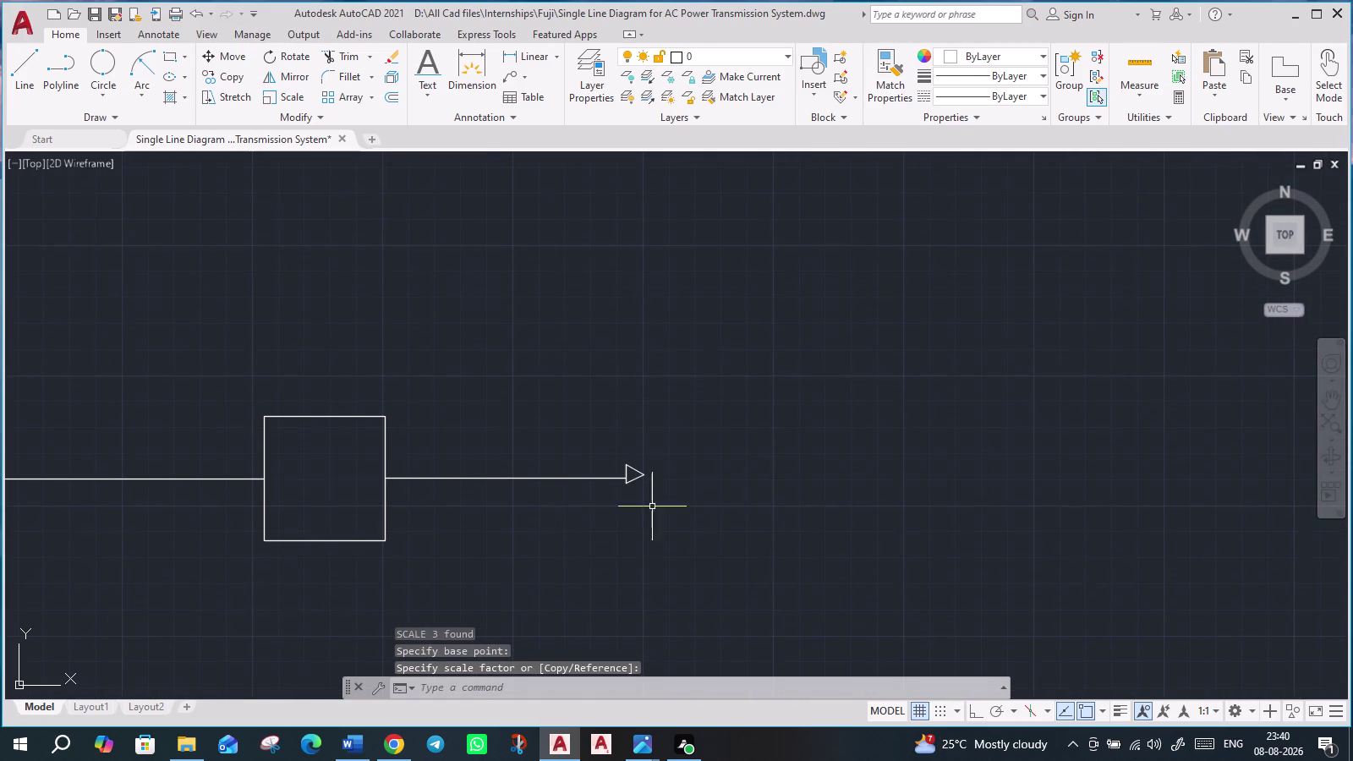
Finish enlarging the arrowhead, then move it onto the feeder line's right end.
scroll(up, 3)
click(603, 432)
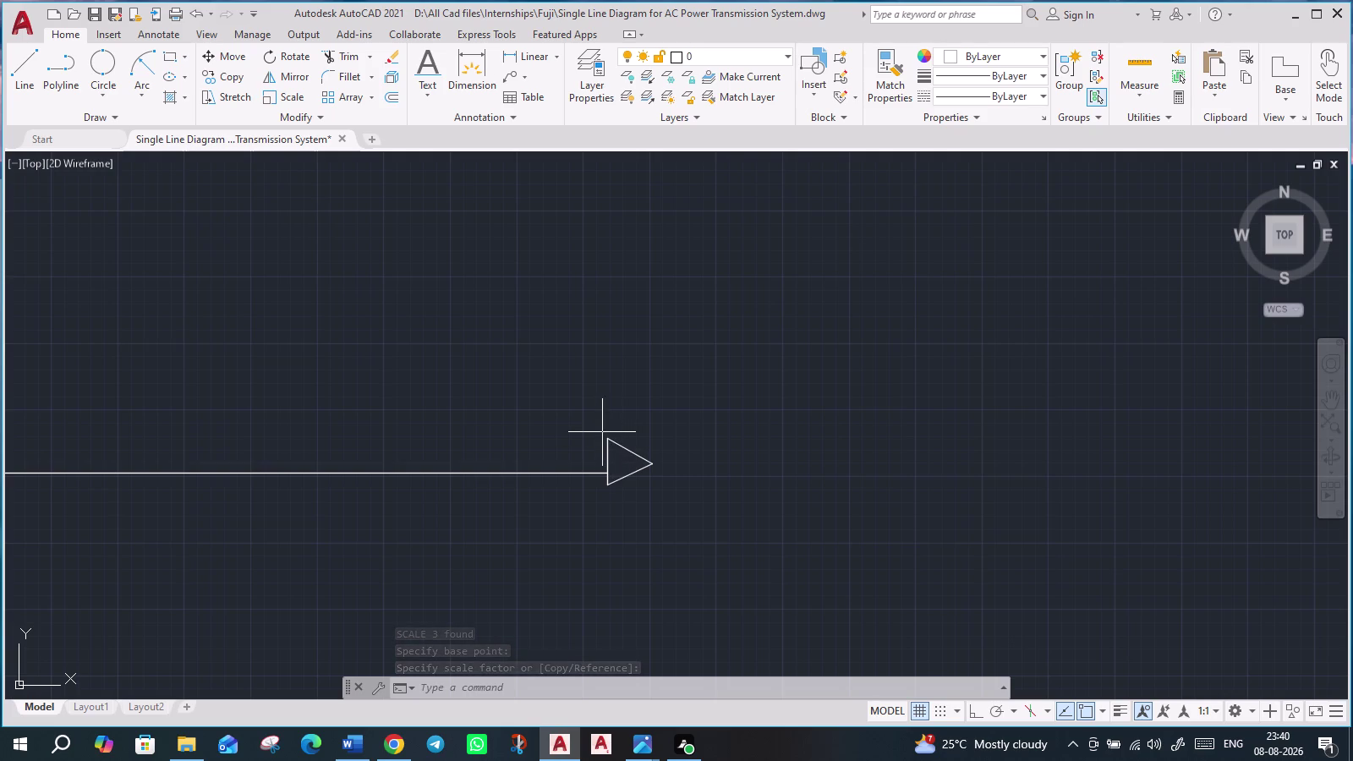
click(696, 493)
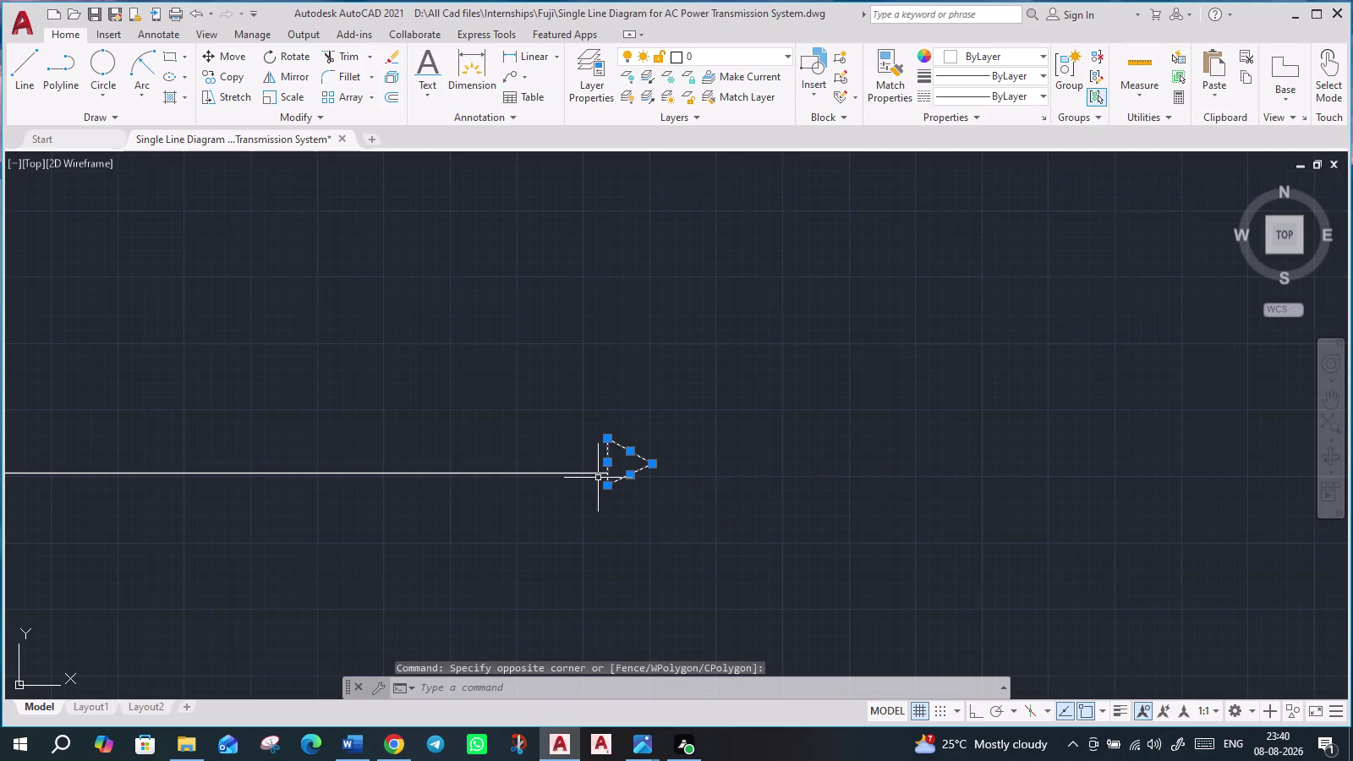
key(m)
key(Return)
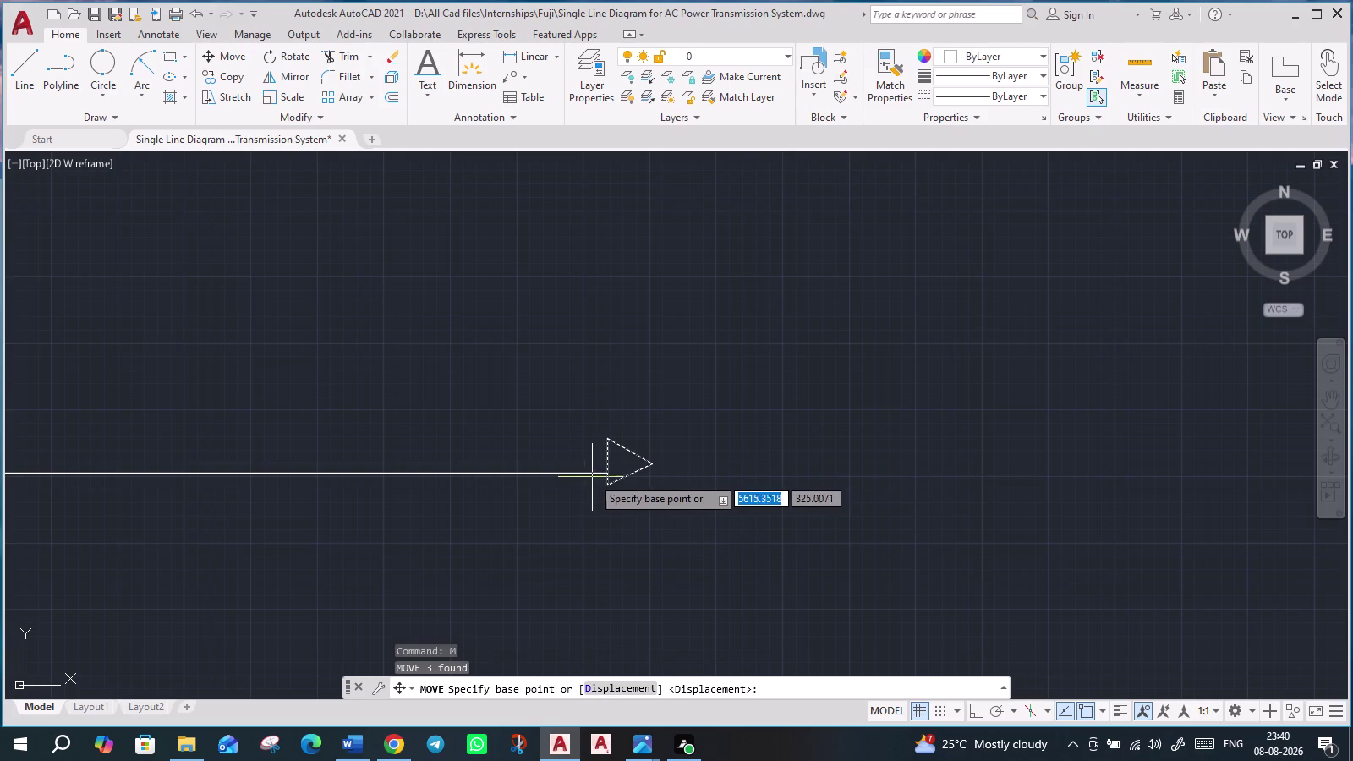
scroll(up, 3)
click(631, 442)
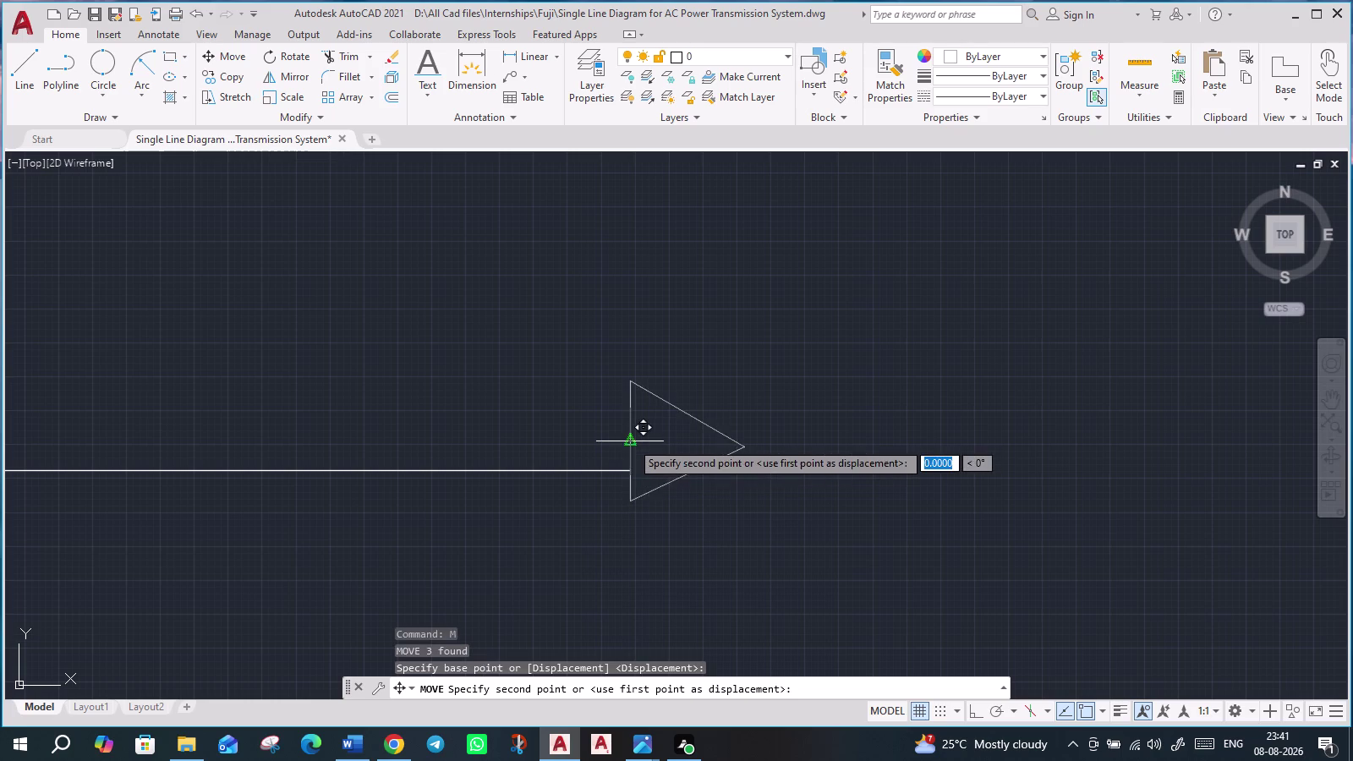
click(633, 468)
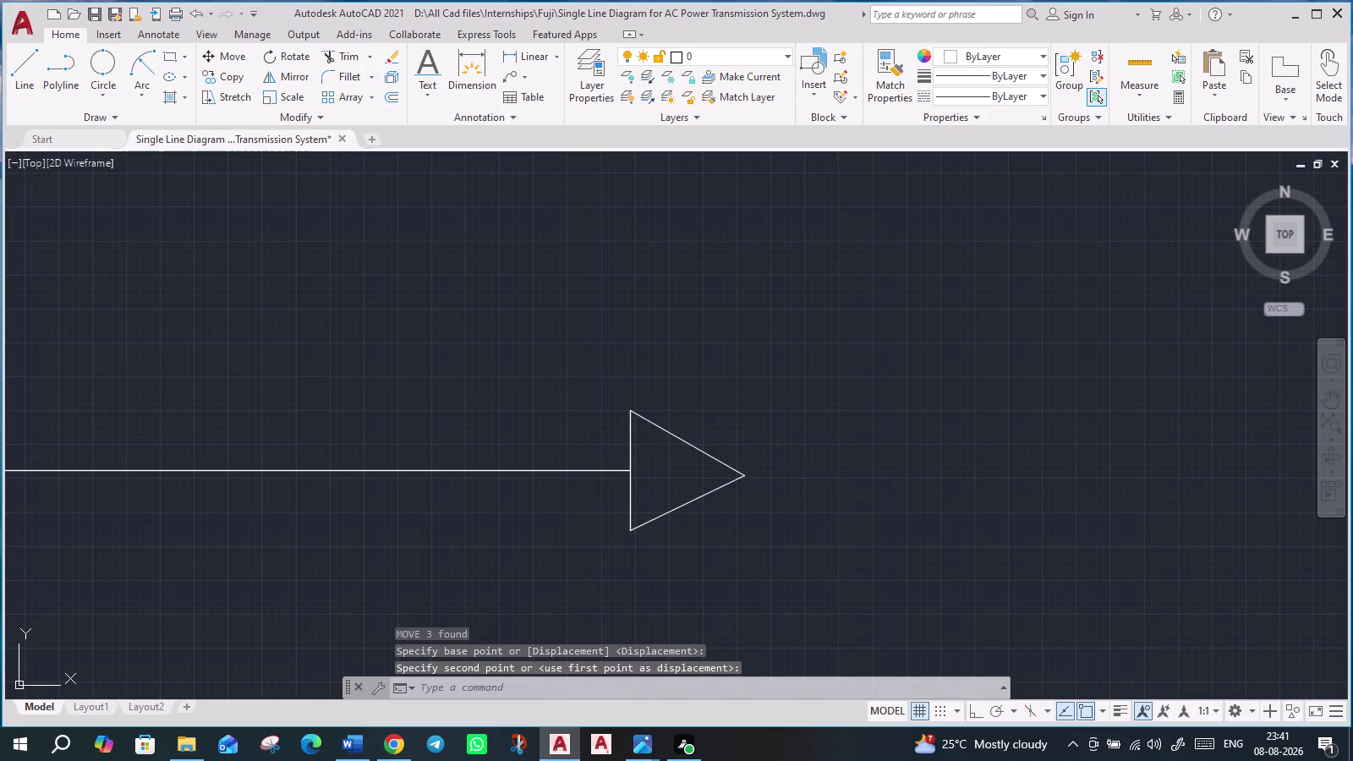
Window-select the line and arrowhead, clear the selection, and start reselecting the arrowhead.
scroll(down, 3)
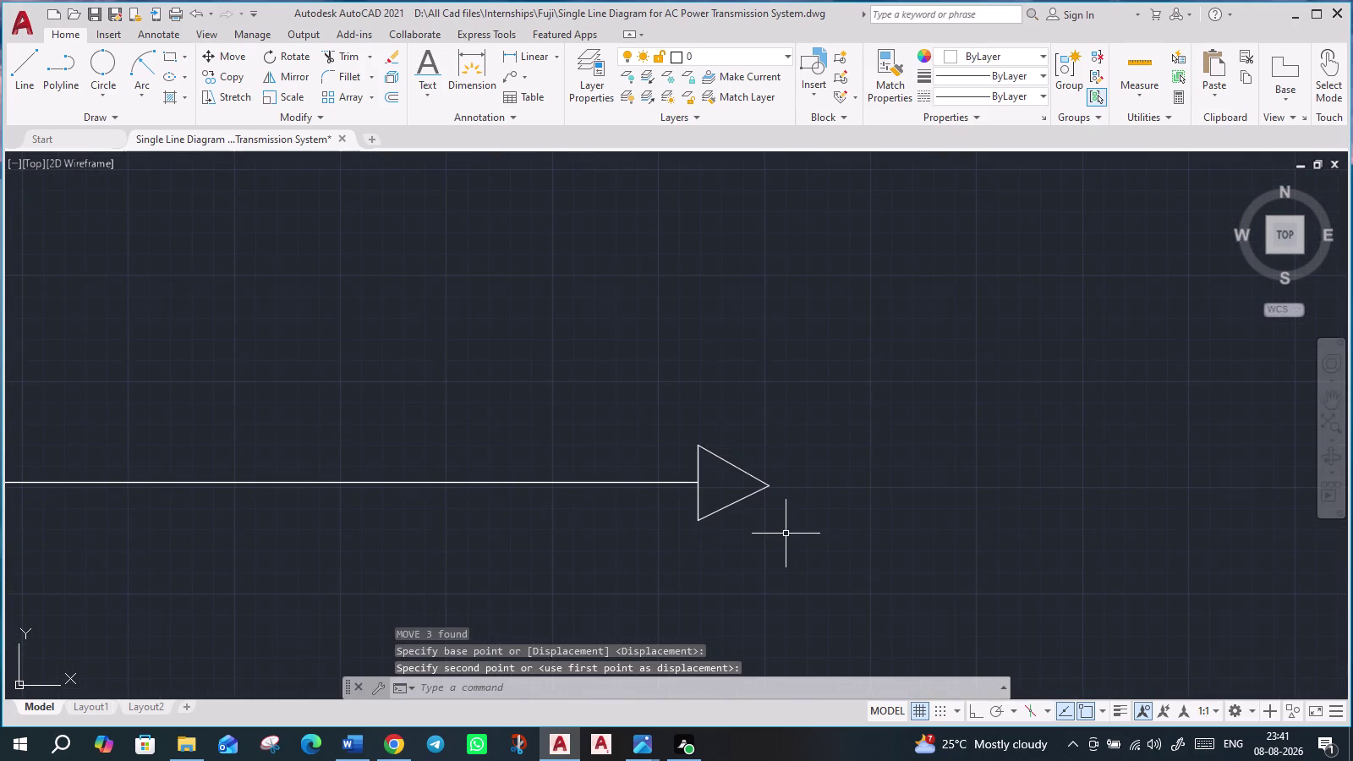
drag(766, 529, 756, 525)
click(695, 439)
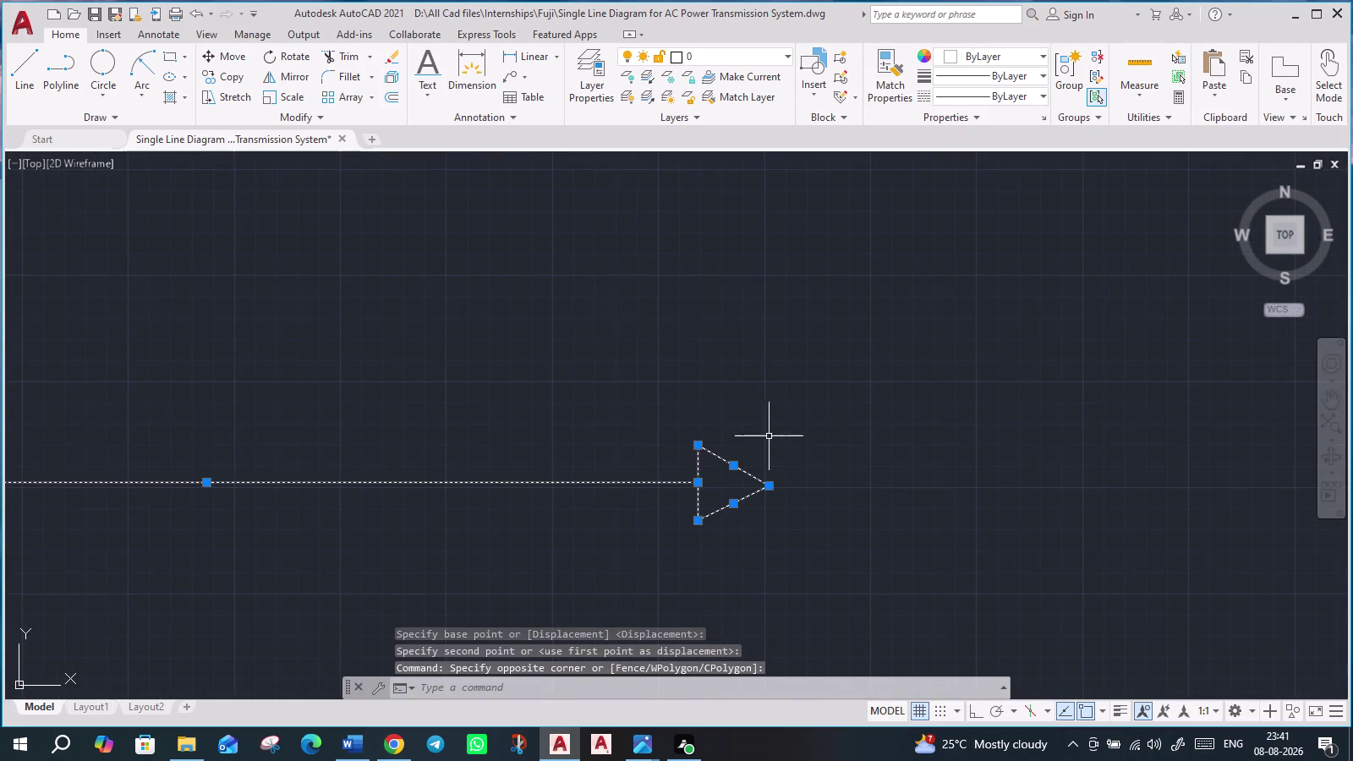
key(Escape)
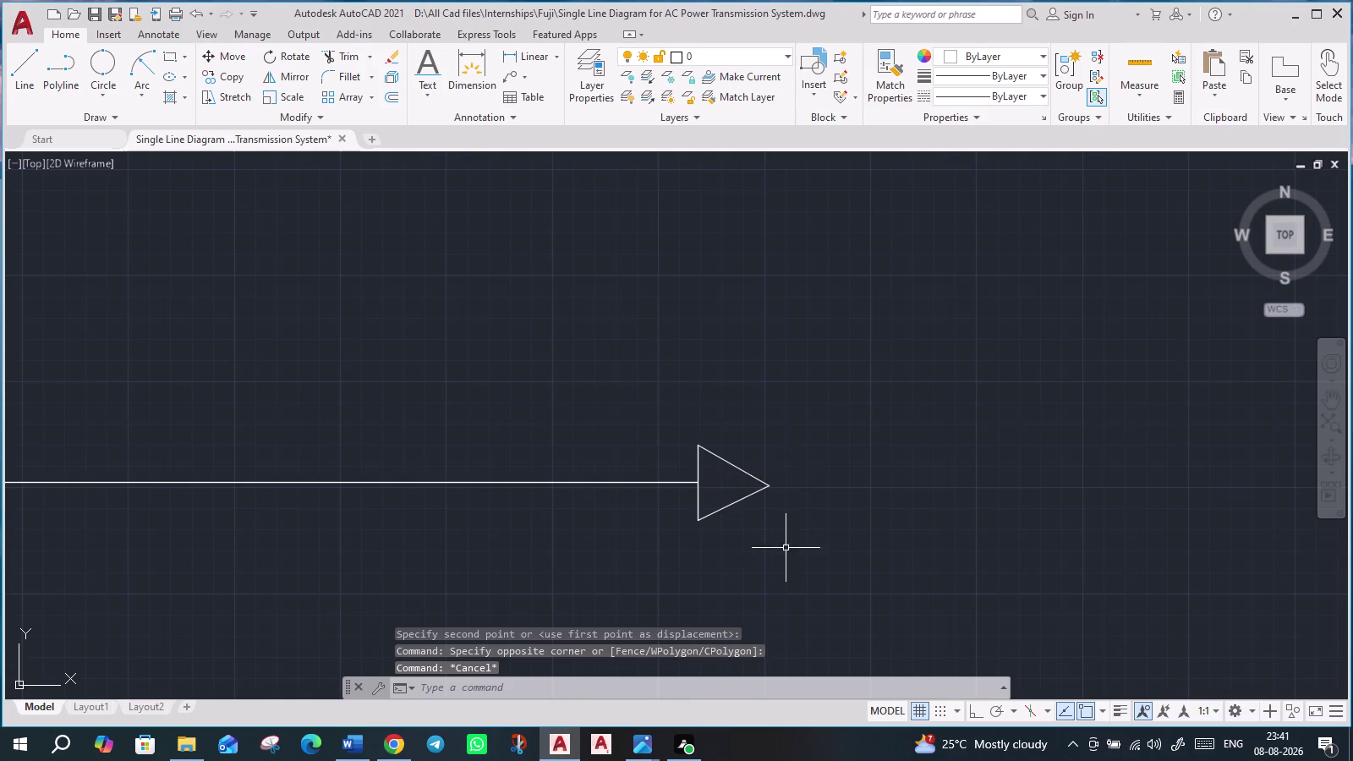
click(637, 402)
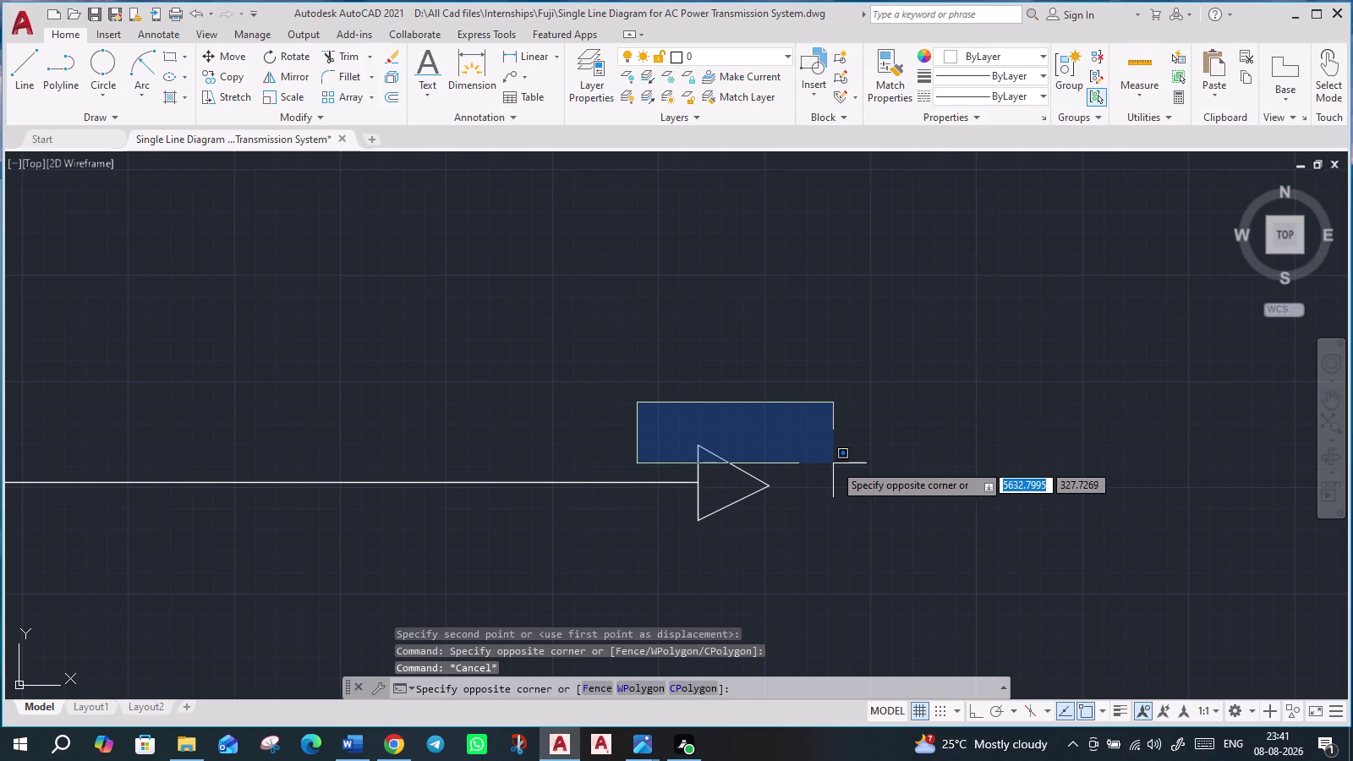
Select all the arrowhead's lines and start a CO copy from its base point.
click(840, 462)
click(742, 508)
click(704, 456)
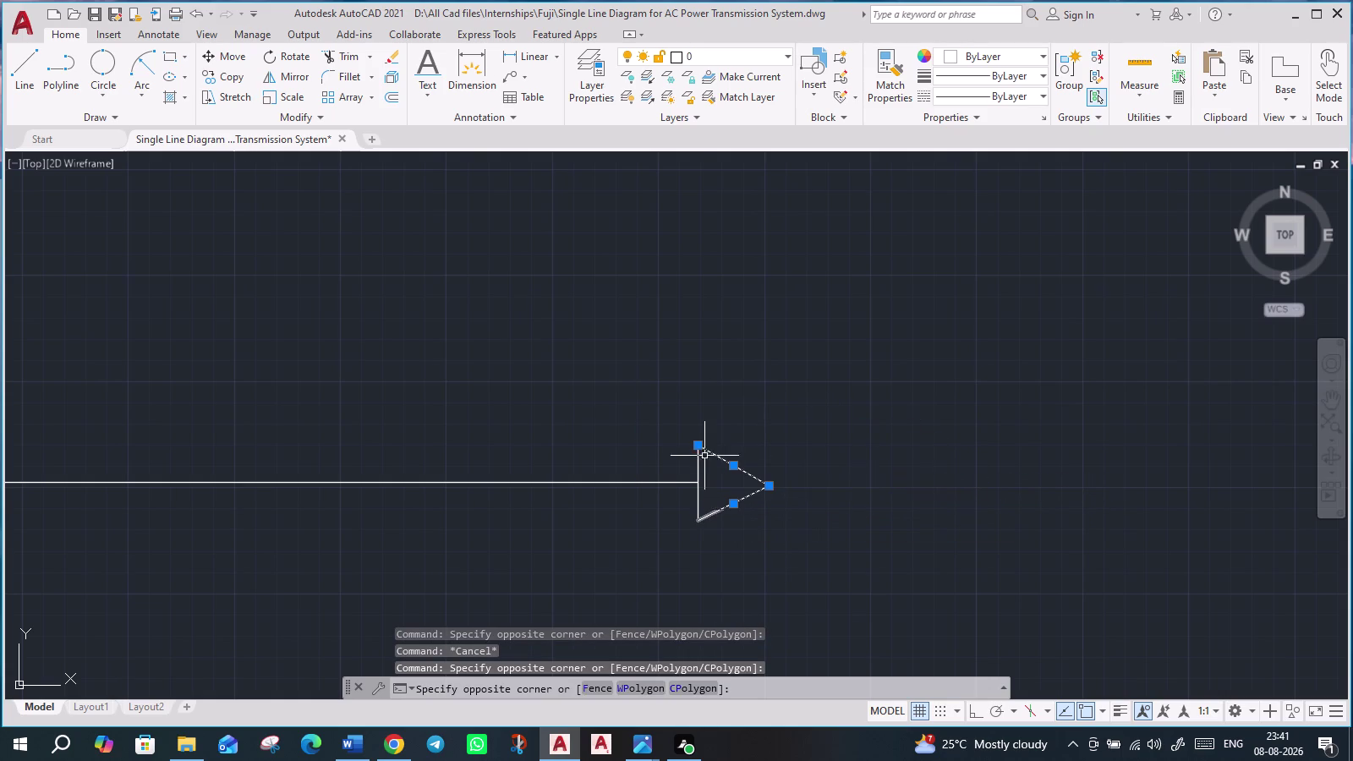
click(700, 500)
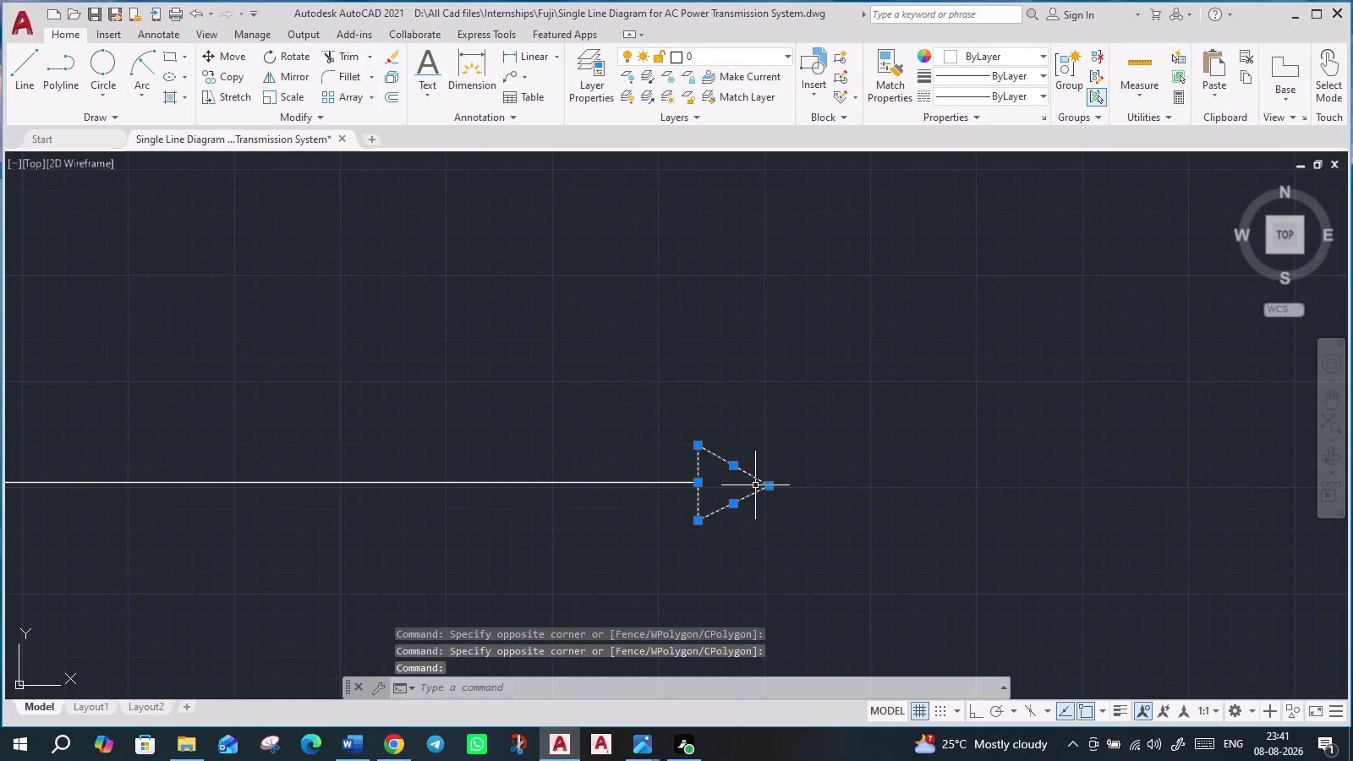
key(c)
key(o)
key(Return)
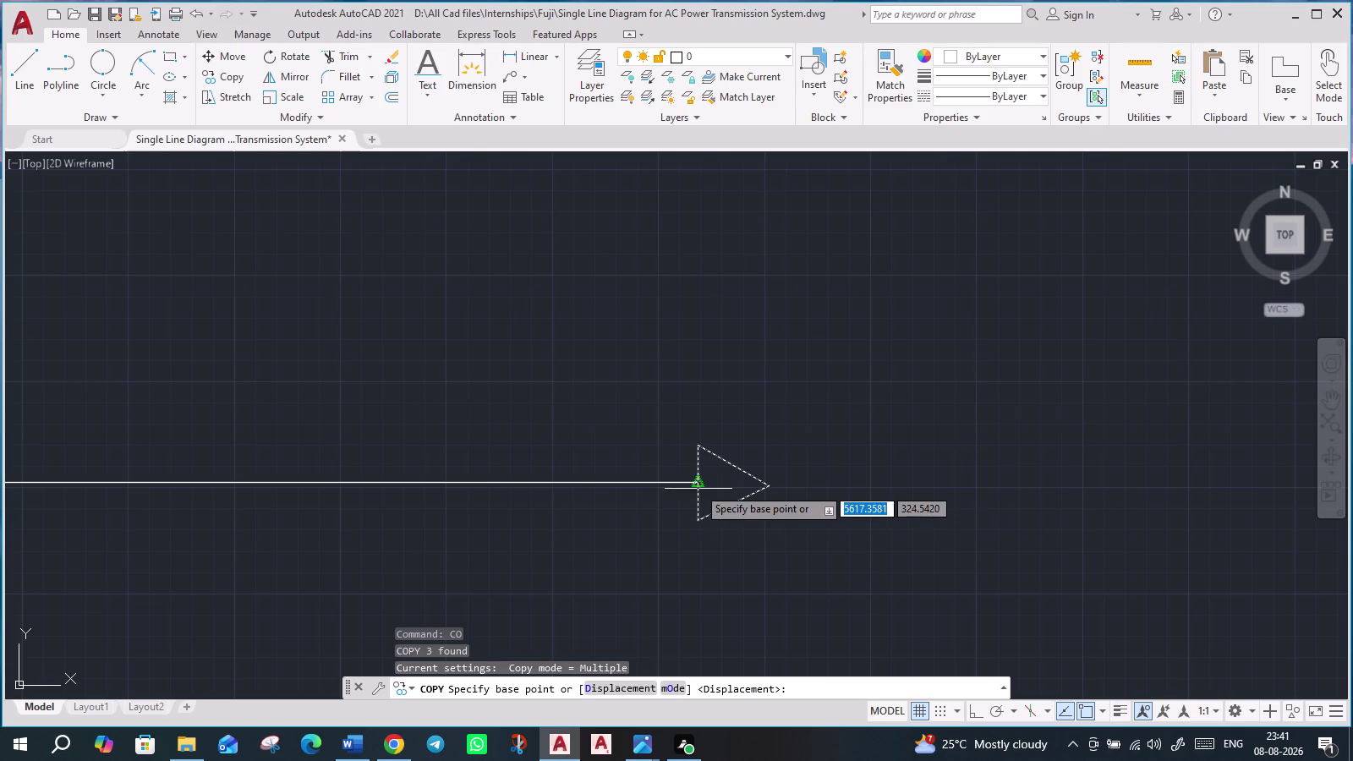
click(697, 483)
Snap arrowhead copies onto the first two other feeder line ends.
scroll(down, 3)
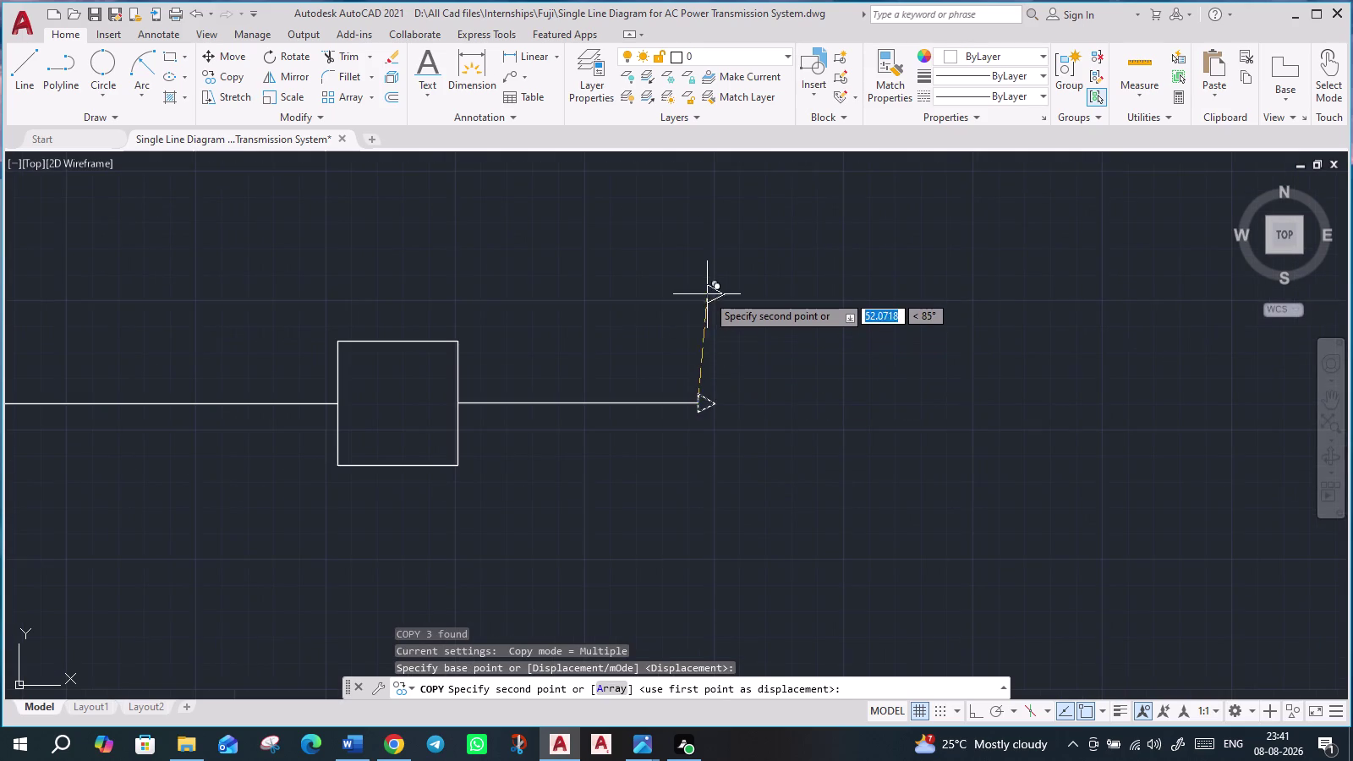
scroll(down, 3)
scroll(up, 3)
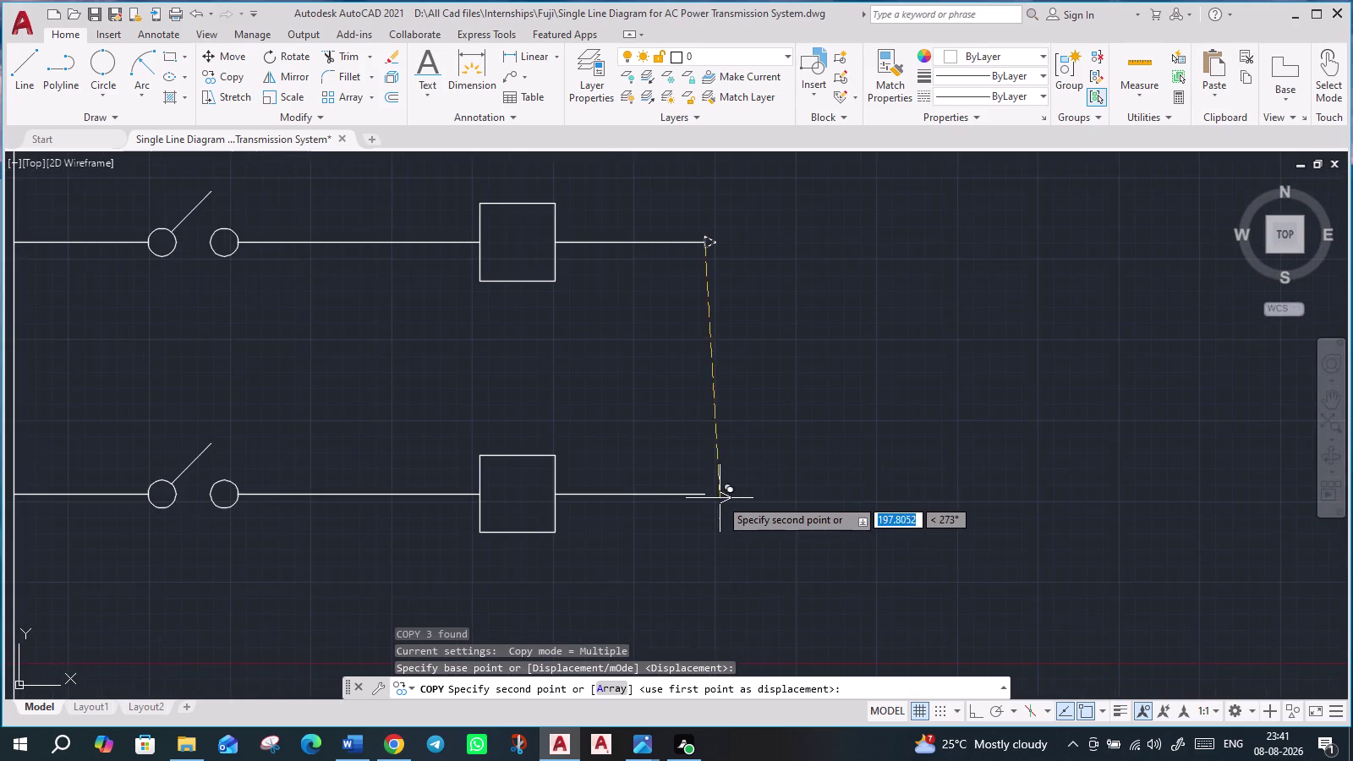
scroll(up, 3)
scroll(up, 3)
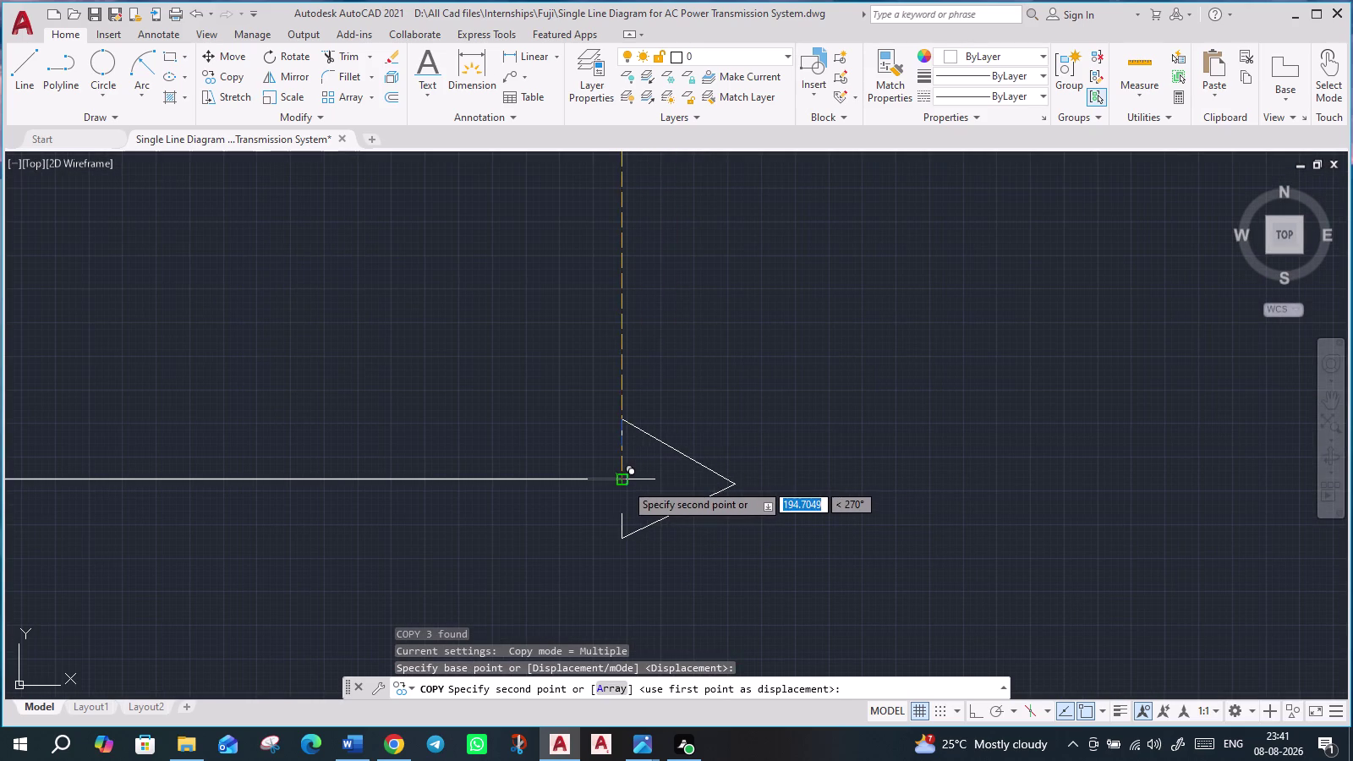
click(625, 483)
middle_drag(670, 323, 699, 707)
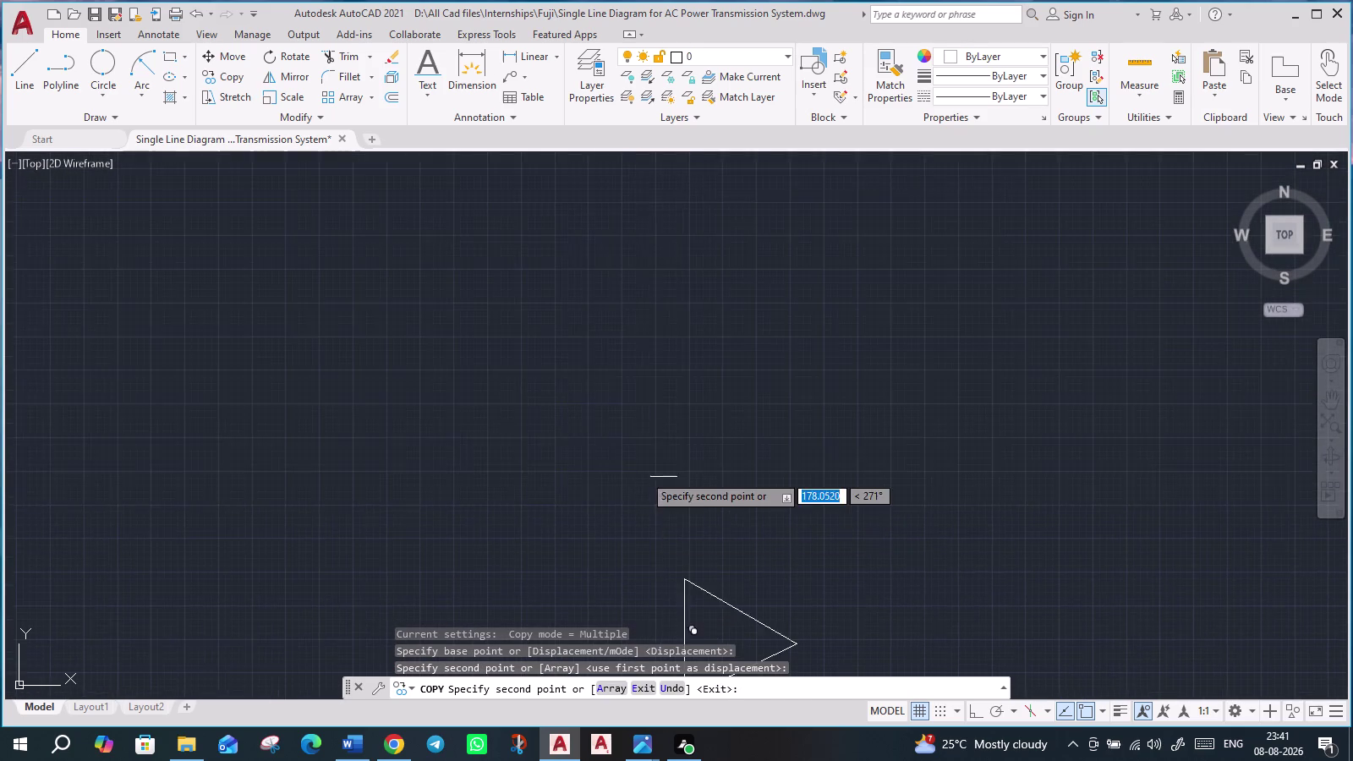
scroll(down, 3)
scroll(down, 3)
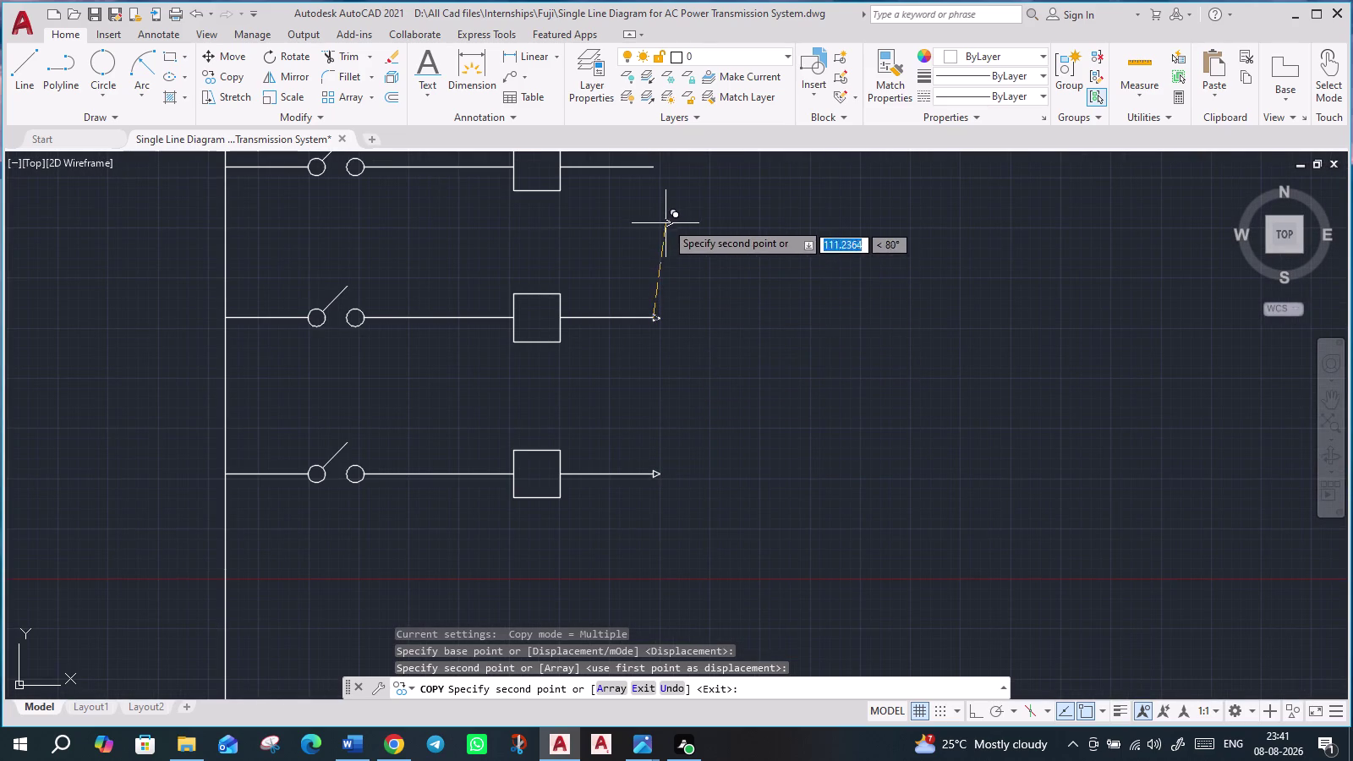
middle_drag(669, 301, 669, 393)
scroll(up, 3)
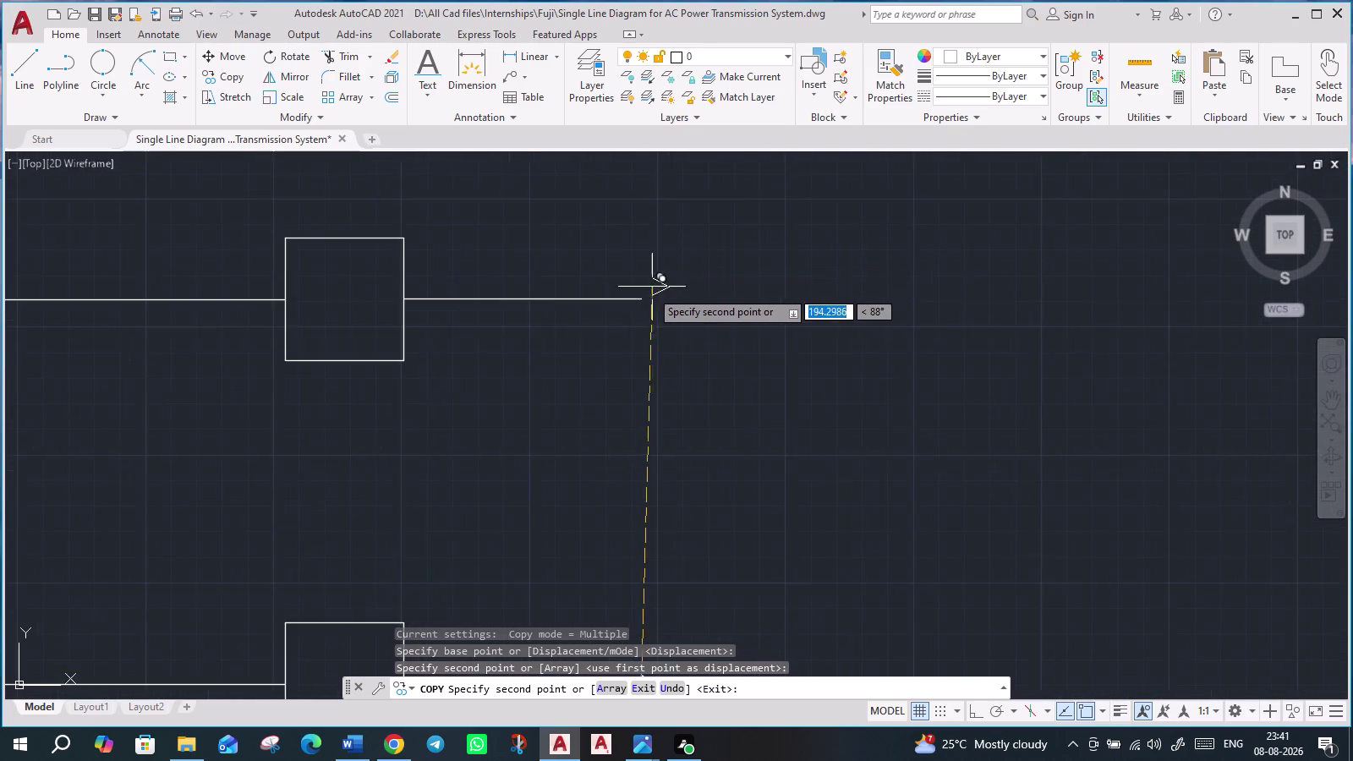
scroll(up, 3)
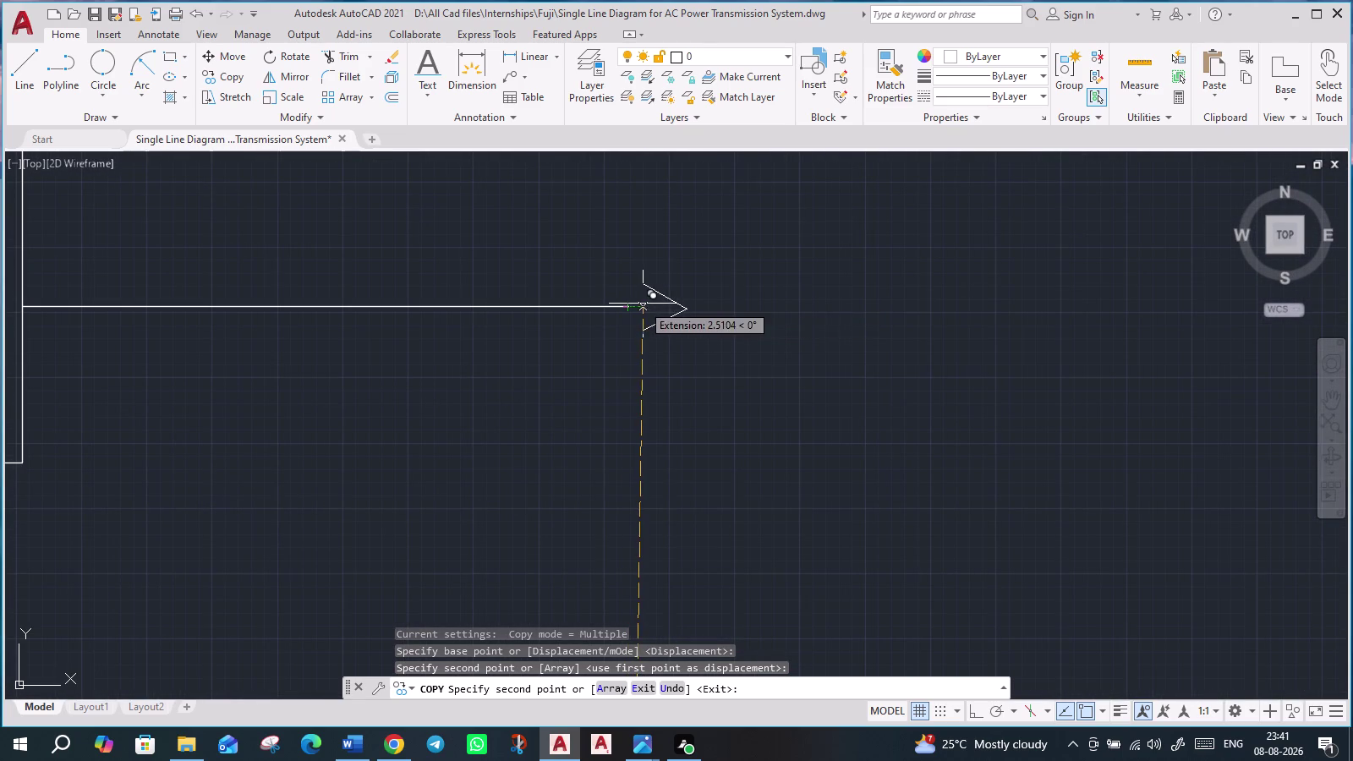
click(630, 306)
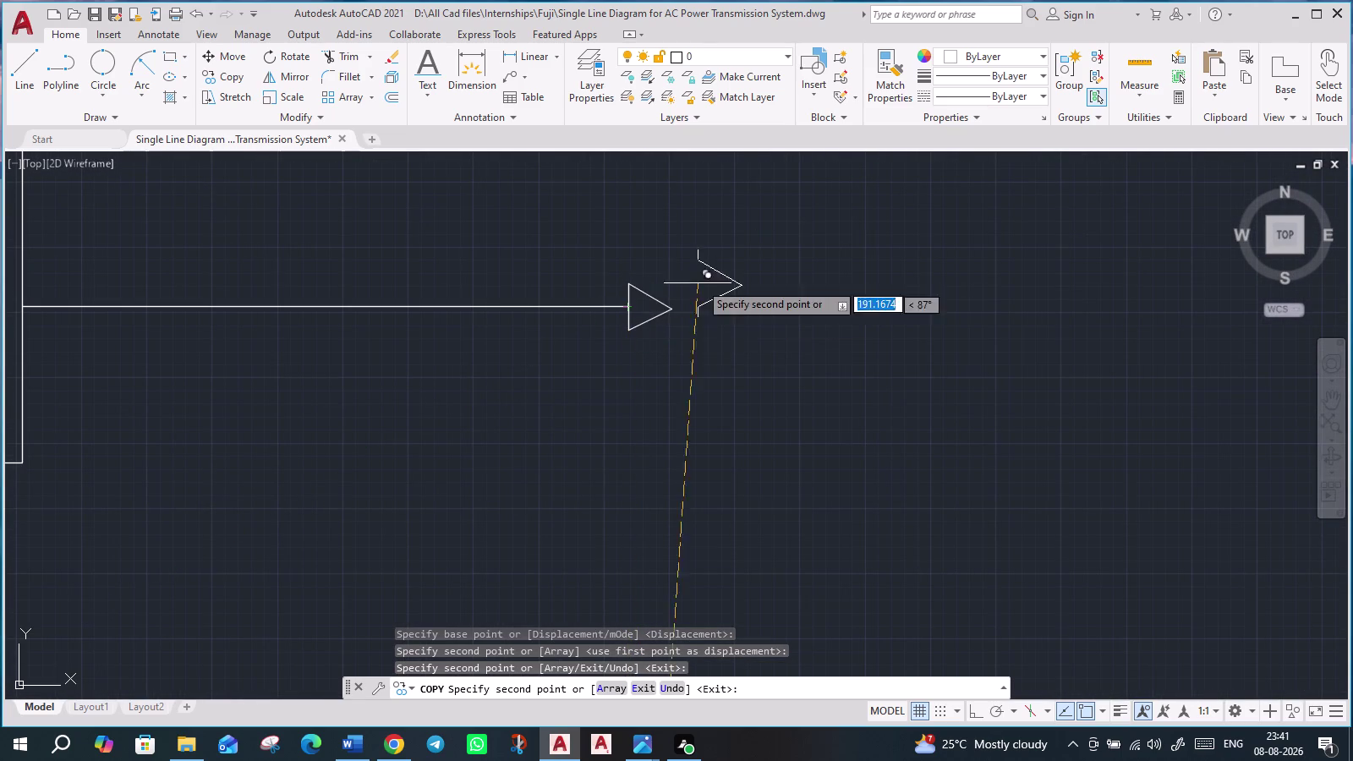
Place a third arrowhead copy on another feeder line end.
scroll(down, 3)
middle_drag(753, 275, 767, 452)
scroll(down, 3)
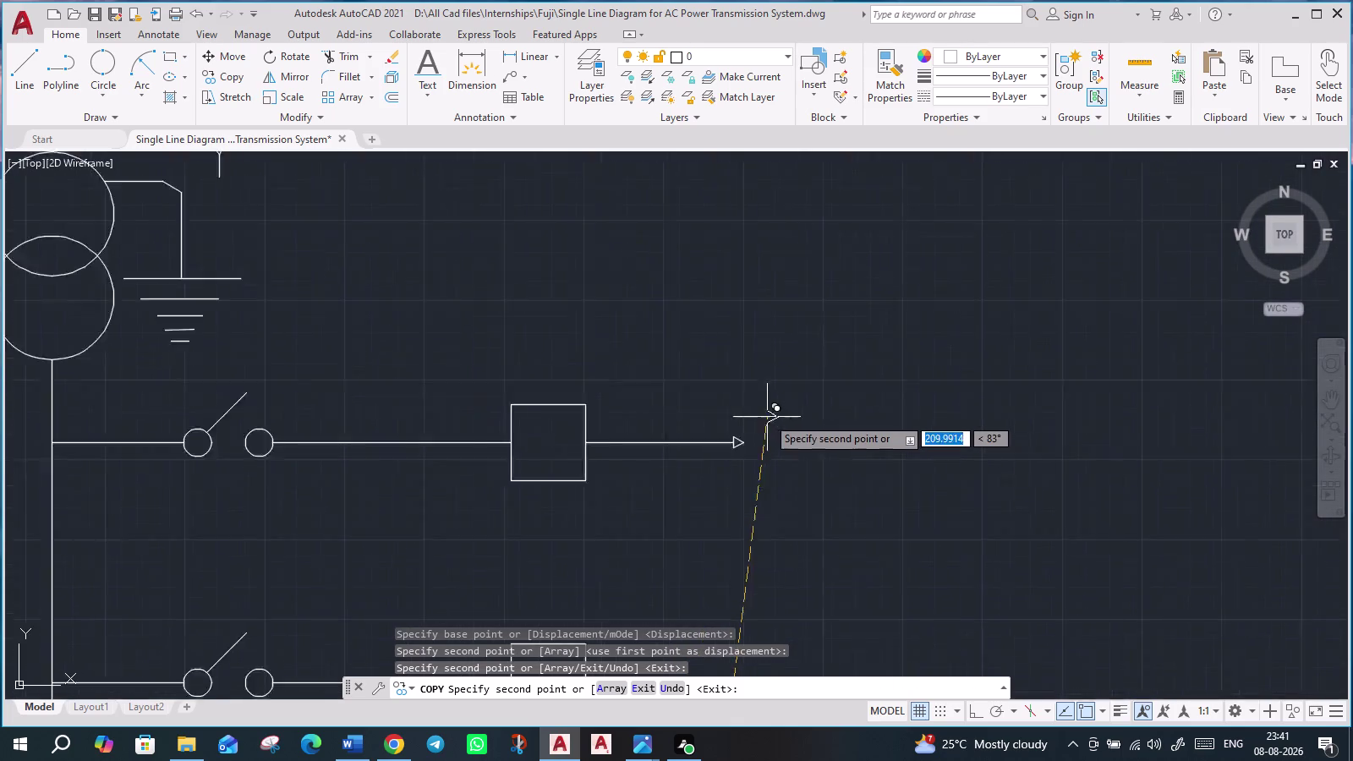
scroll(down, 3)
scroll(up, 3)
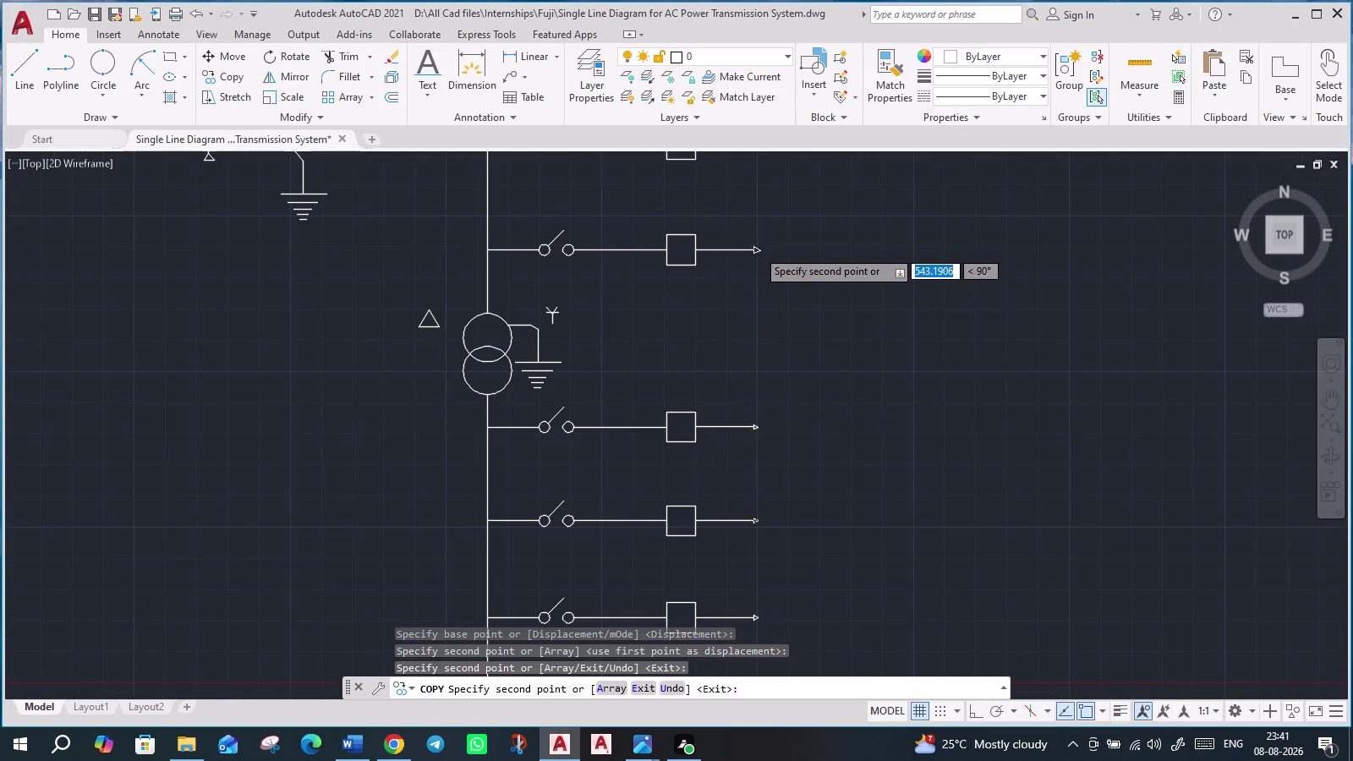
scroll(up, 3)
scroll(up, 3)
scroll(up, 3)
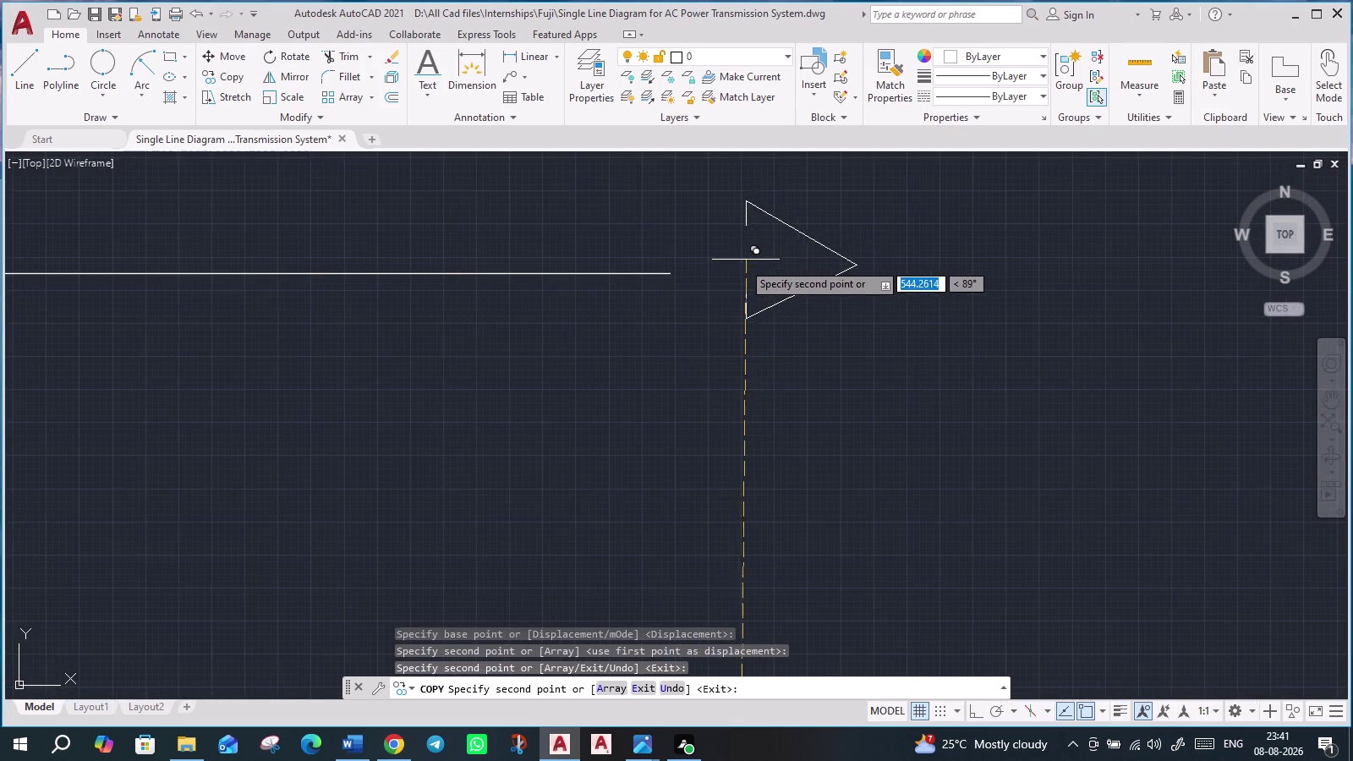
click(674, 275)
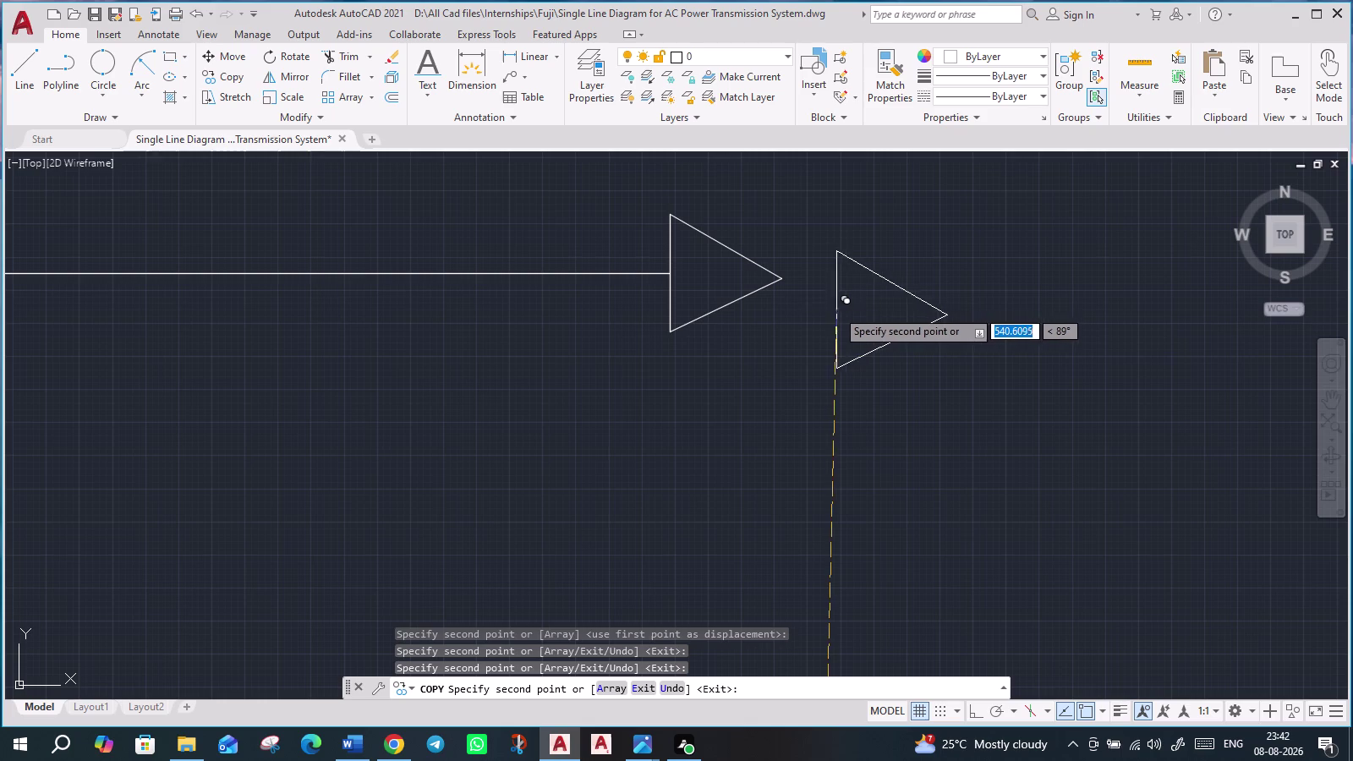
Snap two more arrowhead copies onto the next busbar feeder line ends.
scroll(down, 3)
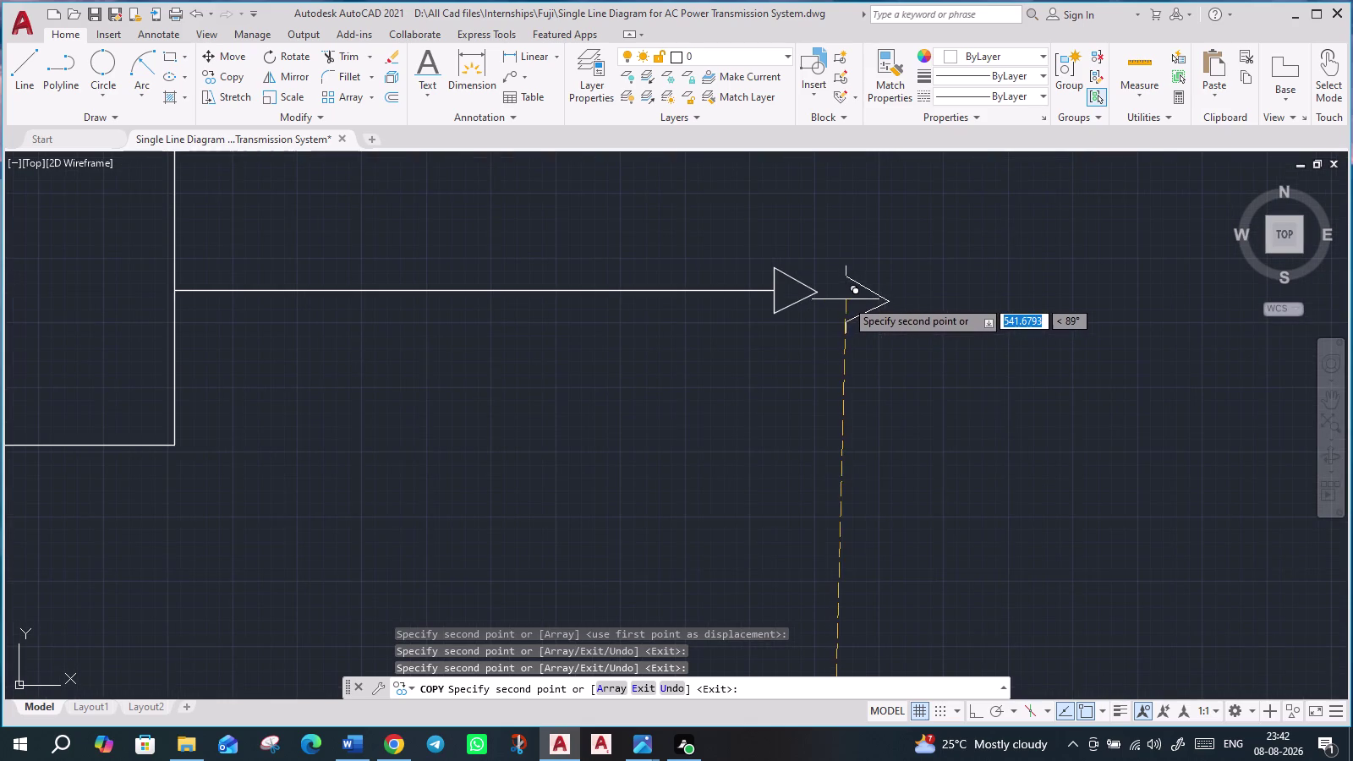
middle_drag(846, 318, 845, 467)
scroll(down, 3)
scroll(down, 3)
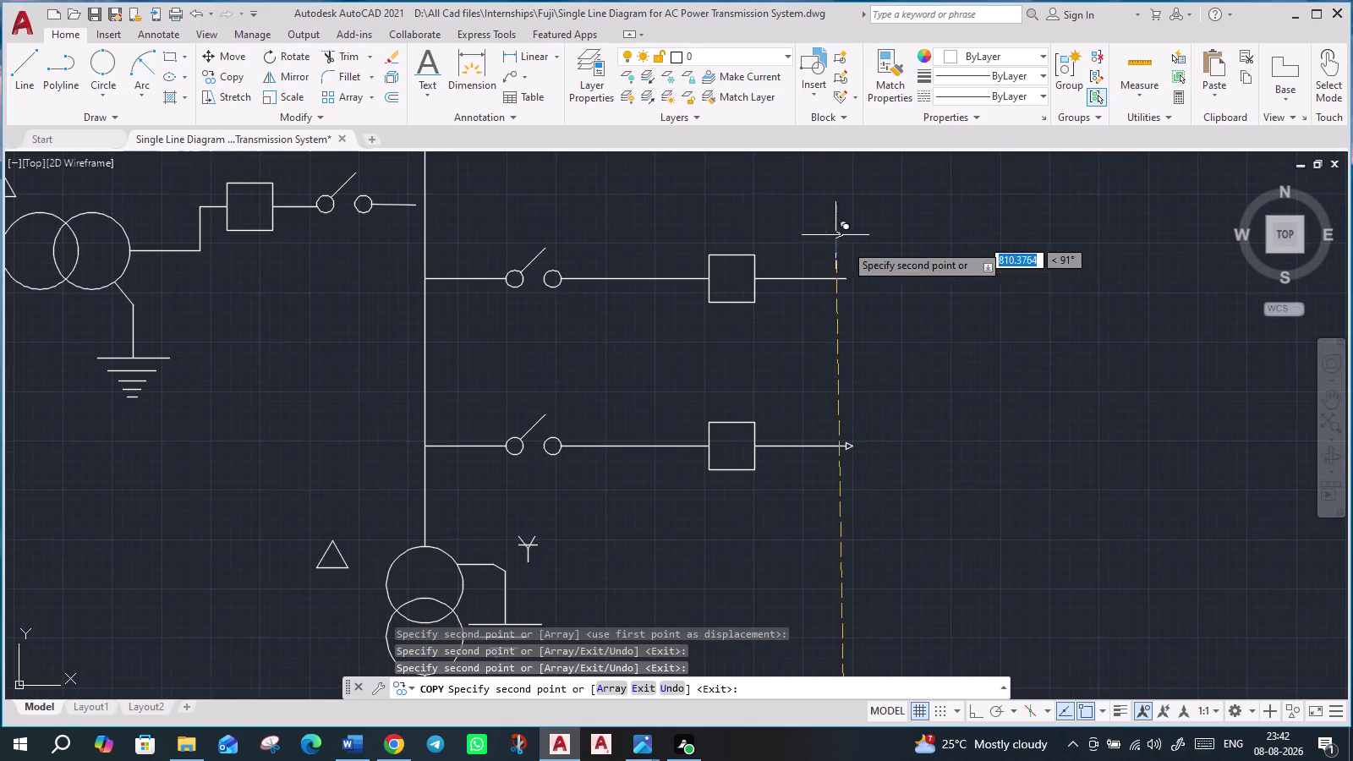
scroll(up, 3)
scroll(up, 3)
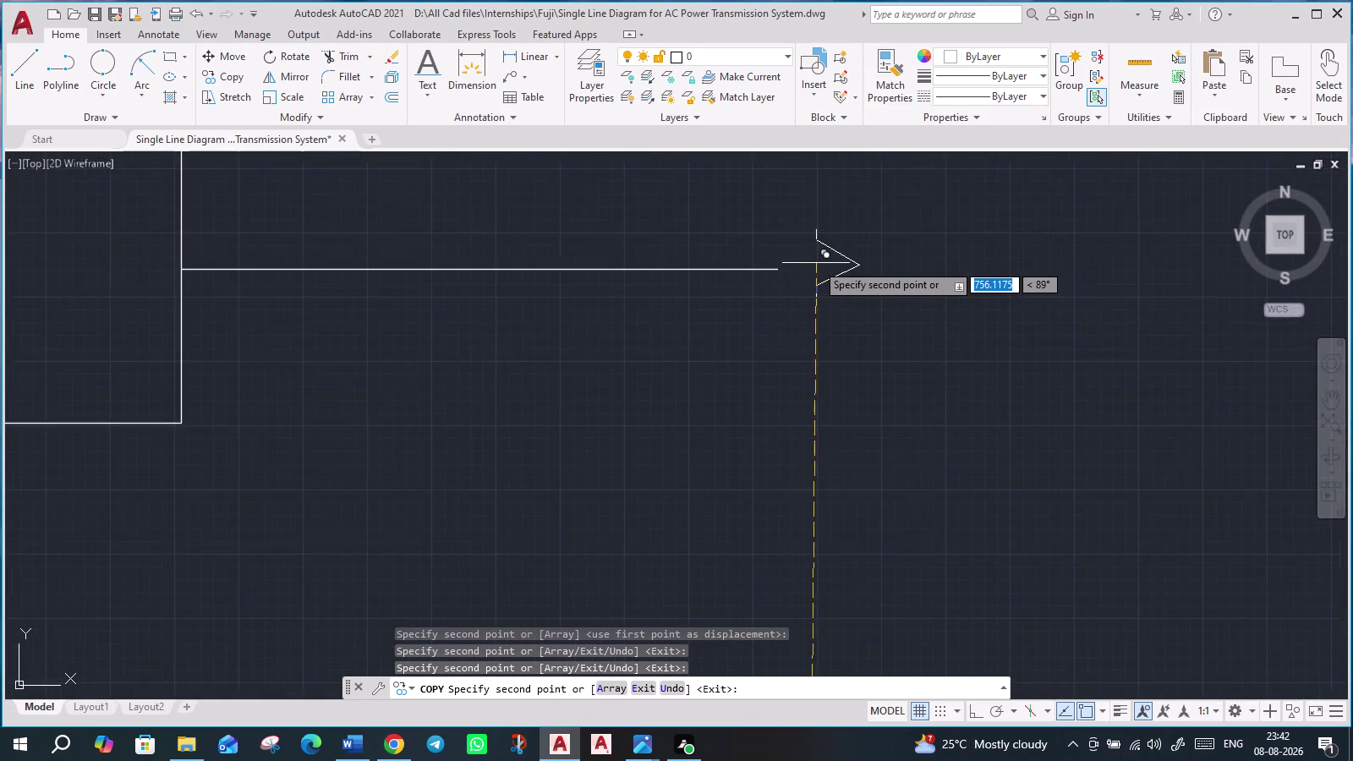
scroll(up, 3)
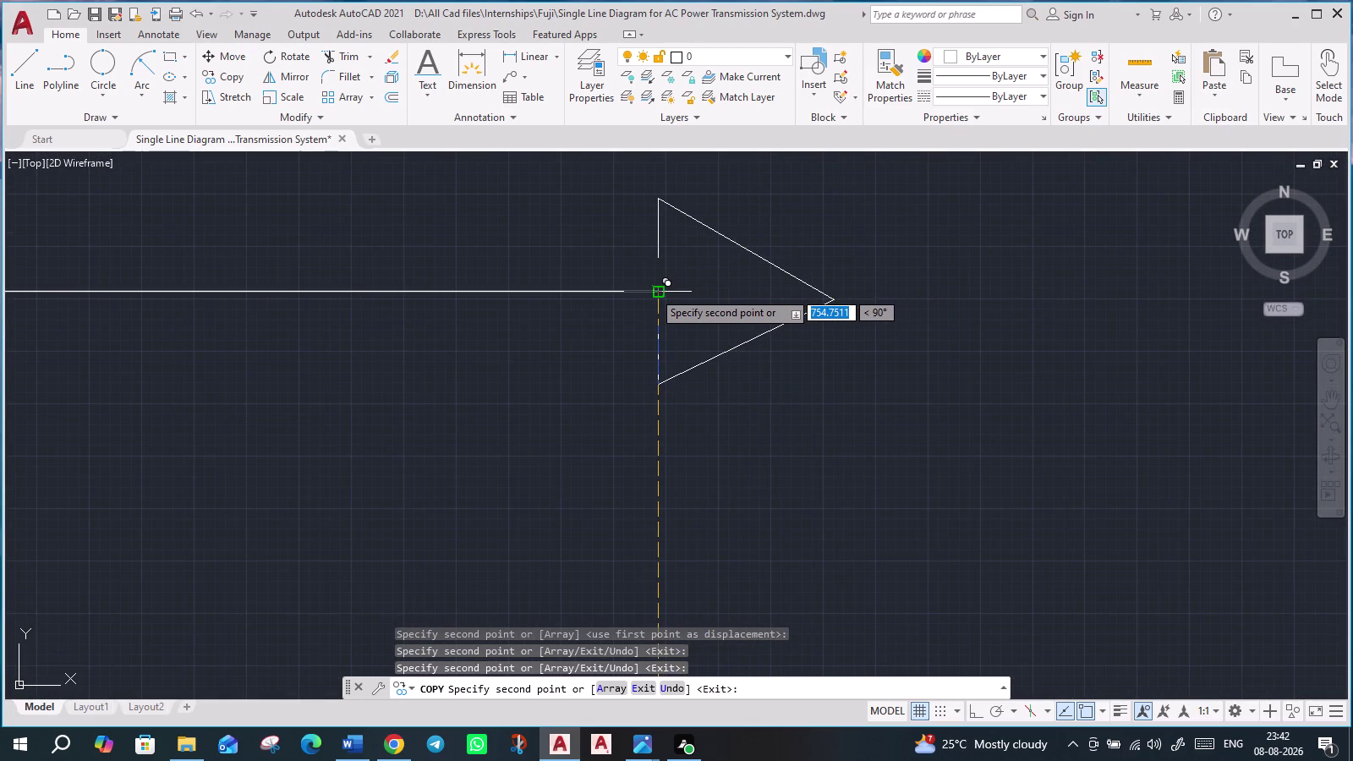
click(653, 291)
scroll(down, 3)
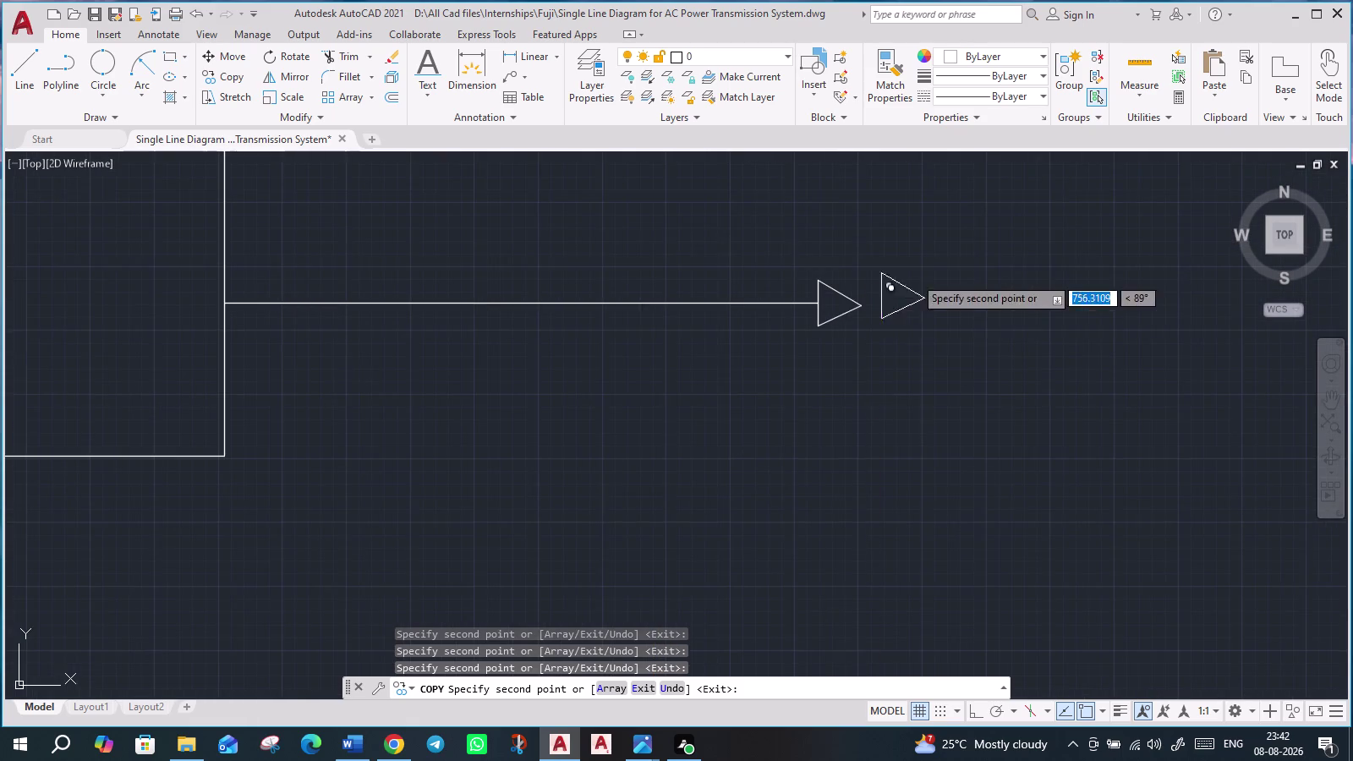
middle_drag(937, 277, 966, 535)
scroll(down, 3)
scroll(down, 3)
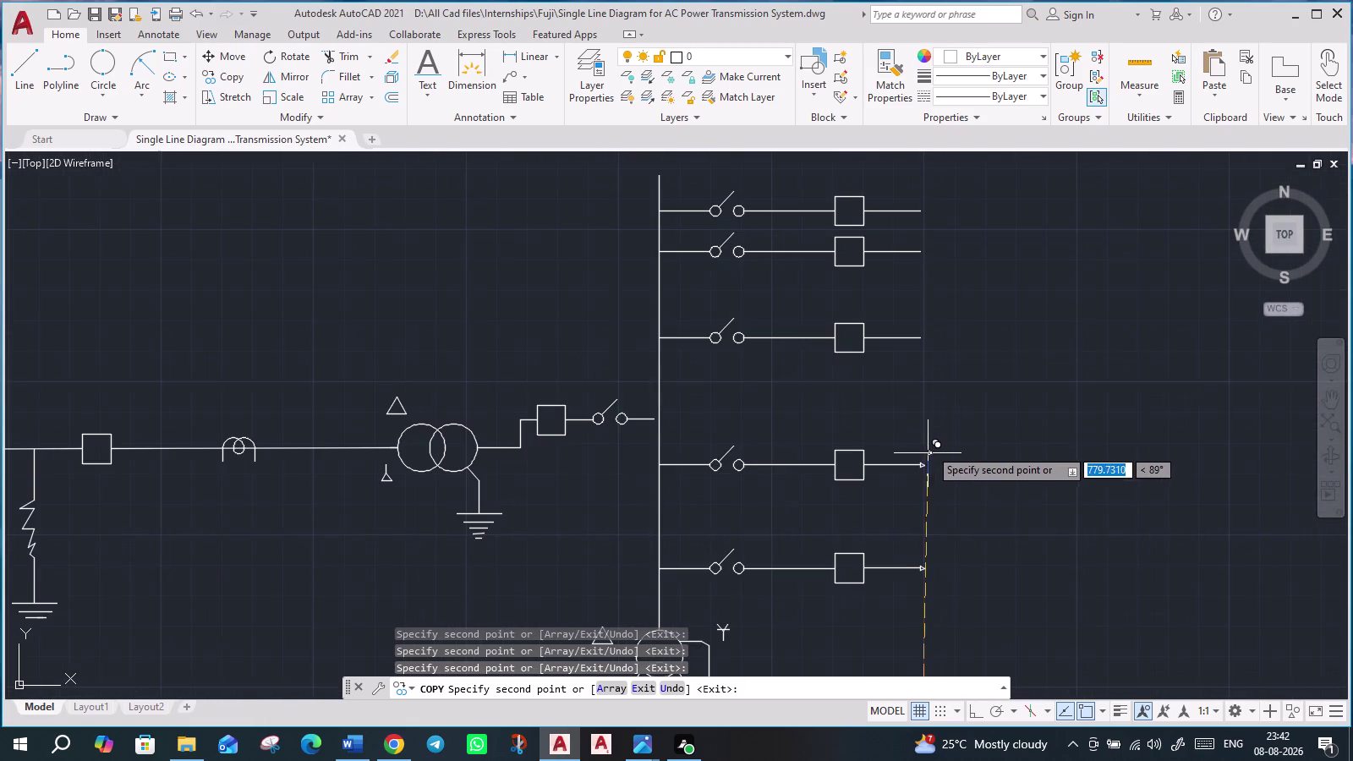
scroll(up, 3)
scroll(up, 3)
scroll(up, 3)
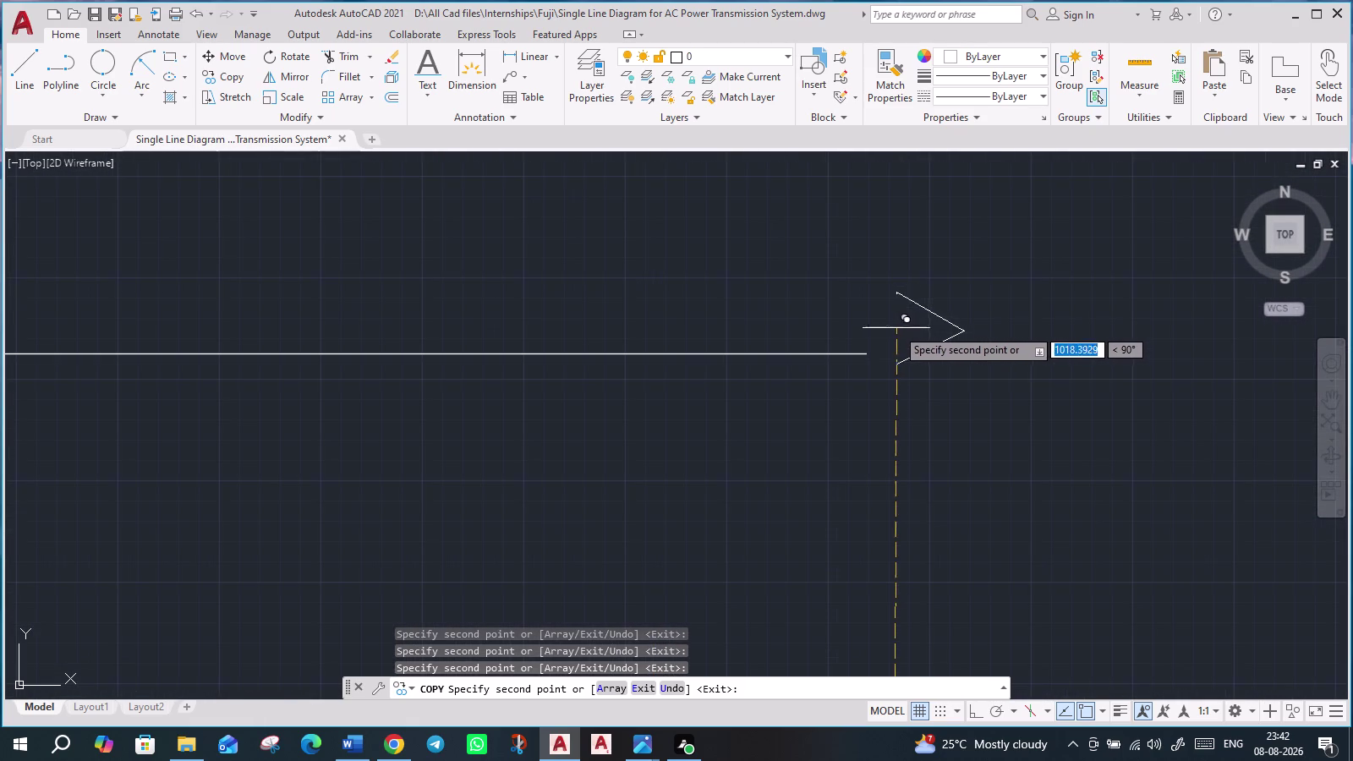
click(866, 356)
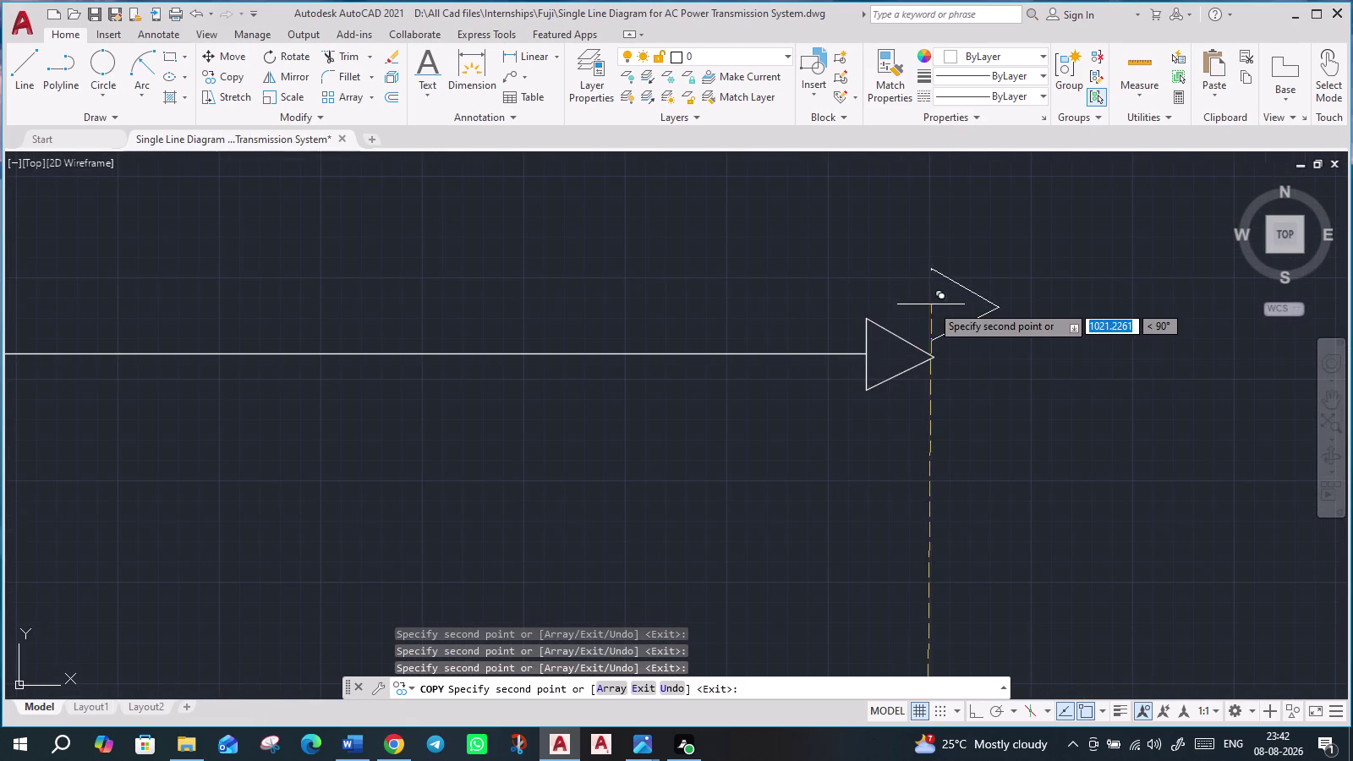
Place the last two arrowhead copies on the remaining feeders and end COPY.
scroll(down, 3)
middle_drag(966, 300, 1000, 705)
scroll(down, 3)
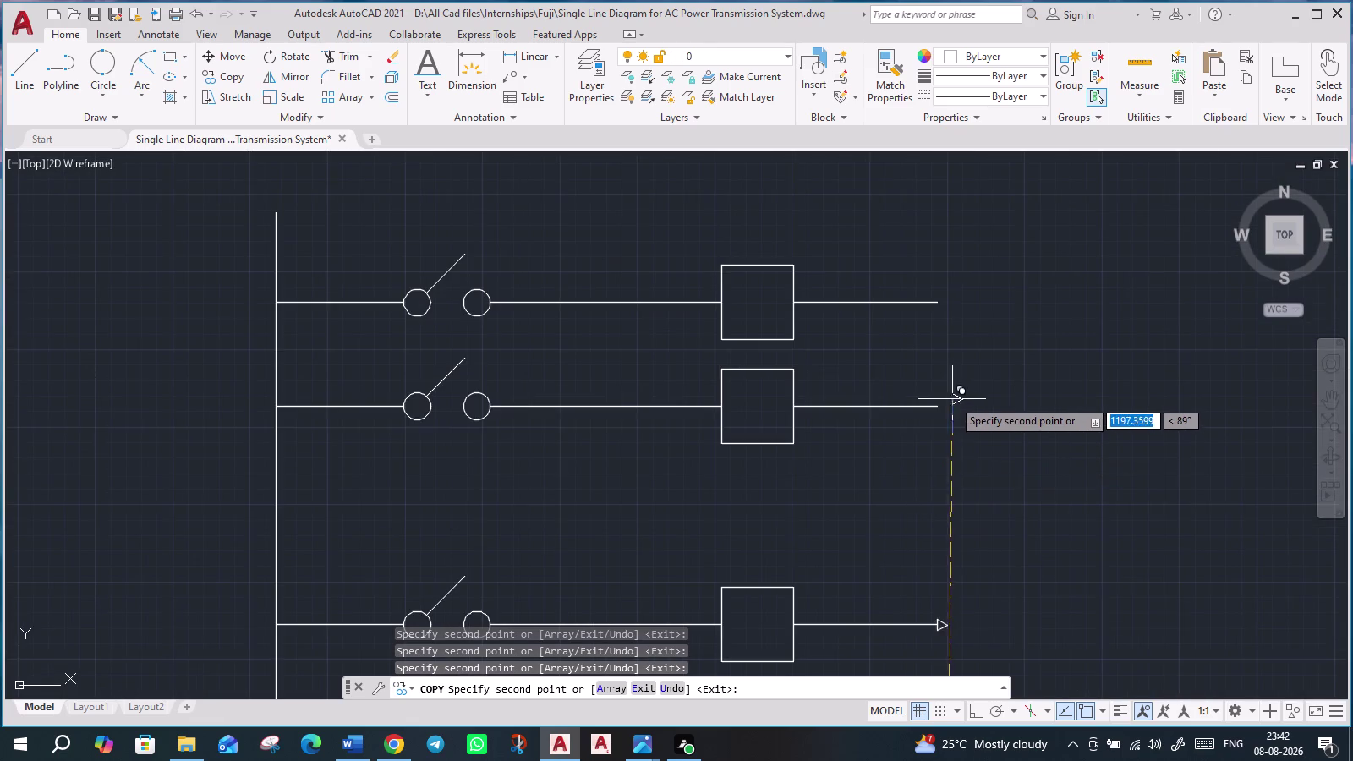
scroll(up, 3)
scroll(up, 3)
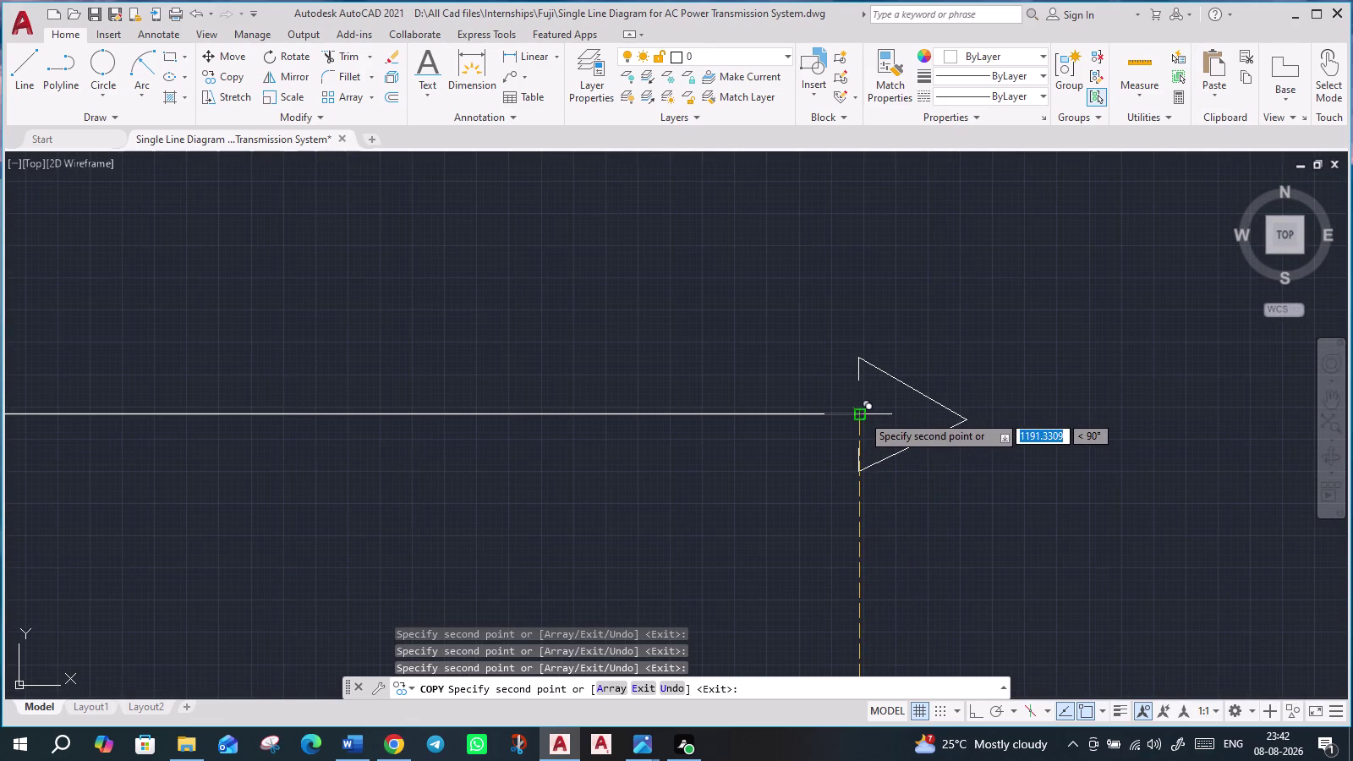
click(862, 415)
scroll(down, 3)
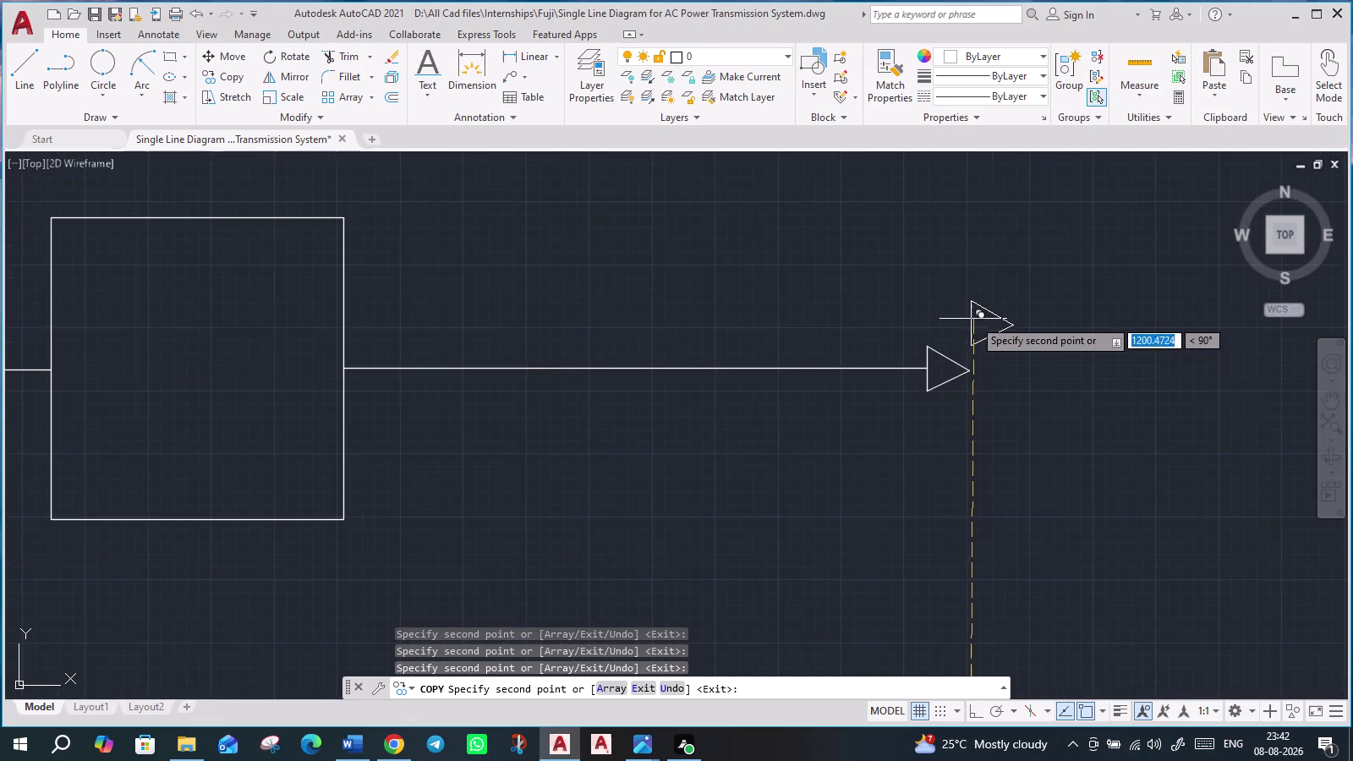
scroll(down, 3)
middle_drag(978, 423, 972, 626)
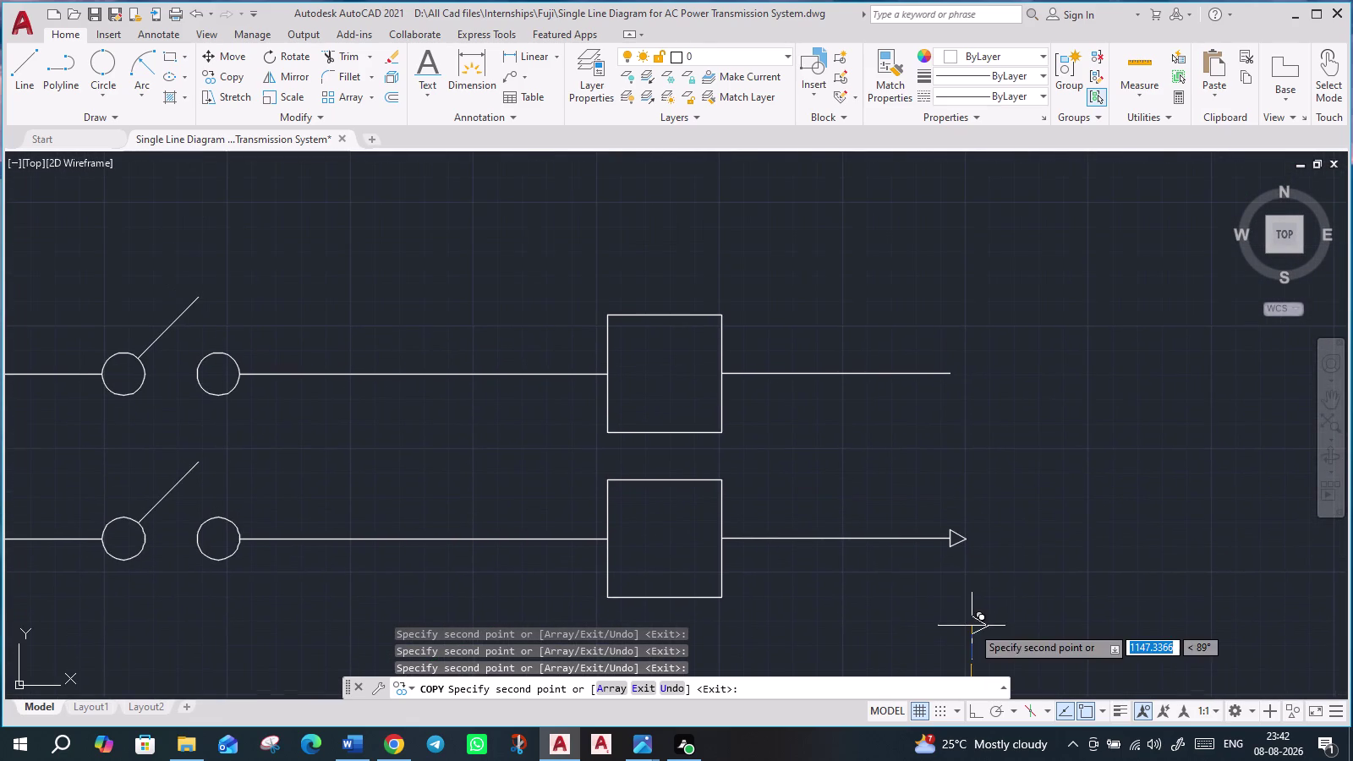
scroll(up, 3)
scroll(up, 3)
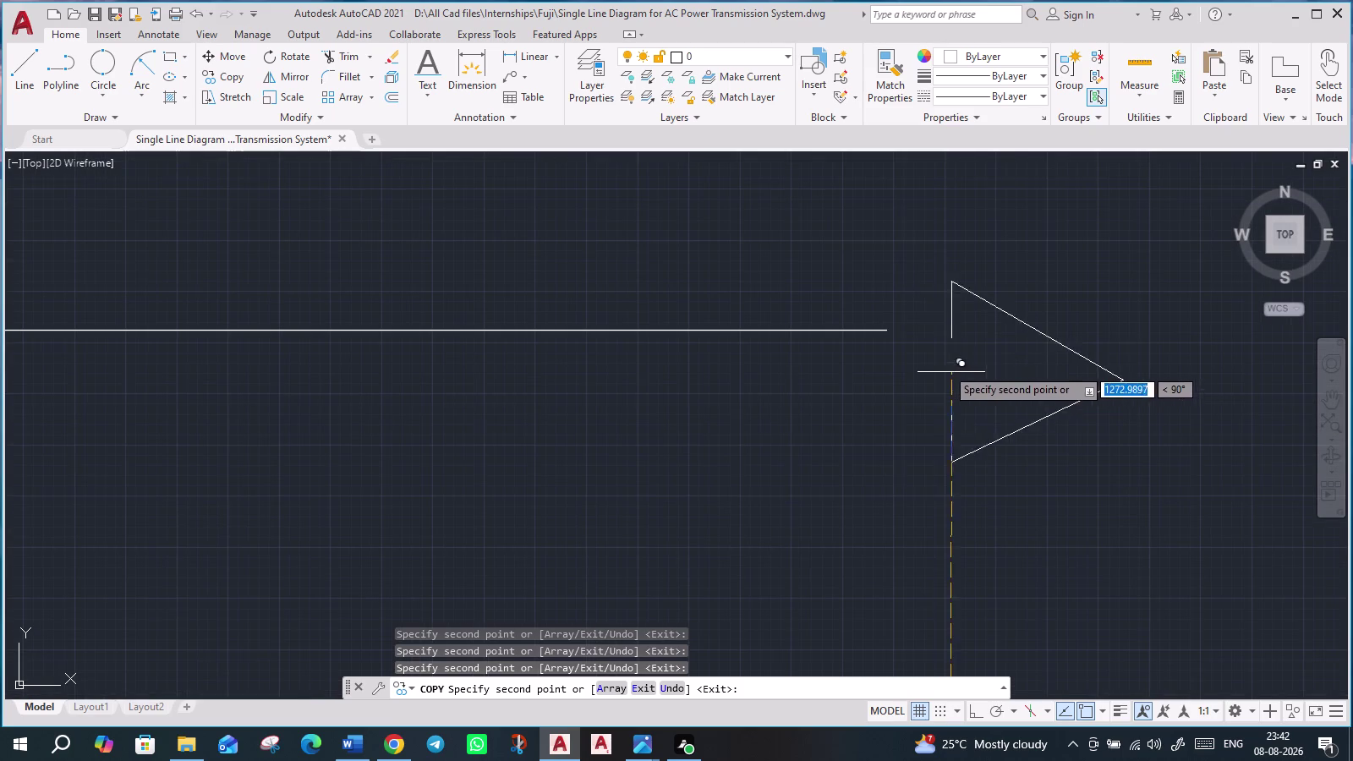
click(884, 332)
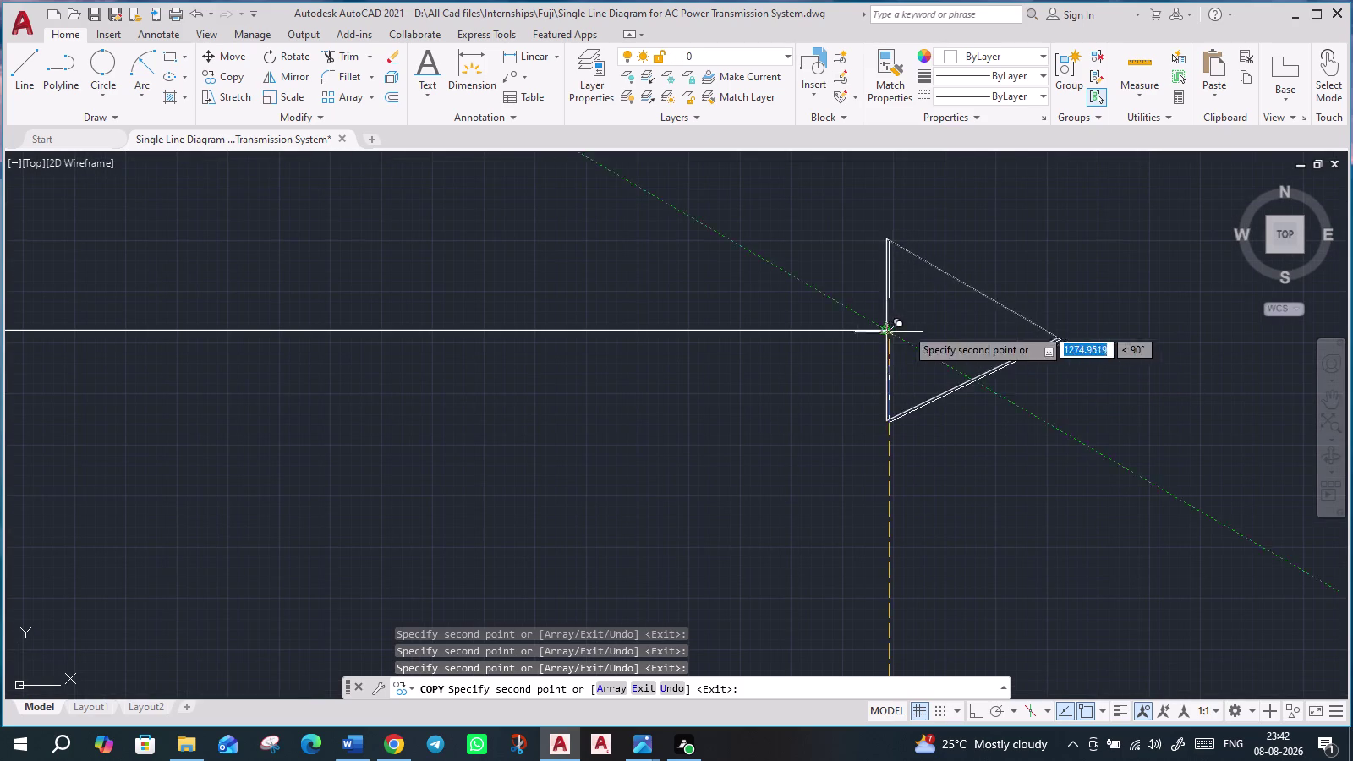
scroll(down, 3)
scroll(down, 3)
scroll(down, 3)
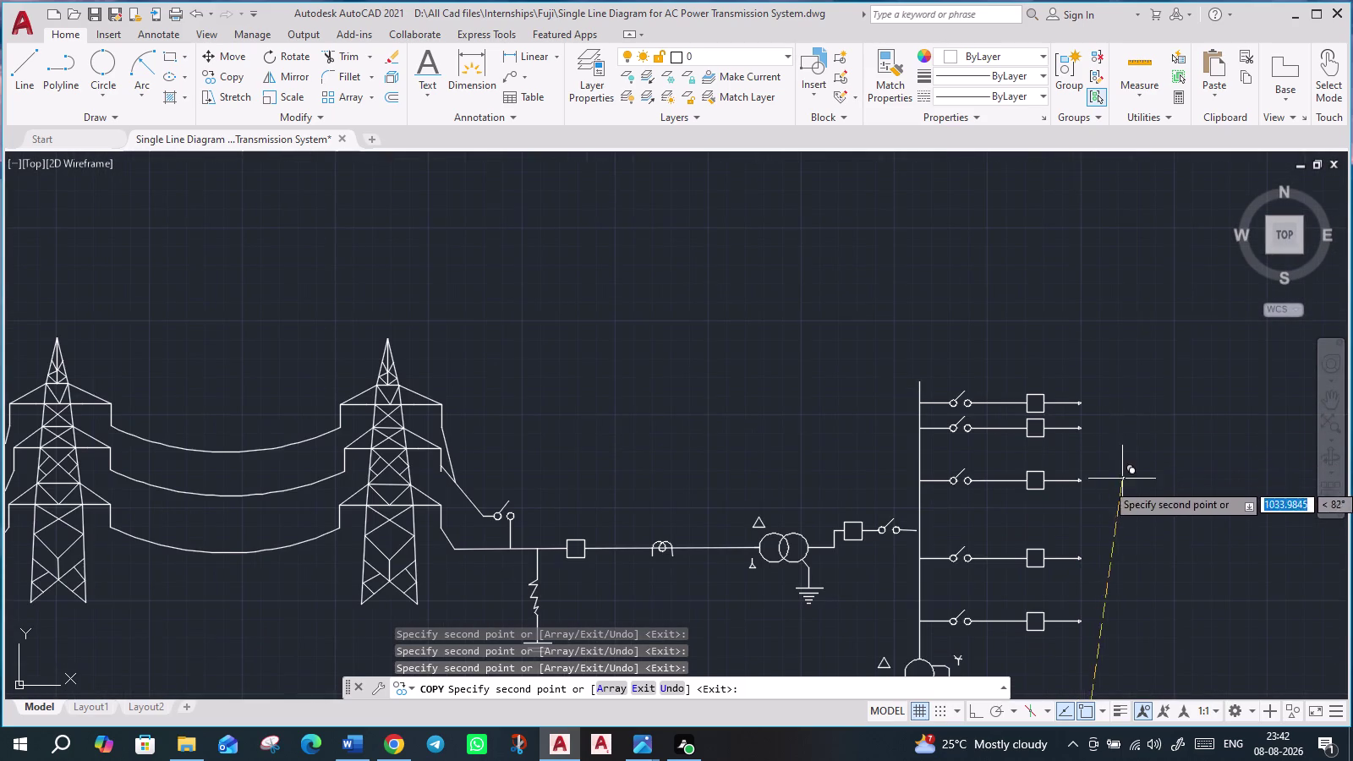
middle_drag(1133, 516, 1055, 464)
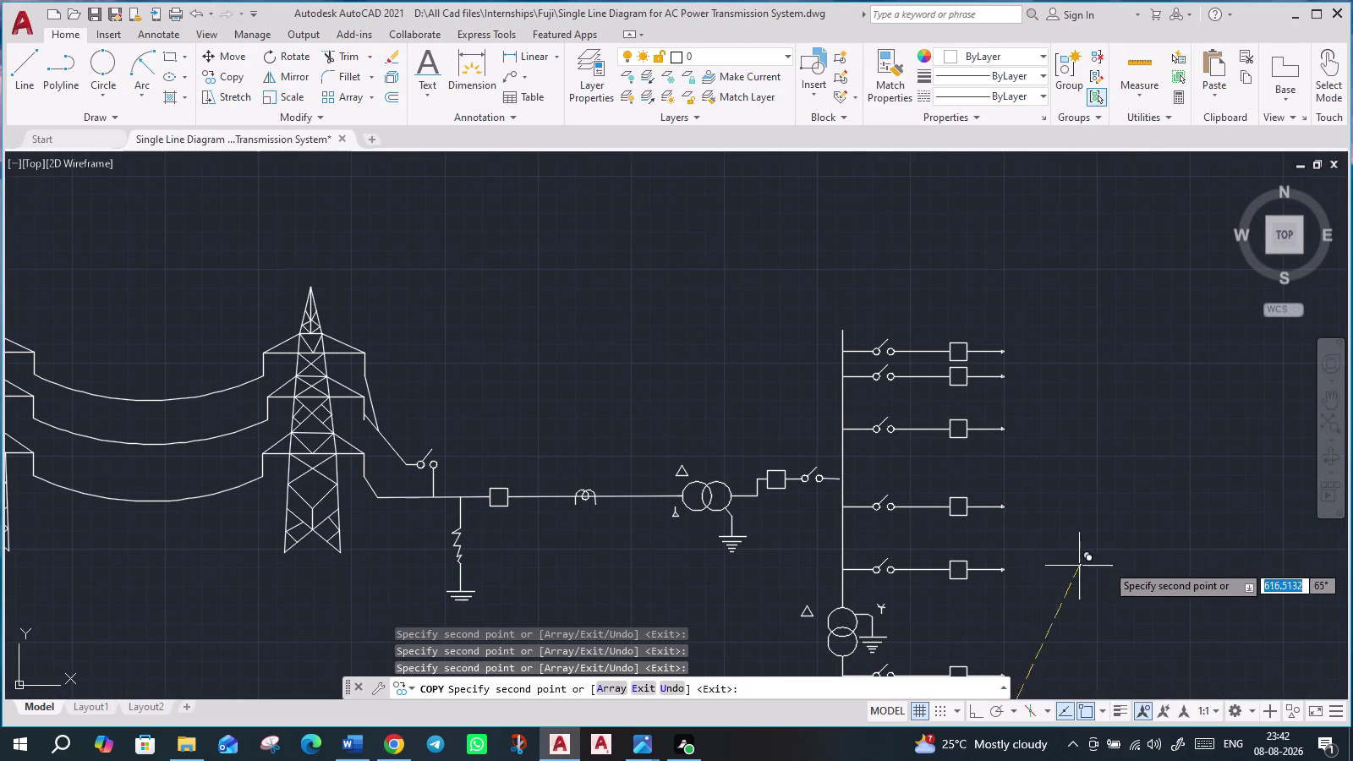
key(Escape)
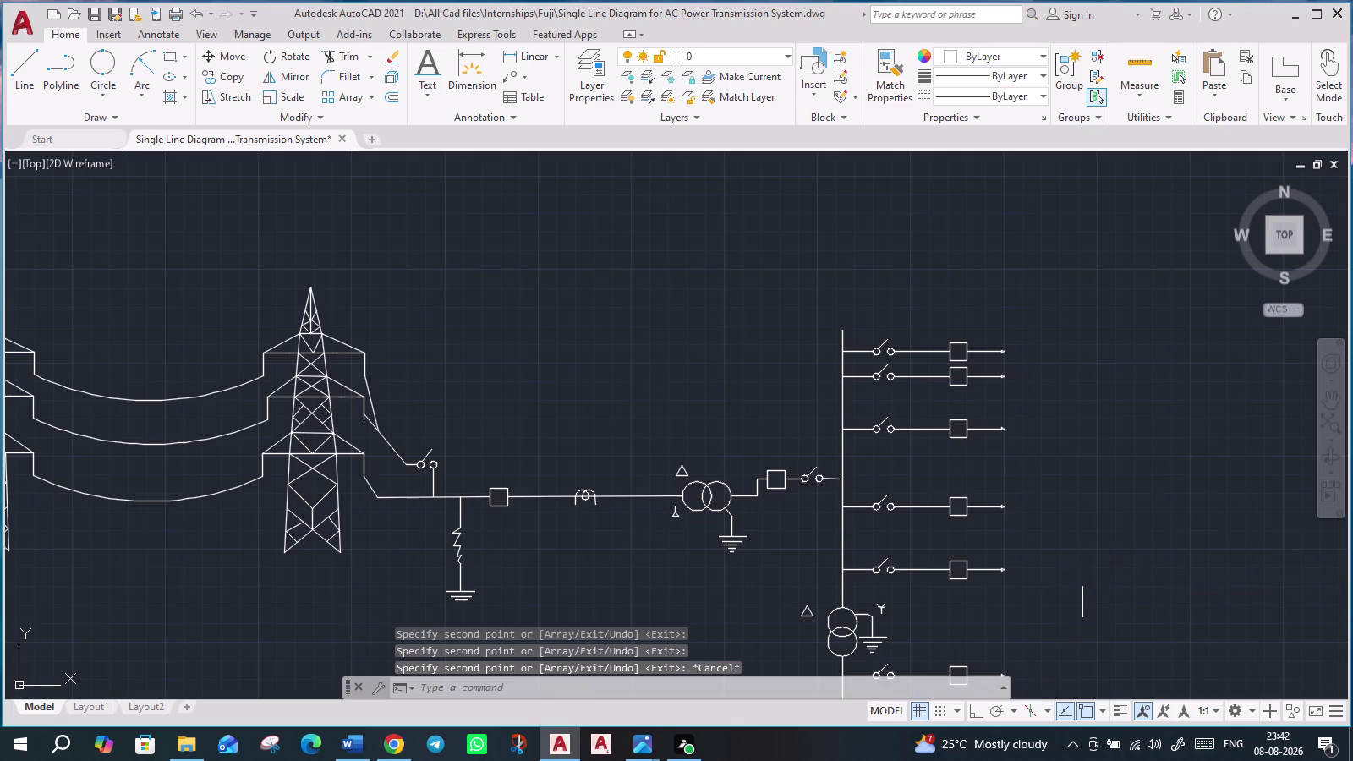
scroll(down, 3)
middle_drag(1103, 583, 977, 372)
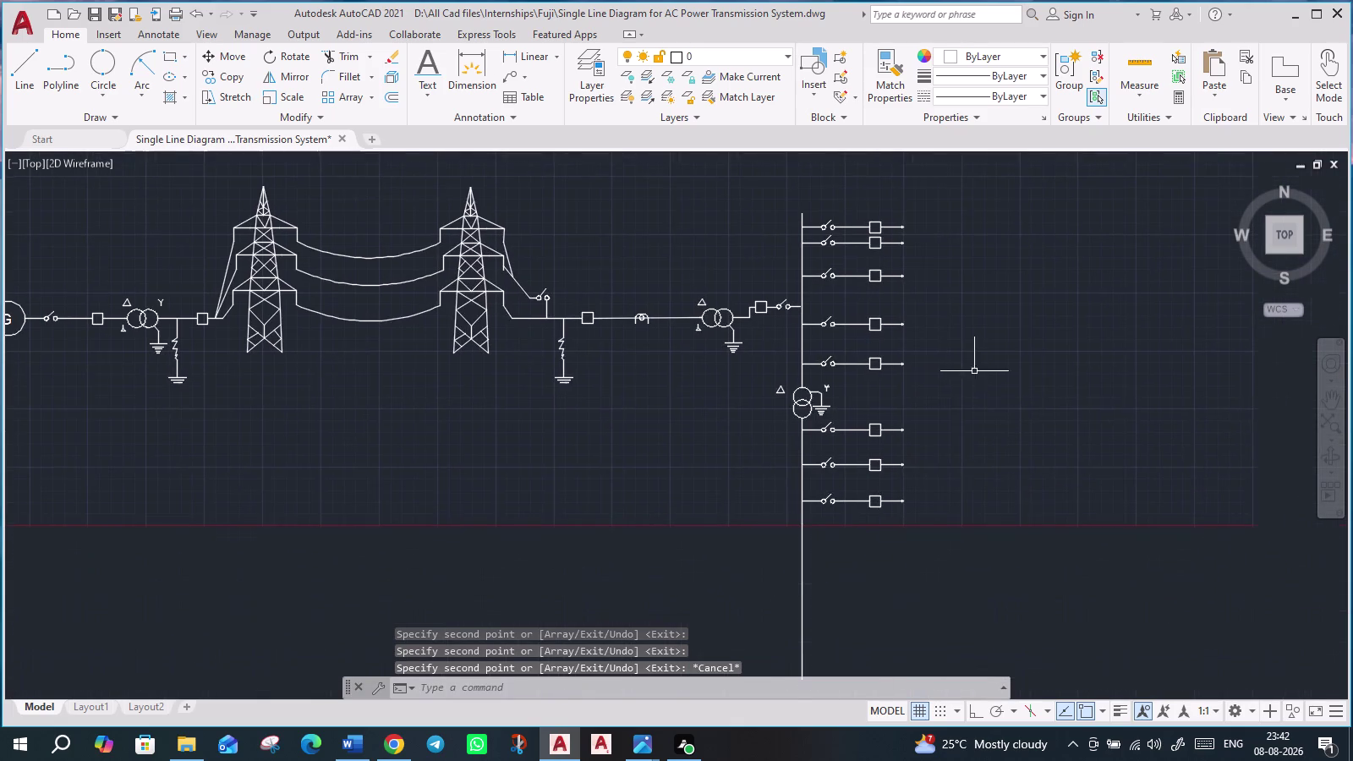
scroll(up, 3)
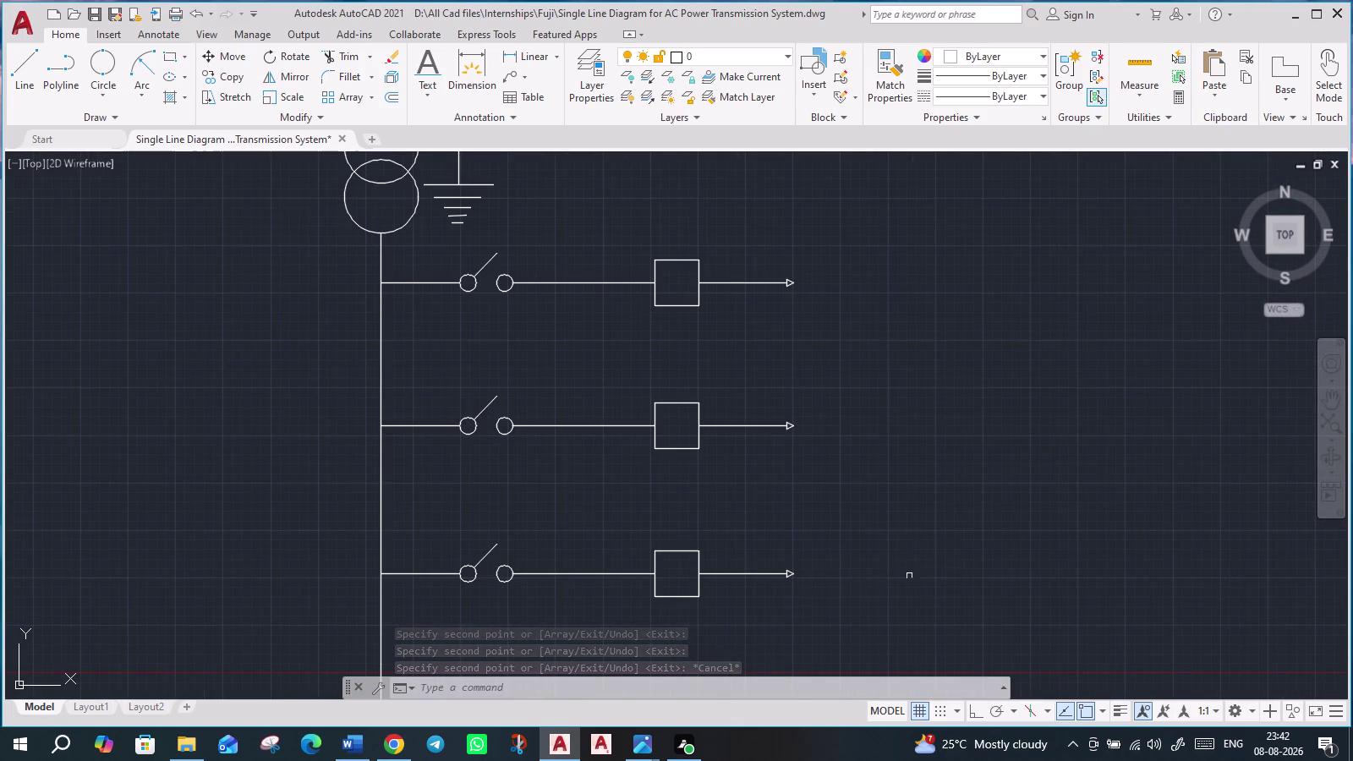
scroll(up, 3)
scroll(up, 3)
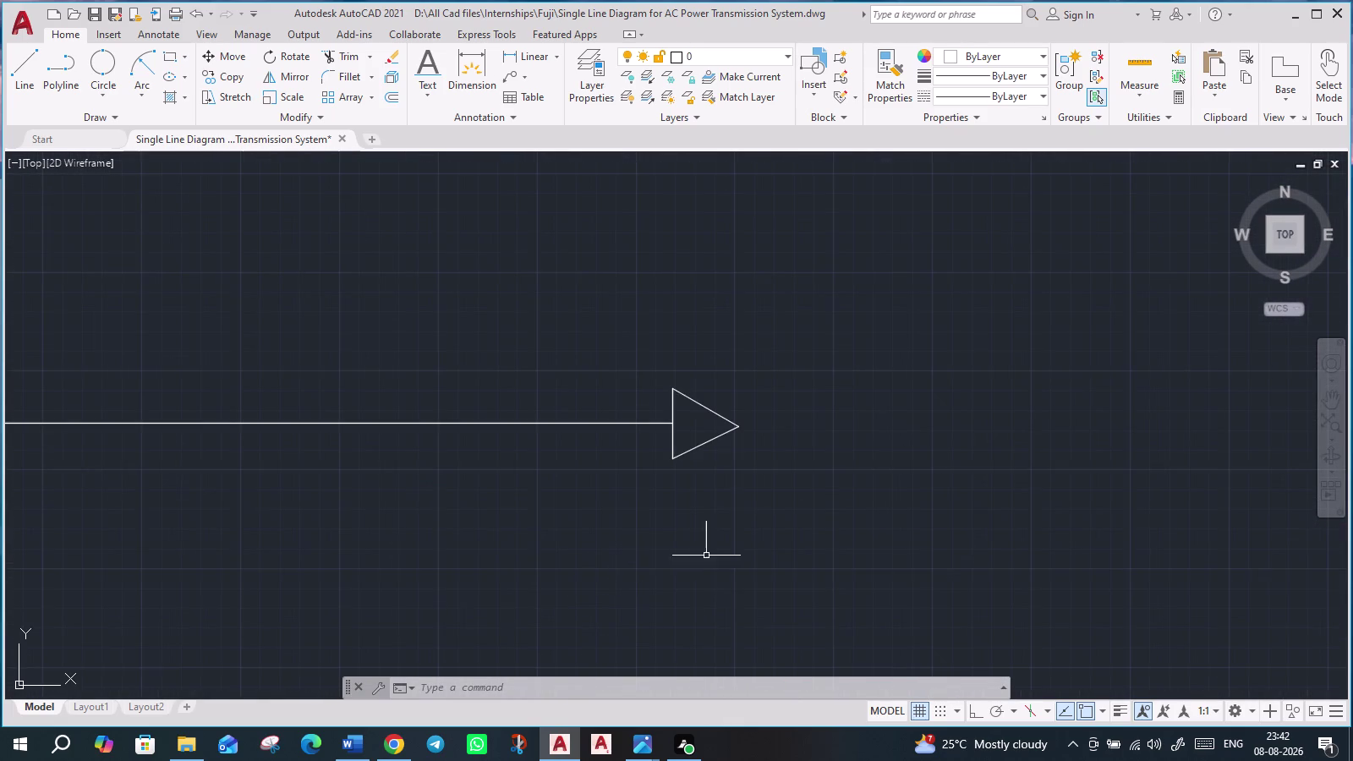
scroll(down, 3)
scroll(down, 3)
scroll(down, 3)
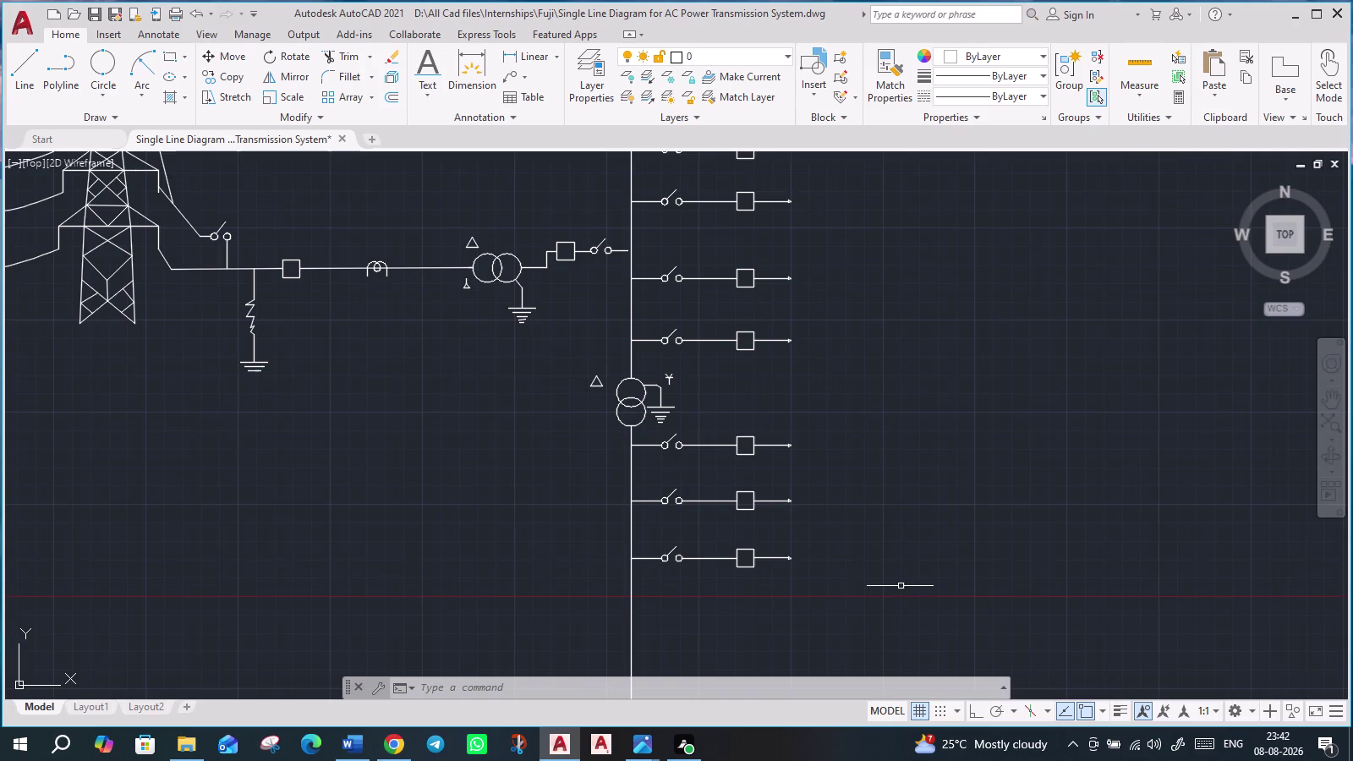
scroll(down, 3)
scroll(up, 3)
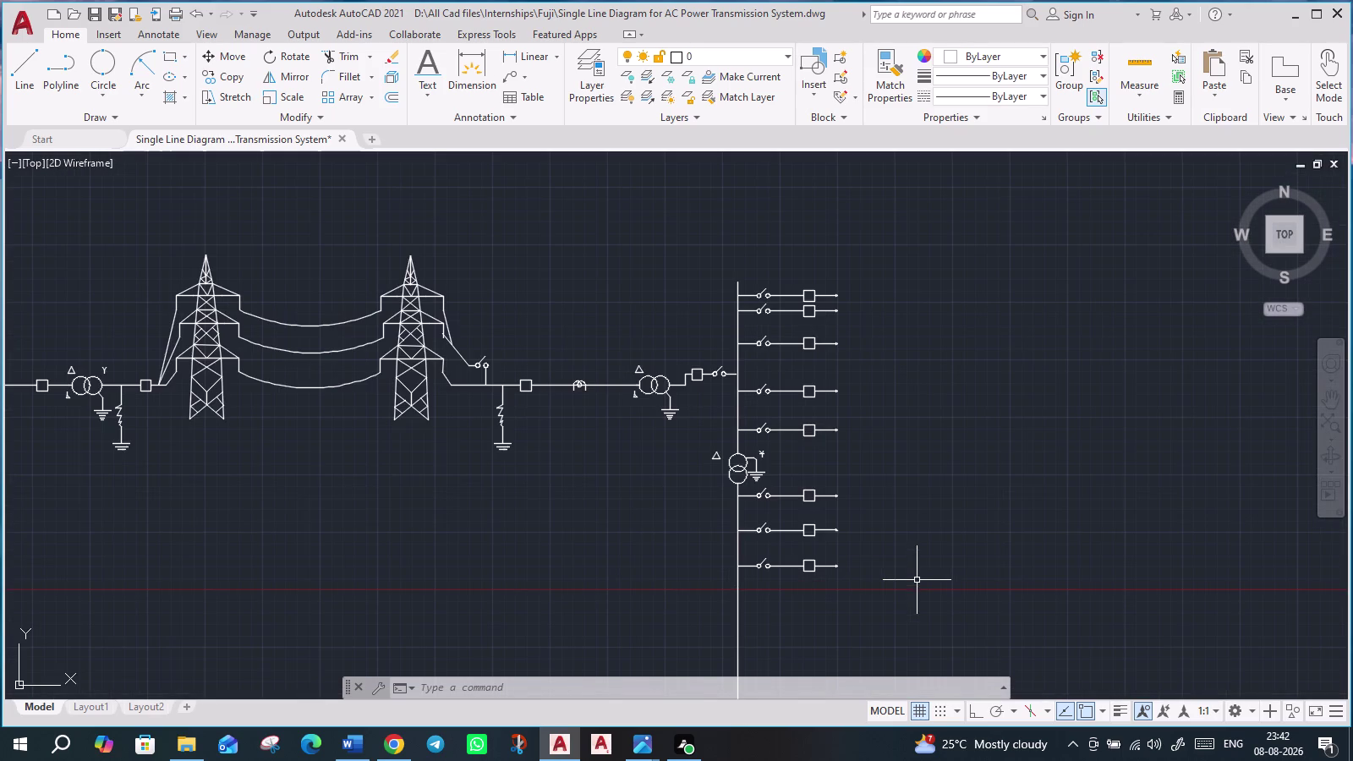
middle_drag(931, 536, 1181, 538)
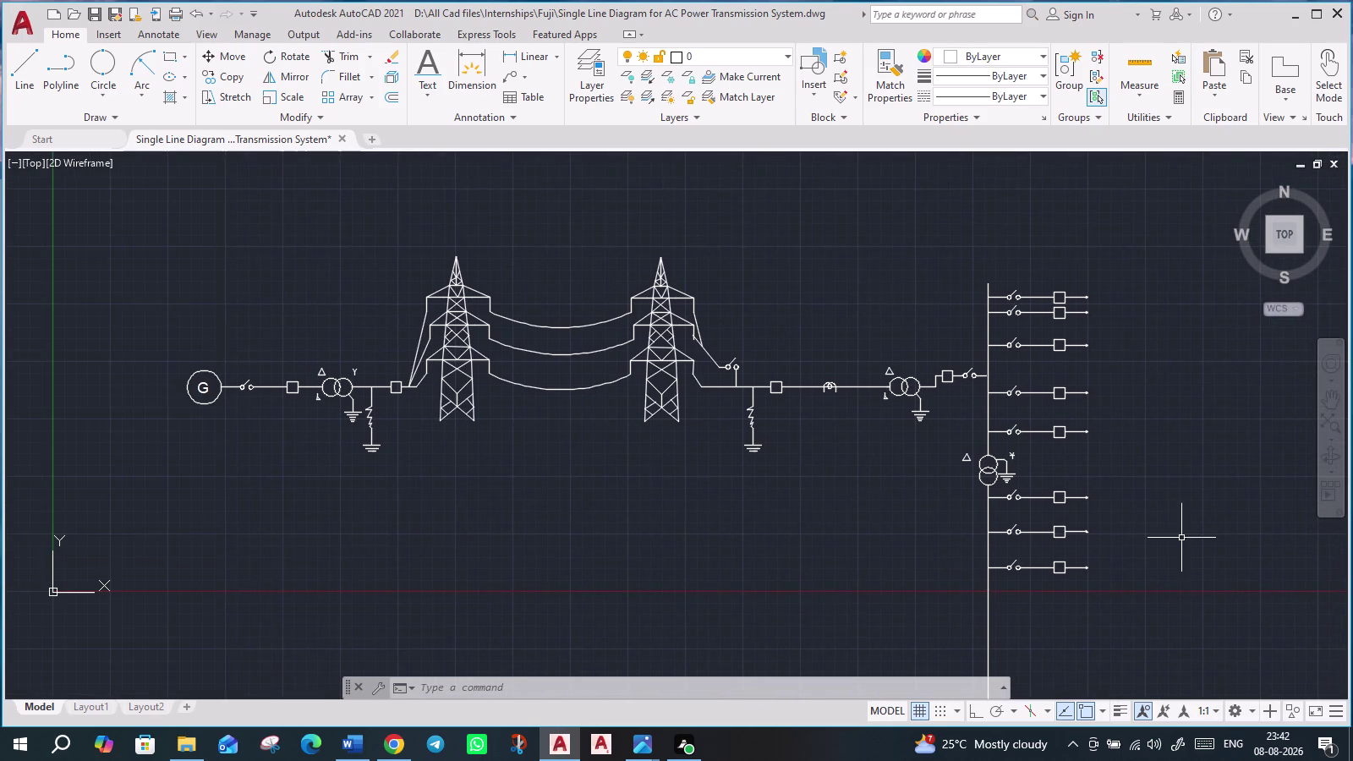
scroll(up, 3)
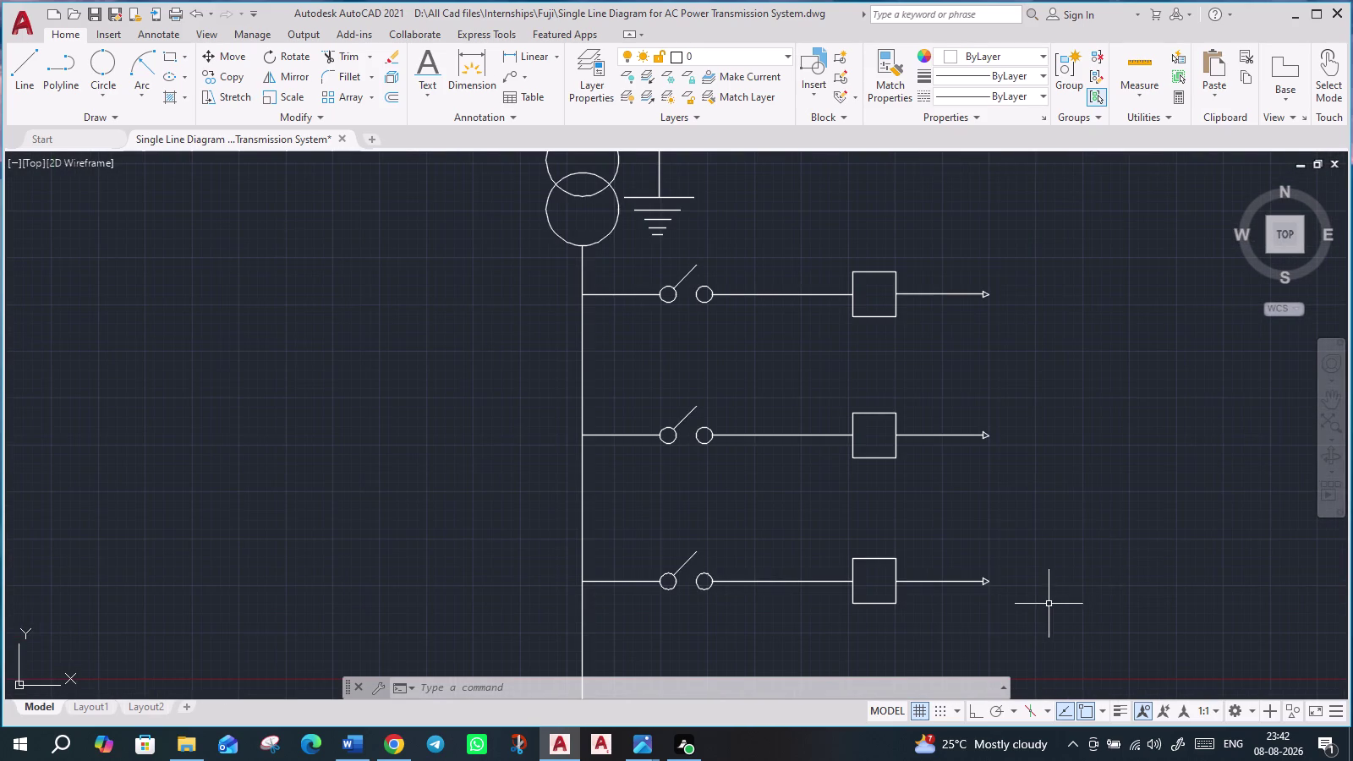
scroll(up, 3)
scroll(up, 3)
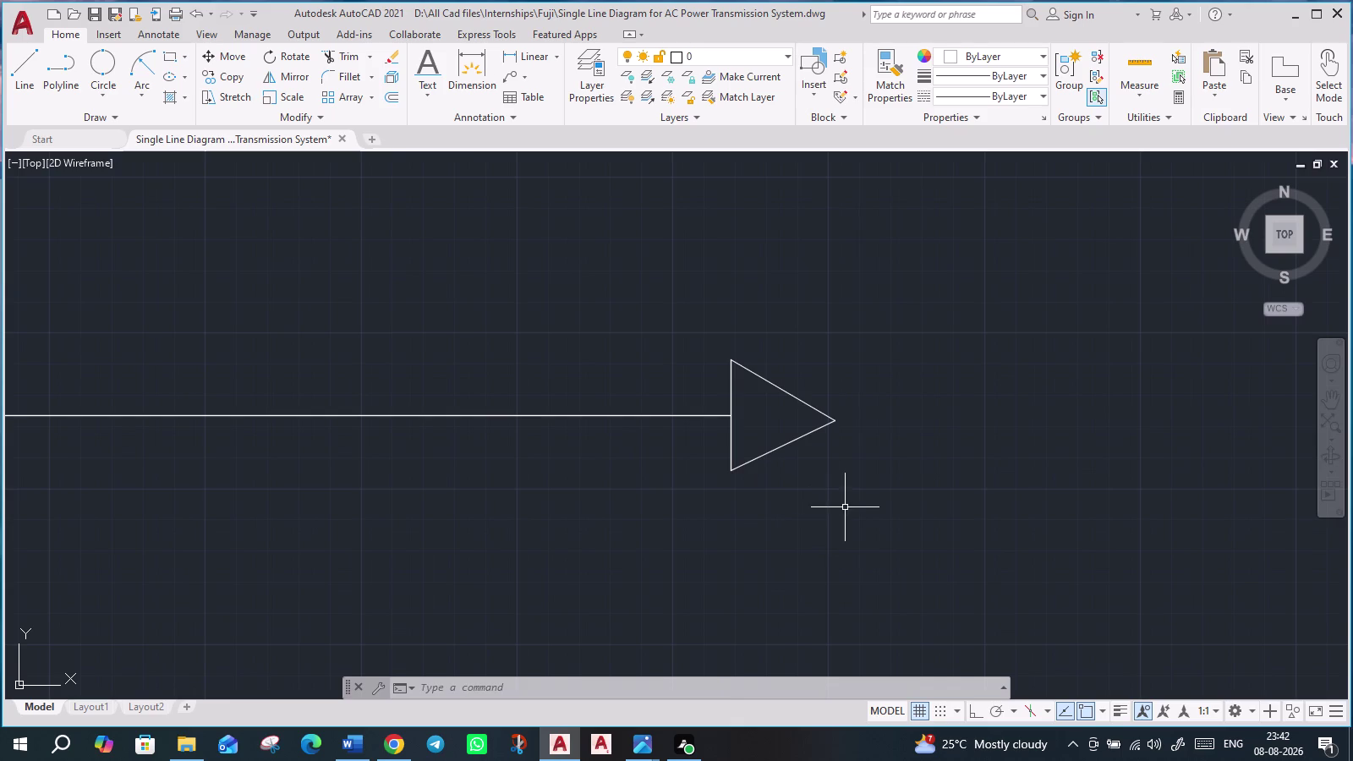
Window-select the oversized bottom arrowhead and scale it about a base point with SC.
drag(845, 508, 814, 464)
click(686, 347)
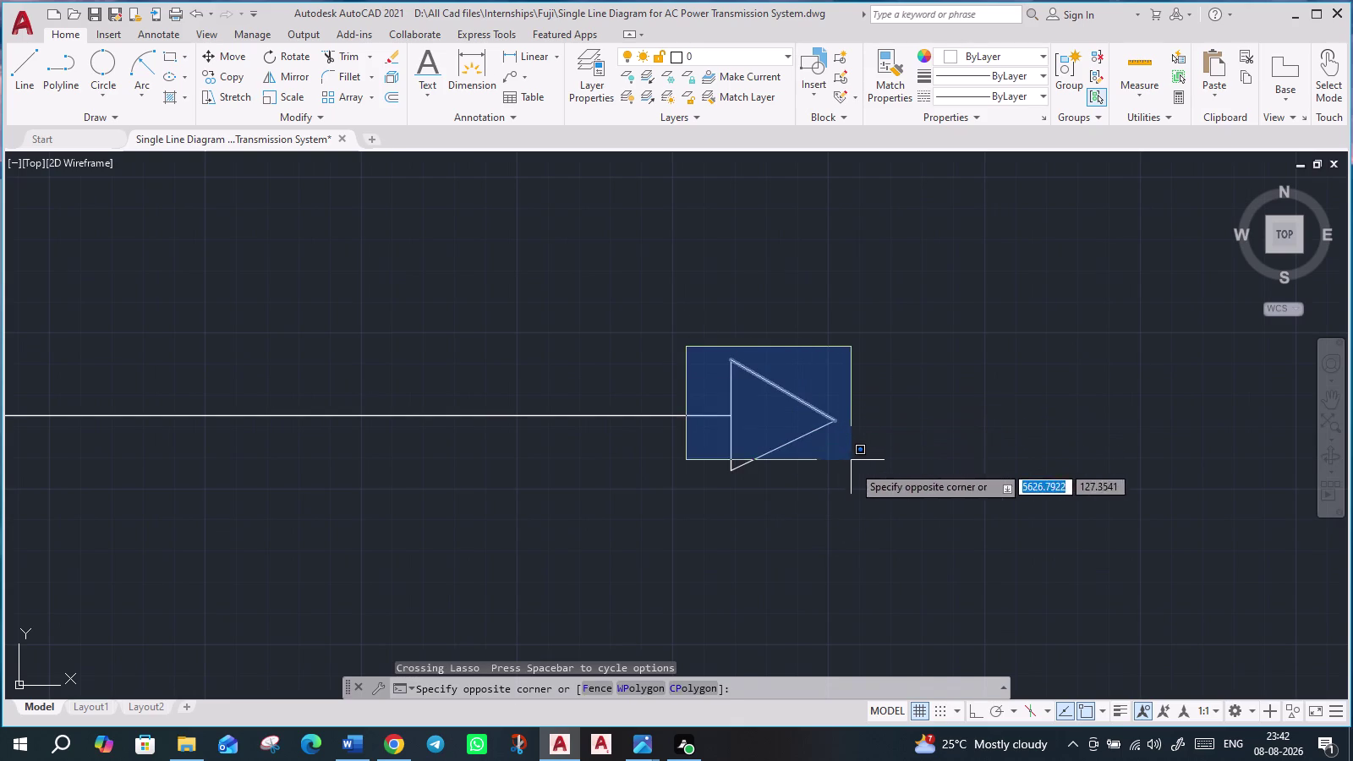
click(863, 493)
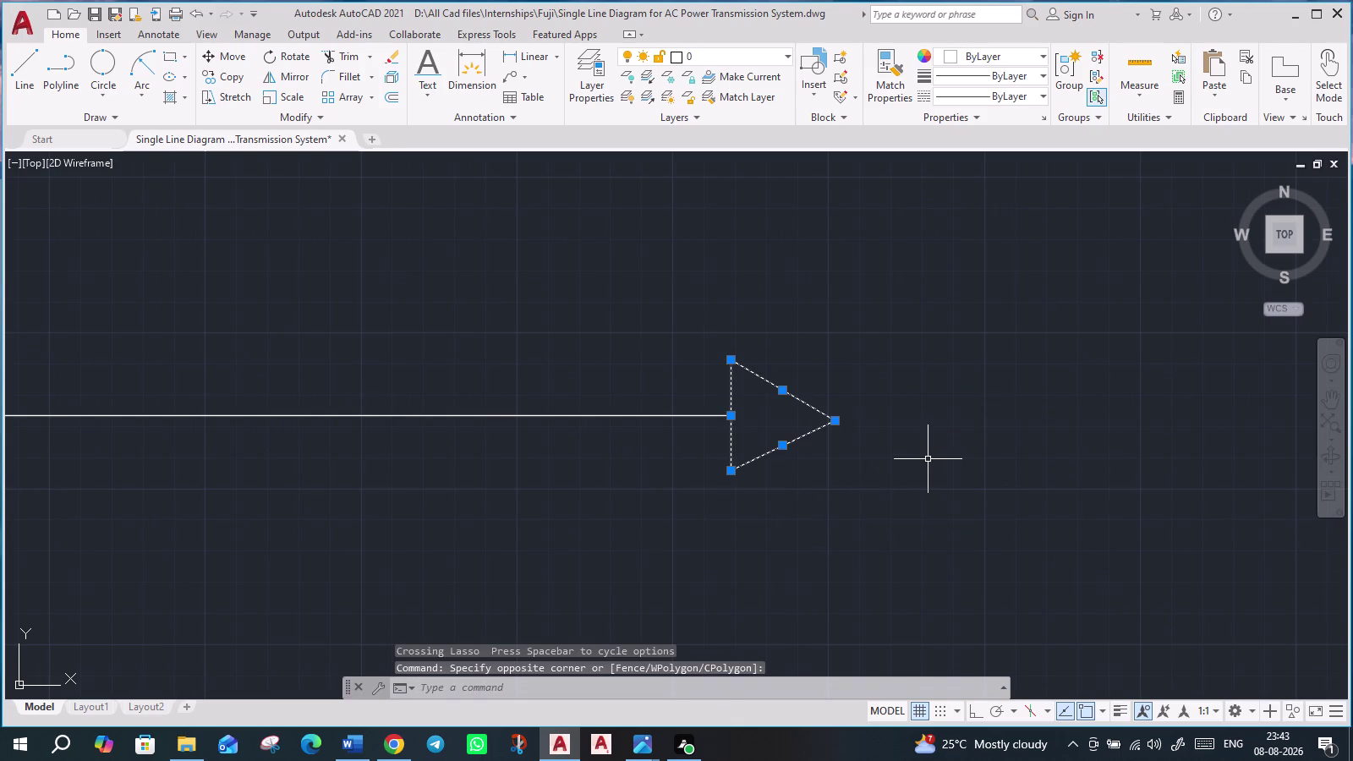
text(sc)
key(Return)
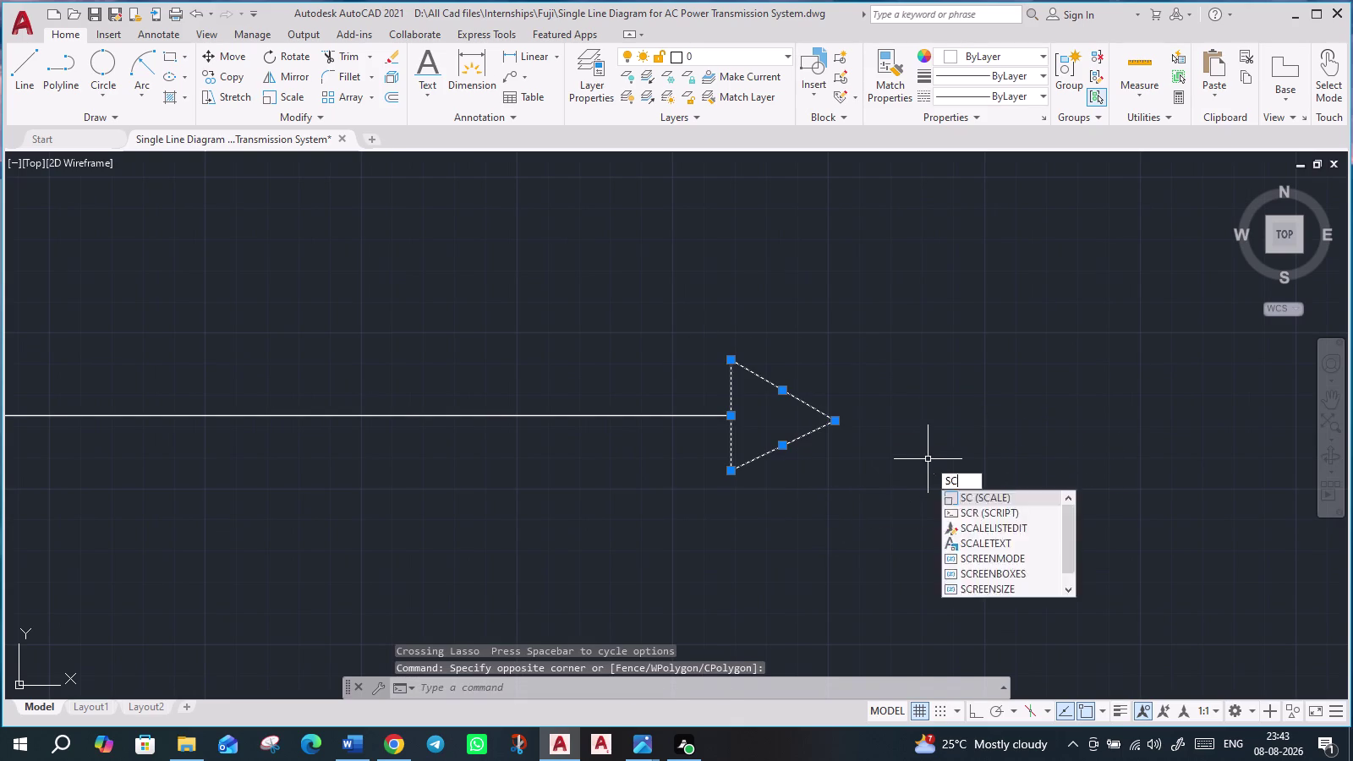
click(729, 468)
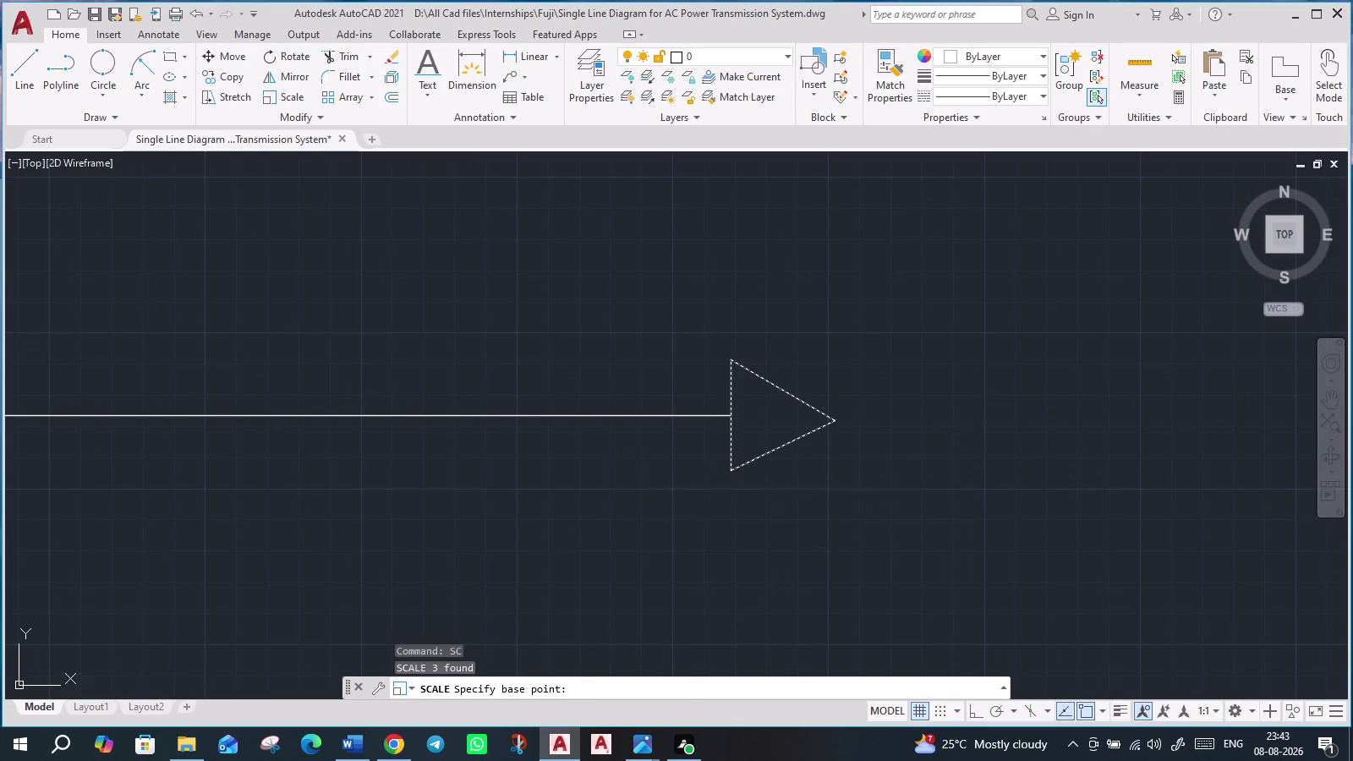
click(735, 611)
Zoom and pan out so the whole generator-to-busbar diagram is visible.
scroll(down, 3)
scroll(down, 3)
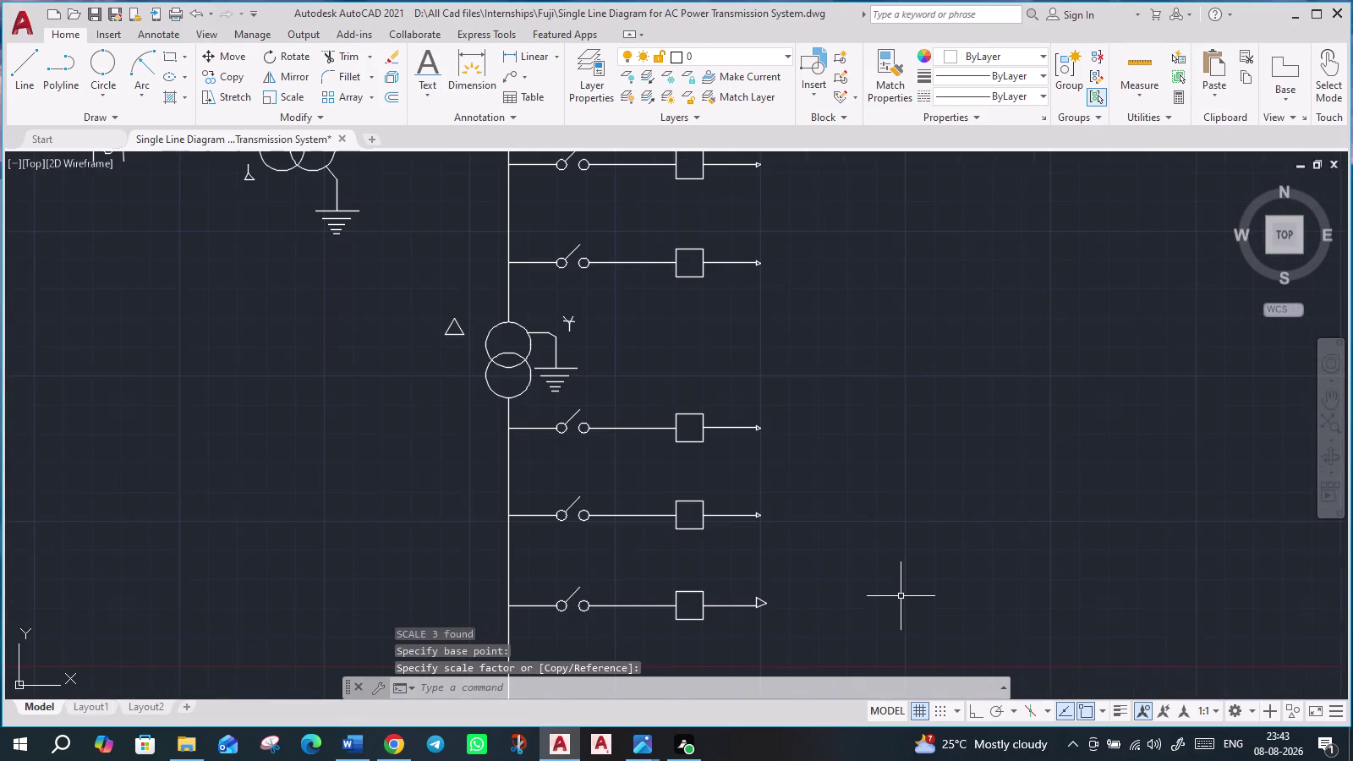
scroll(down, 3)
scroll(down, 3)
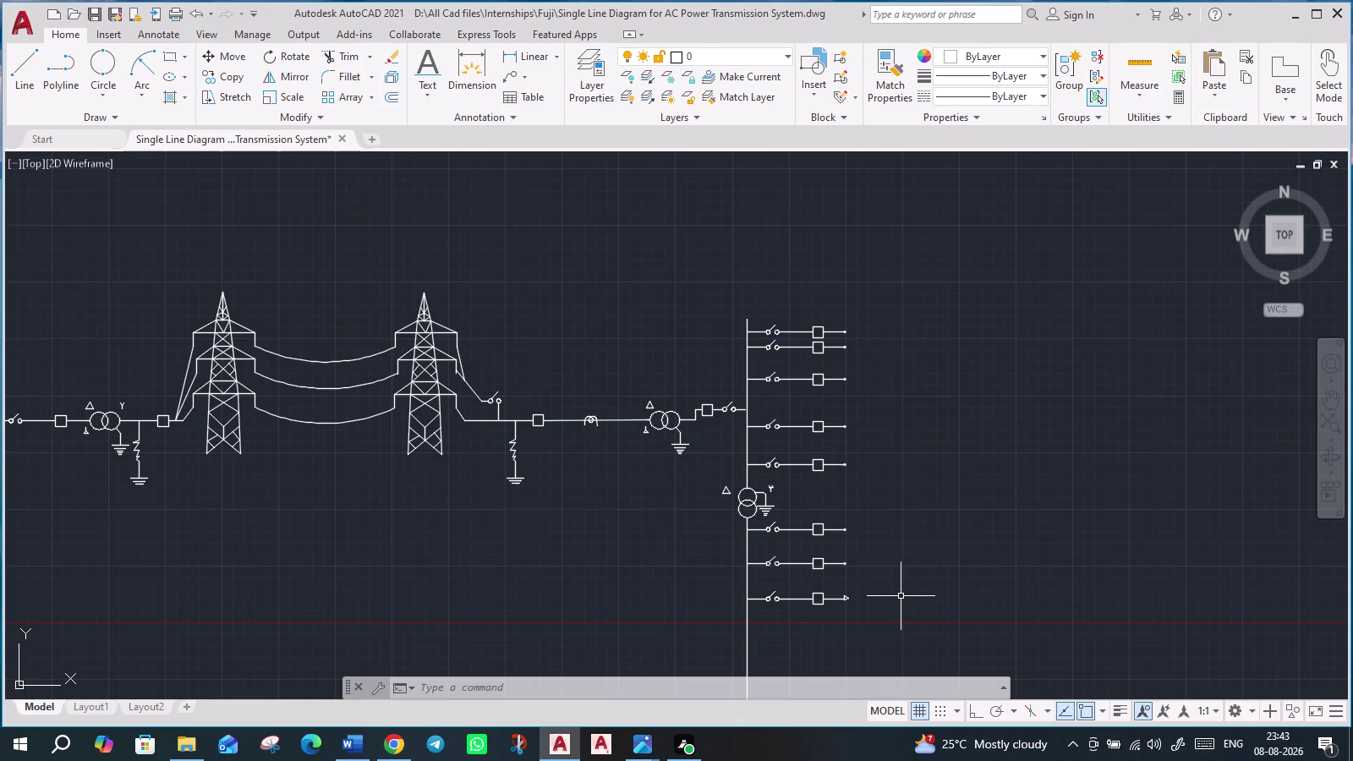
middle_drag(911, 596, 919, 594)
middle_drag(919, 594, 1052, 556)
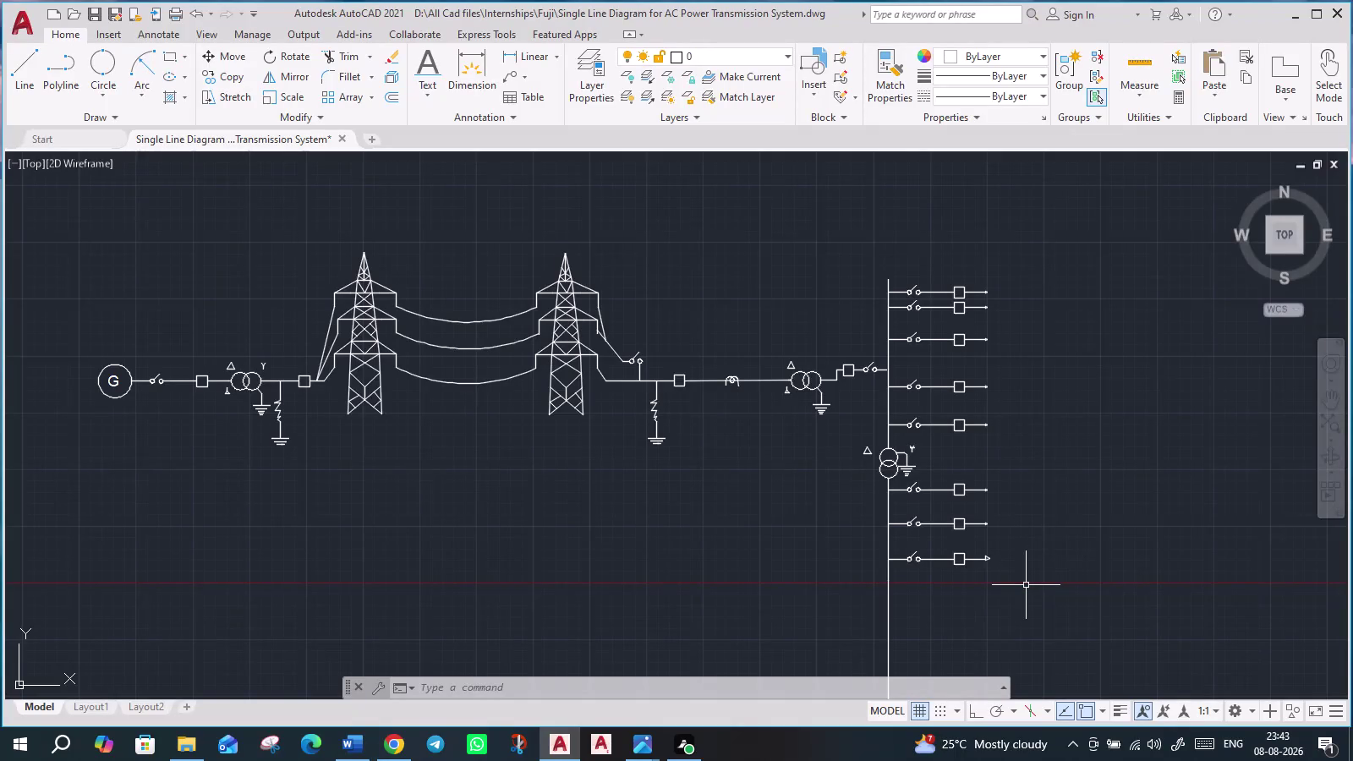
middle_drag(1026, 585, 1013, 567)
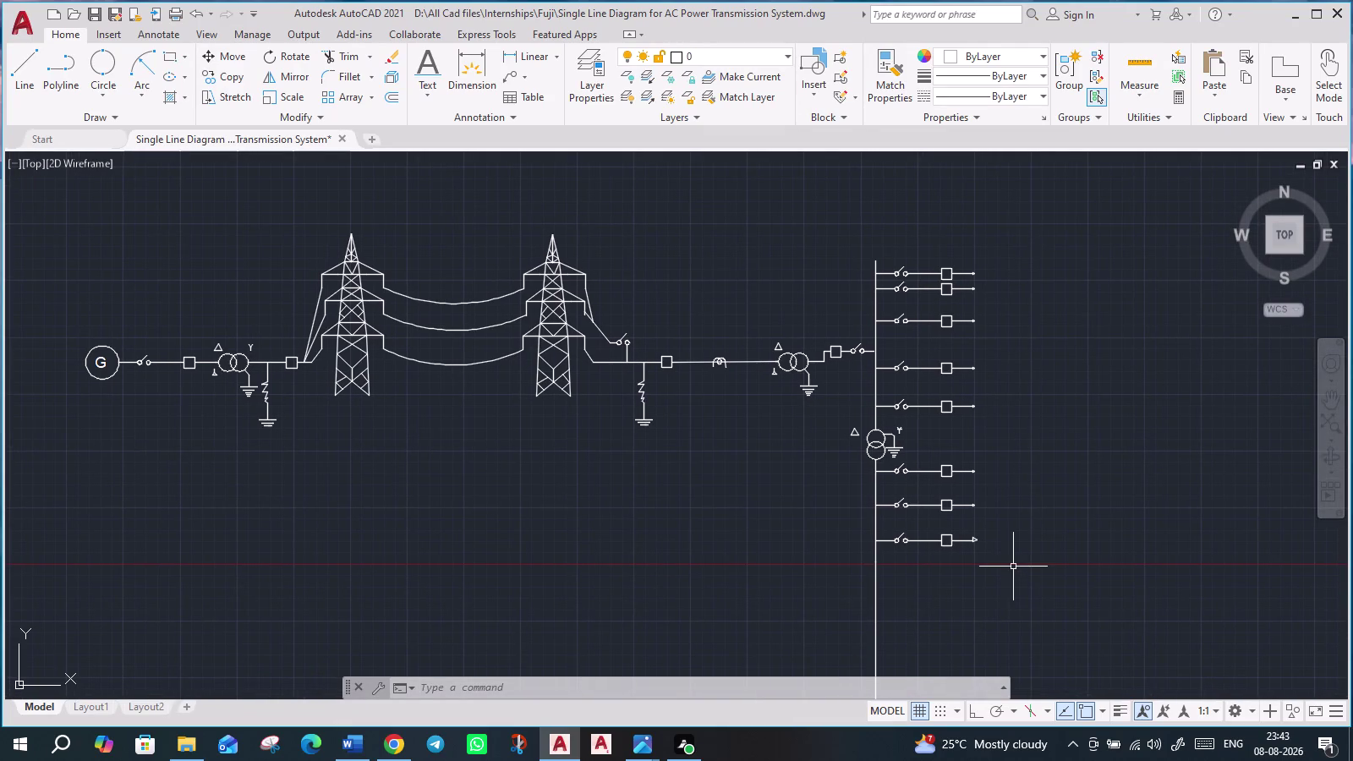
Window-select the feeder's triangle and enlarge it with SCALE about a base point.
scroll(up, 3)
scroll(up, 3)
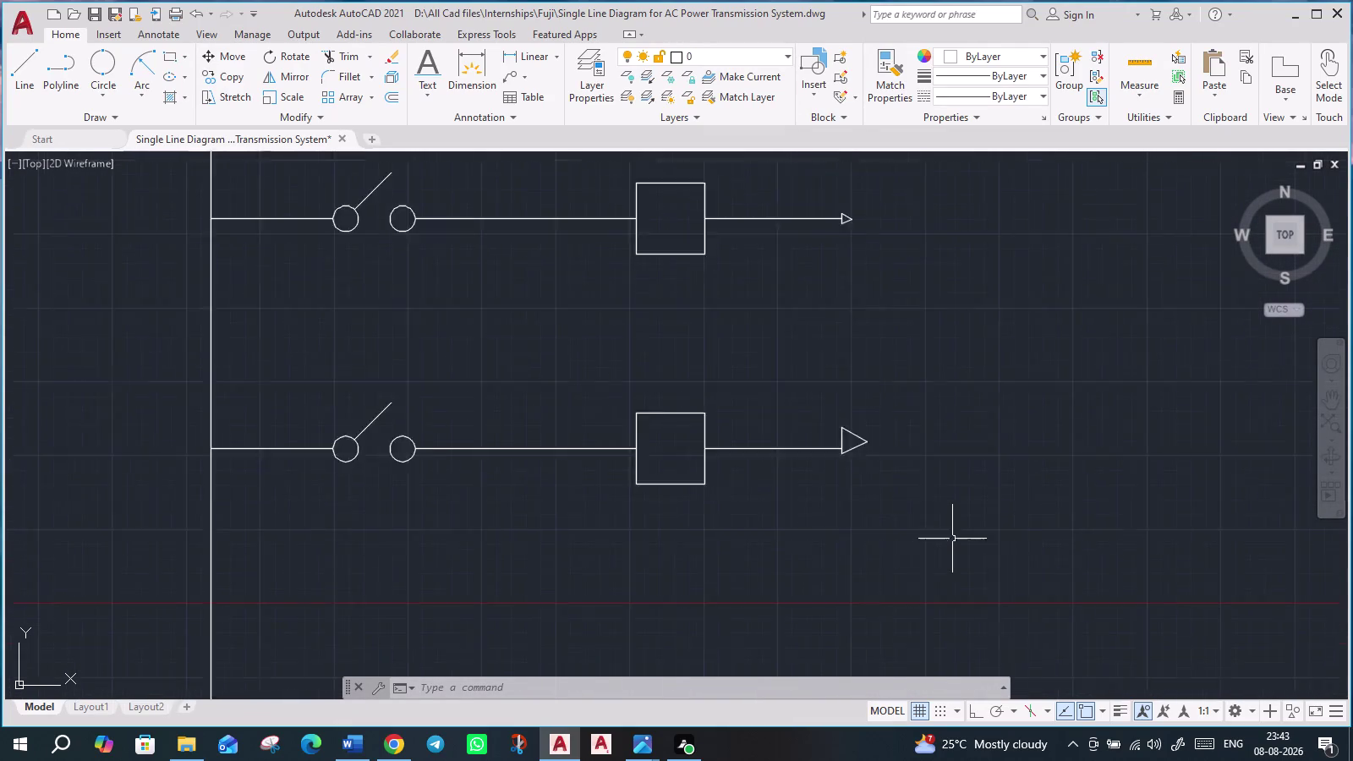
middle_drag(854, 479, 846, 581)
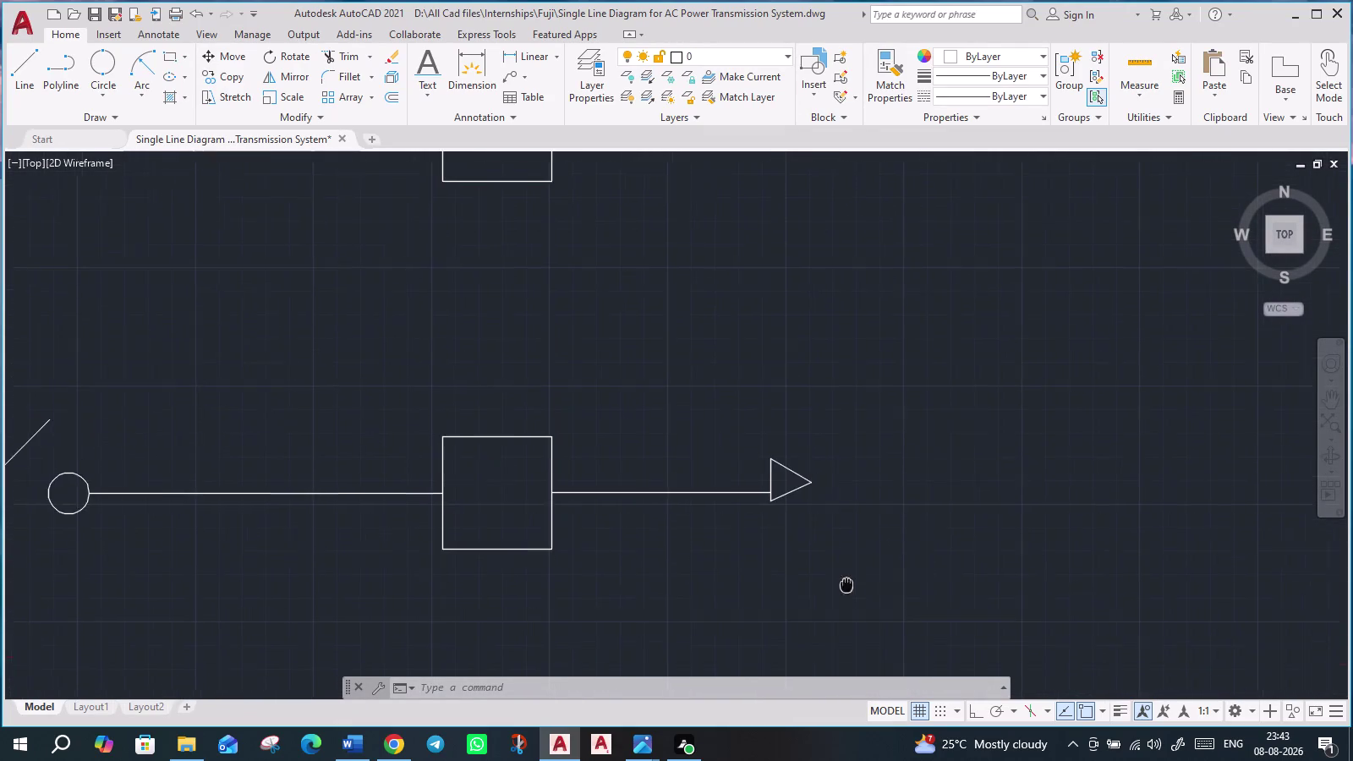
middle_drag(847, 580, 845, 593)
scroll(up, 3)
click(547, 318)
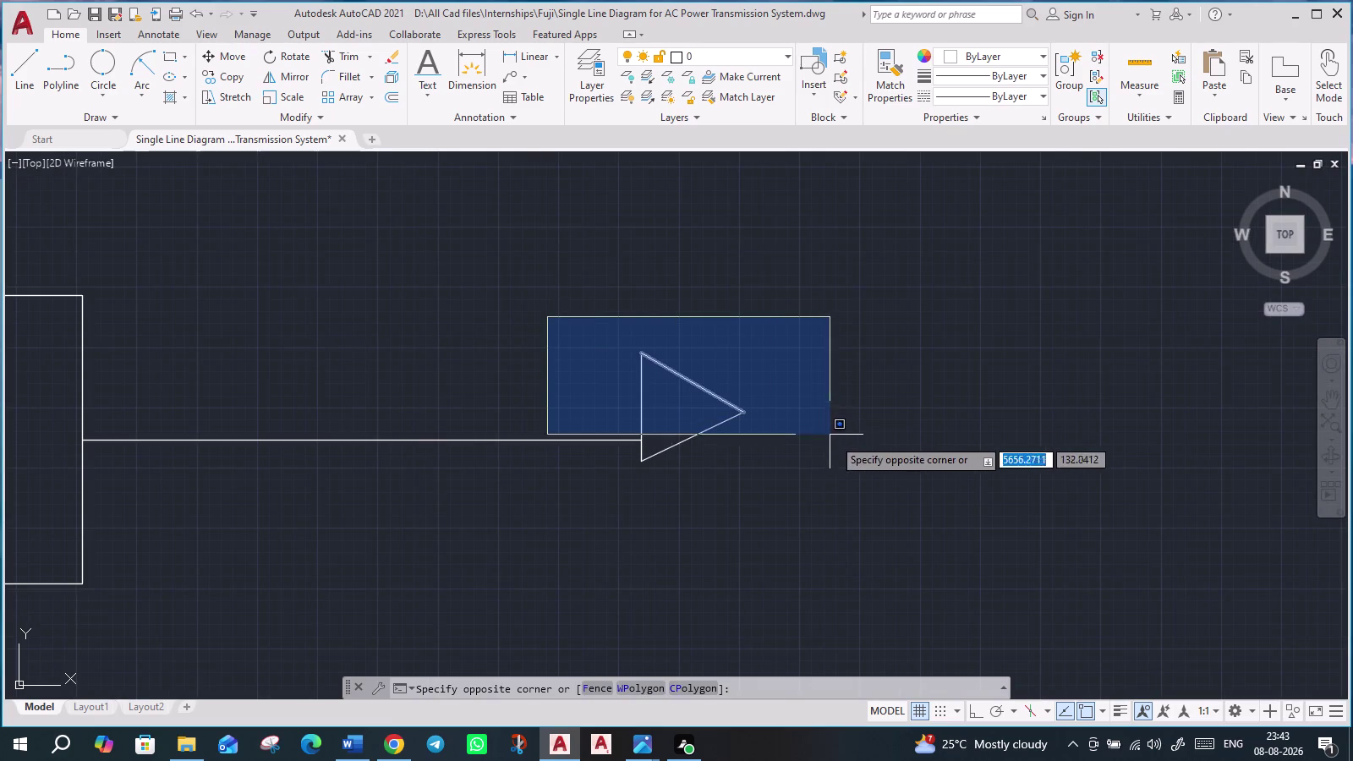
click(876, 483)
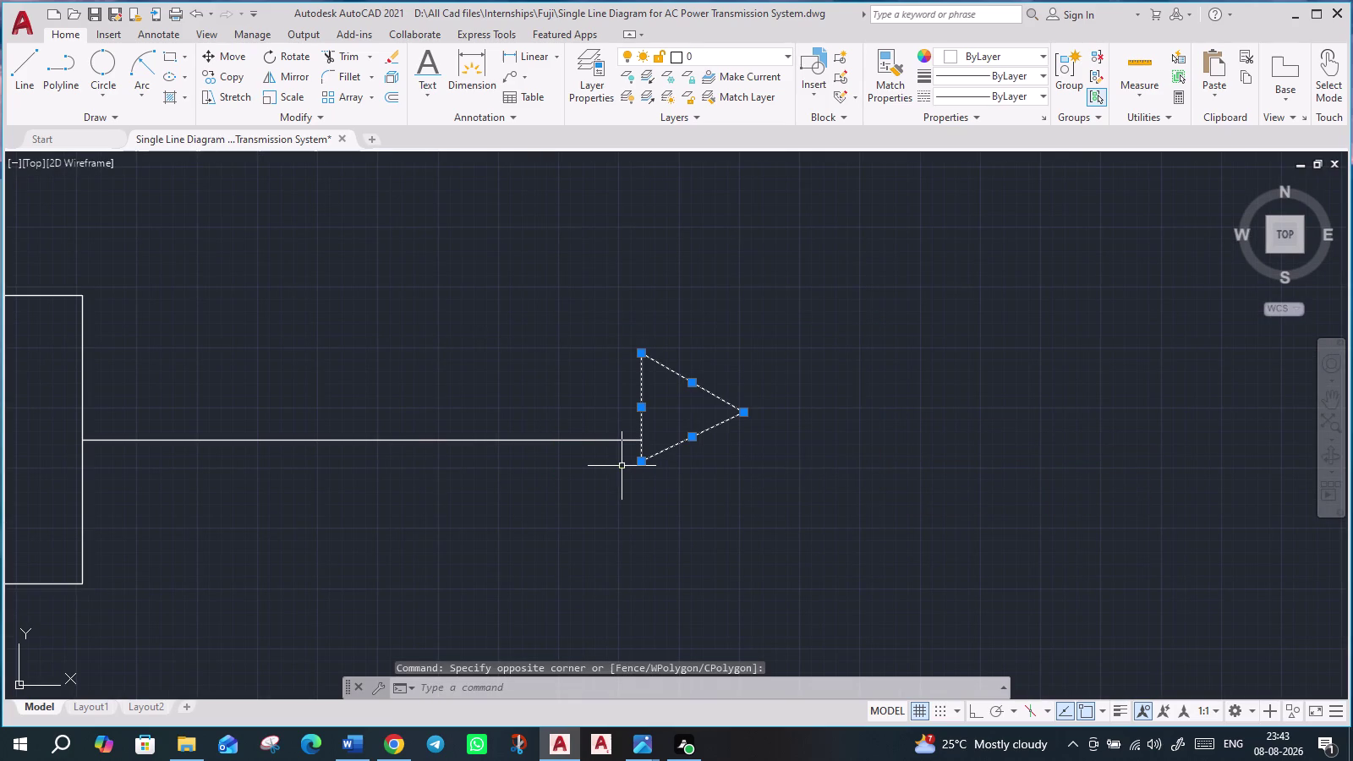
text(sc)
key(Return)
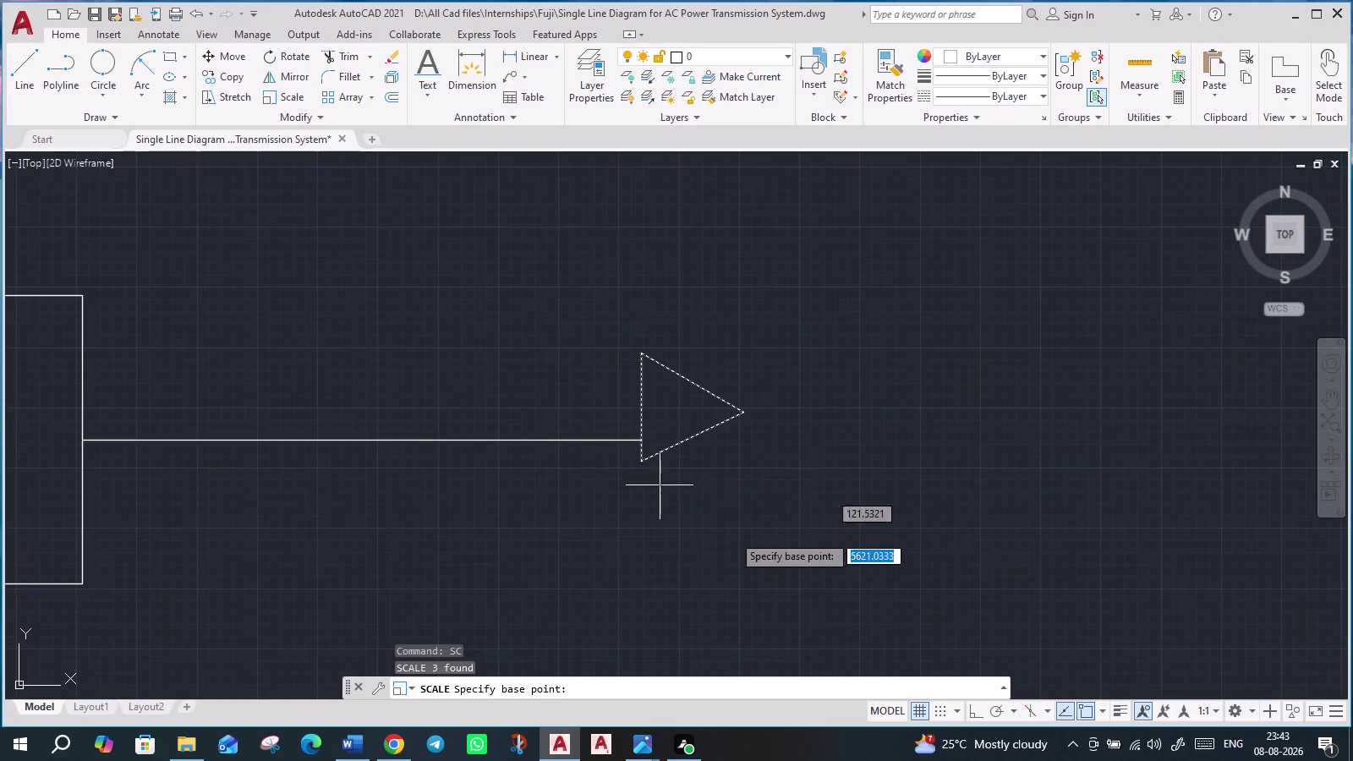
click(642, 458)
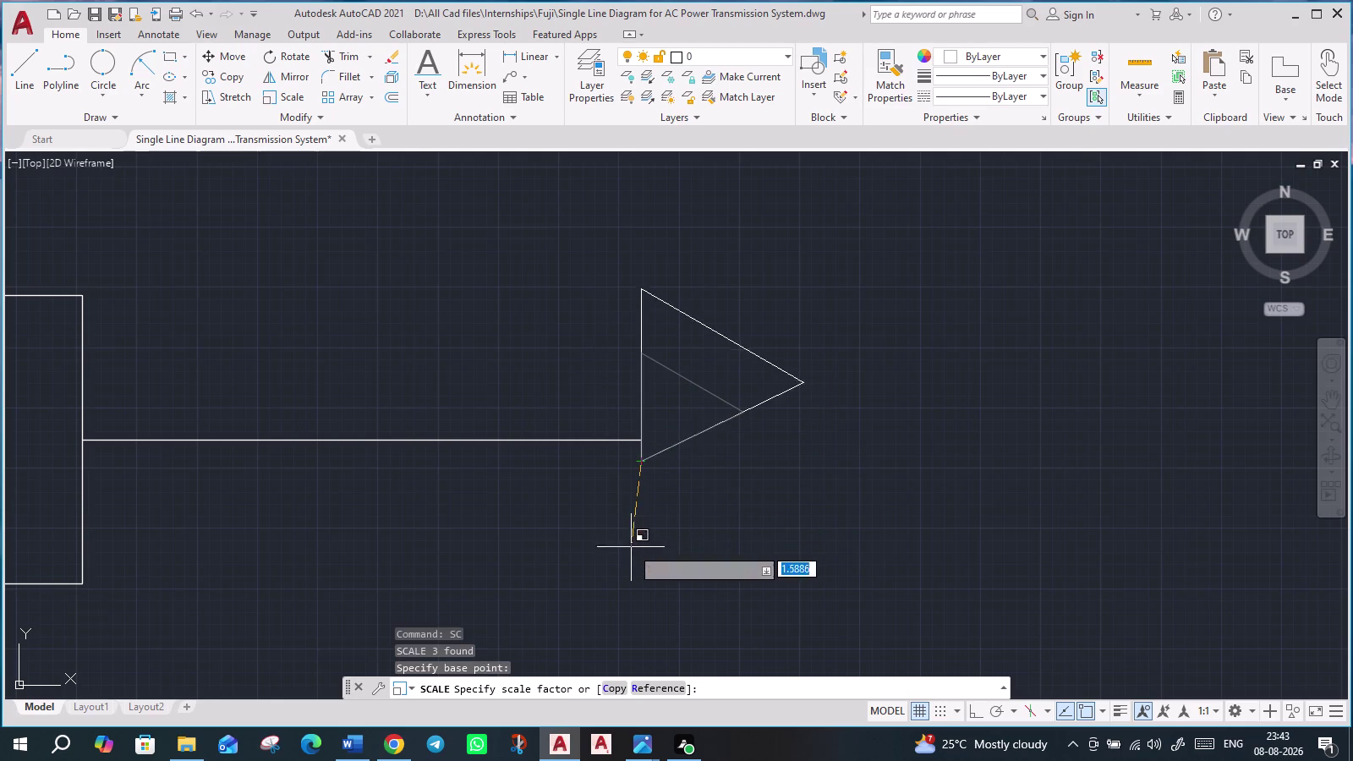
click(628, 593)
scroll(down, 3)
scroll(down, 3)
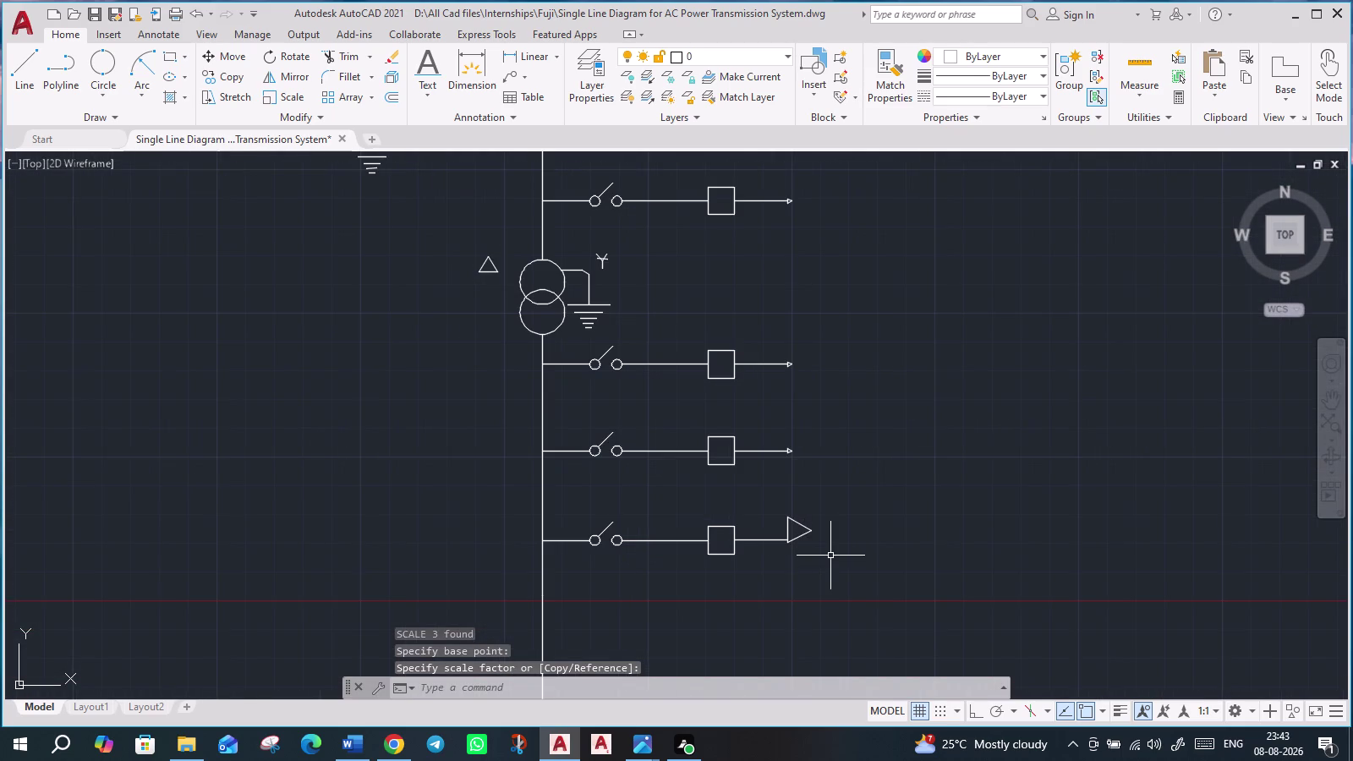
scroll(up, 3)
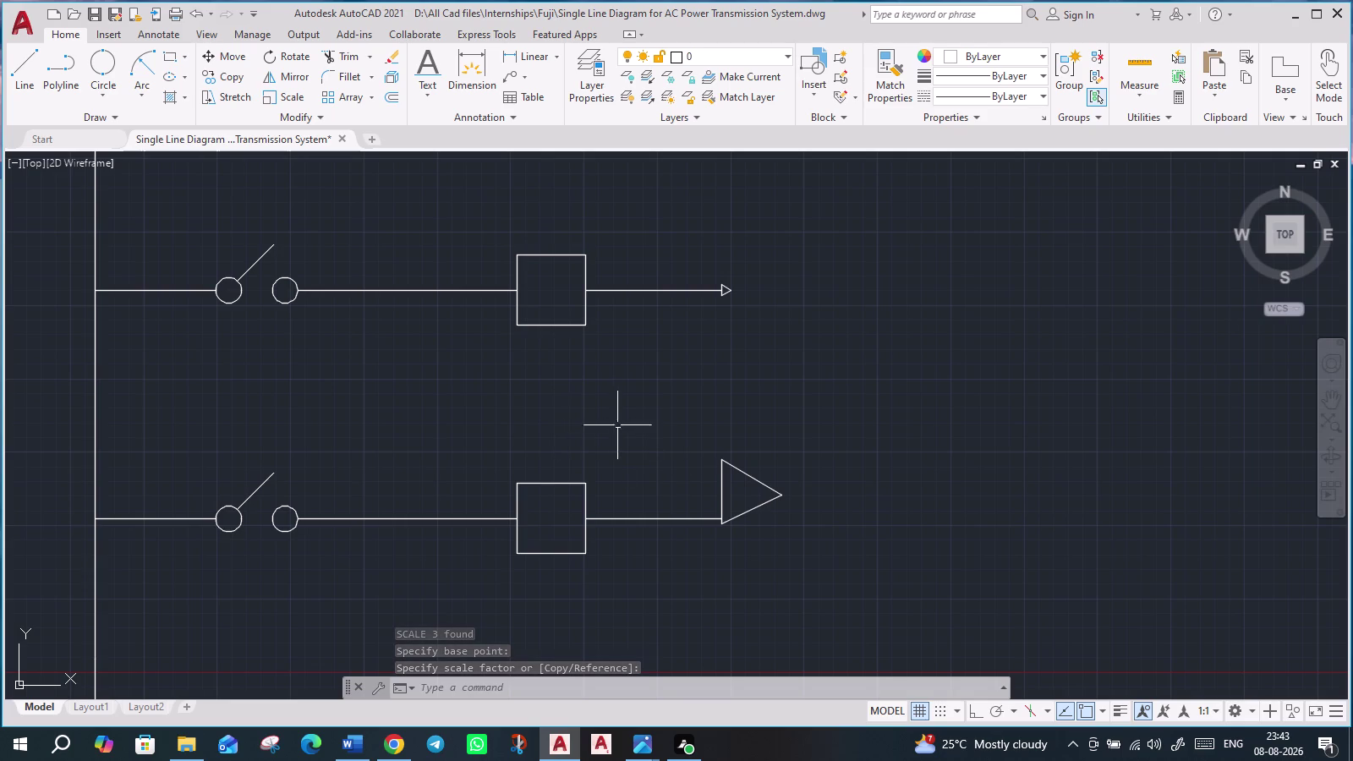
Reselect the enlarged triangle and move it onto the feeder line's end.
click(687, 434)
click(836, 510)
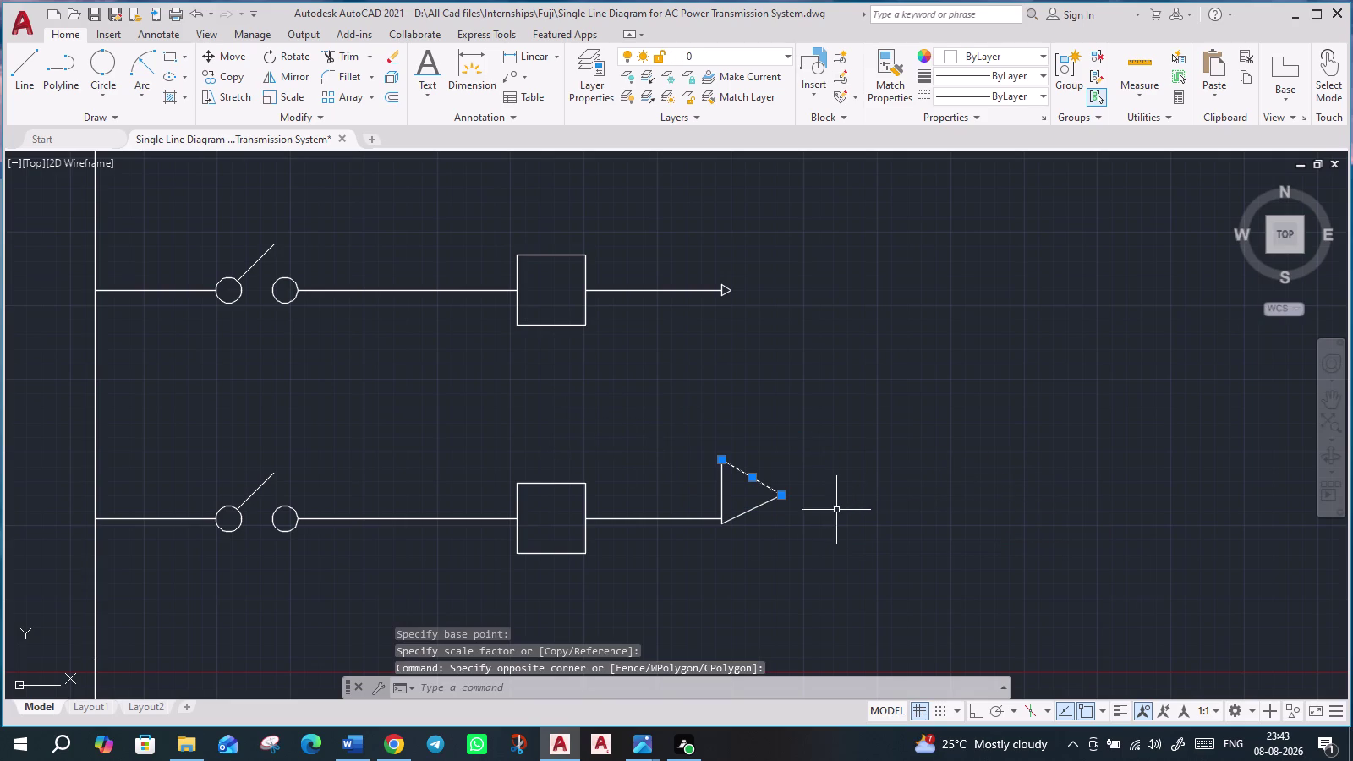
click(778, 535)
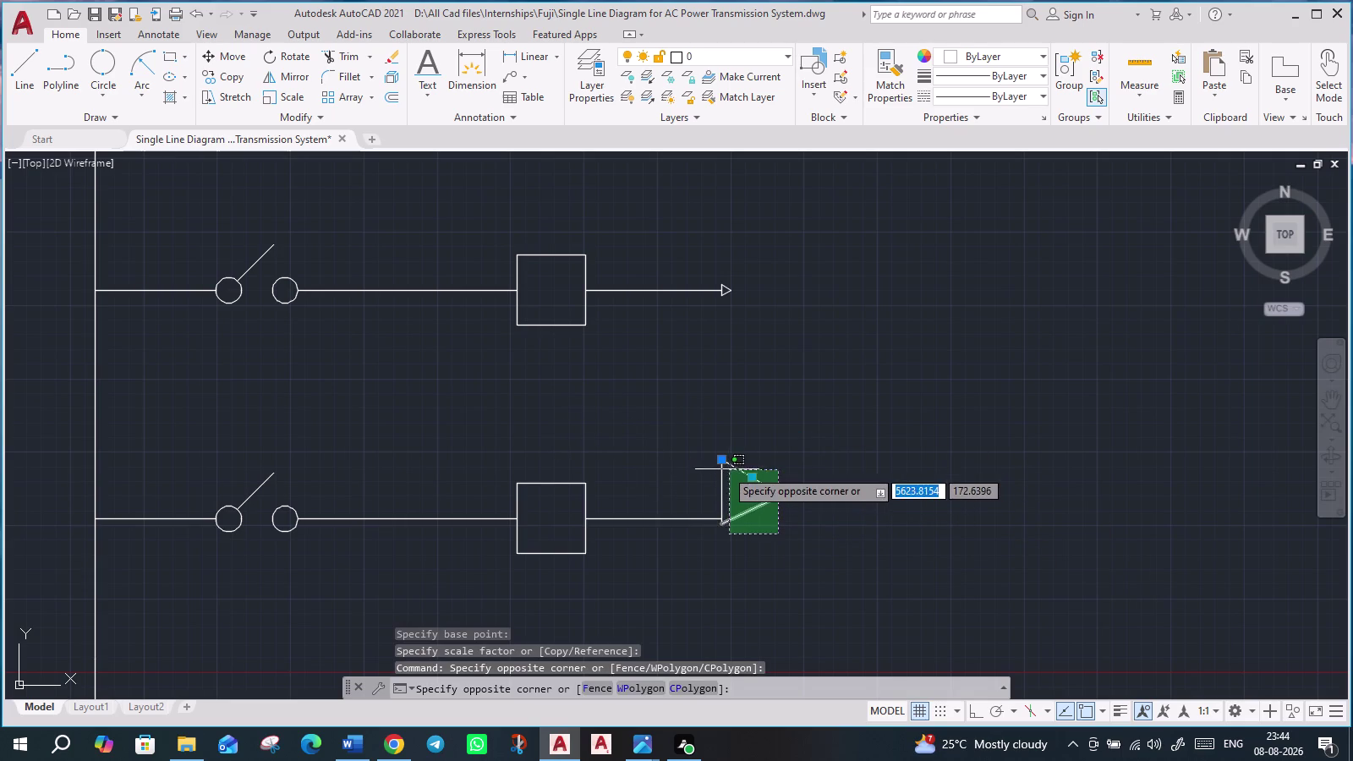
click(729, 464)
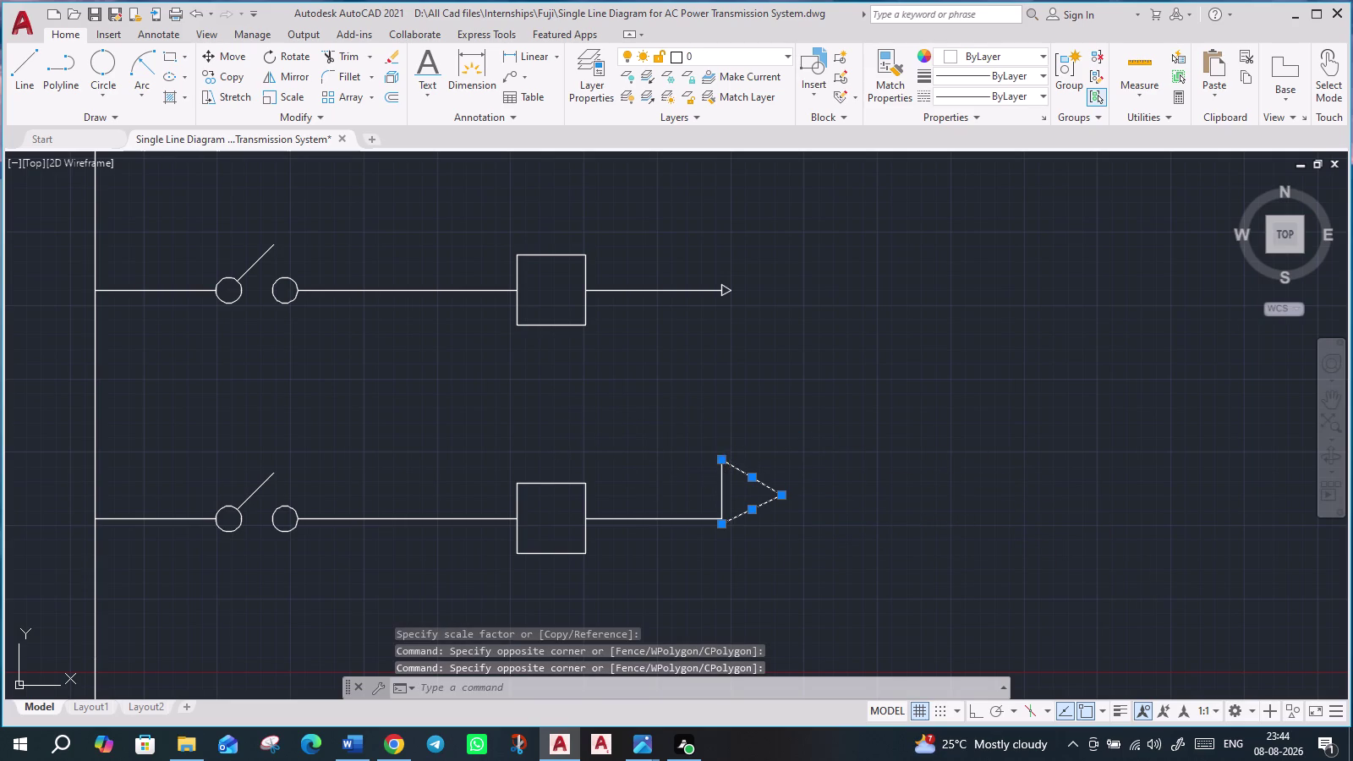
click(722, 485)
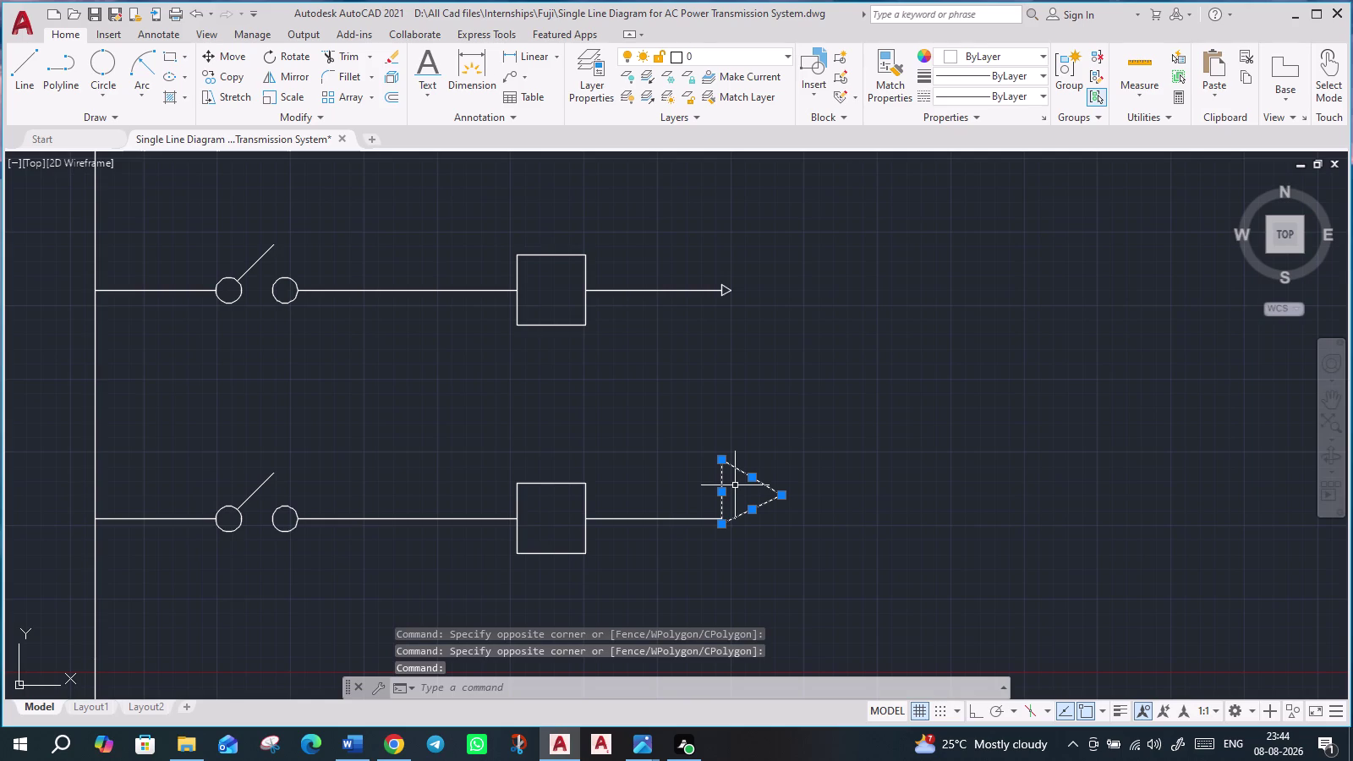
key(m)
key(Return)
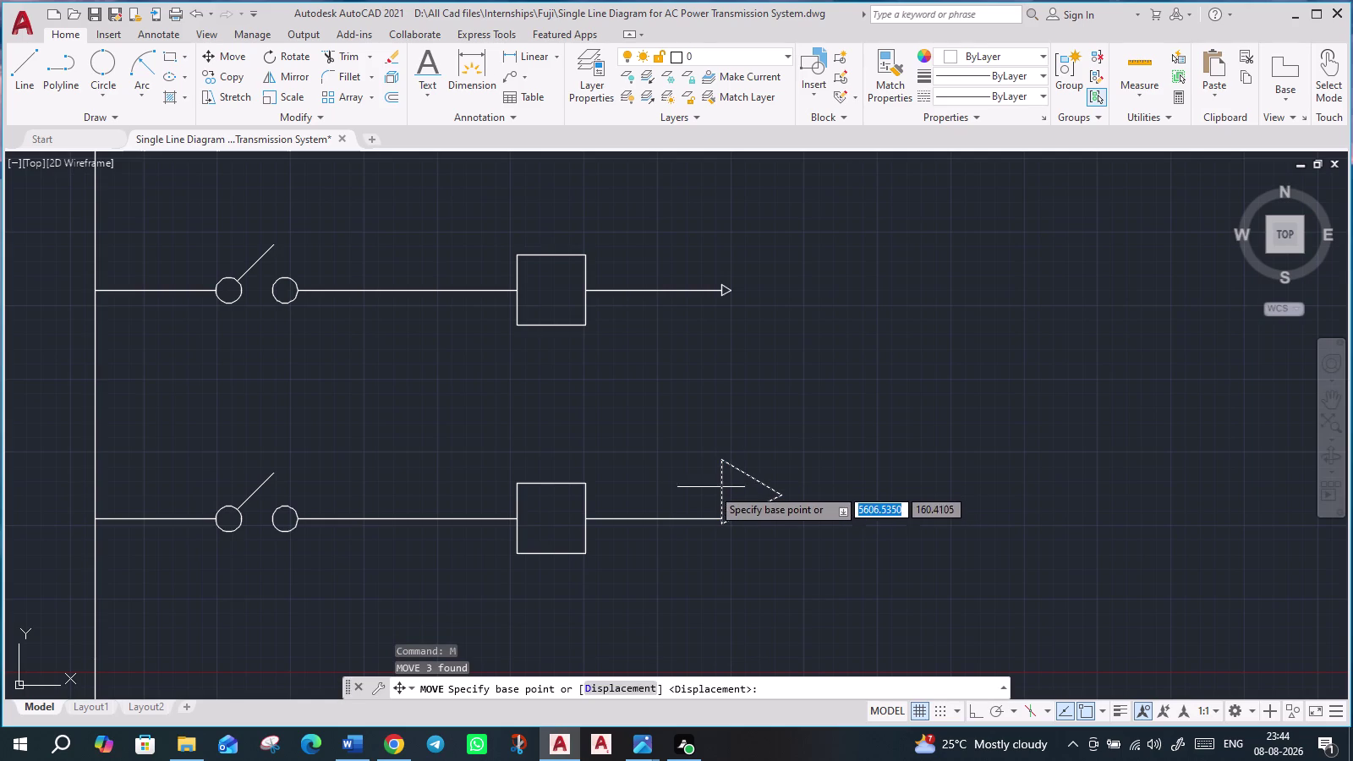
click(726, 496)
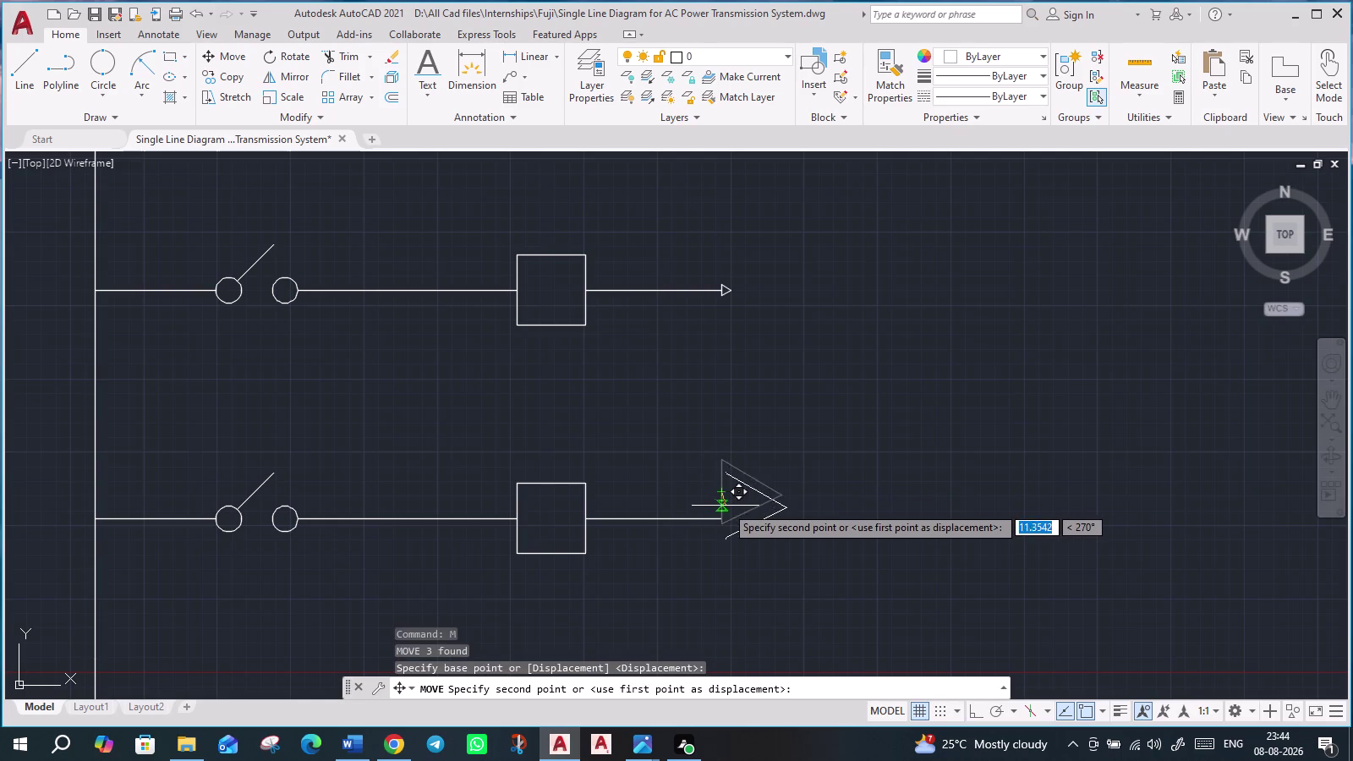
click(725, 519)
scroll(down, 3)
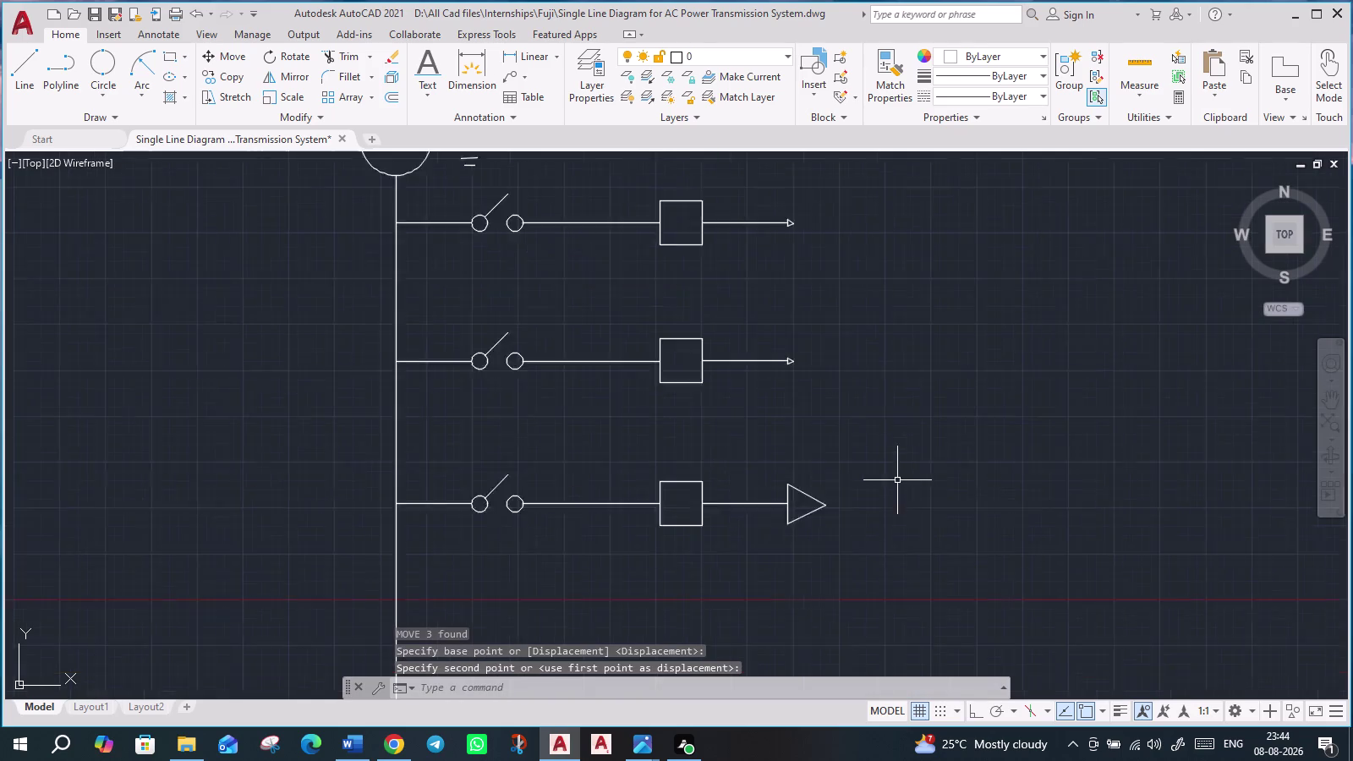
scroll(down, 3)
scroll(down, 3)
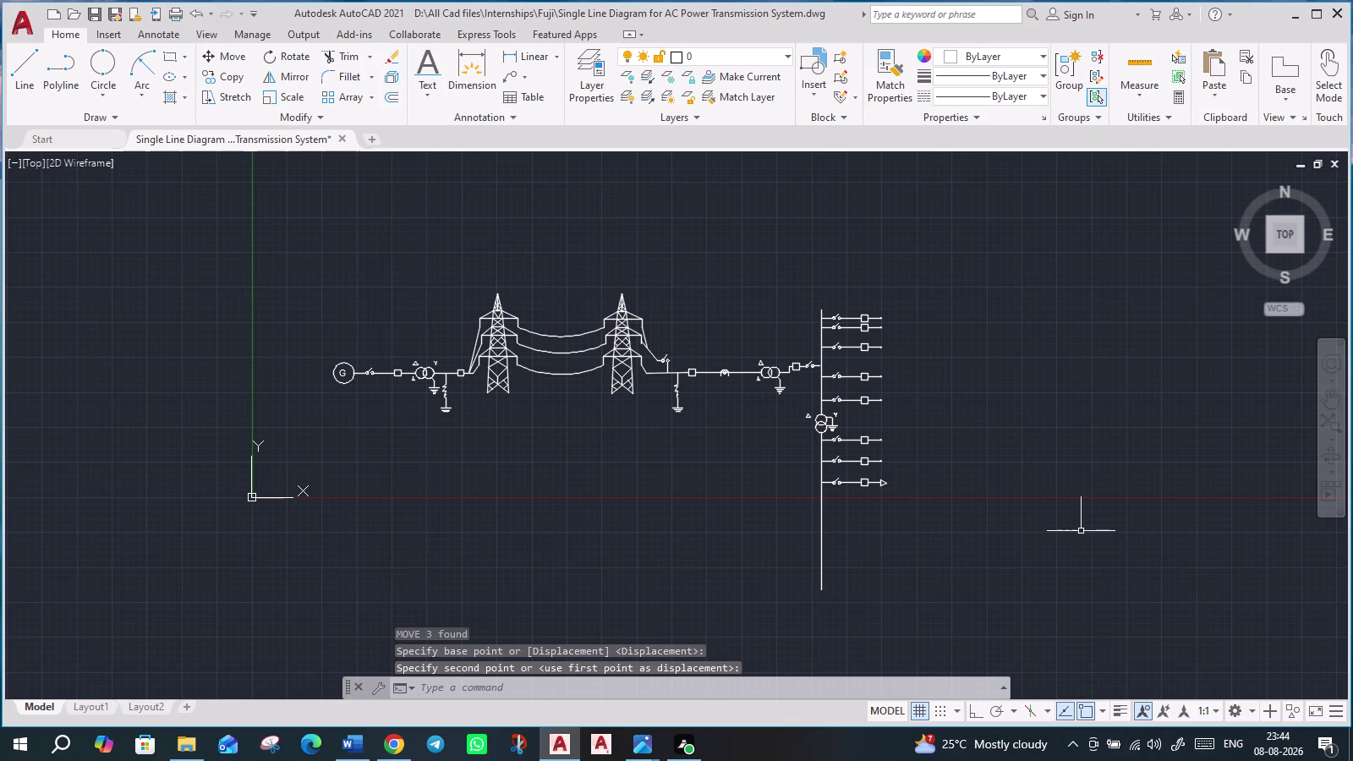
Erase the first two arrowheads at the feeder line ends.
scroll(up, 3)
scroll(up, 3)
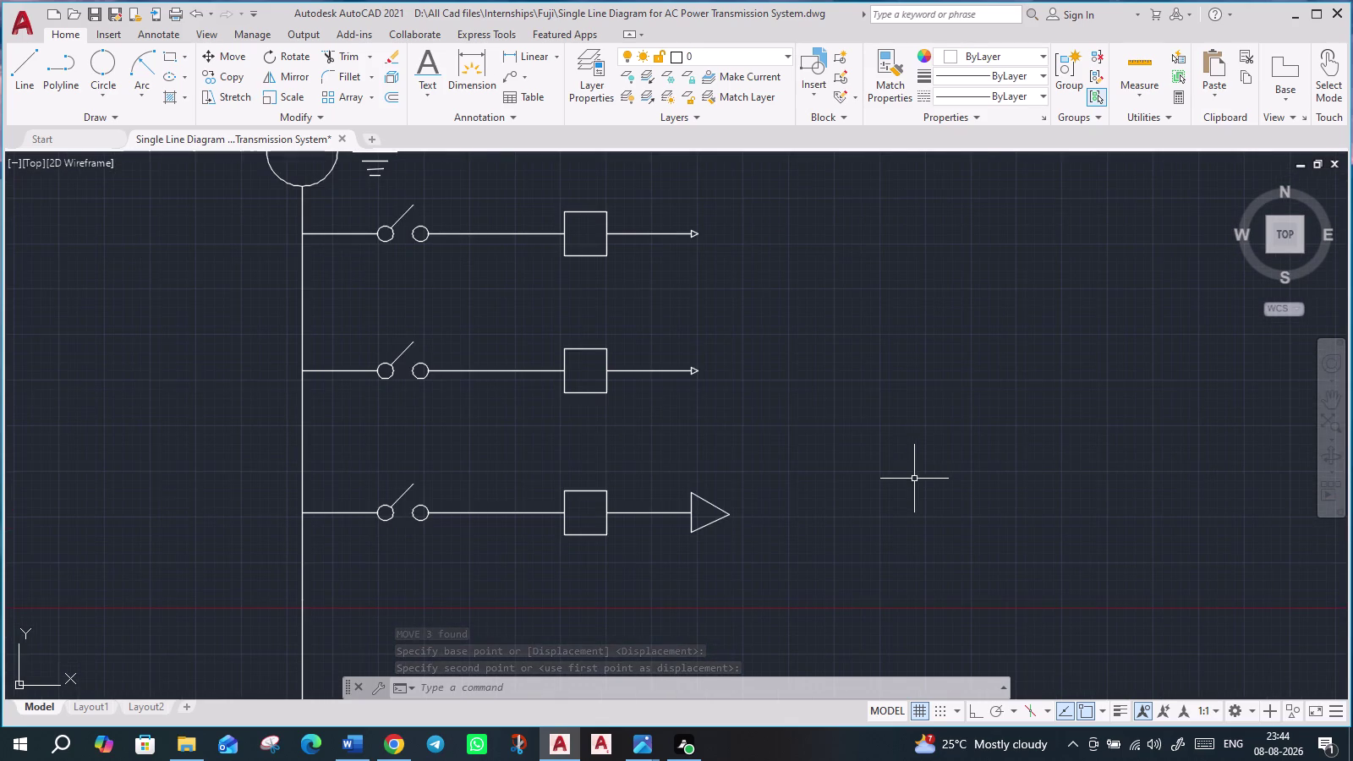
middle_drag(792, 431, 820, 548)
scroll(up, 3)
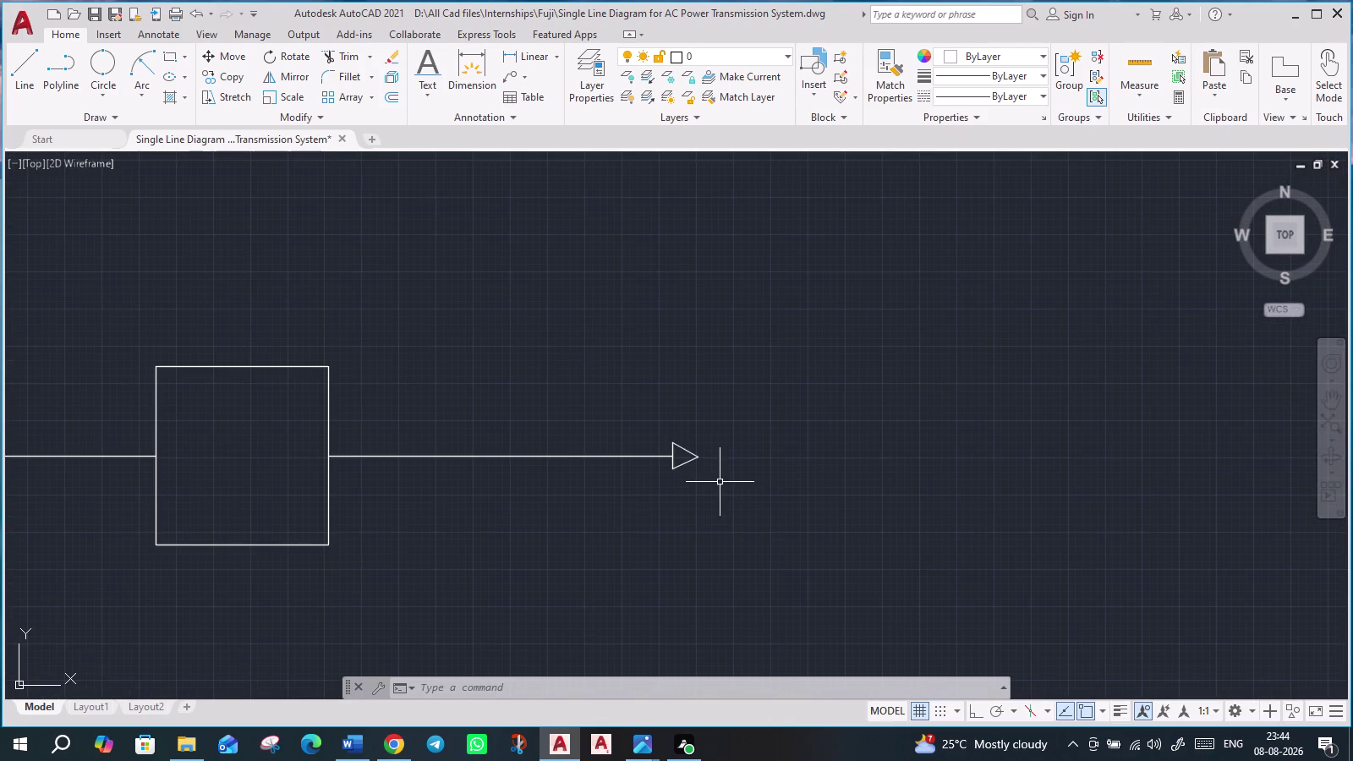
scroll(down, 3)
scroll(up, 3)
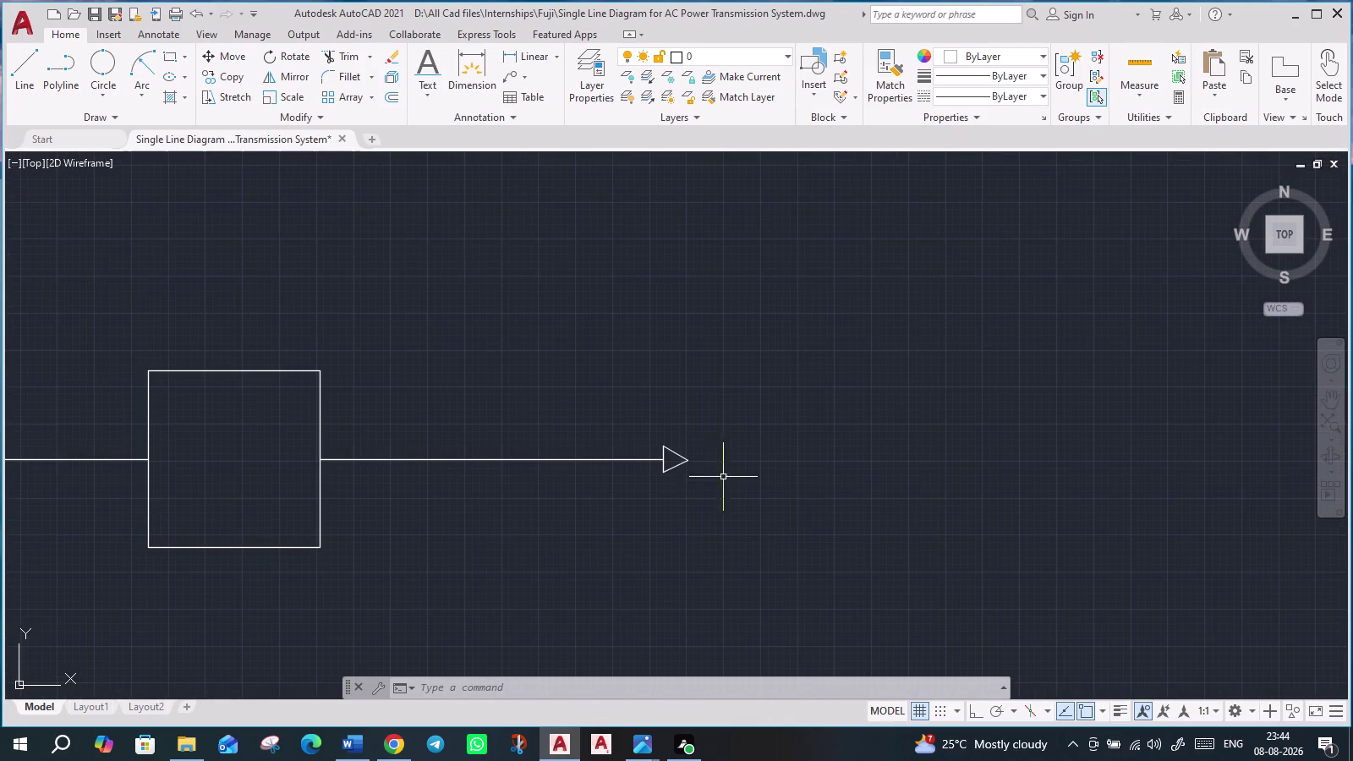
scroll(up, 3)
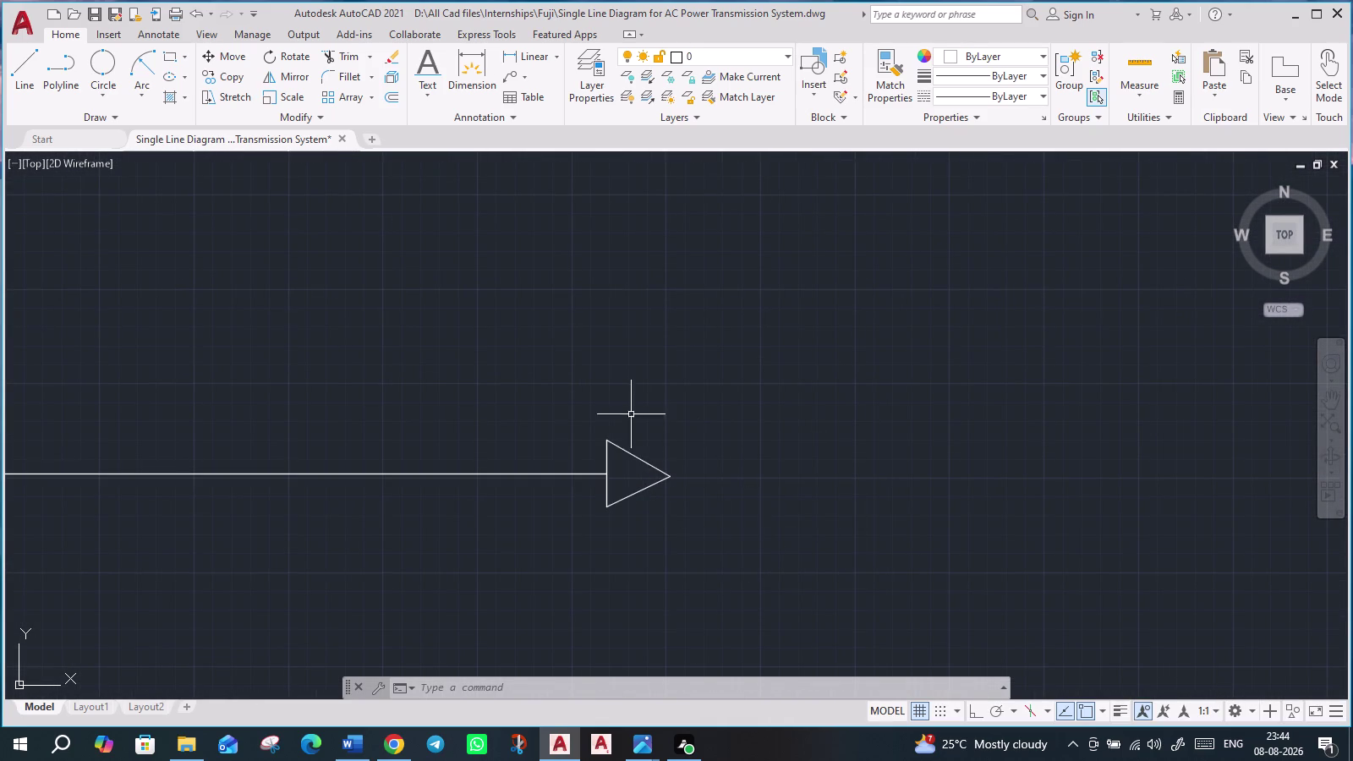
click(595, 423)
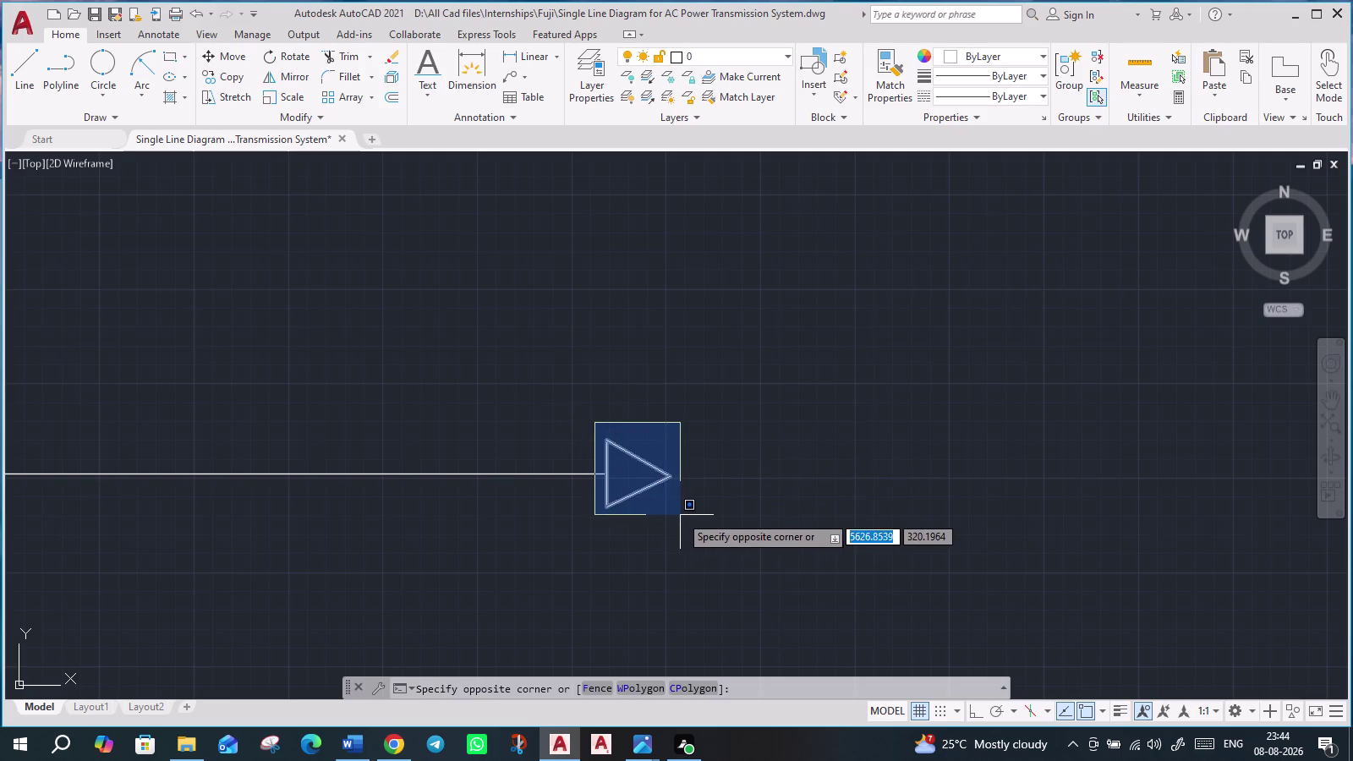
click(680, 515)
key(Delete)
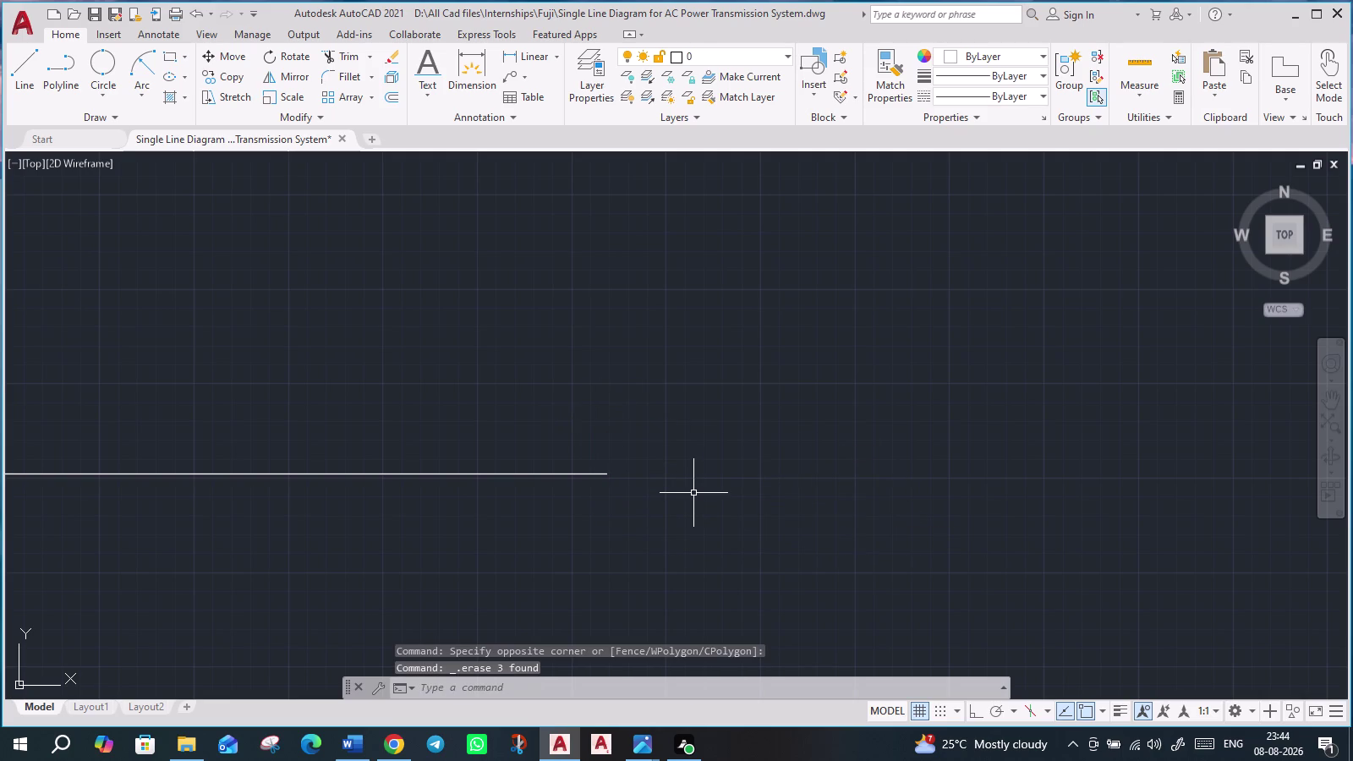
scroll(down, 3)
middle_drag(728, 377, 744, 490)
scroll(down, 3)
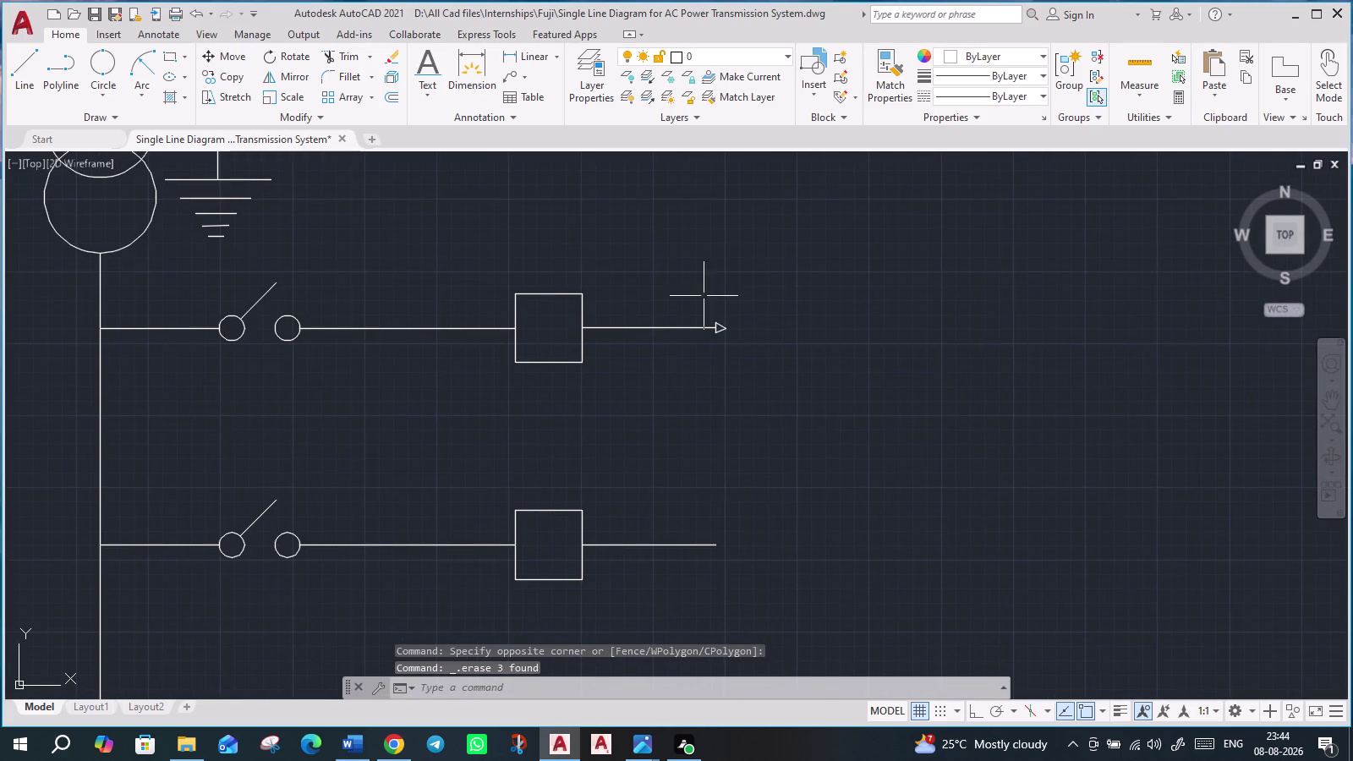
scroll(up, 3)
scroll(up, 3)
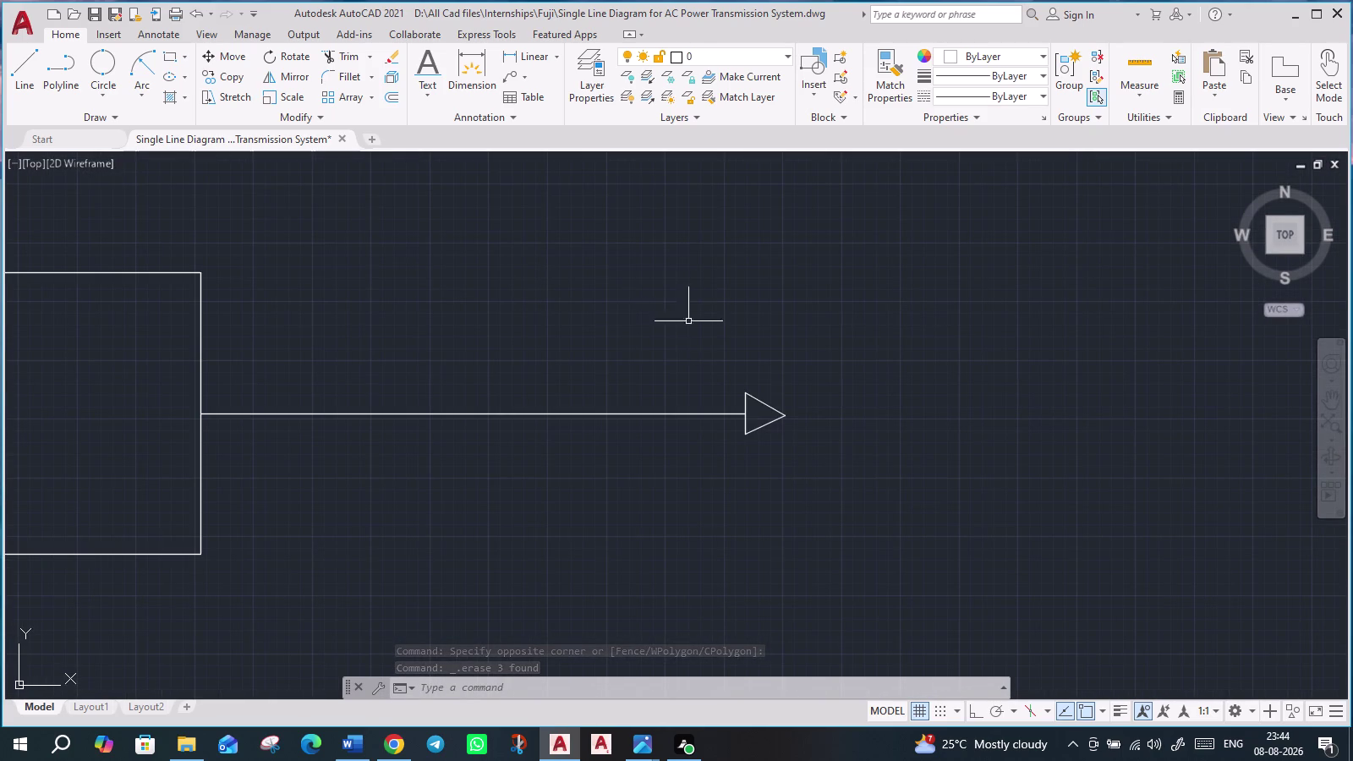
click(733, 372)
click(812, 479)
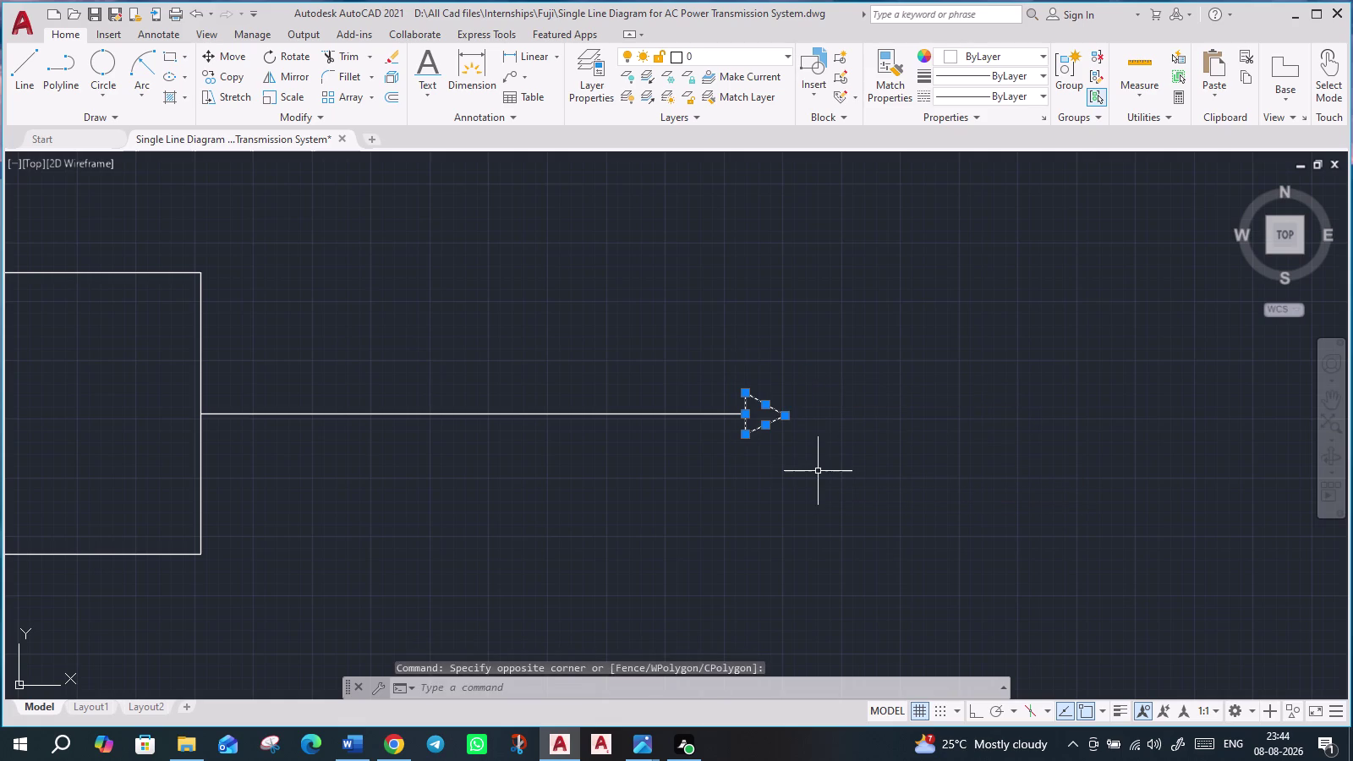
key(Delete)
Erase the large triangle arrowhead and the small arrowhead on the next feeders.
scroll(down, 3)
middle_drag(854, 335, 854, 349)
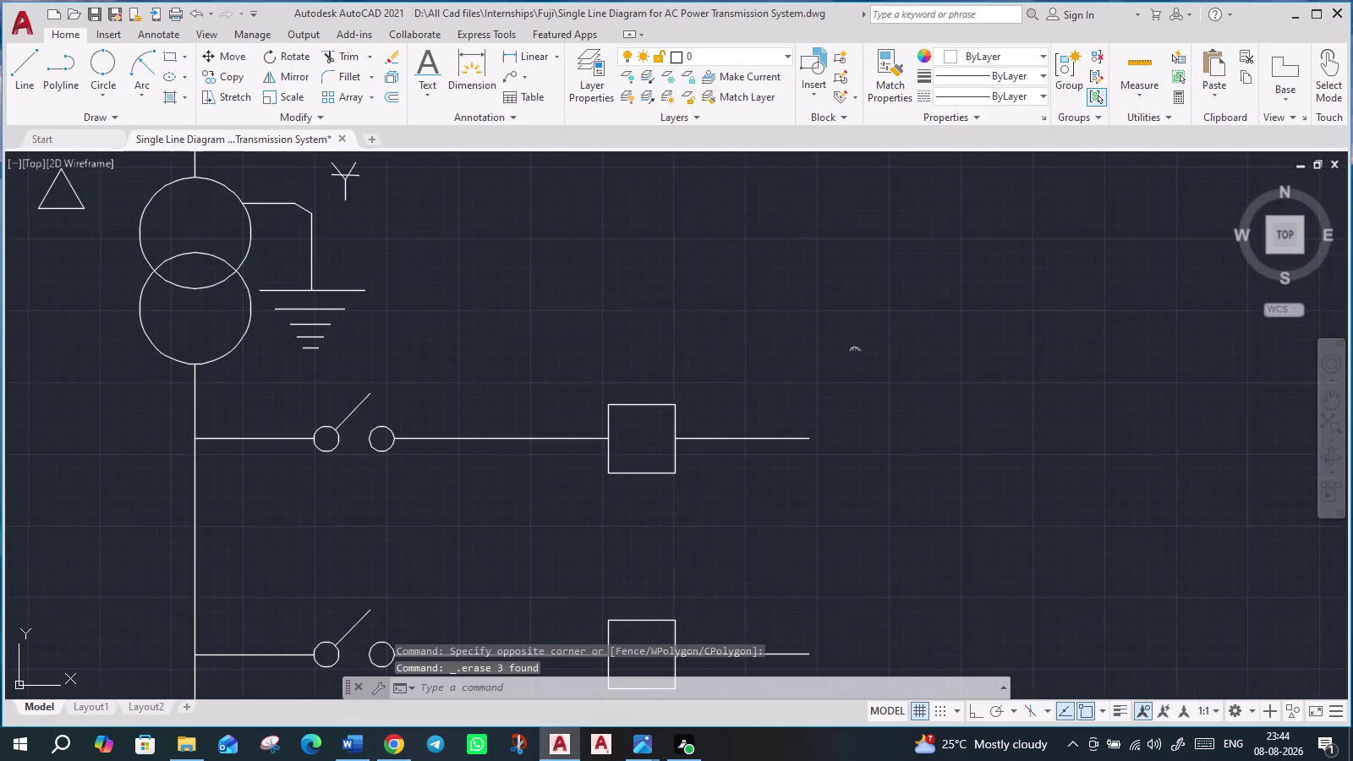
middle_drag(855, 349, 864, 724)
scroll(up, 3)
scroll(up, 3)
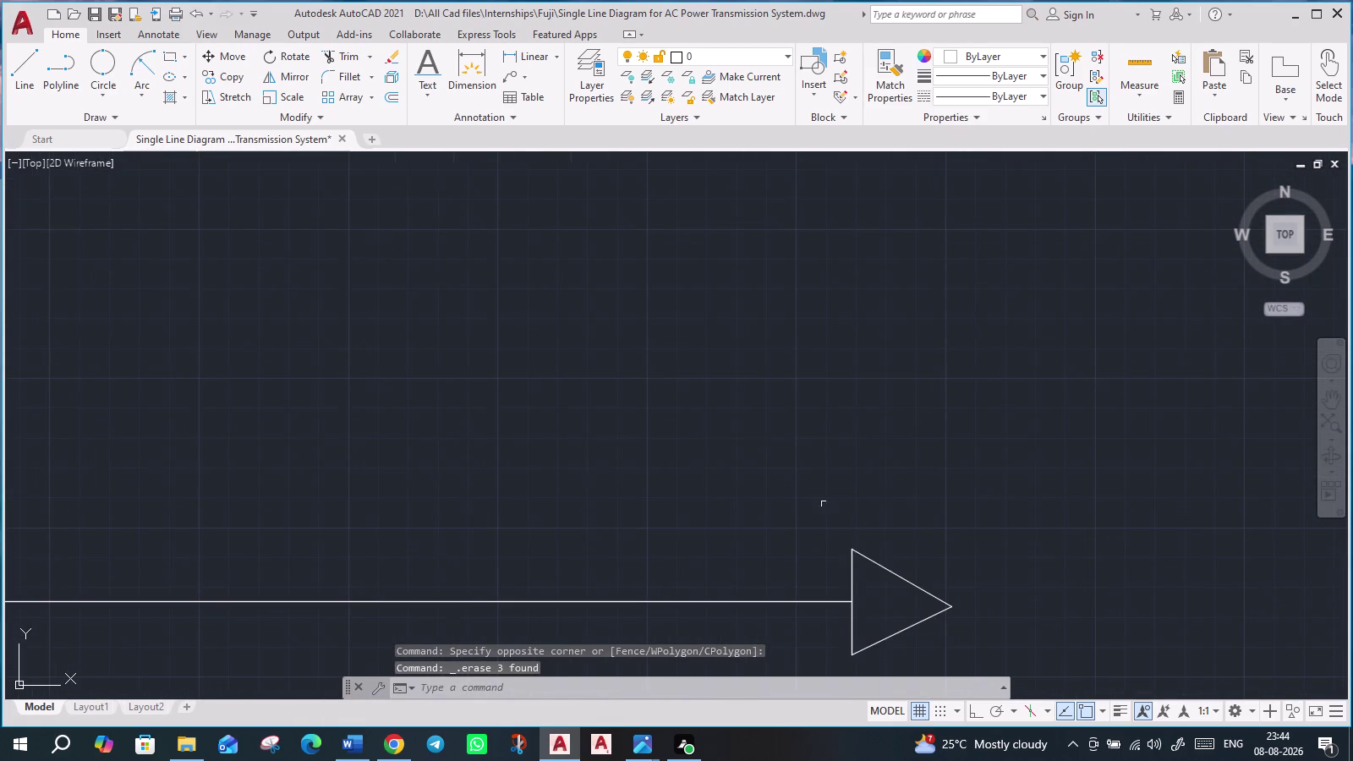
click(825, 529)
click(991, 672)
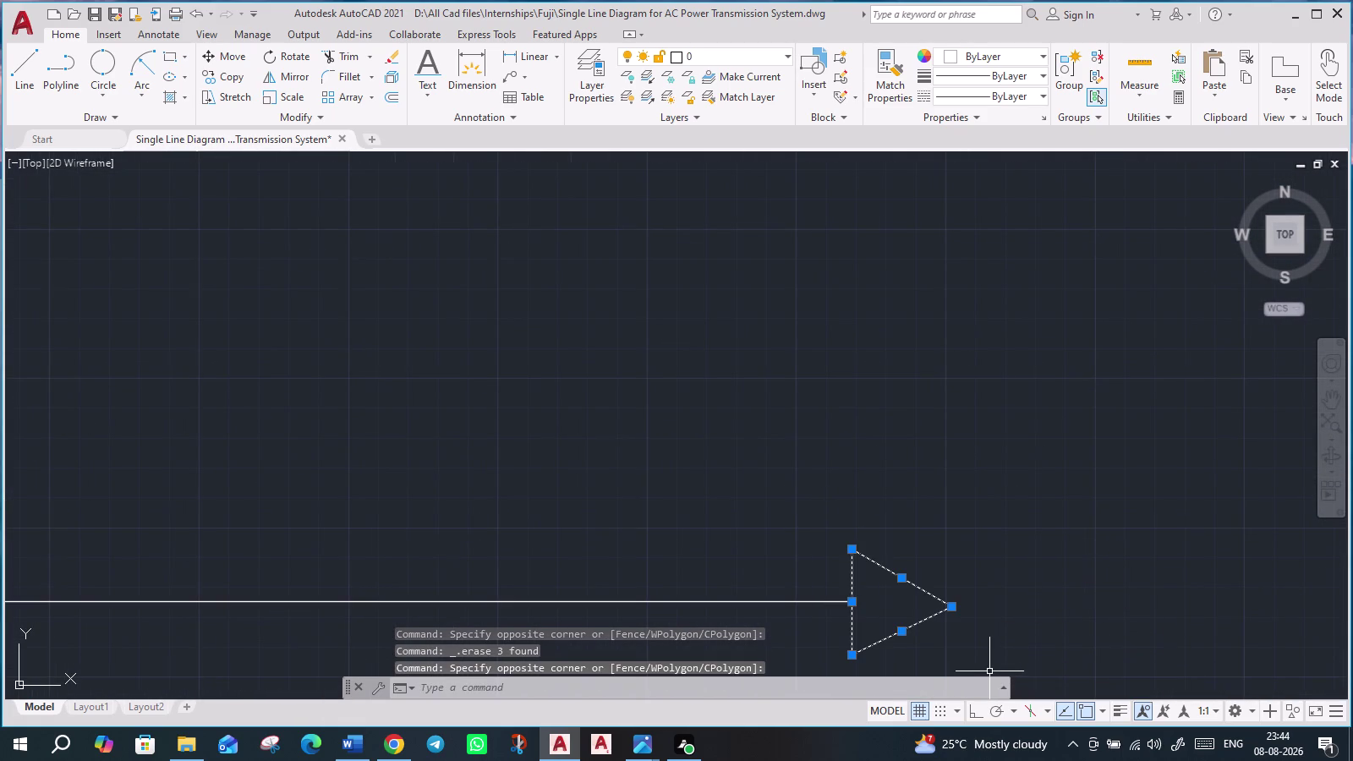
key(Delete)
scroll(down, 3)
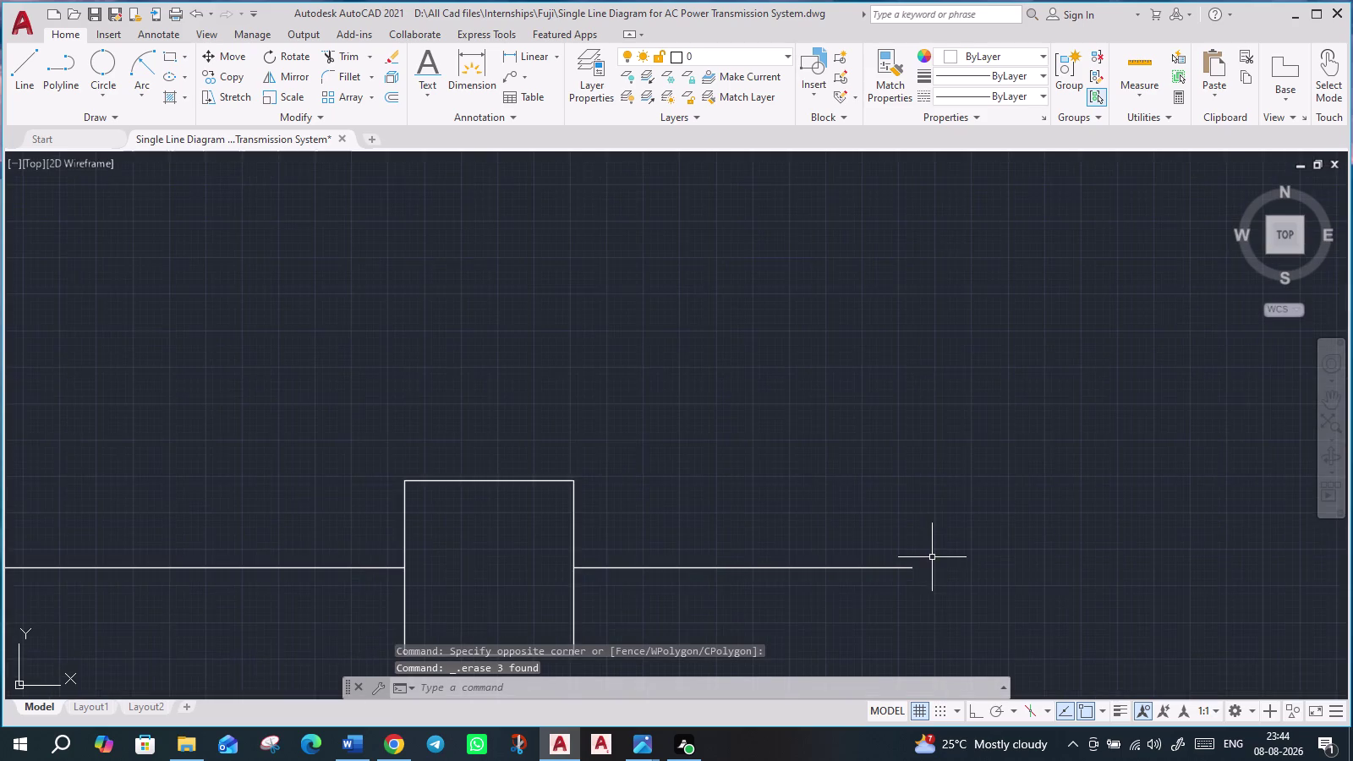
scroll(down, 3)
scroll(up, 3)
scroll(up, 3)
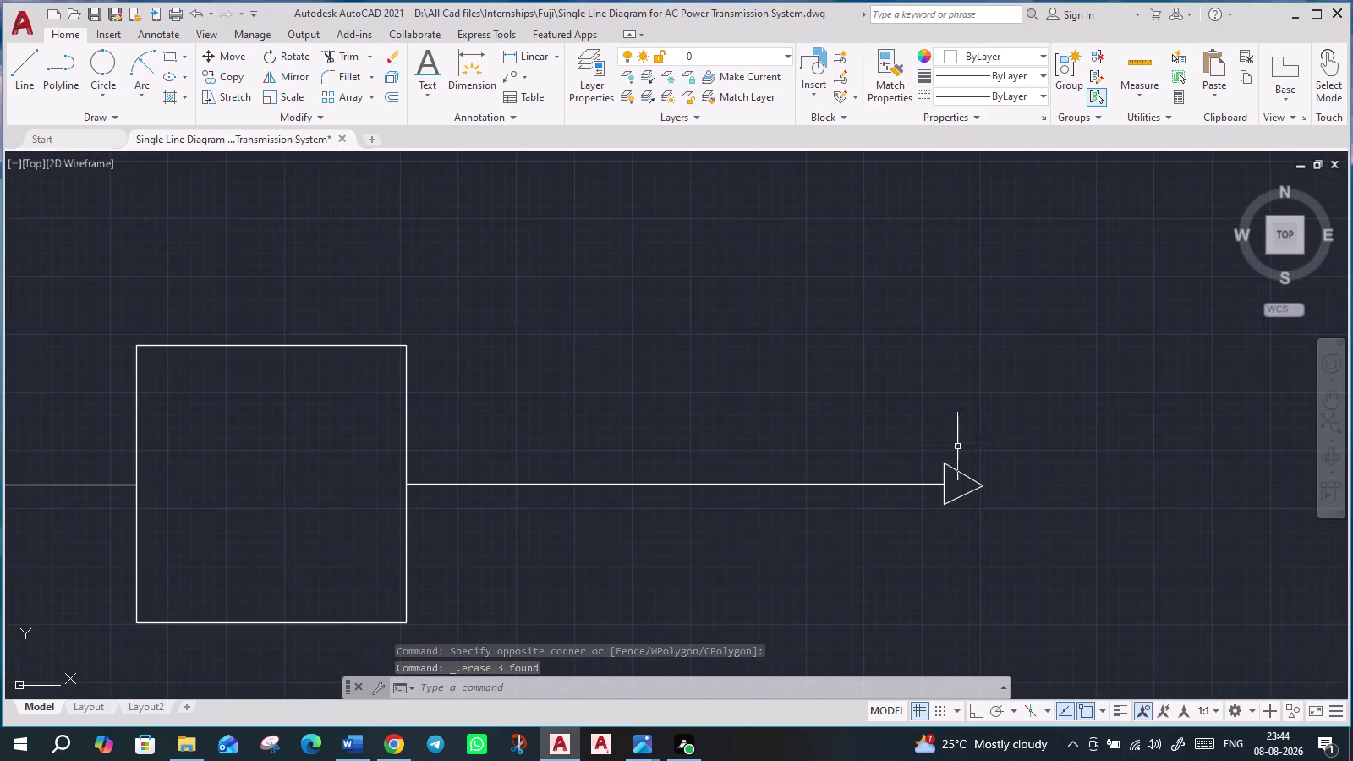
click(932, 447)
click(1010, 533)
key(Delete)
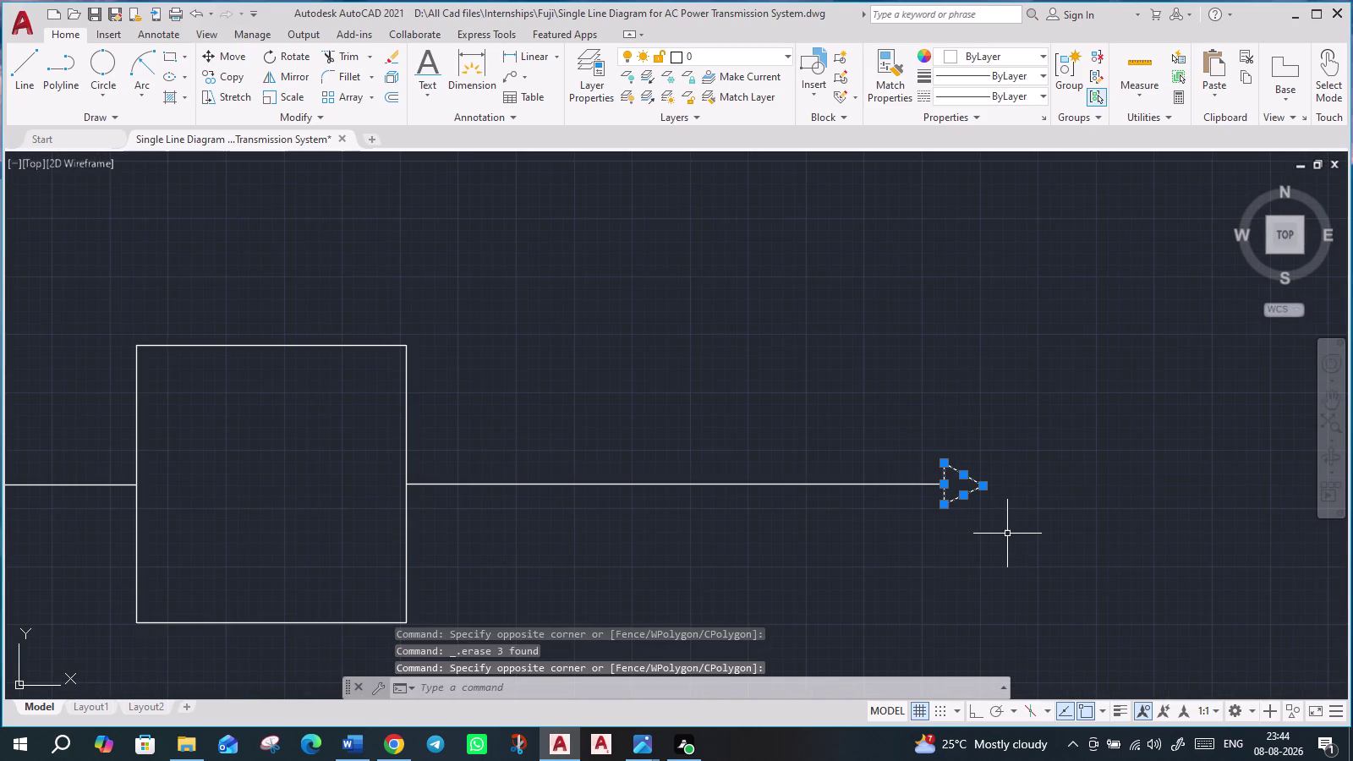
Erase the next two arrowhead triangles at the feeder ends.
scroll(down, 3)
scroll(down, 3)
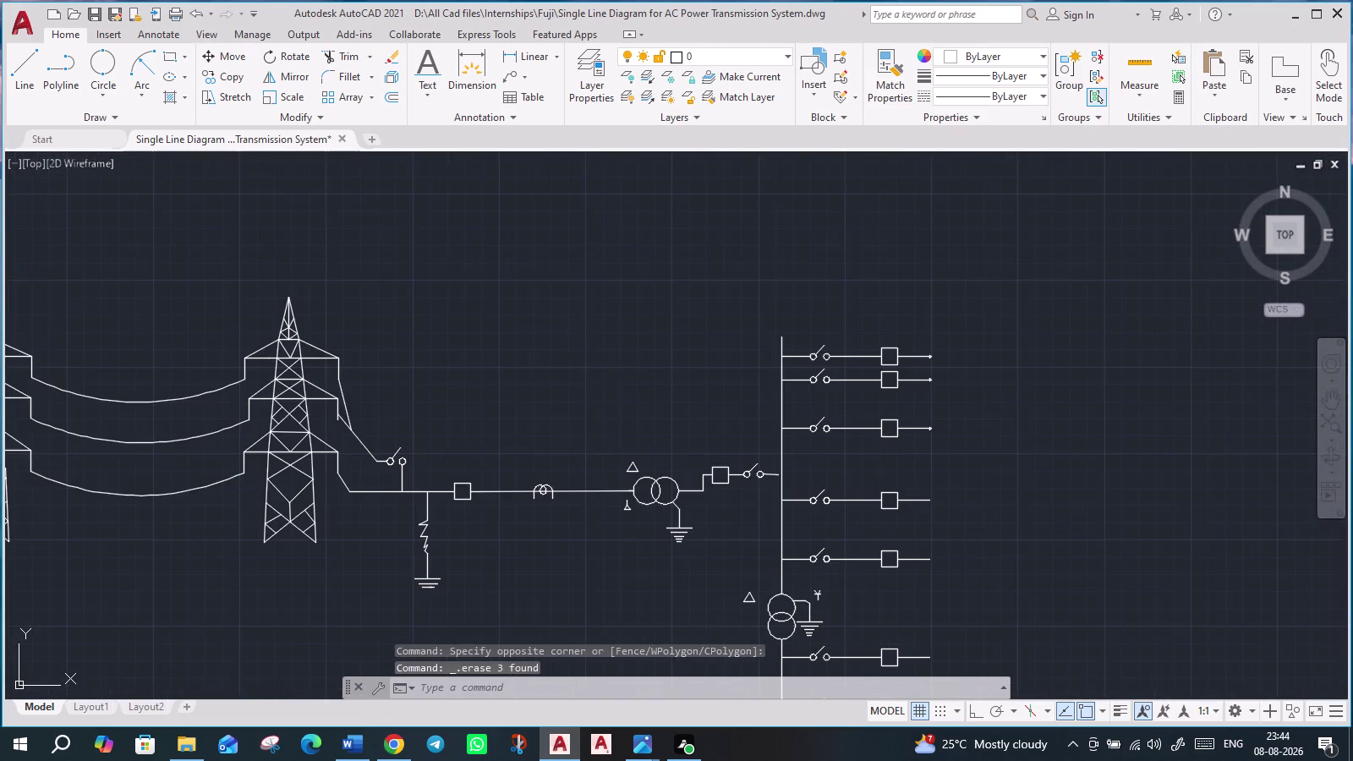
scroll(up, 3)
scroll(up, 3)
scroll(up, 3)
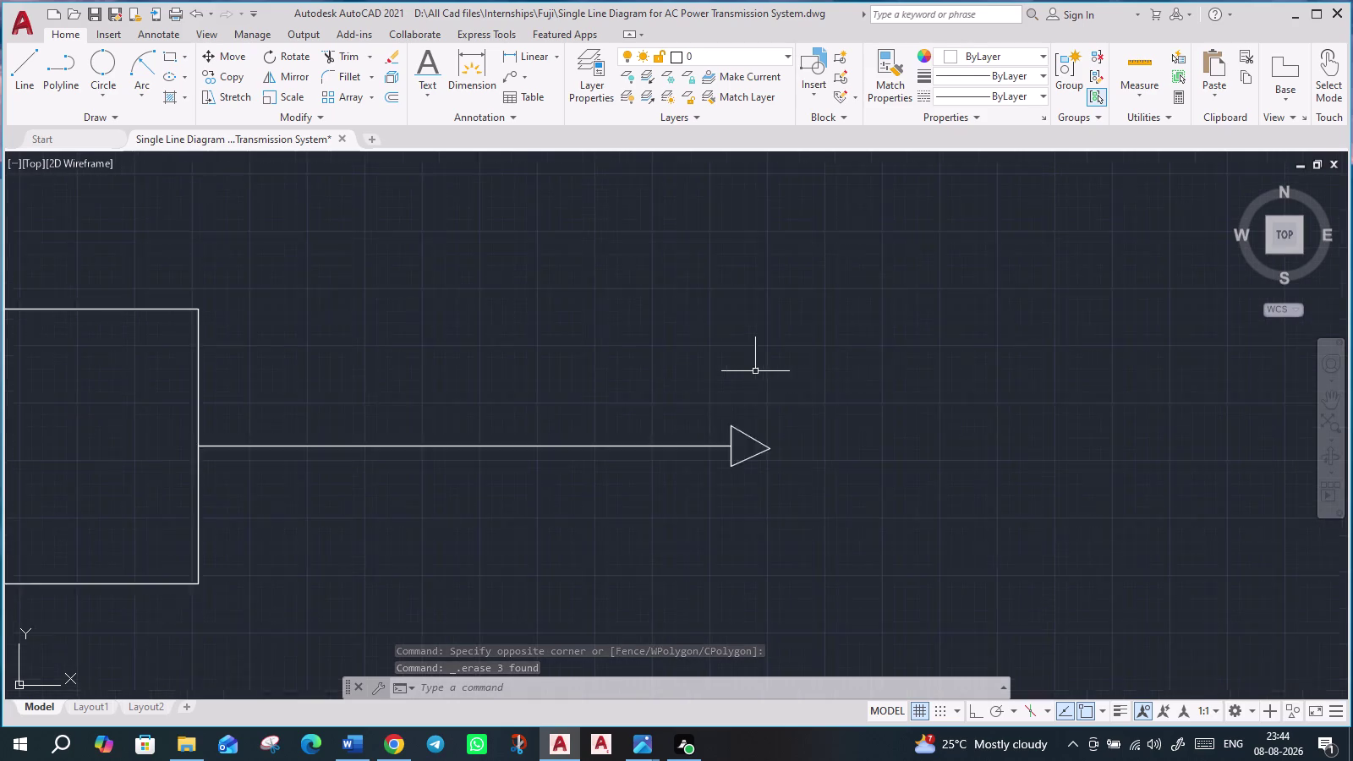
scroll(up, 3)
click(680, 424)
click(830, 551)
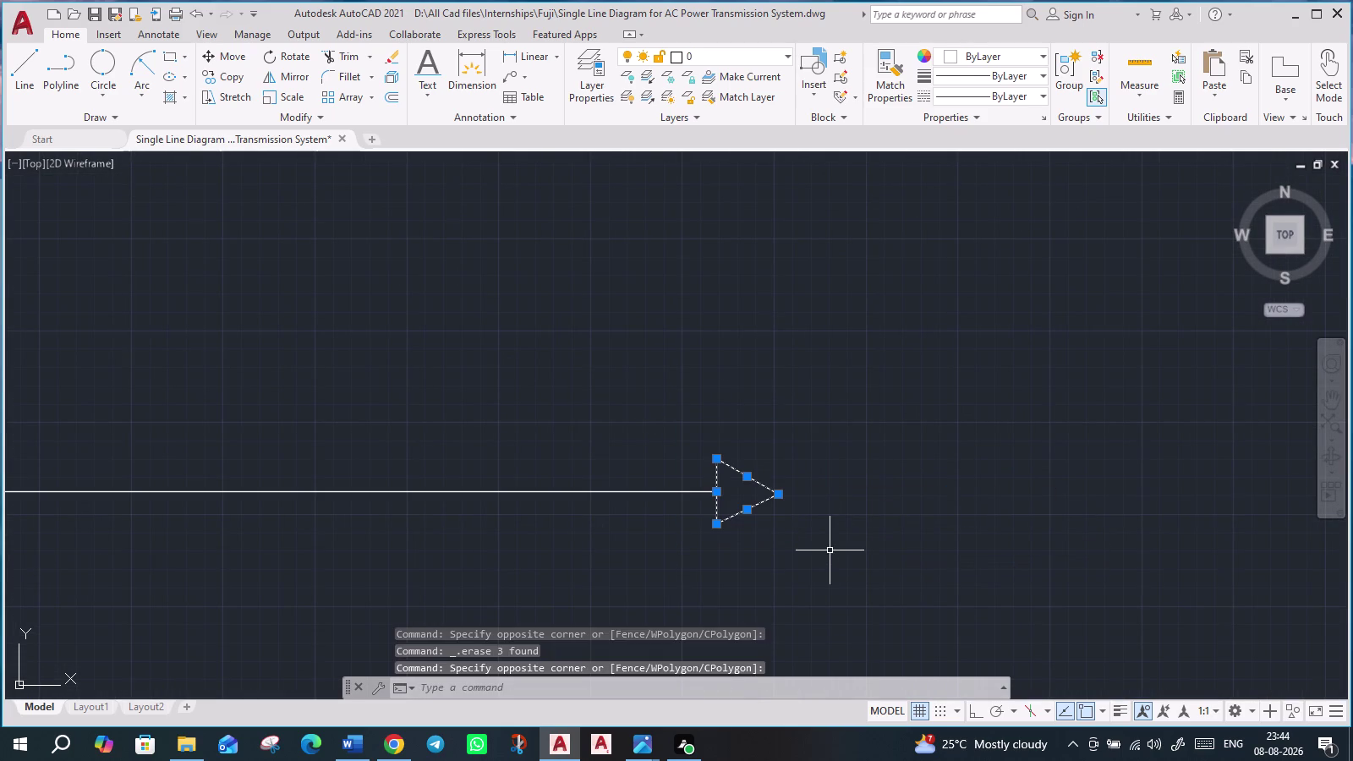
key(Delete)
scroll(down, 3)
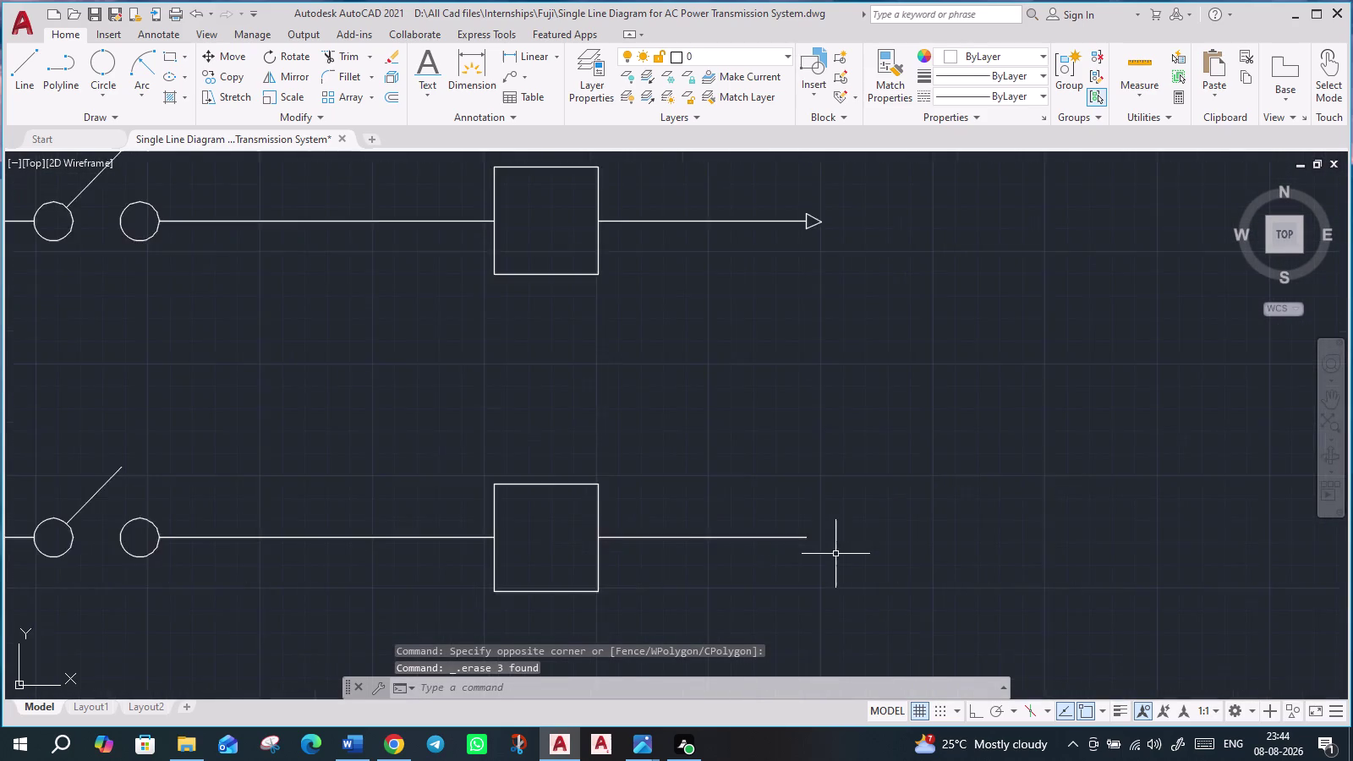
scroll(down, 3)
scroll(up, 3)
scroll(up, 3)
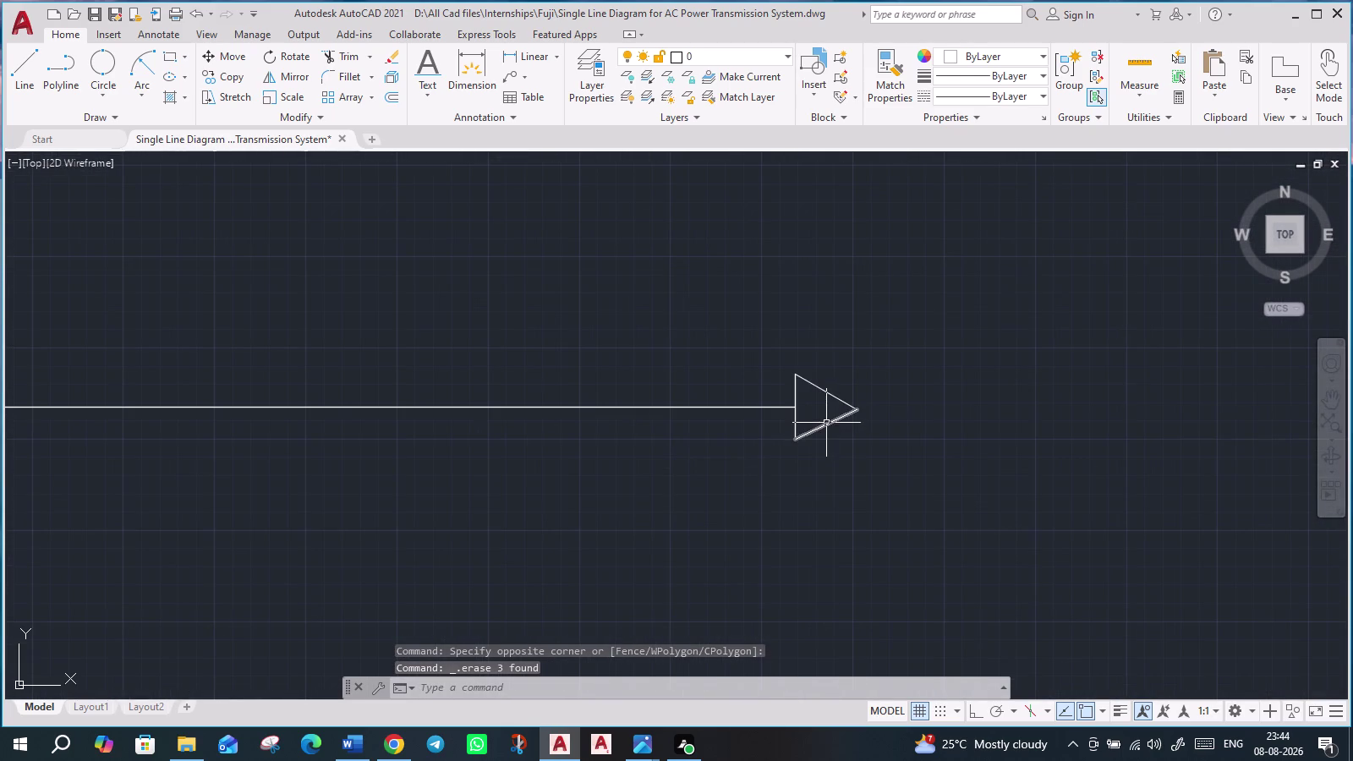
scroll(up, 3)
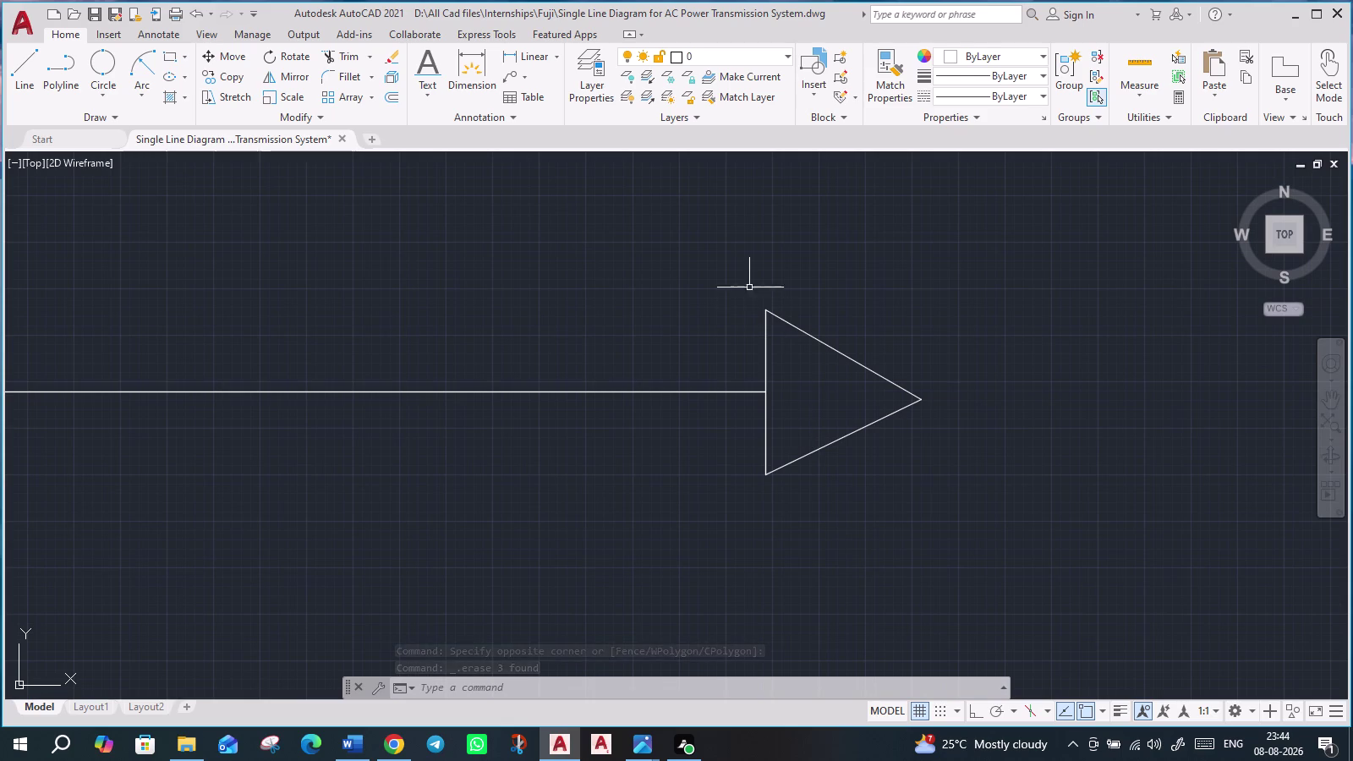
click(744, 278)
click(991, 528)
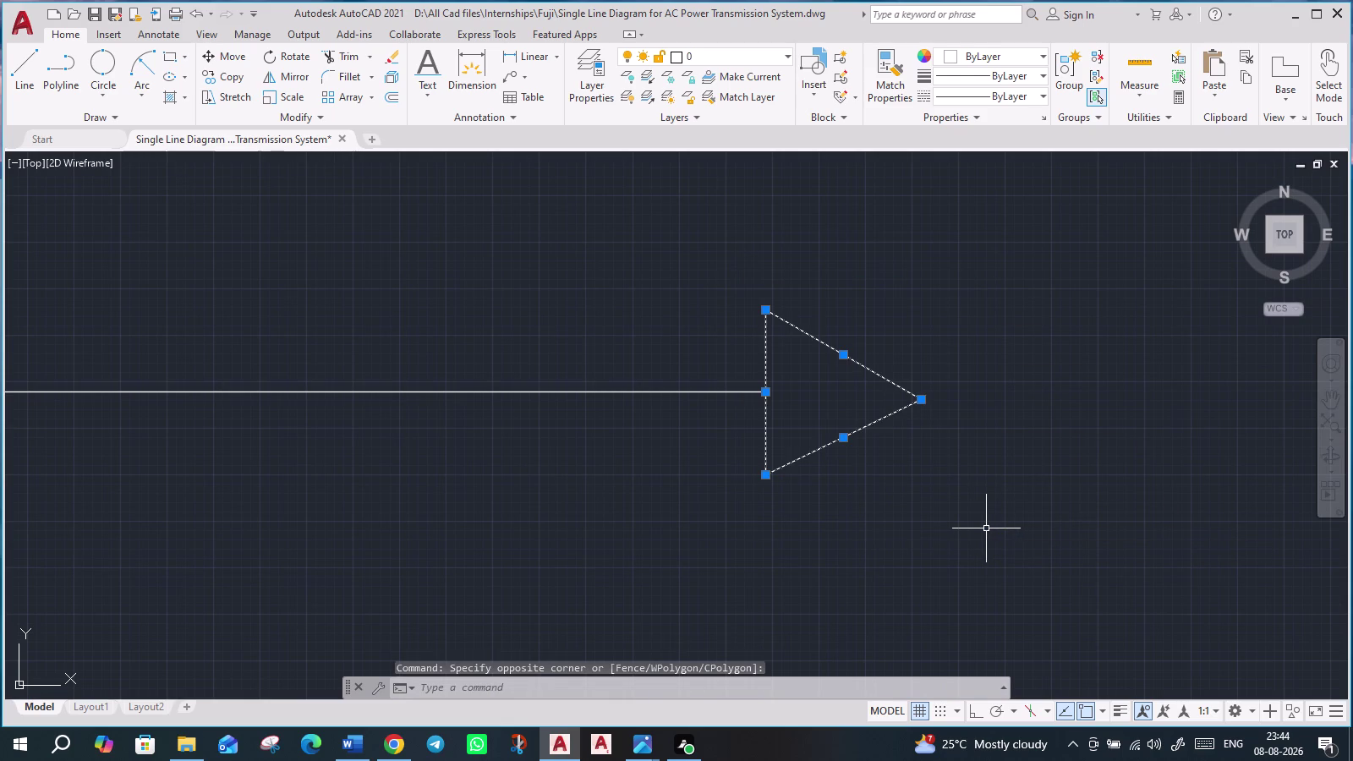
key(Delete)
Erase the arrowhead on the last remaining feeder.
scroll(down, 3)
scroll(down, 3)
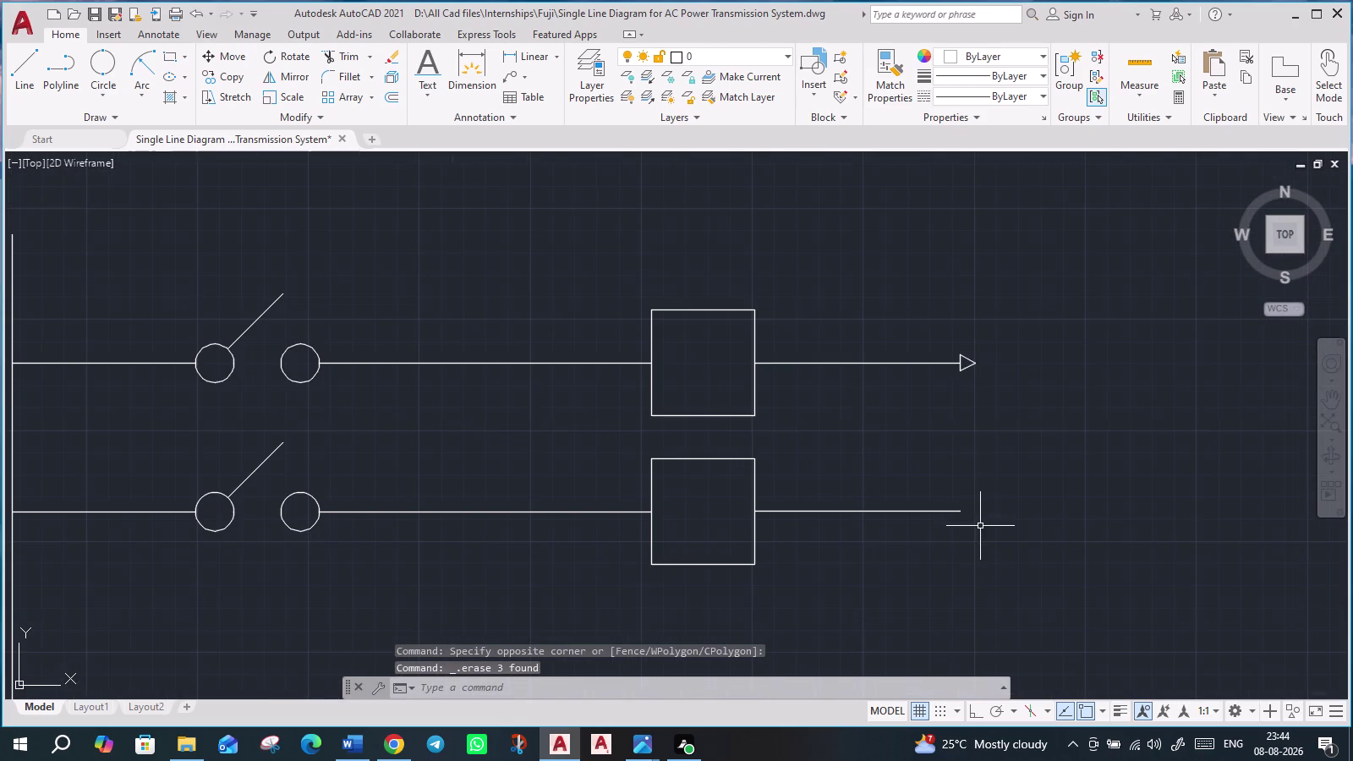
scroll(up, 3)
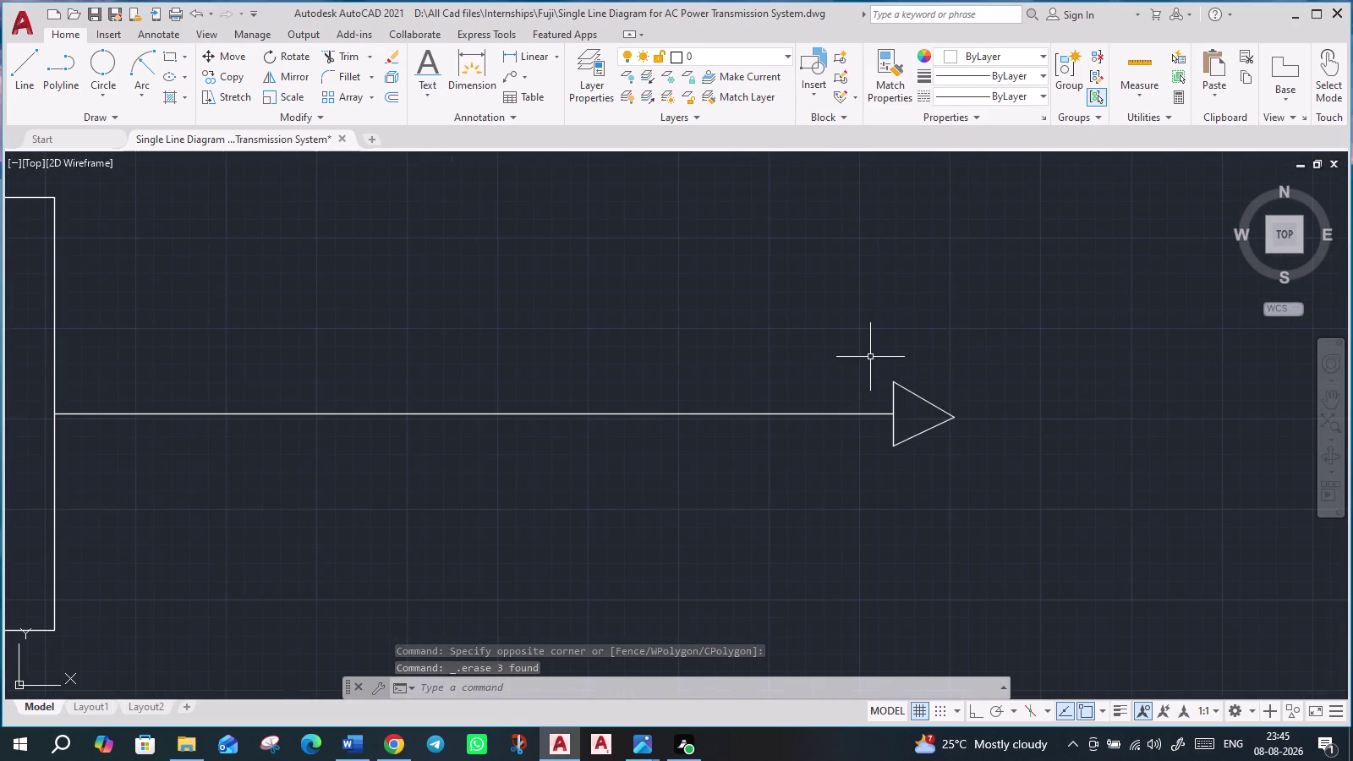
click(870, 357)
click(1006, 469)
key(Delete)
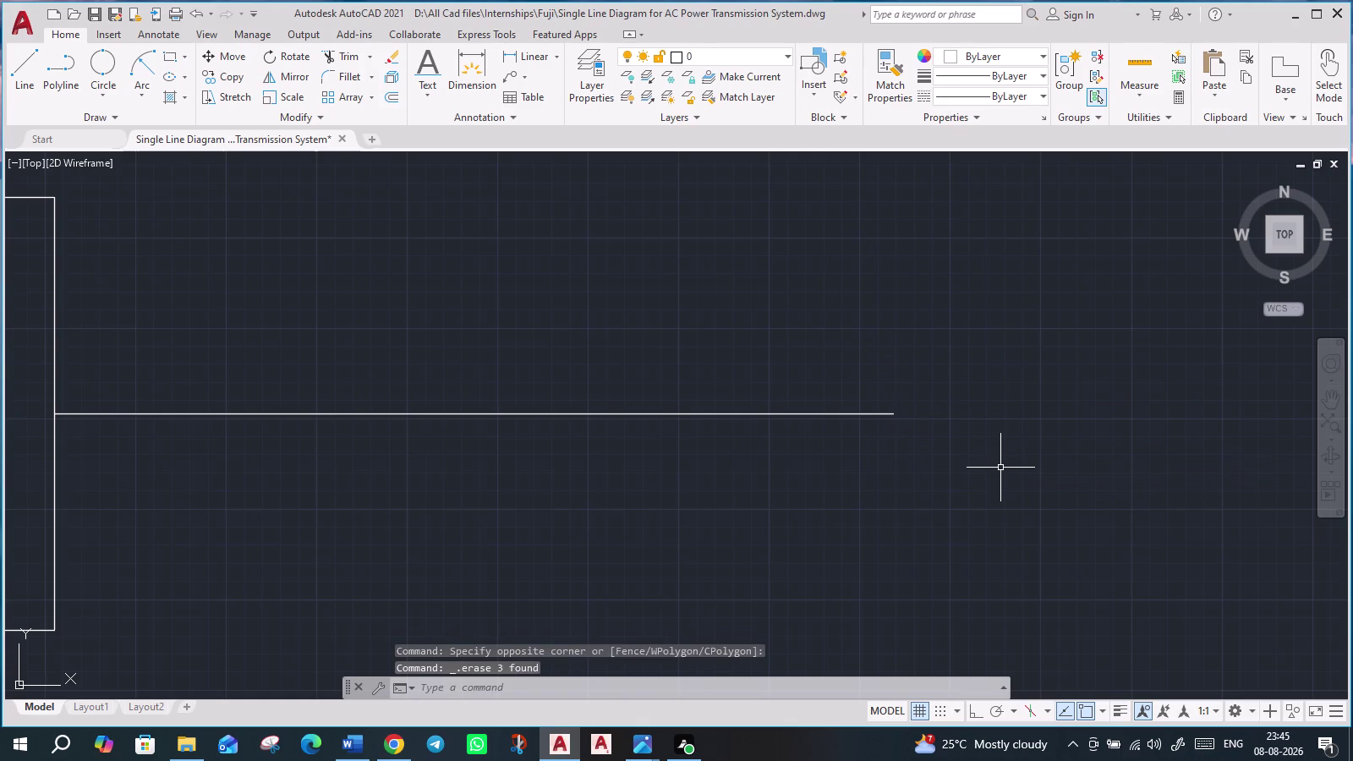
scroll(down, 3)
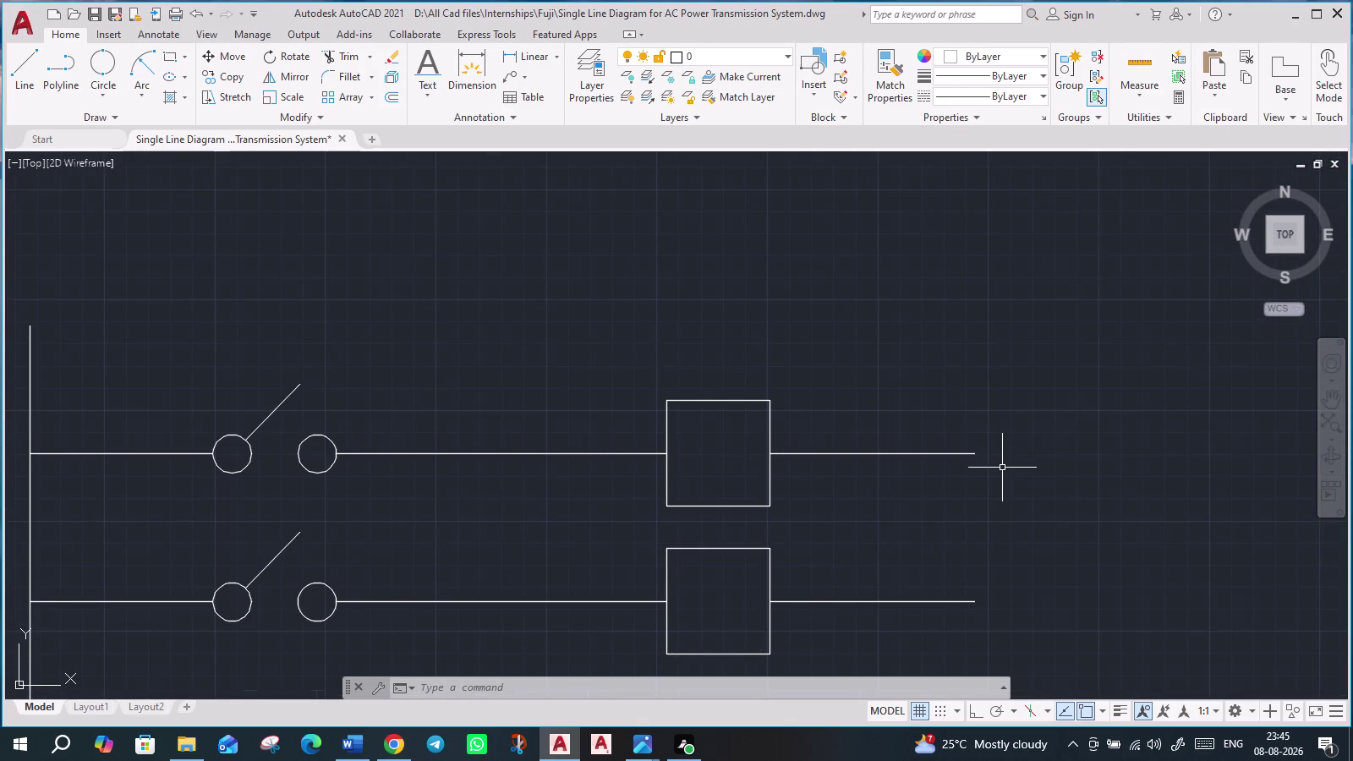
Window-select the arrowhead triangle at the end of the lowest feeder.
scroll(down, 3)
middle_drag(1065, 582, 886, 391)
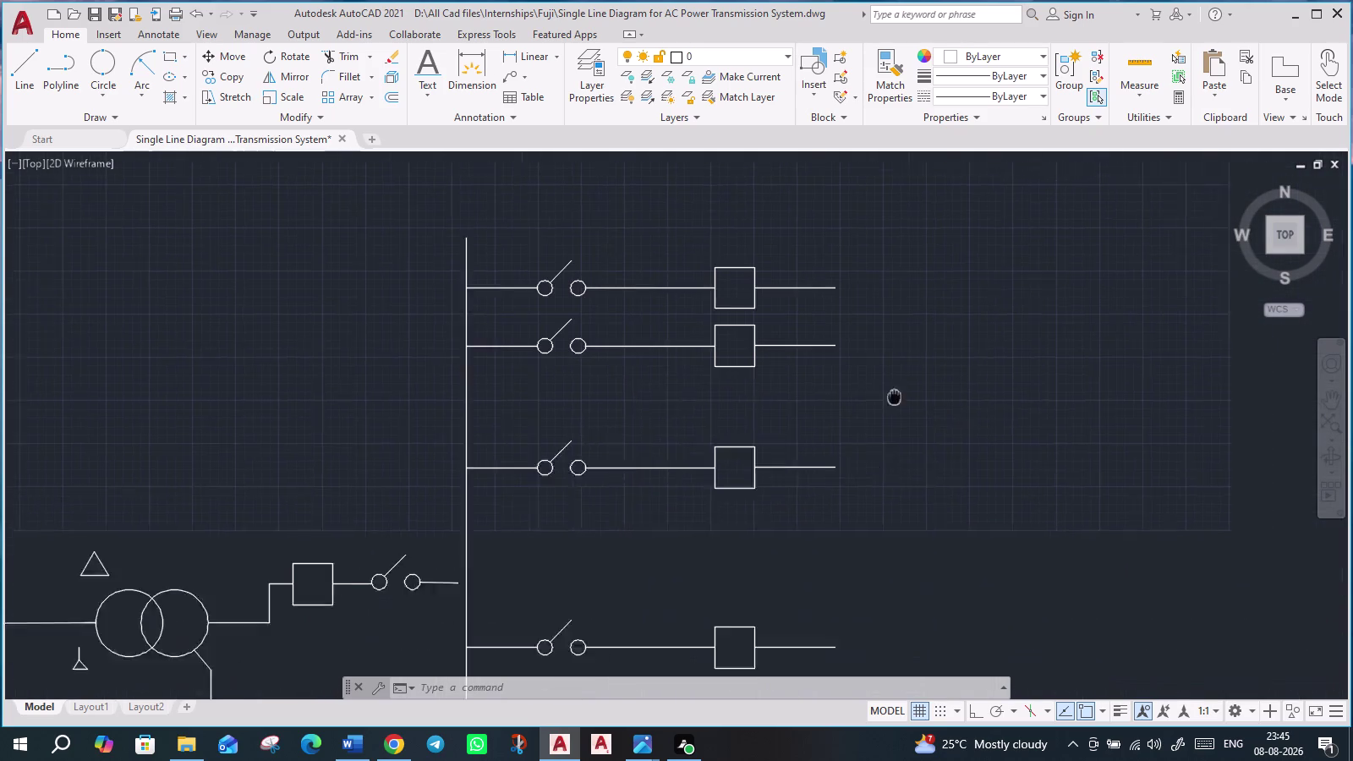
middle_drag(887, 391, 881, 387)
middle_drag(893, 589, 847, 362)
scroll(down, 3)
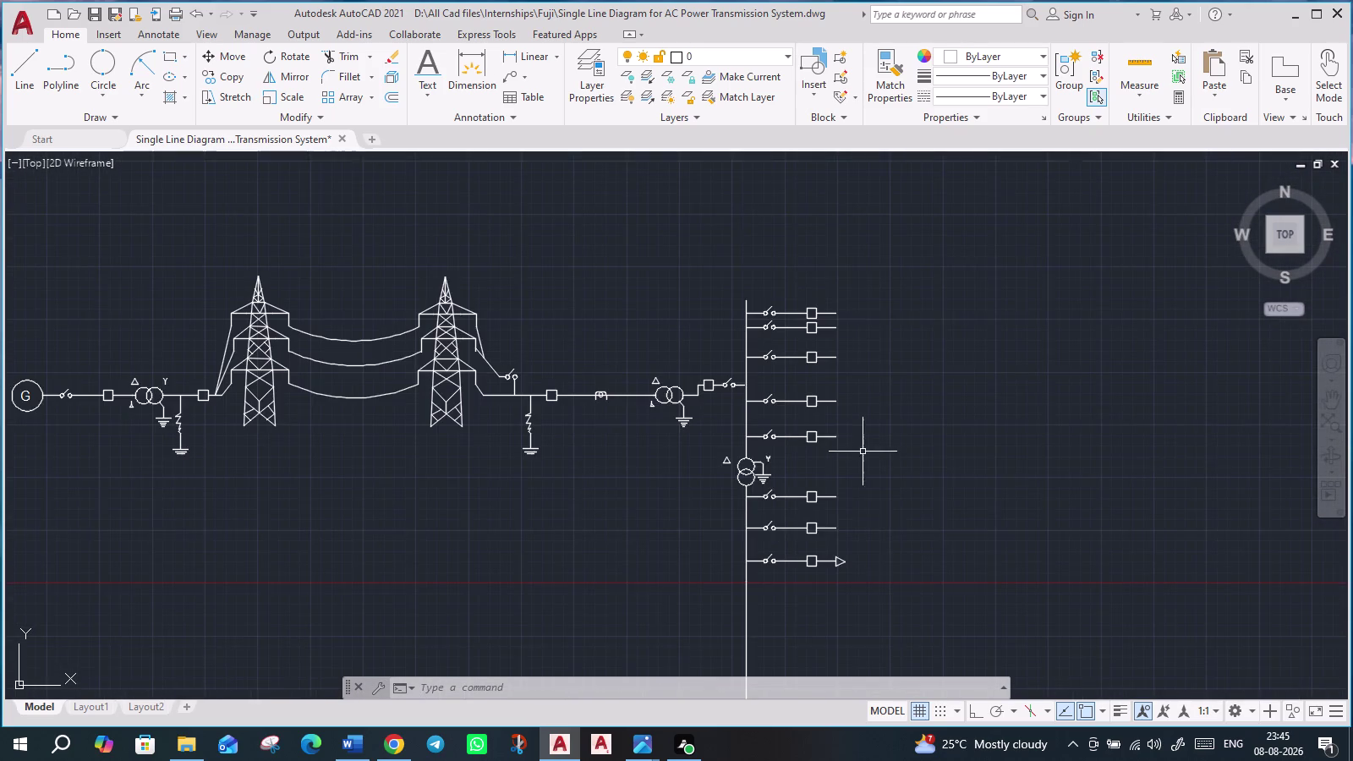
middle_drag(862, 525, 791, 406)
scroll(up, 3)
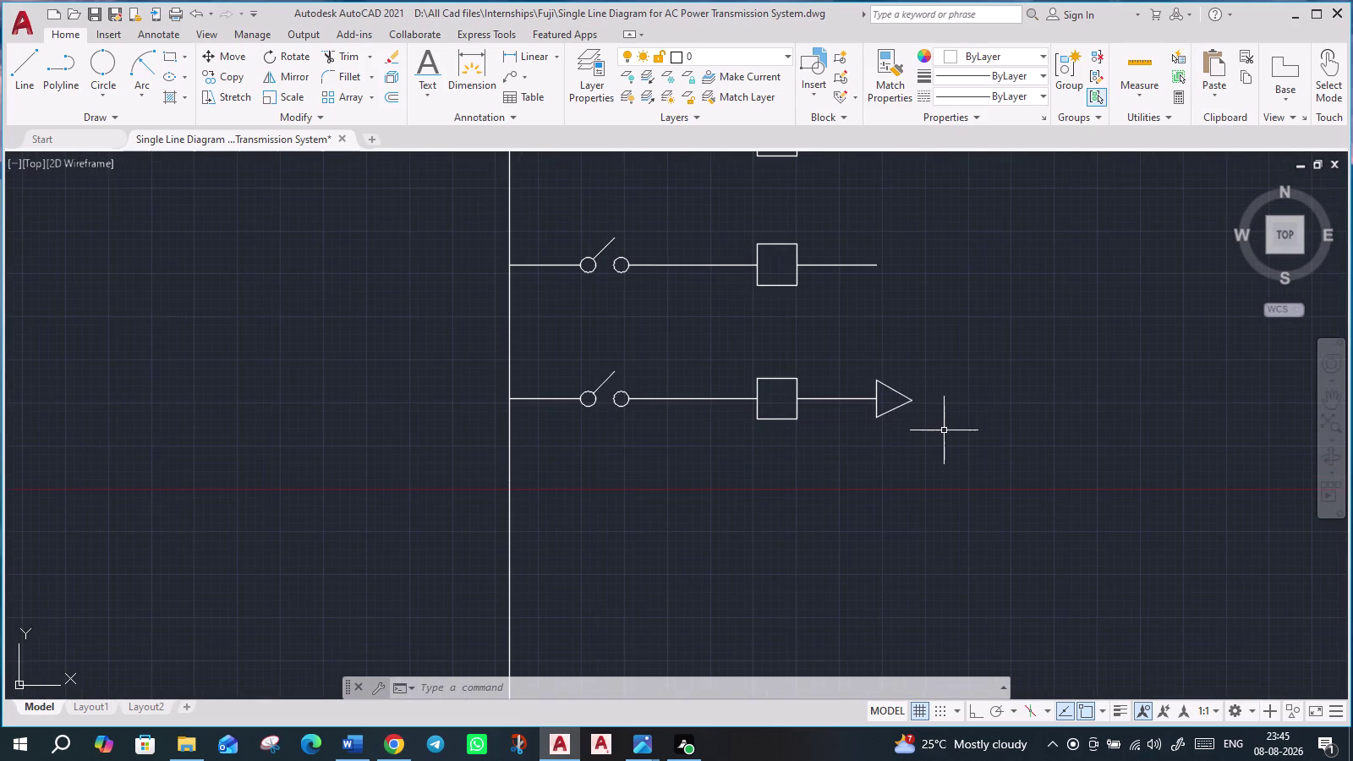
scroll(up, 3)
scroll(up, 3)
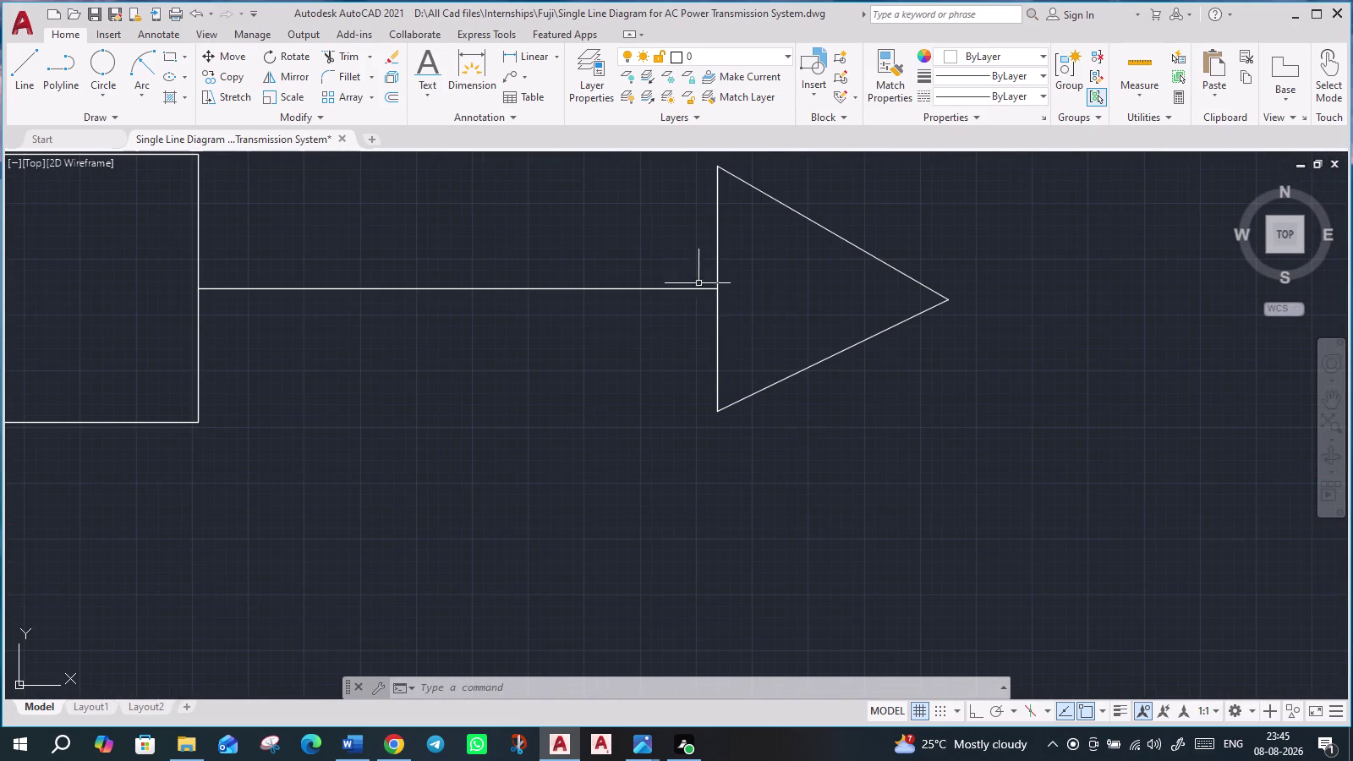
click(640, 415)
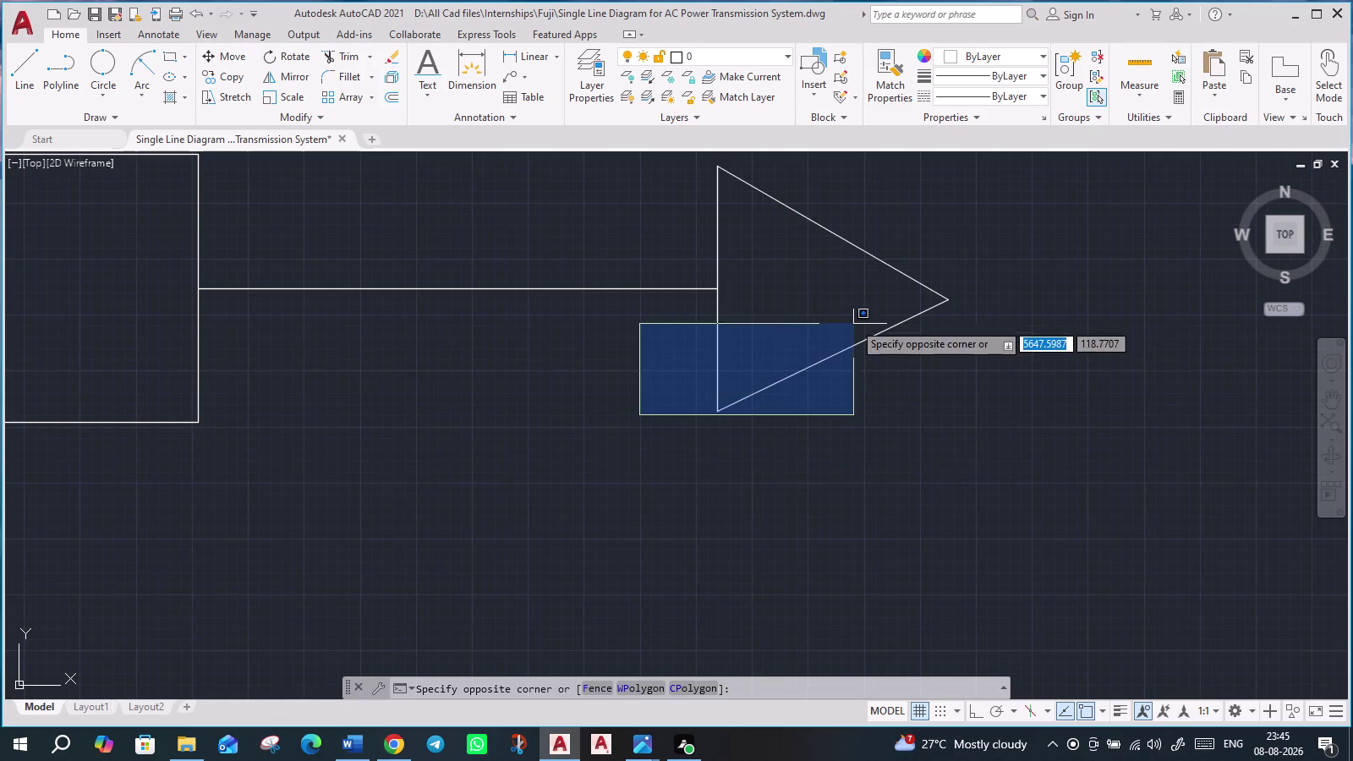
click(1037, 152)
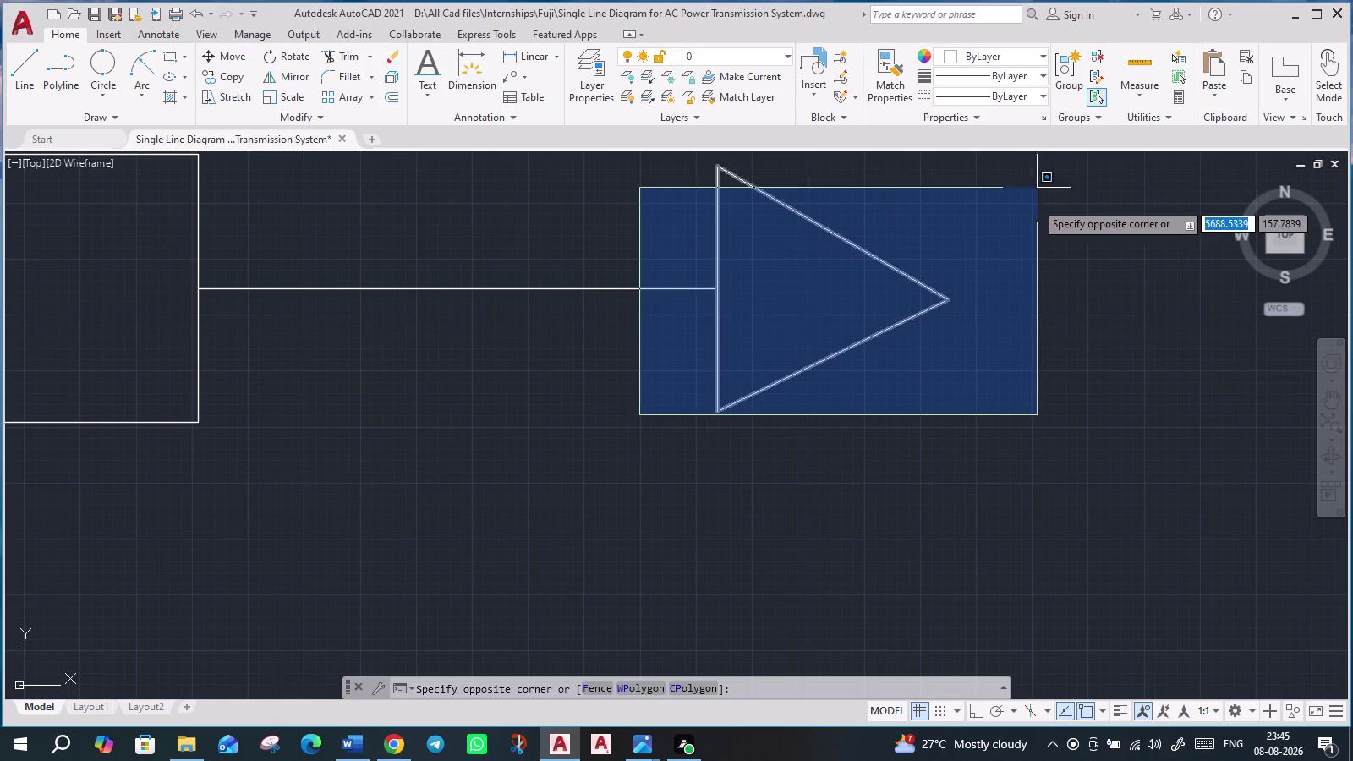
click(1034, 149)
click(1030, 163)
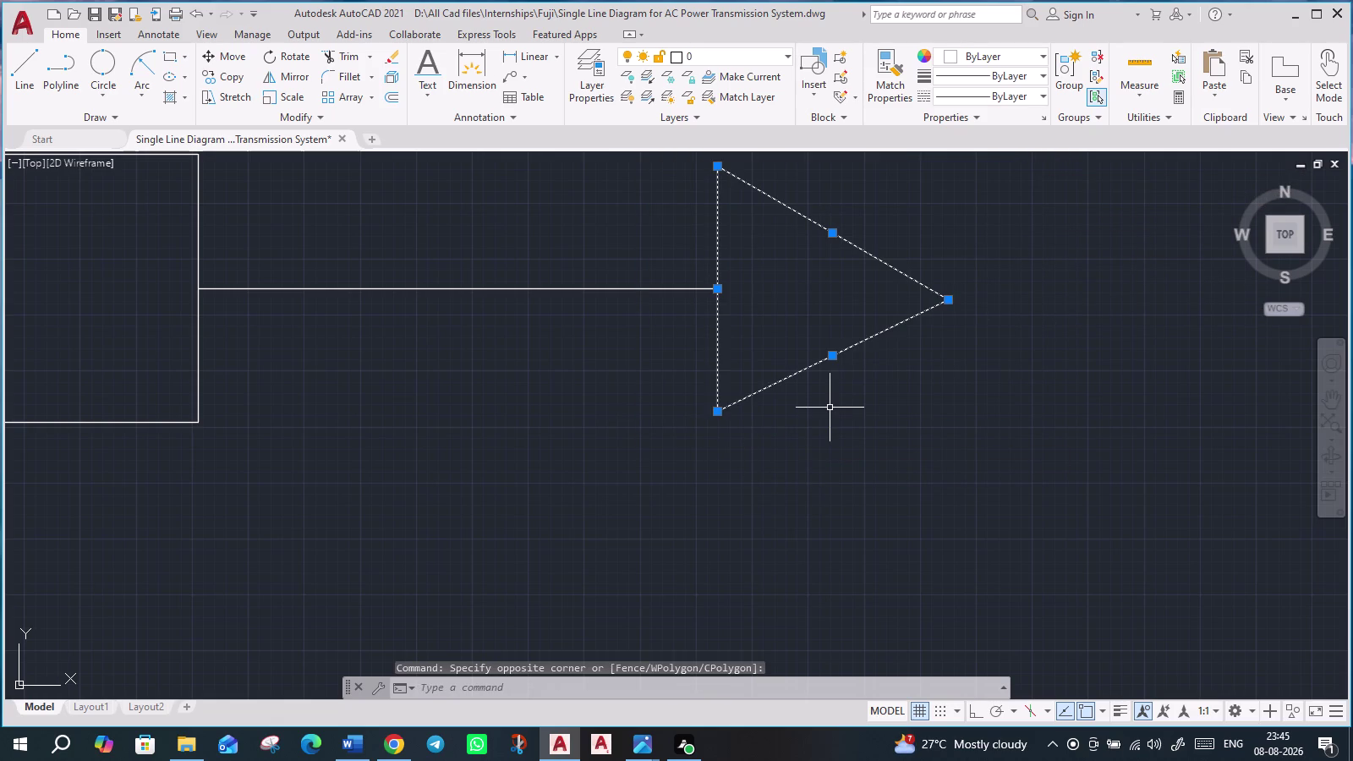
Enter the CO alias to start copying the selected arrowhead.
key(m)
key(BackSpace)
key(c)
key(o)
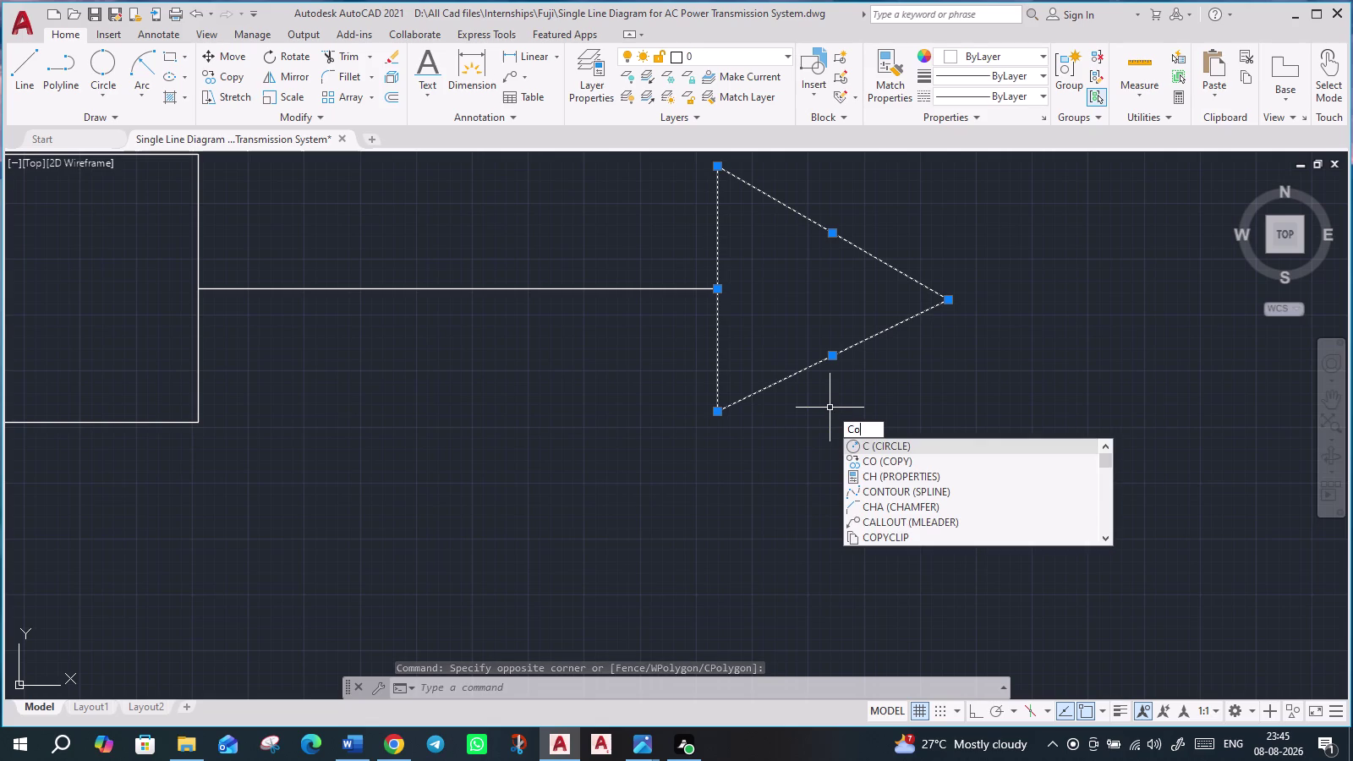
Set the copy base point at the arrowhead's back and place copies on two feeder ends.
key(Return)
scroll(up, 3)
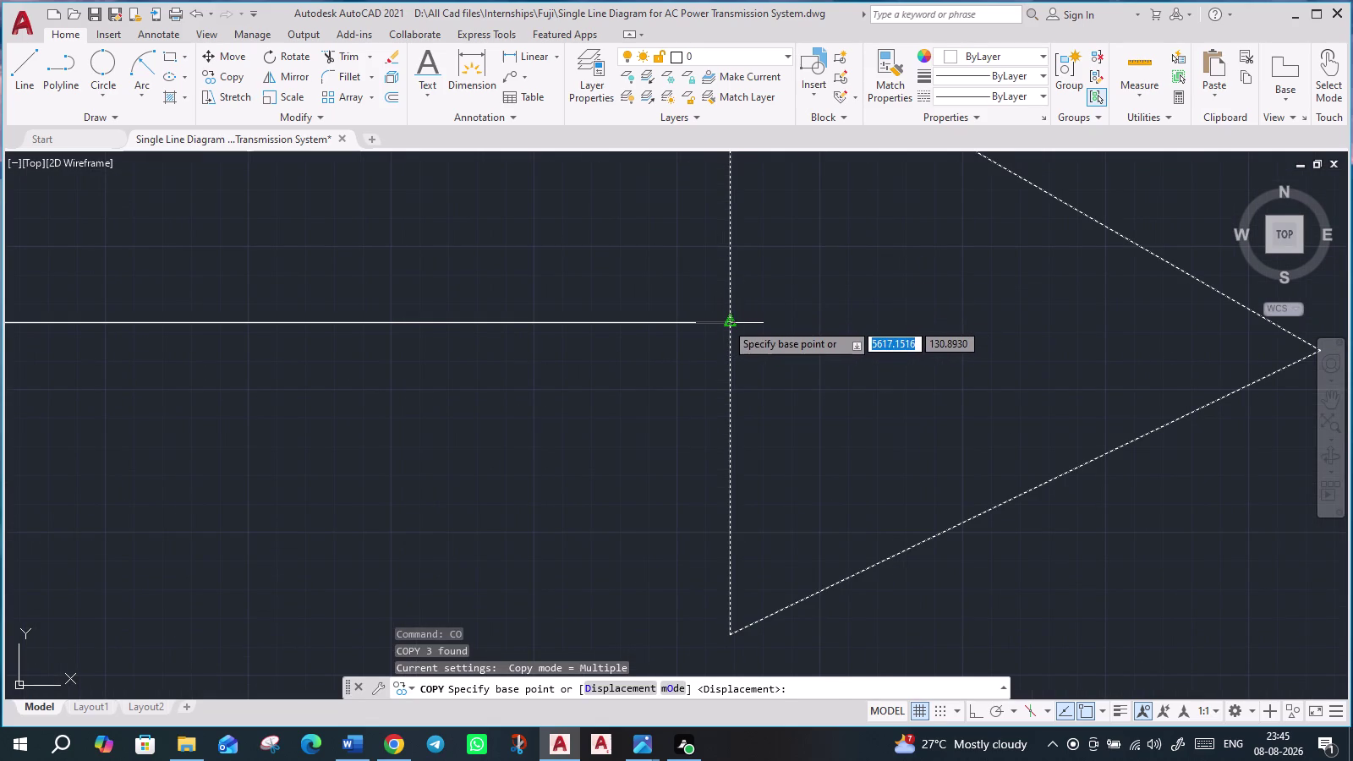
click(725, 322)
scroll(down, 3)
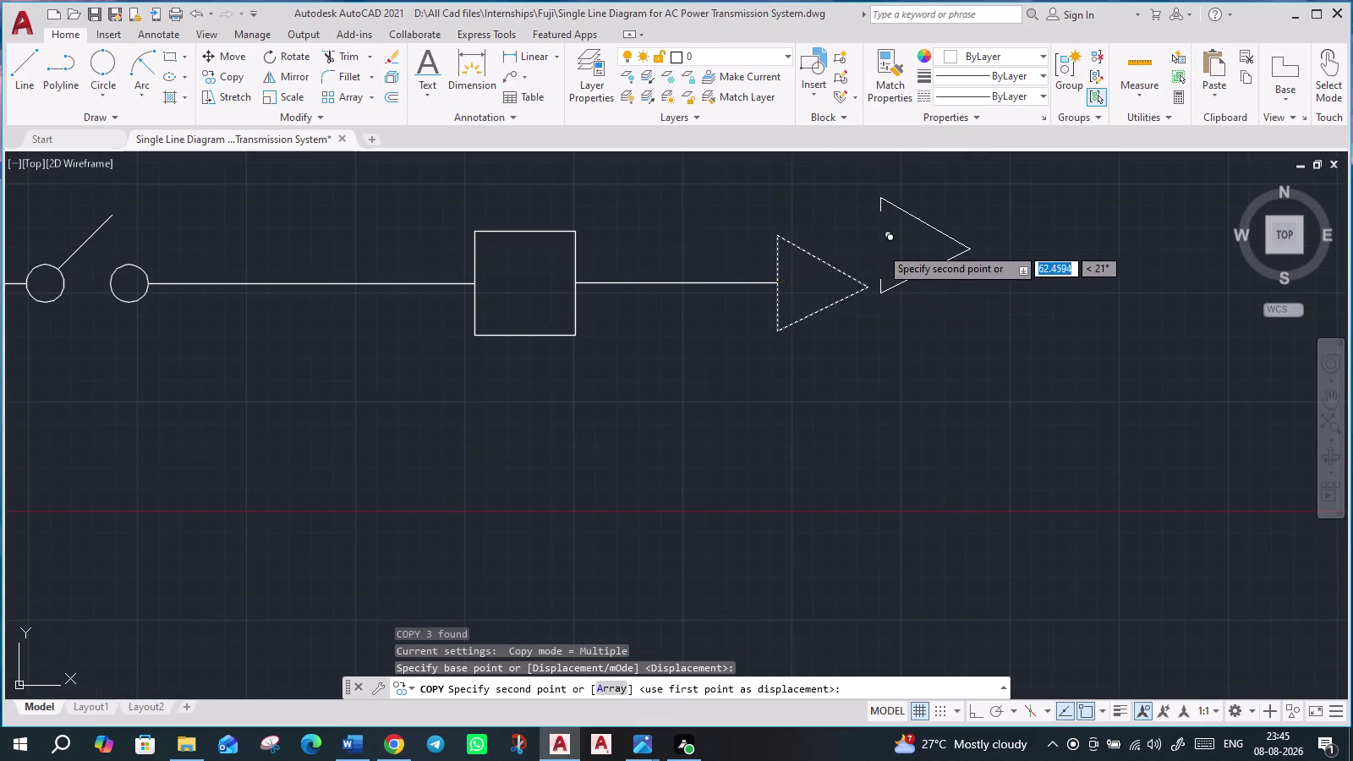
middle_drag(887, 291, 872, 627)
scroll(up, 3)
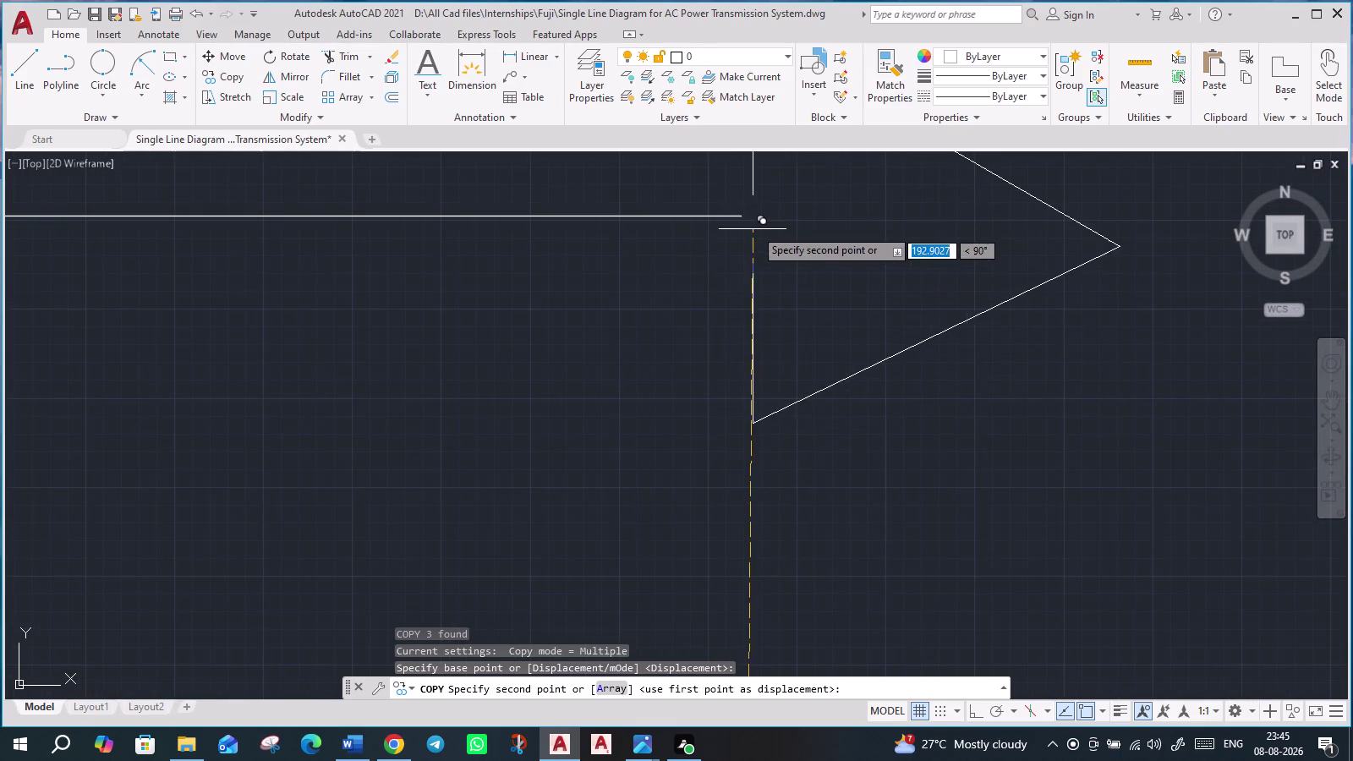
click(739, 214)
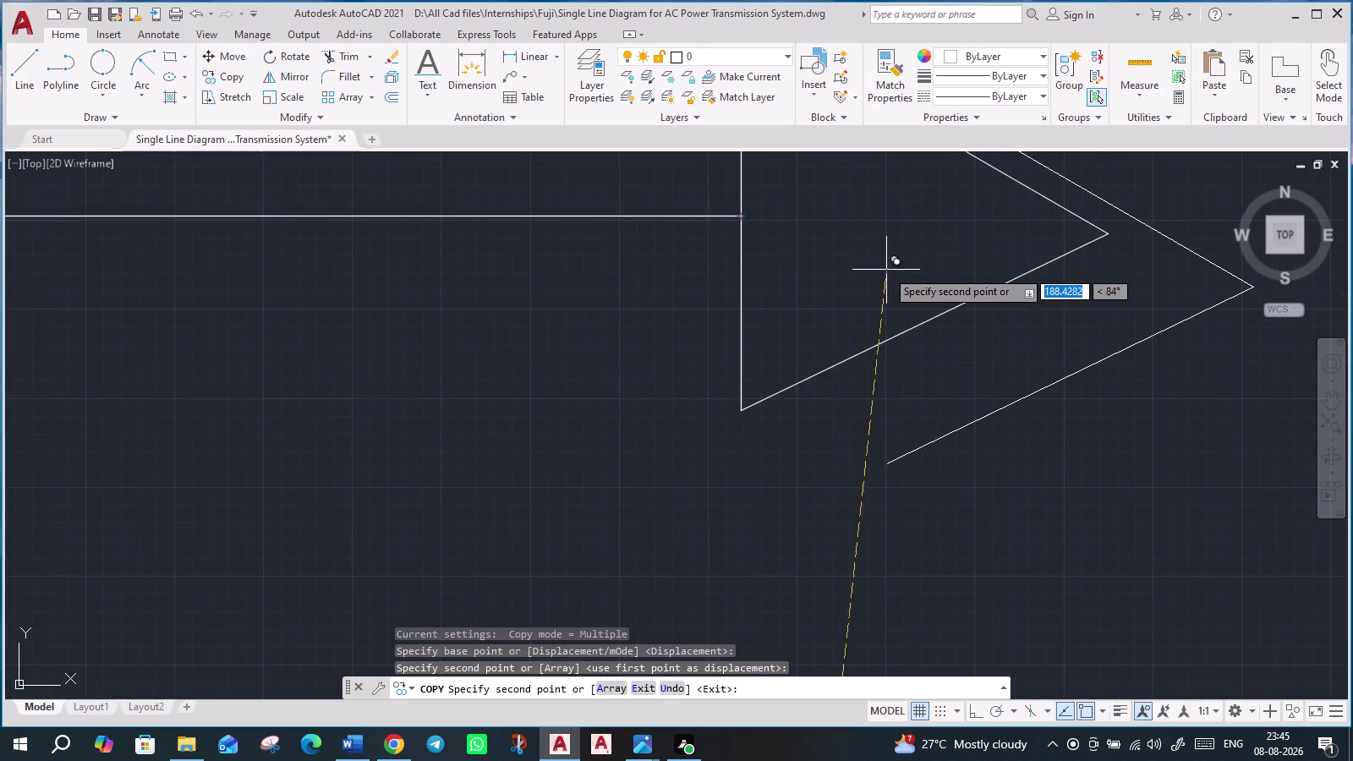
scroll(down, 3)
middle_drag(989, 293, 992, 610)
scroll(down, 3)
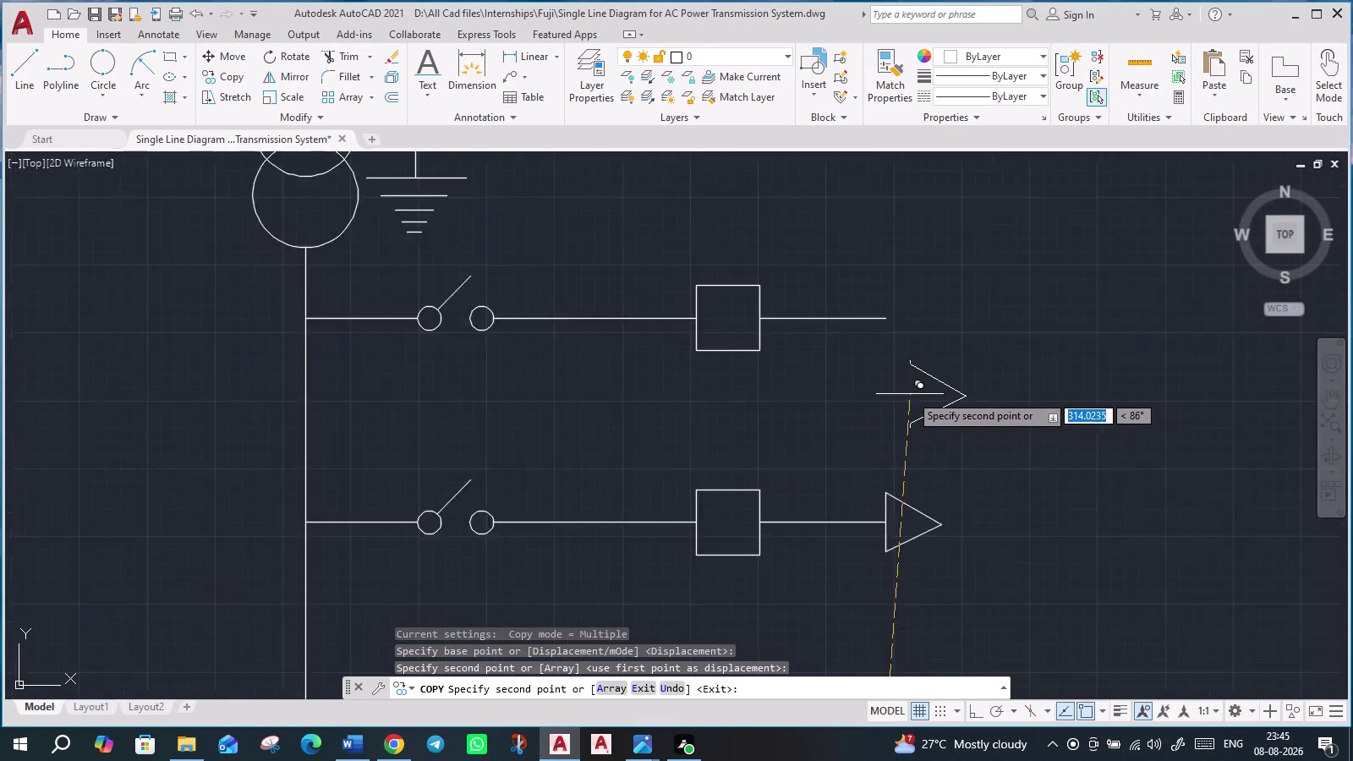
scroll(down, 3)
scroll(up, 3)
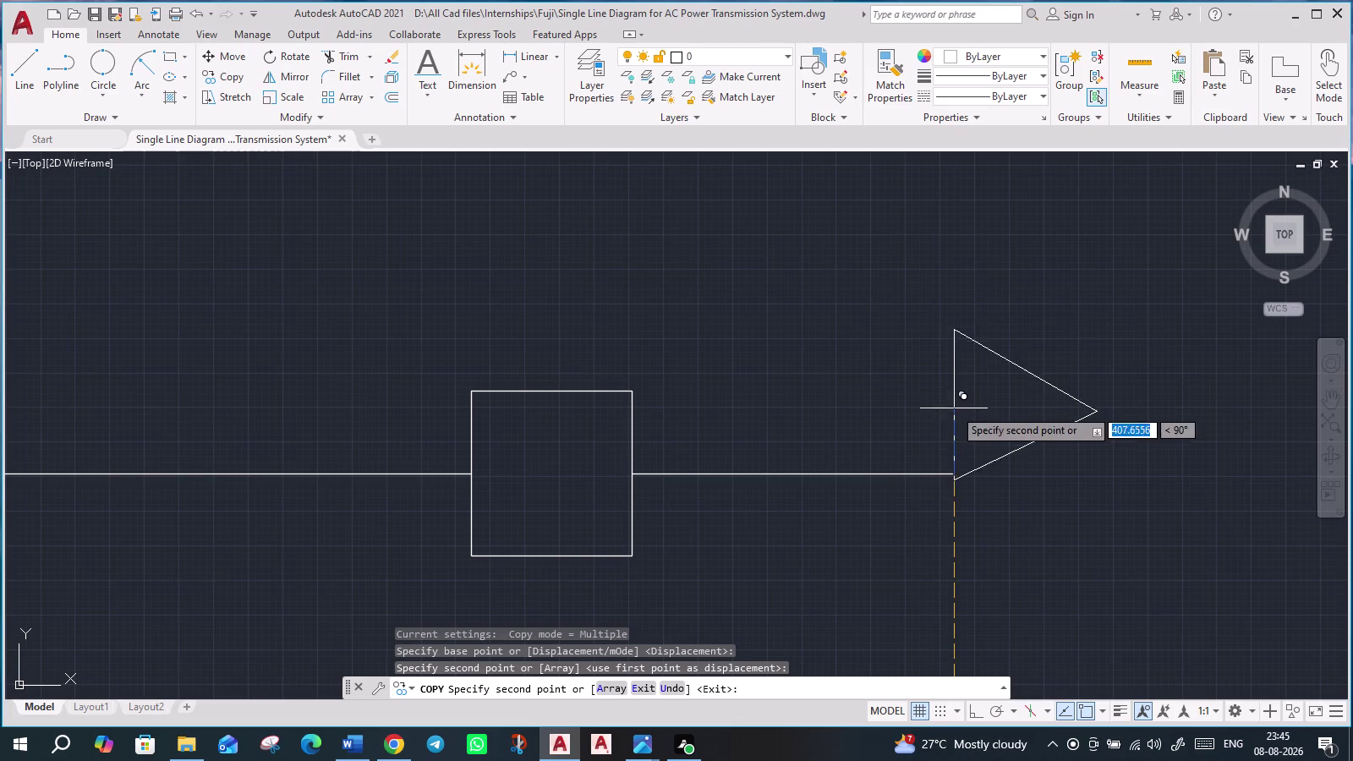
click(953, 471)
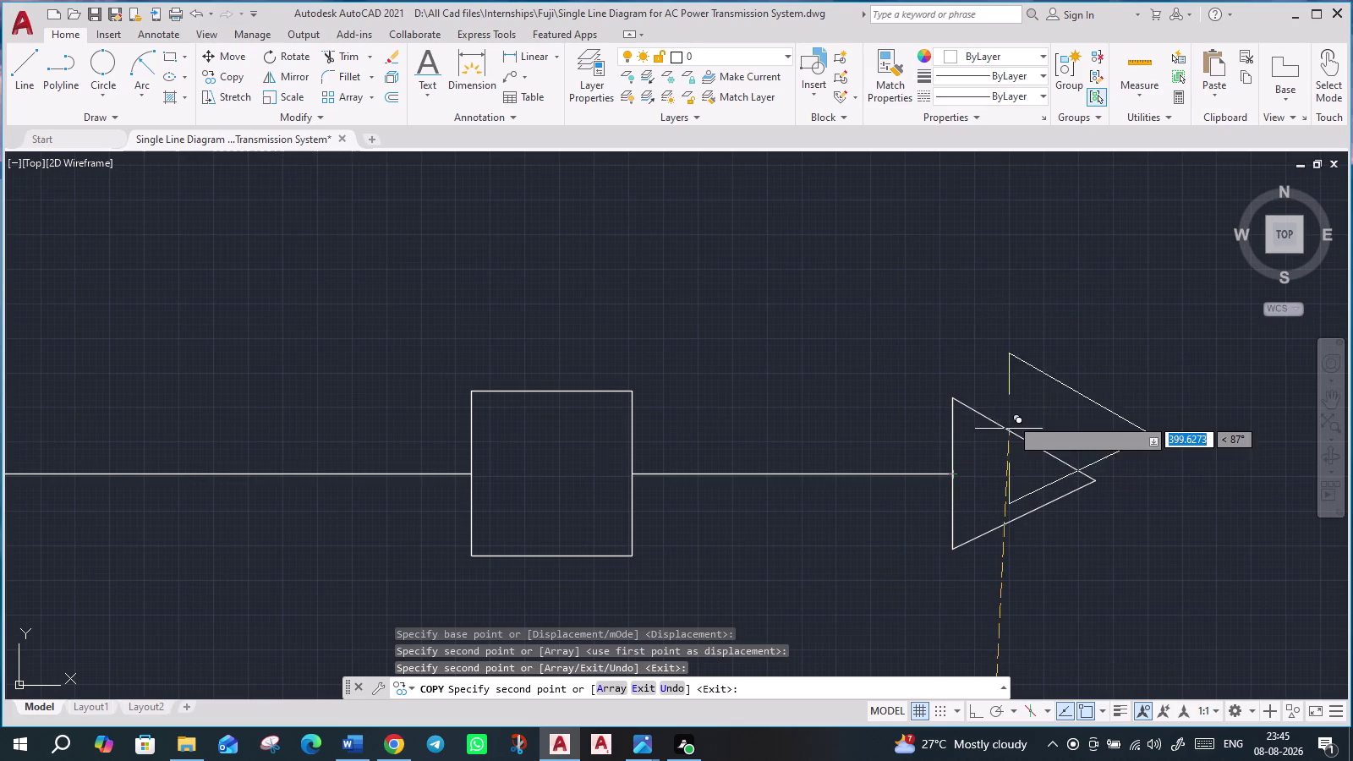
Place three more arrowhead copies on the upper feeder ends, including the top feeder.
scroll(down, 3)
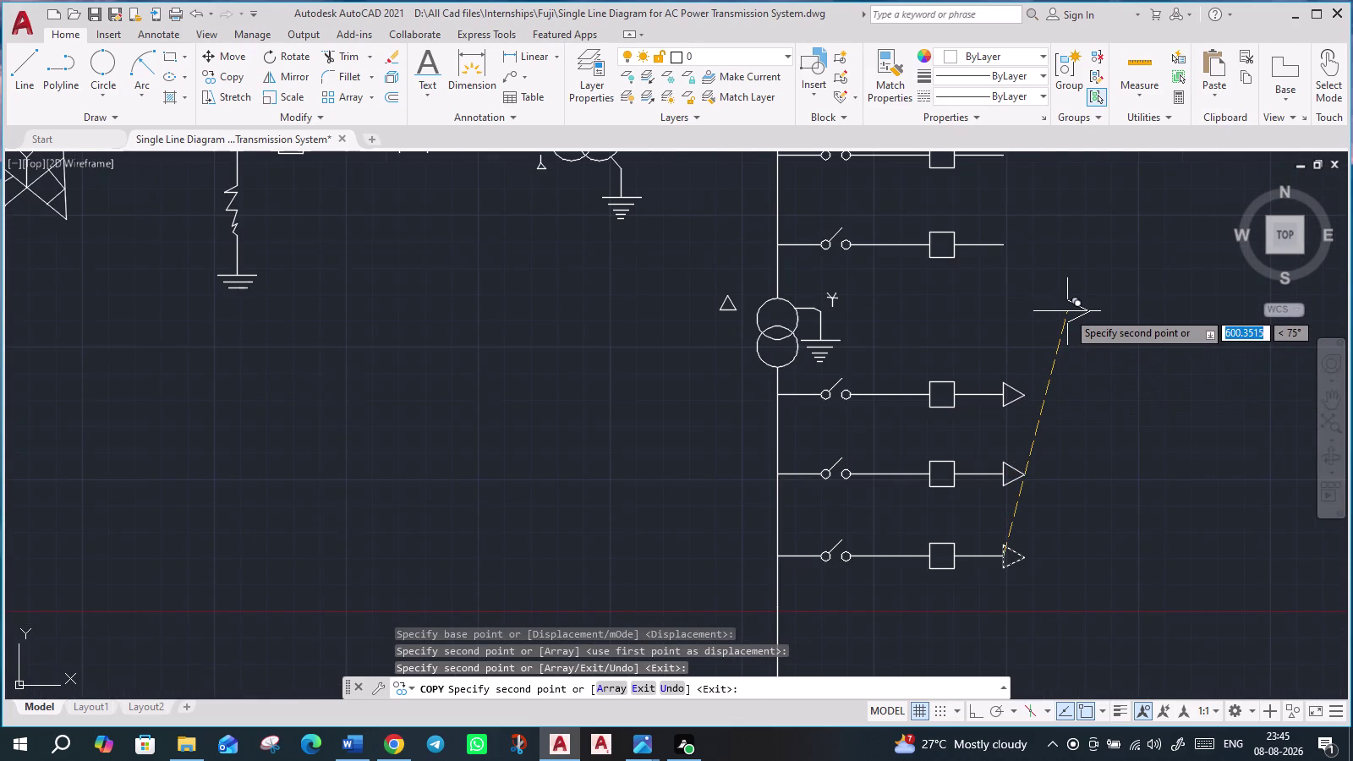
middle_drag(1068, 311, 1045, 366)
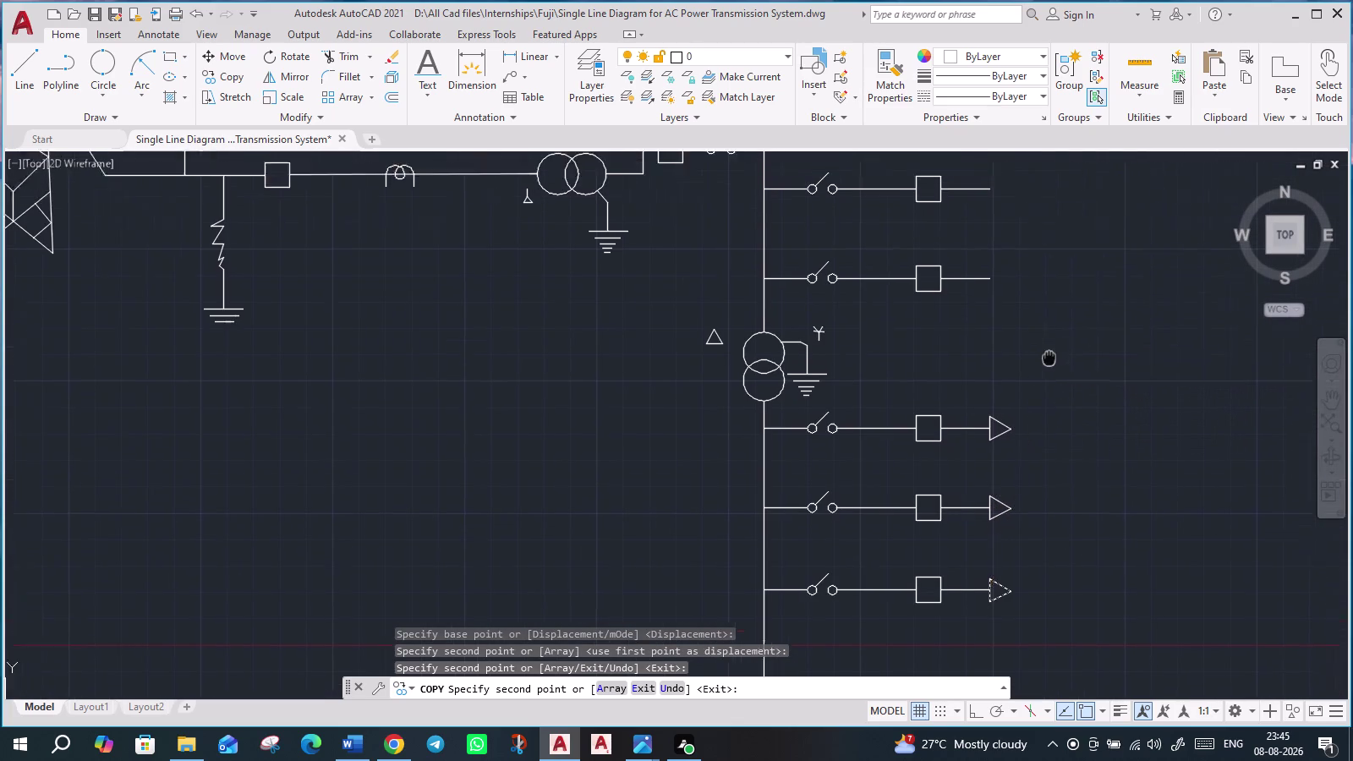
middle_drag(1045, 366, 973, 449)
scroll(up, 3)
scroll(up, 3)
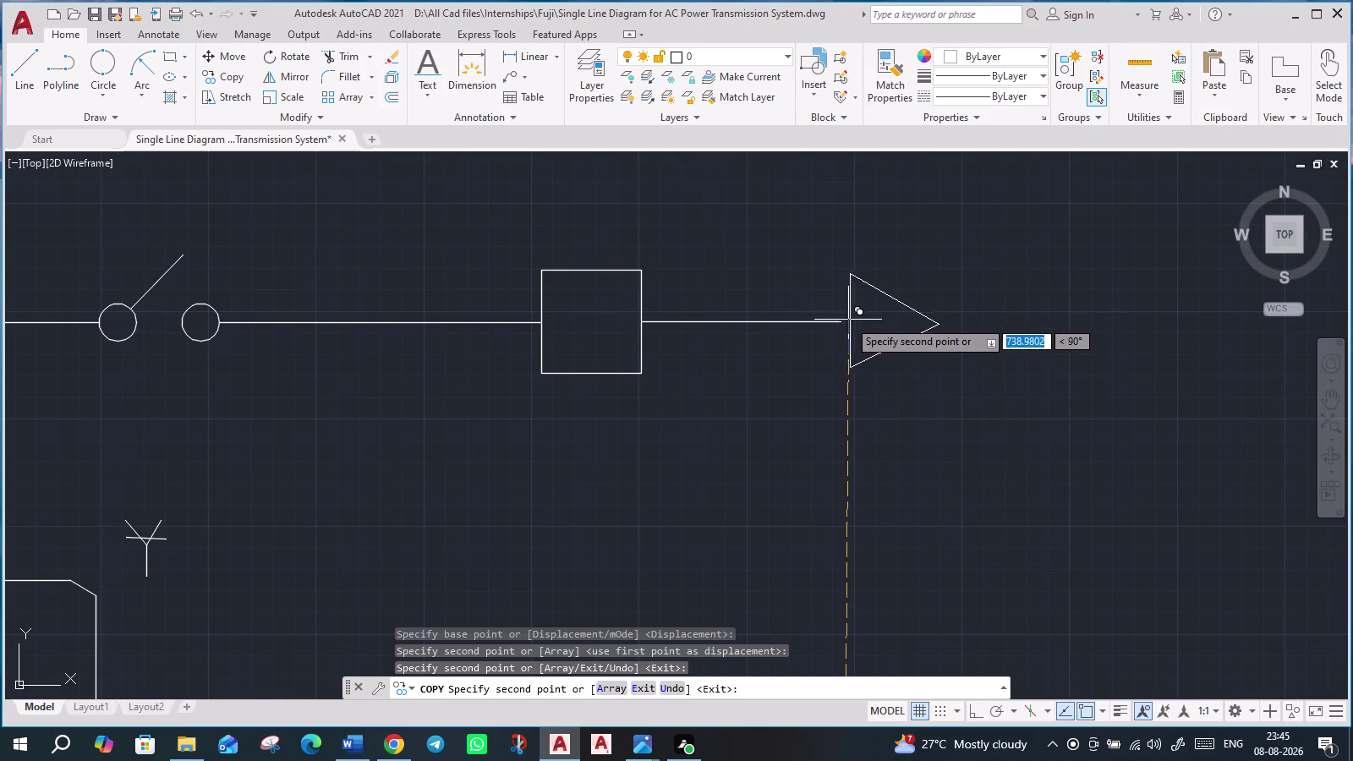
click(842, 319)
scroll(down, 3)
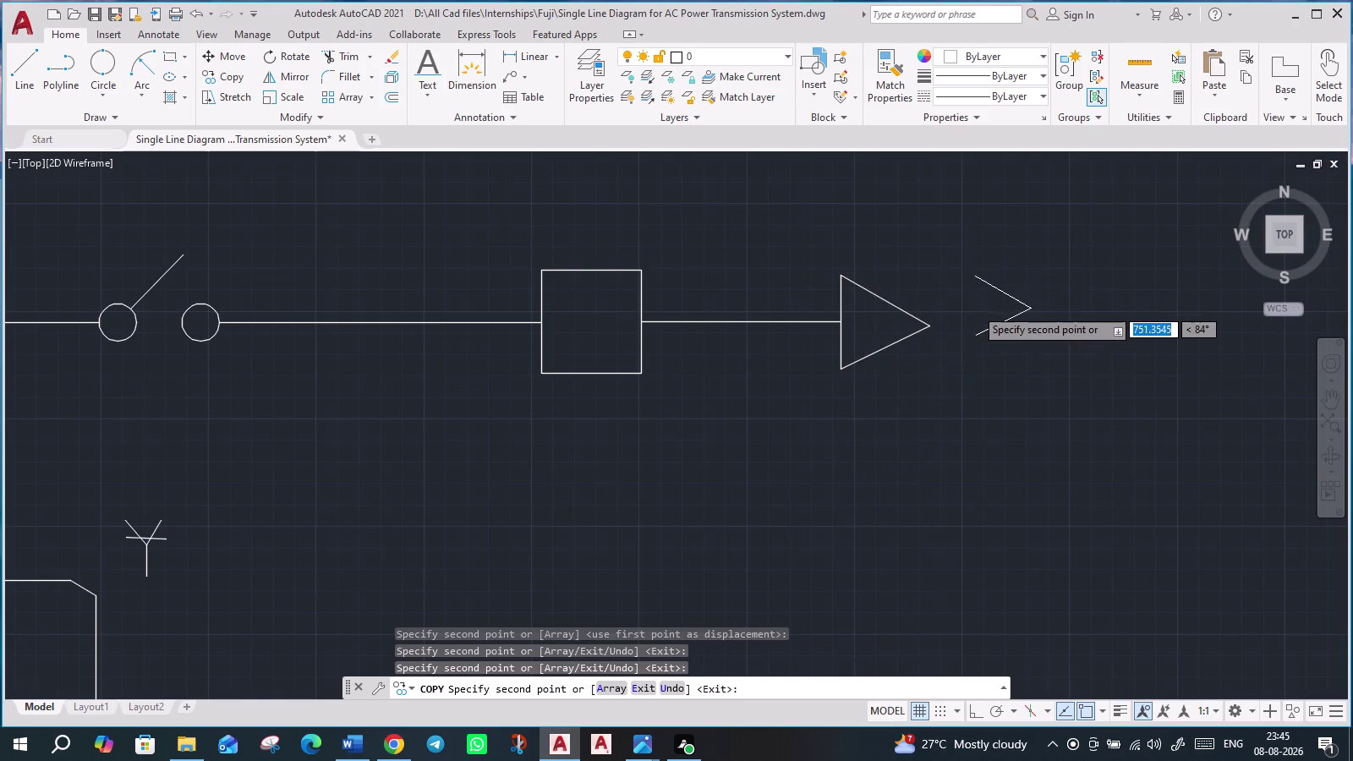
scroll(down, 3)
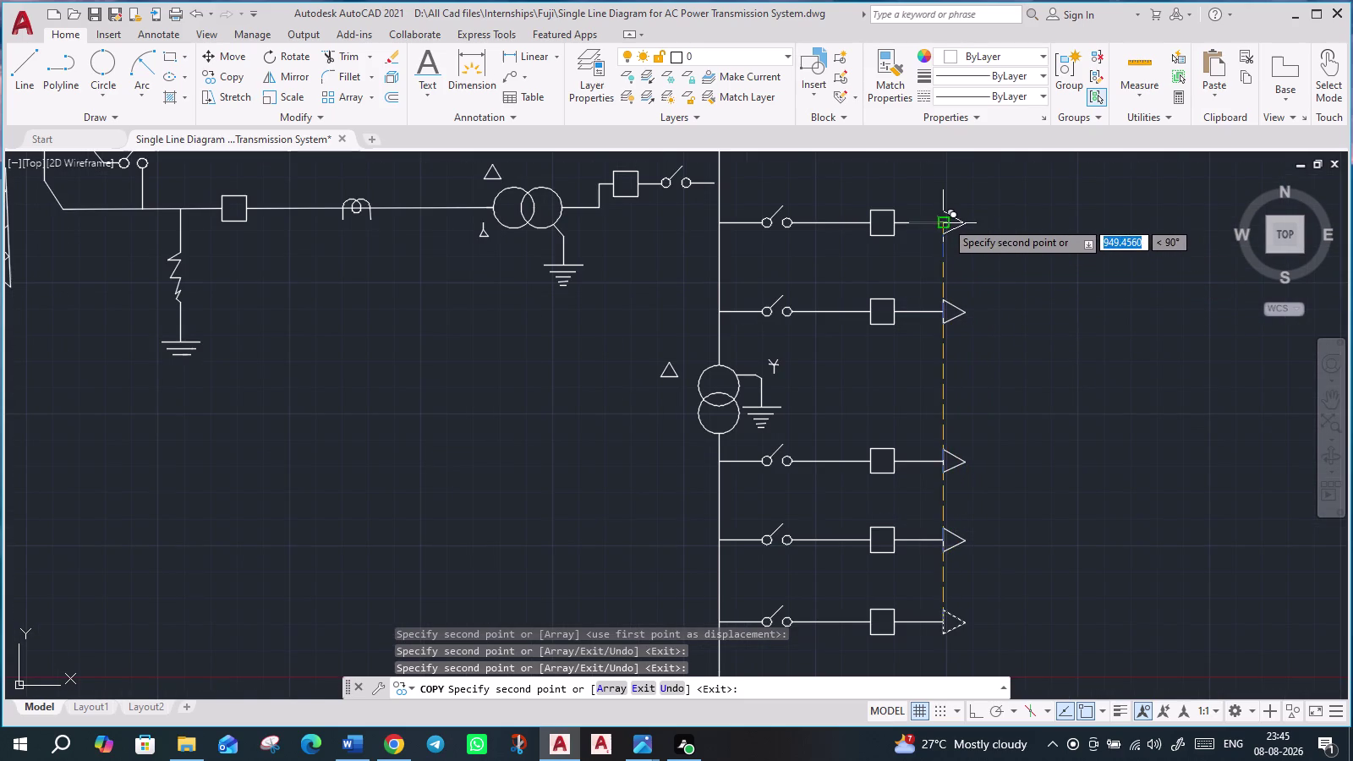
click(946, 221)
scroll(down, 3)
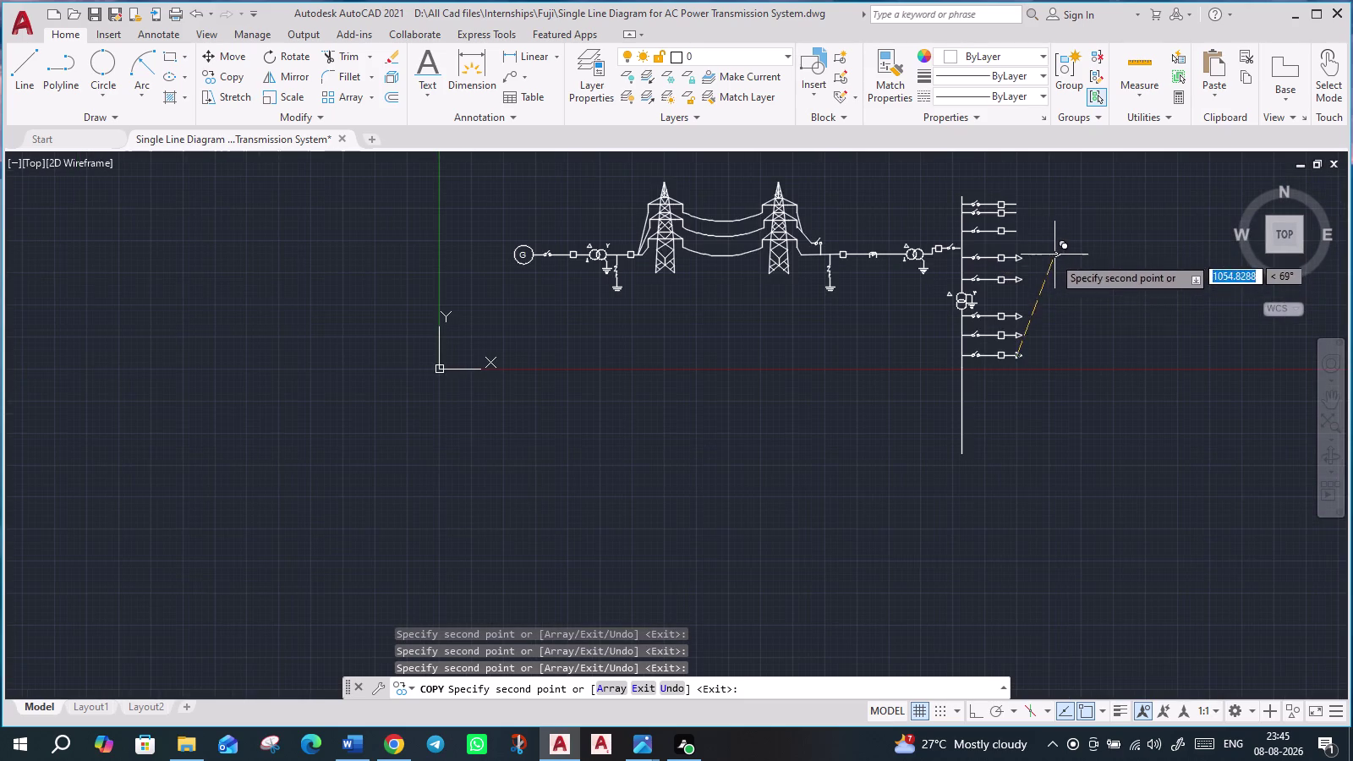
middle_drag(1048, 284, 1004, 439)
scroll(up, 3)
scroll(up, 3)
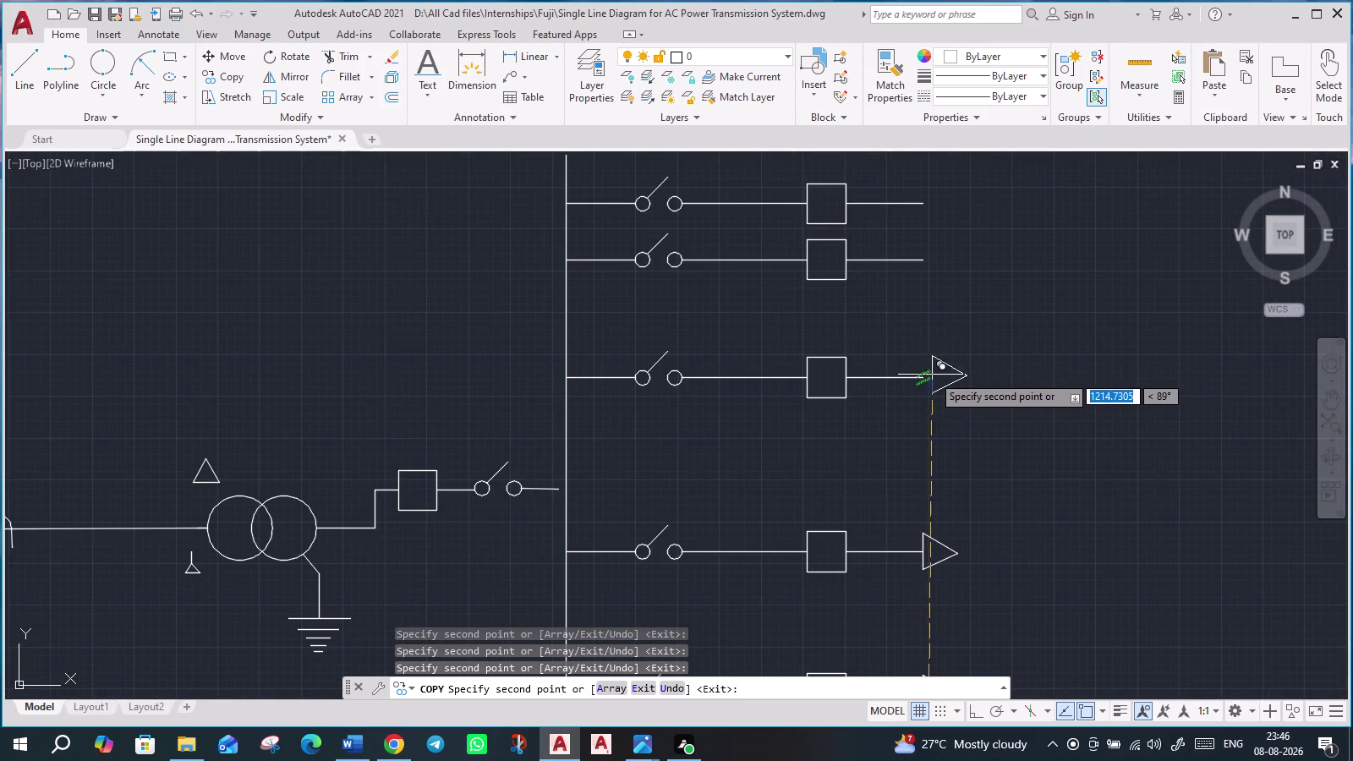
scroll(up, 3)
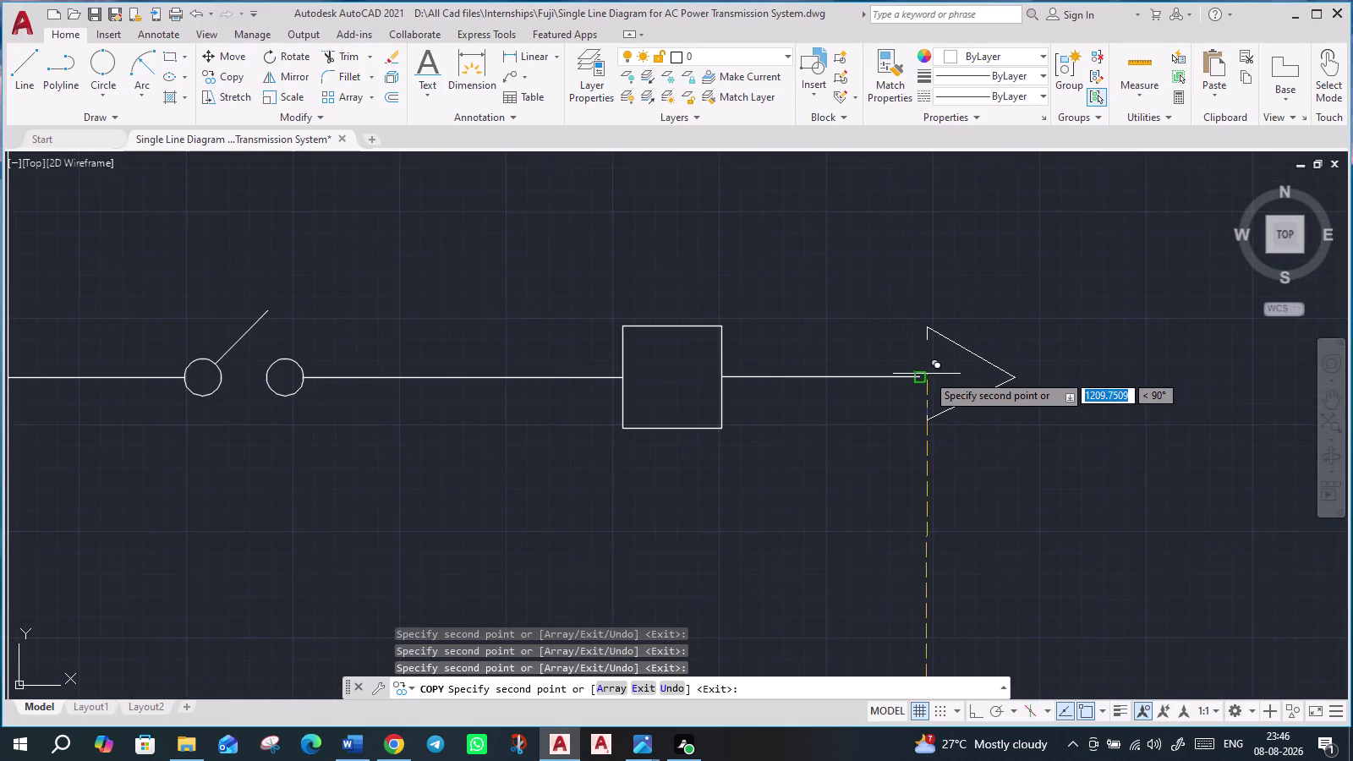
click(922, 374)
Place the last two feeder copies on the lower feeders and end the Copy command.
scroll(down, 3)
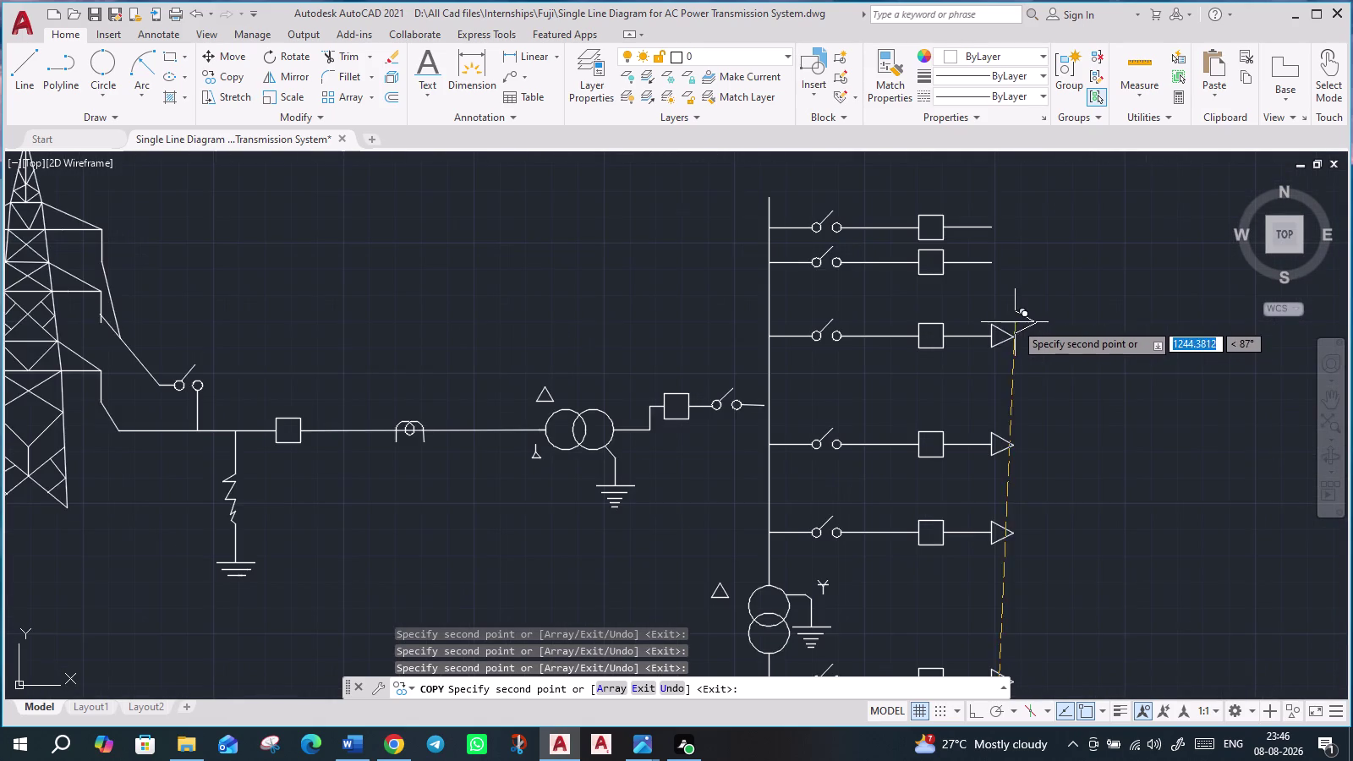
middle_drag(1026, 352, 991, 467)
scroll(up, 3)
scroll(up, 3)
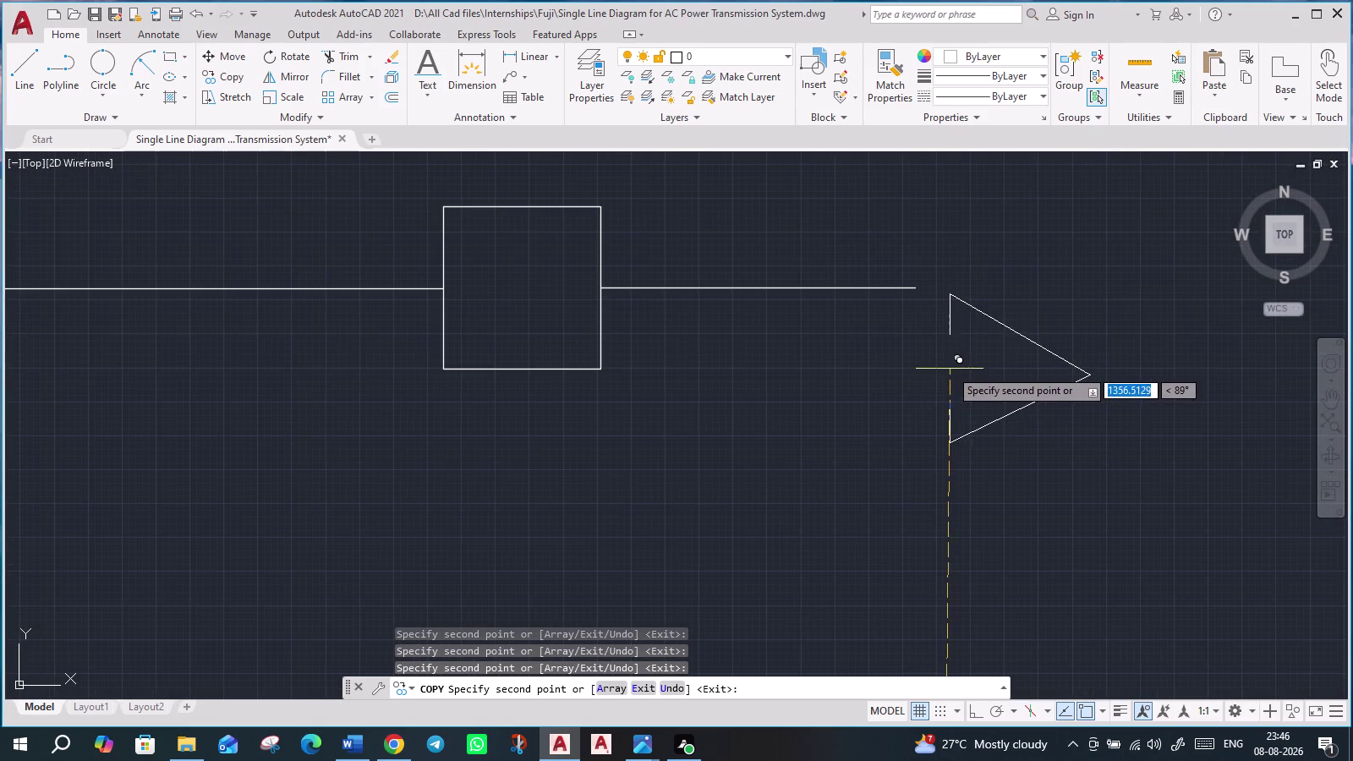
click(915, 291)
scroll(down, 3)
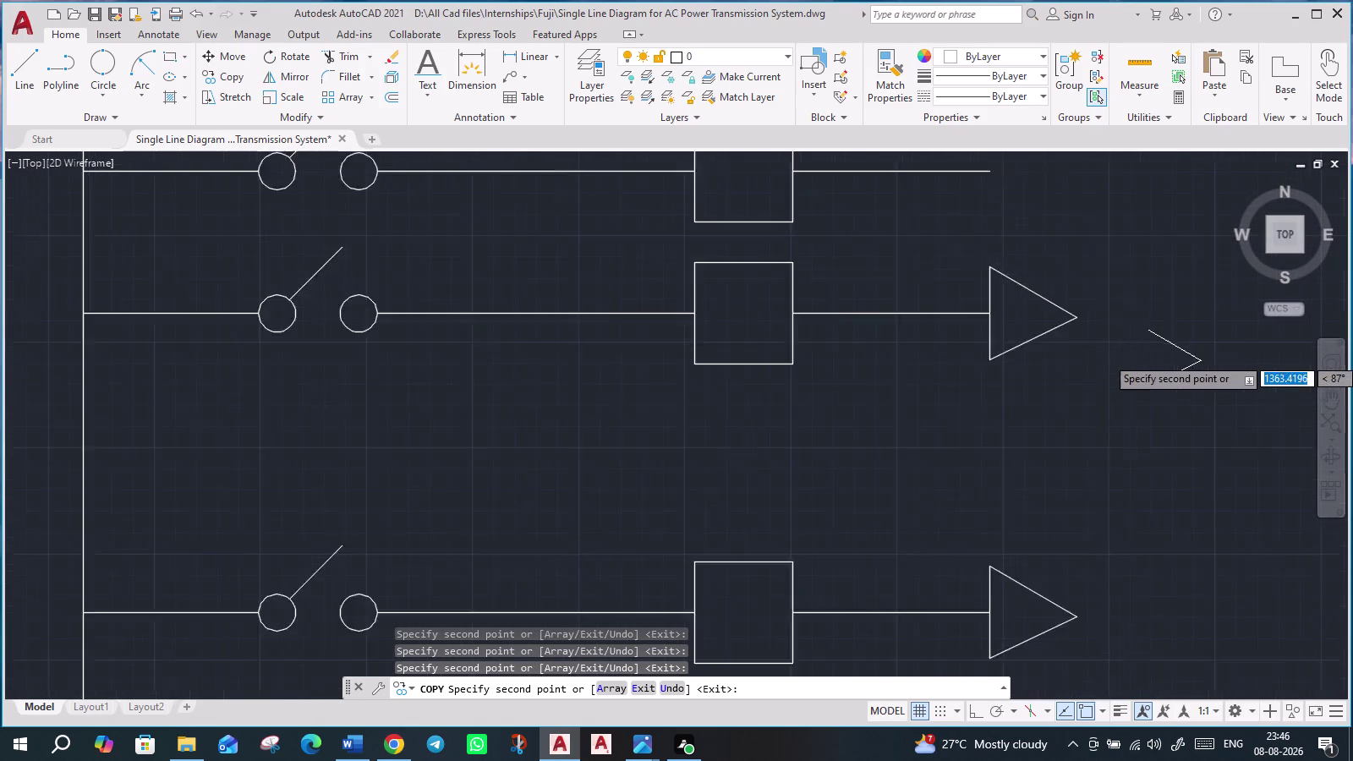
middle_drag(1131, 336, 1084, 545)
scroll(up, 3)
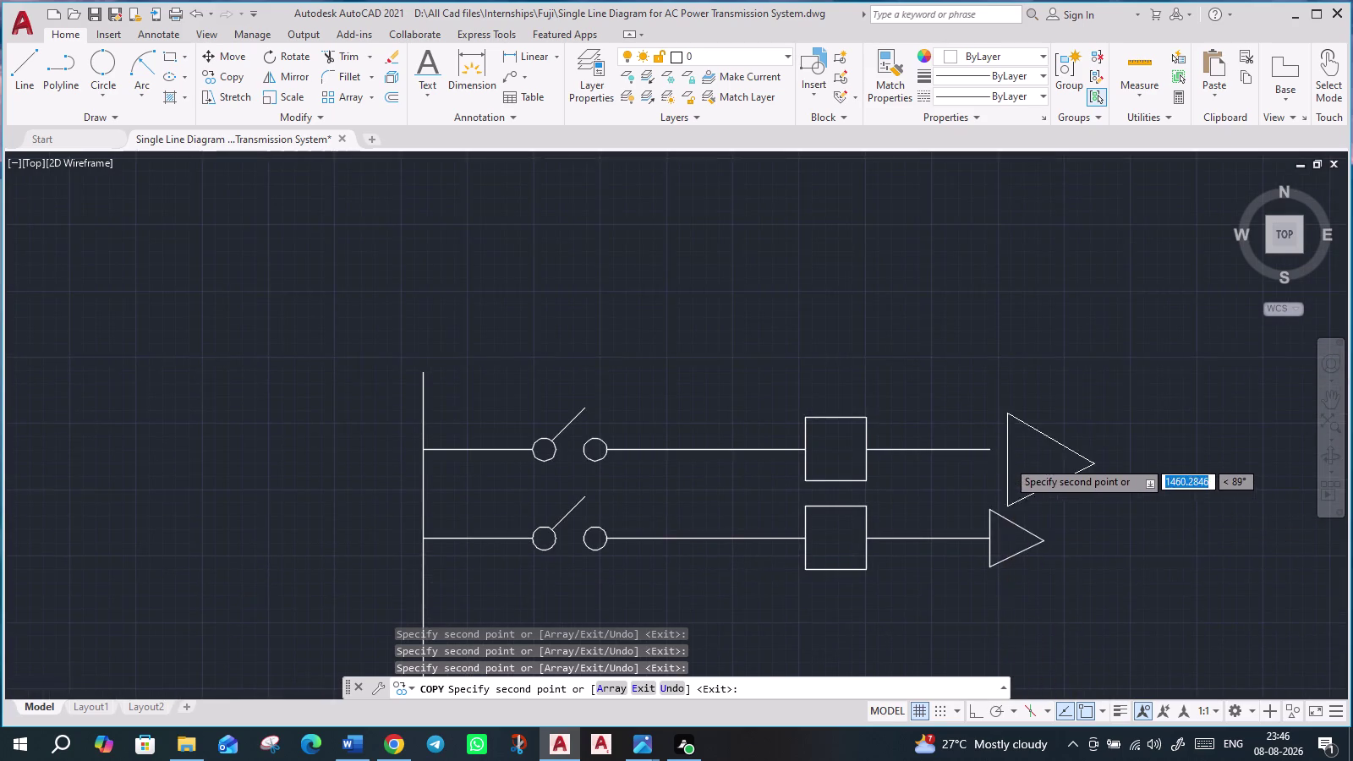
scroll(up, 3)
click(960, 437)
scroll(down, 3)
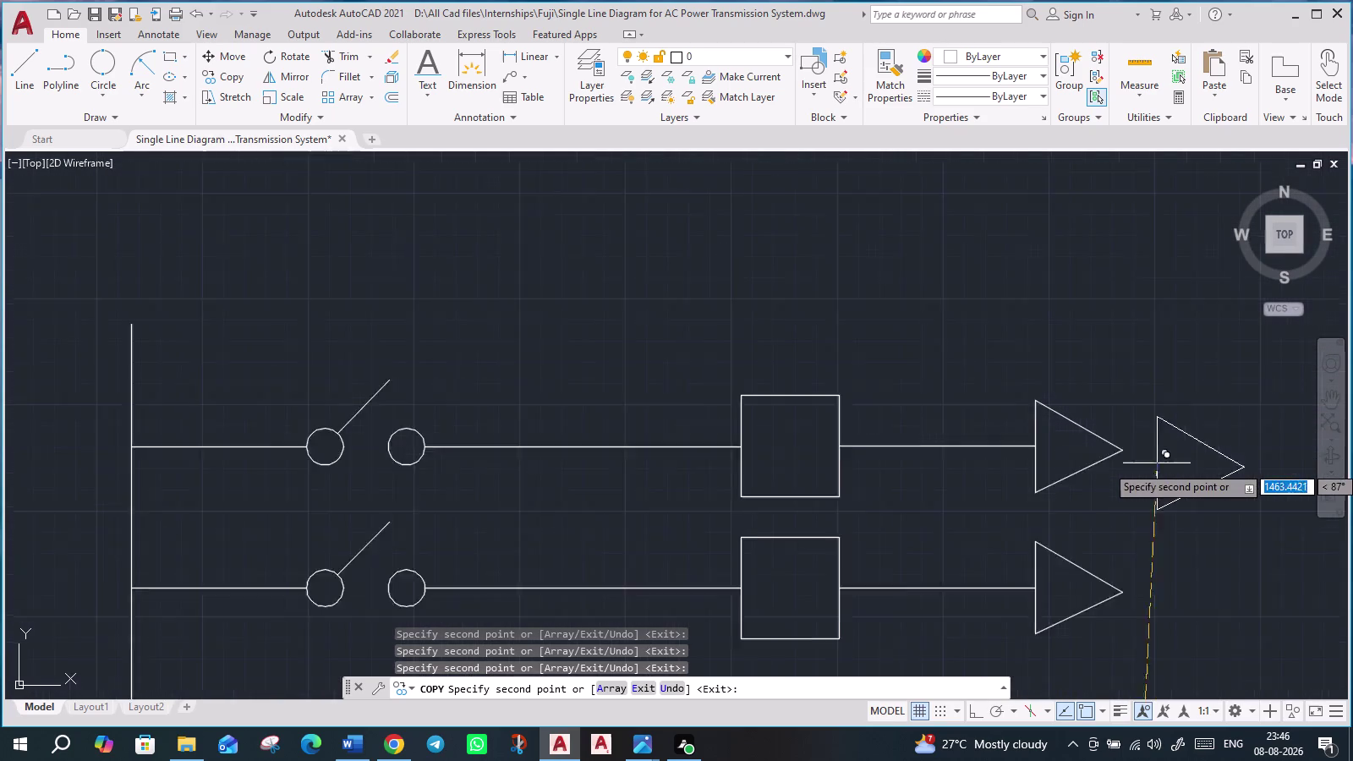
scroll(down, 3)
scroll(down, 3)
middle_drag(1218, 583, 1017, 364)
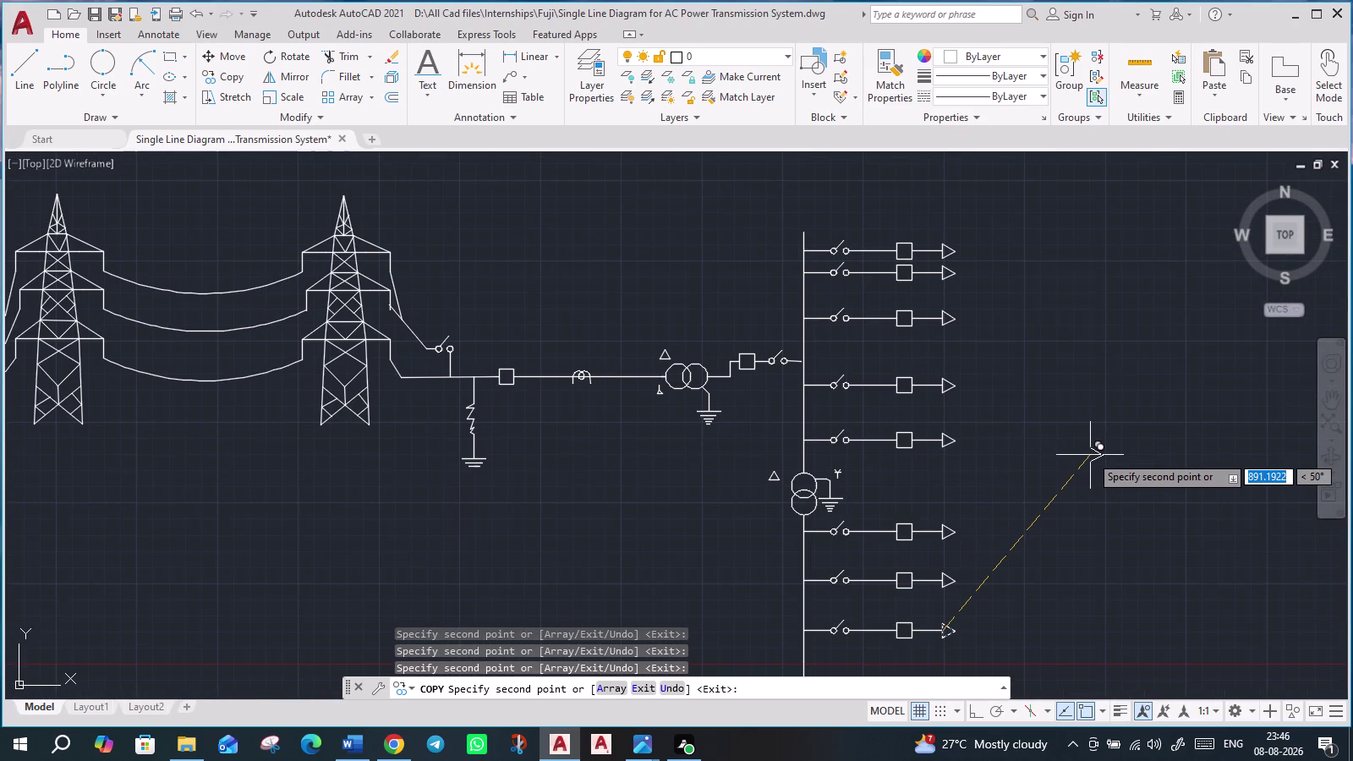
key(Escape)
scroll(down, 3)
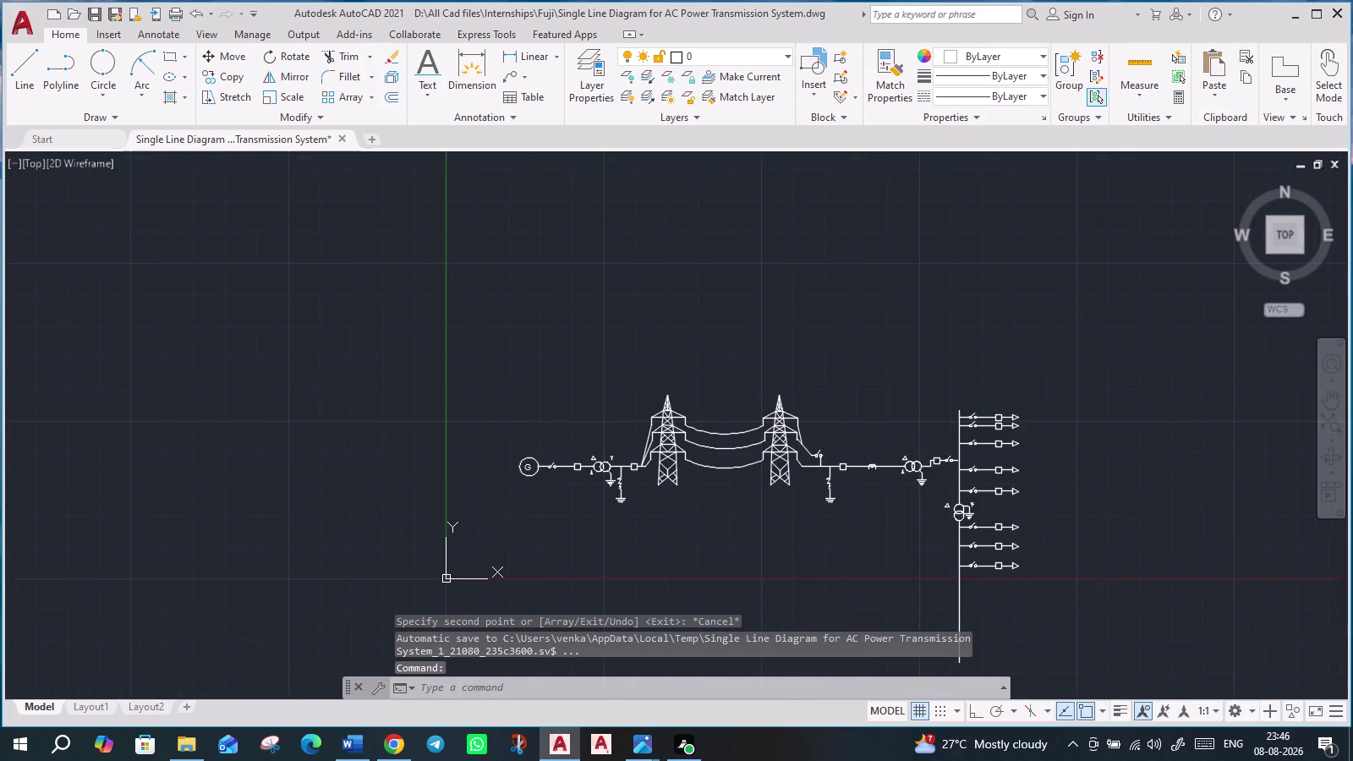
middle_drag(1107, 611, 916, 504)
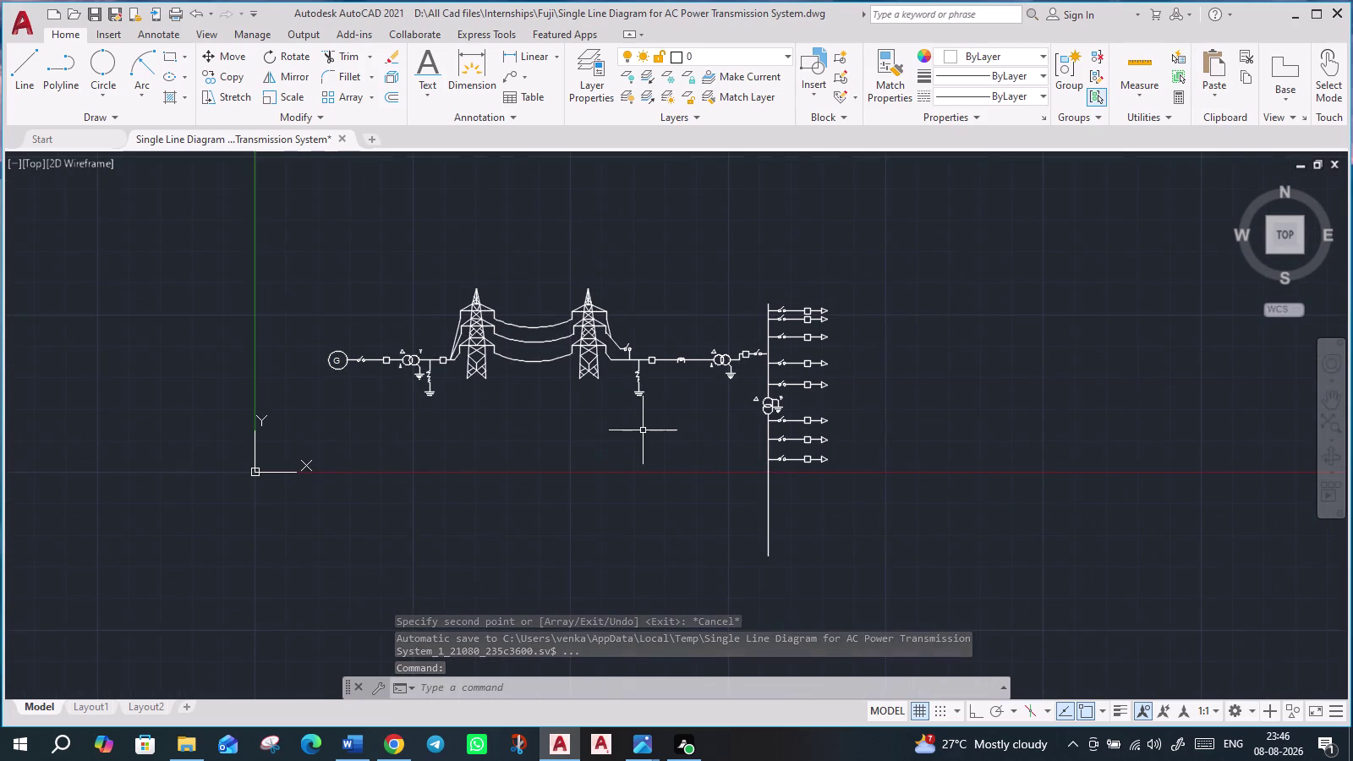
scroll(up, 3)
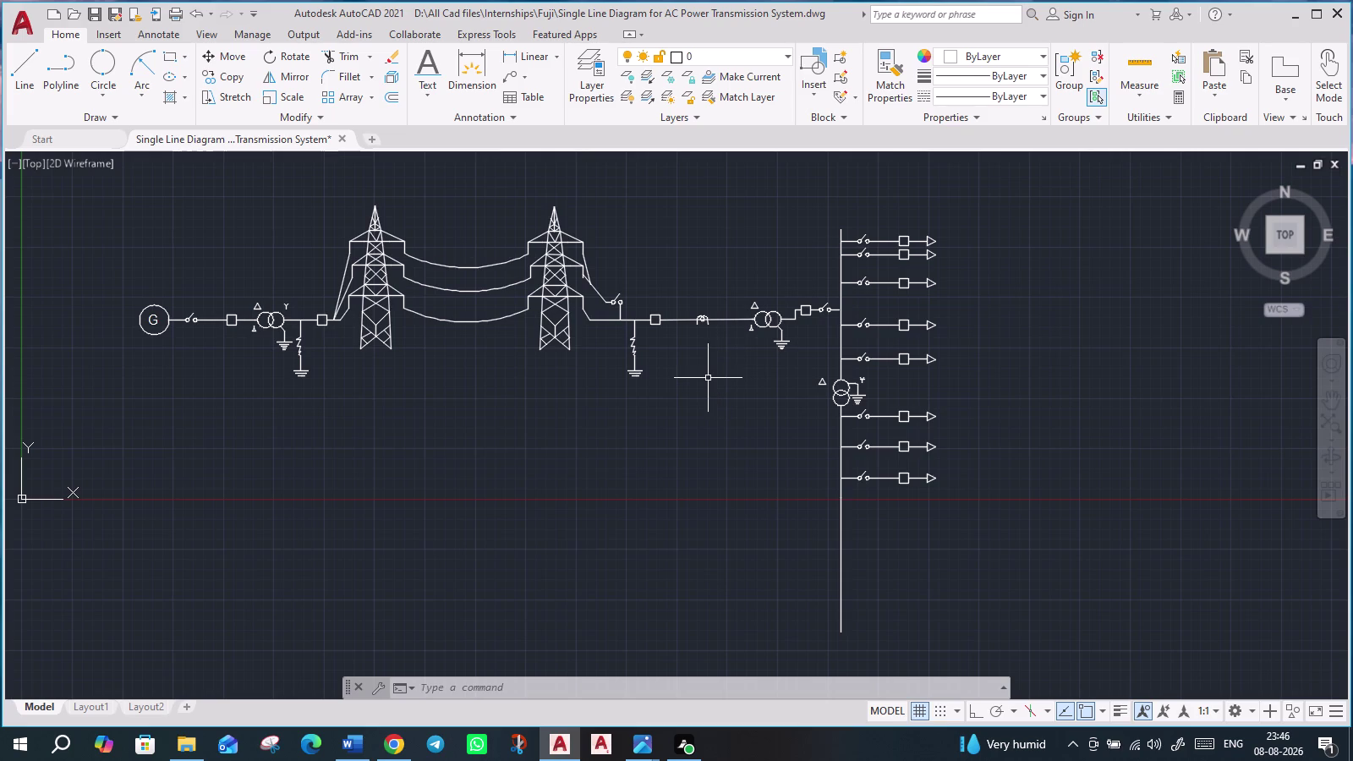
scroll(up, 3)
scroll(up, 3)
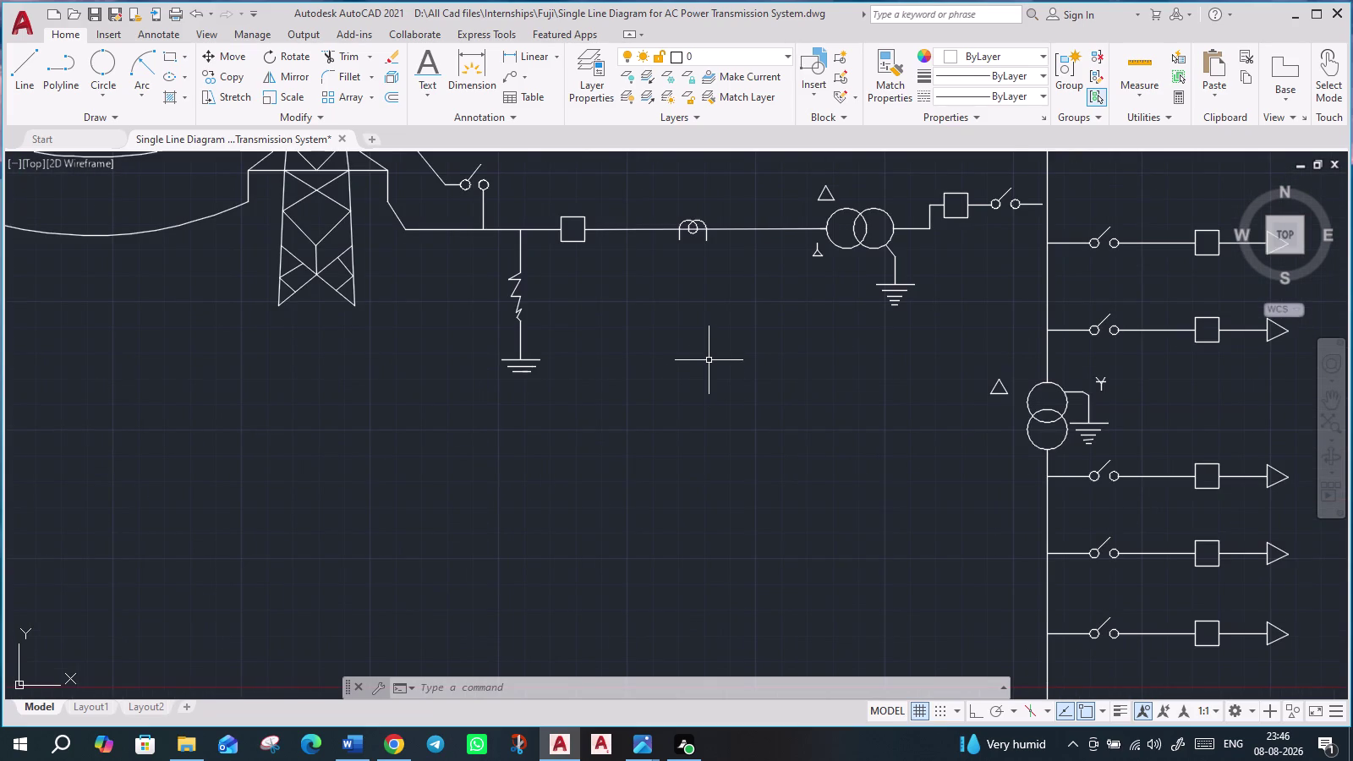
scroll(down, 3)
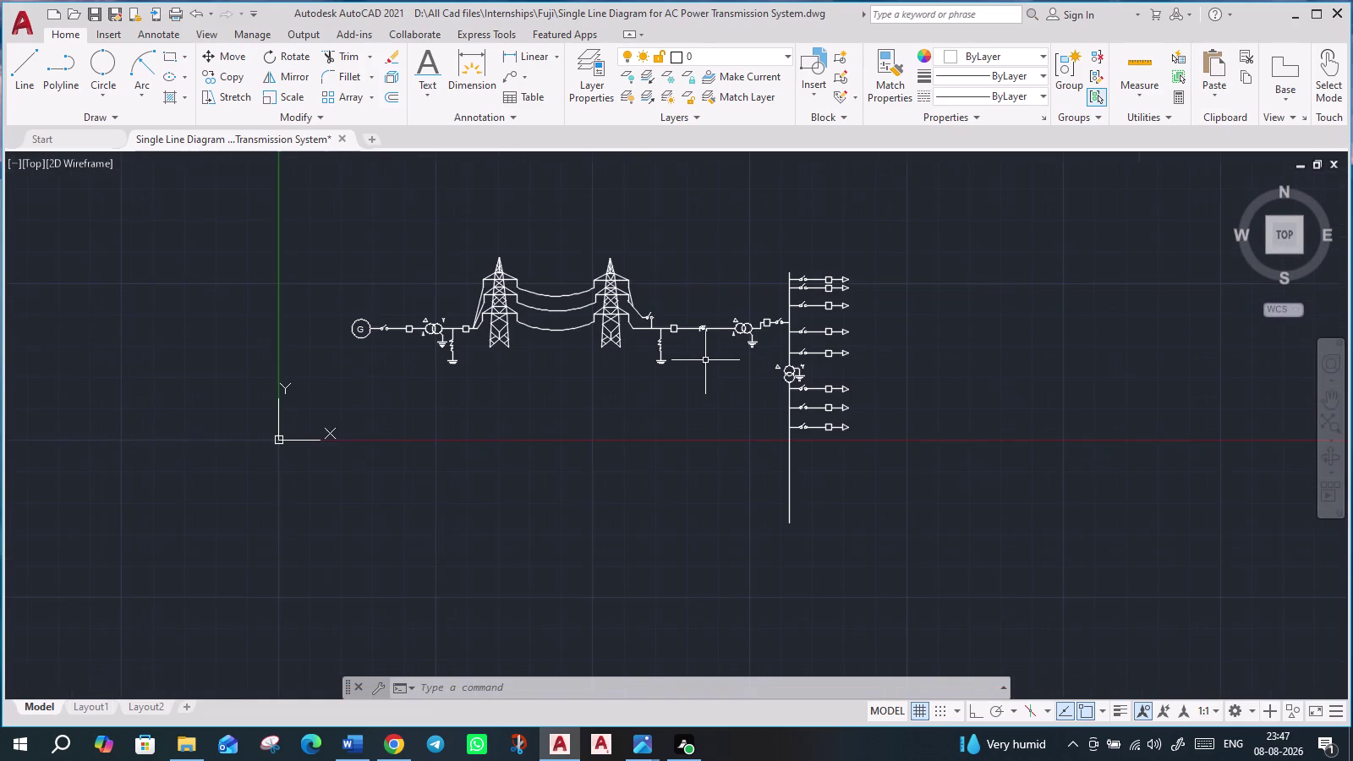
scroll(up, 3)
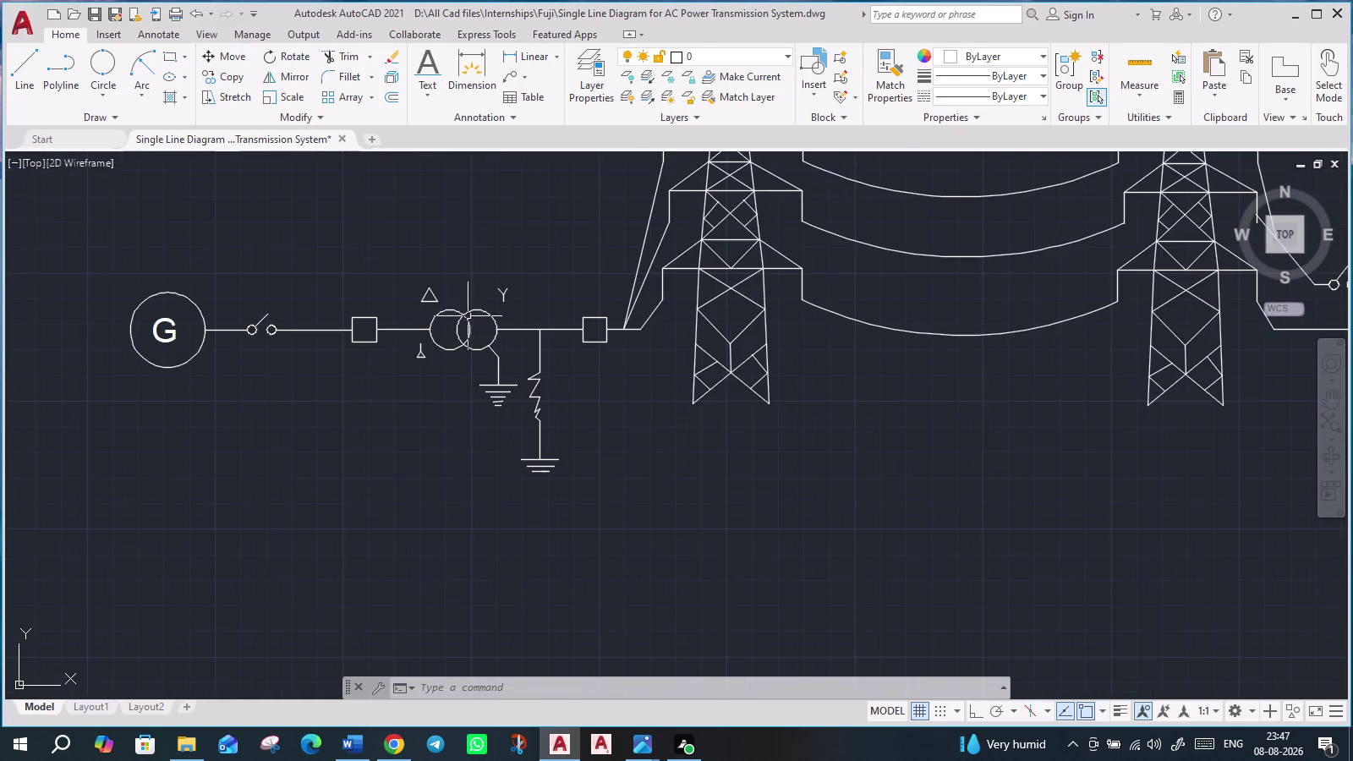
scroll(up, 3)
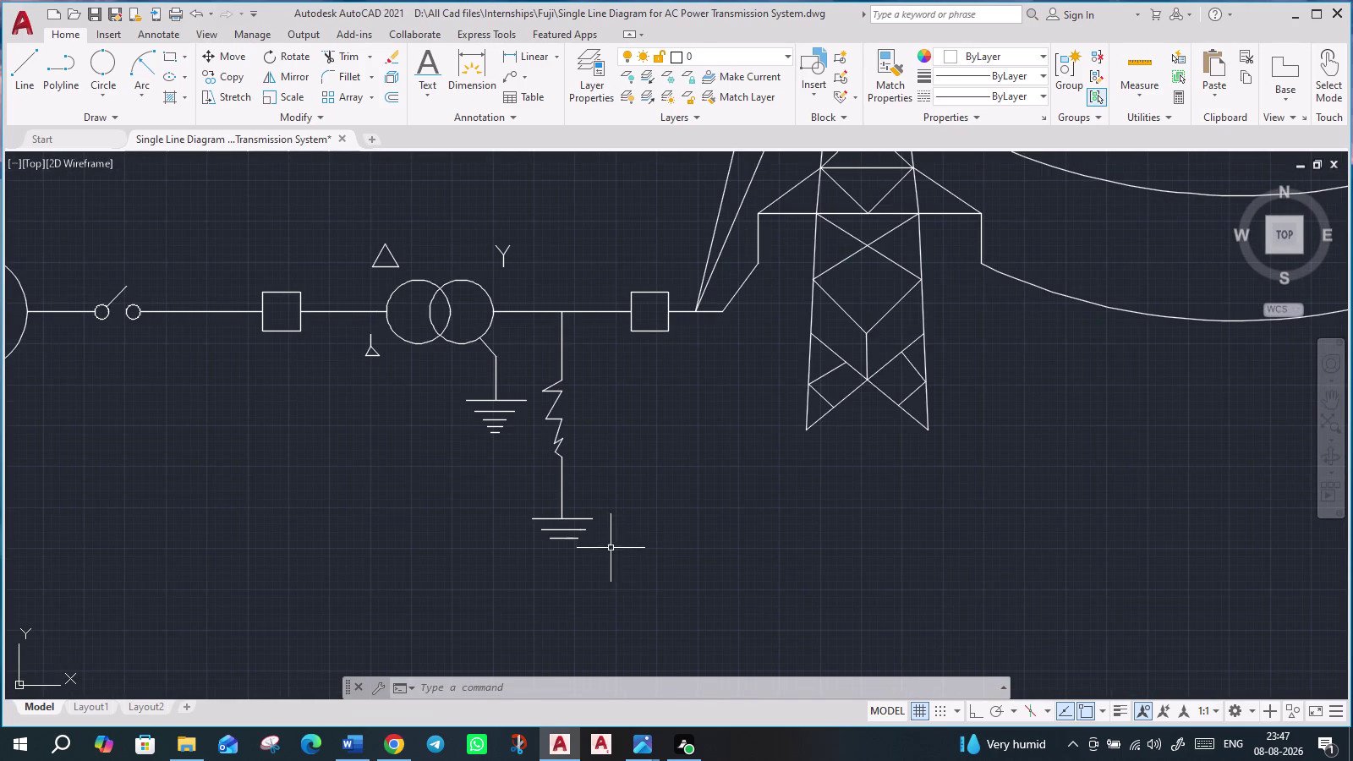
drag(619, 574, 598, 569)
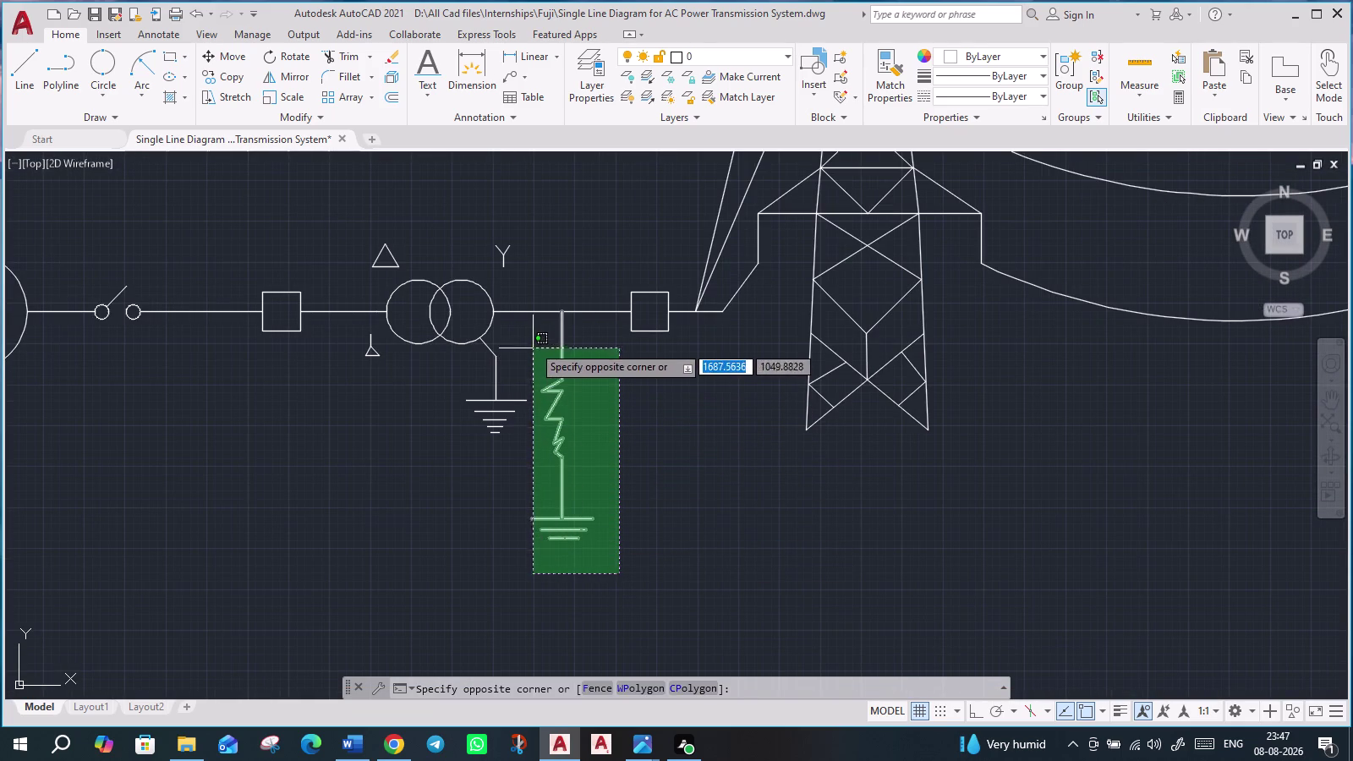
Copy the resistor and earth symbol, based at the resistor top, onto the receiving-end line.
click(533, 344)
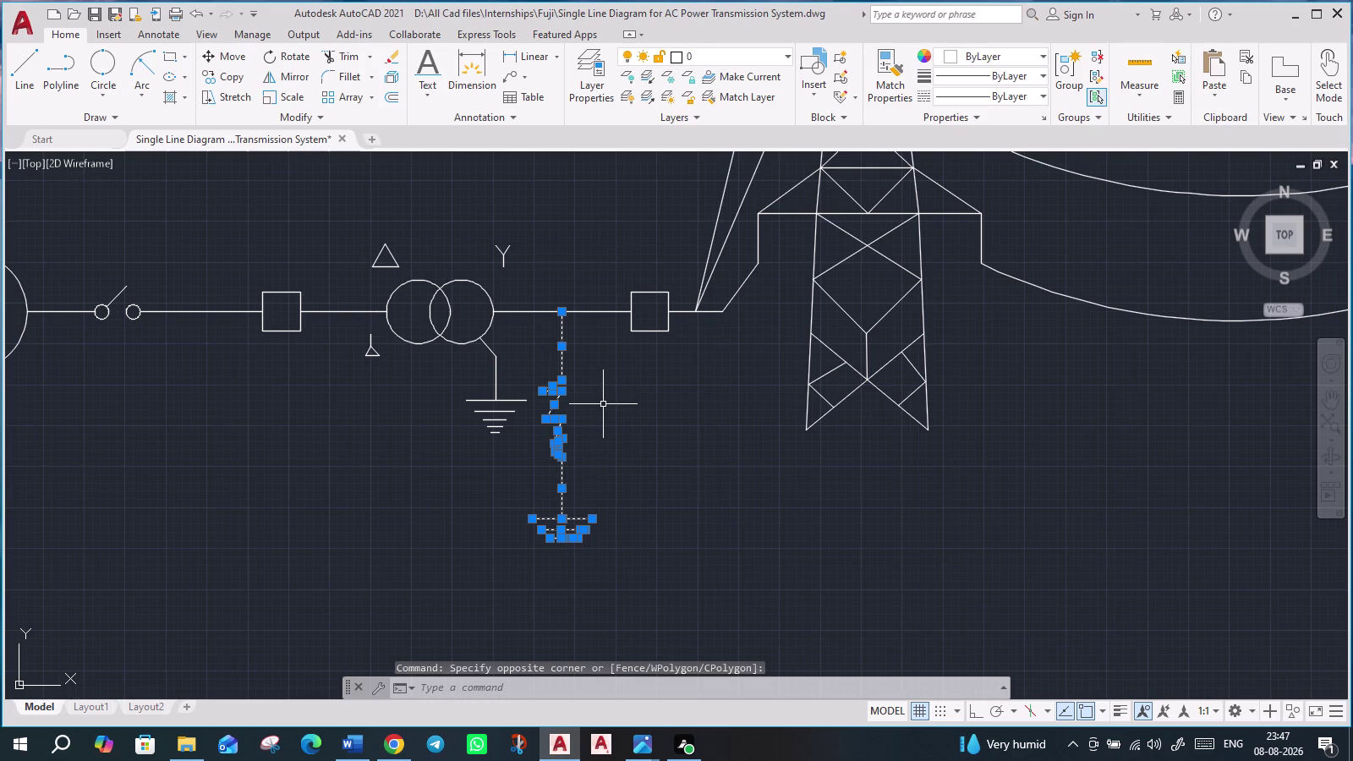
text(co)
key(Return)
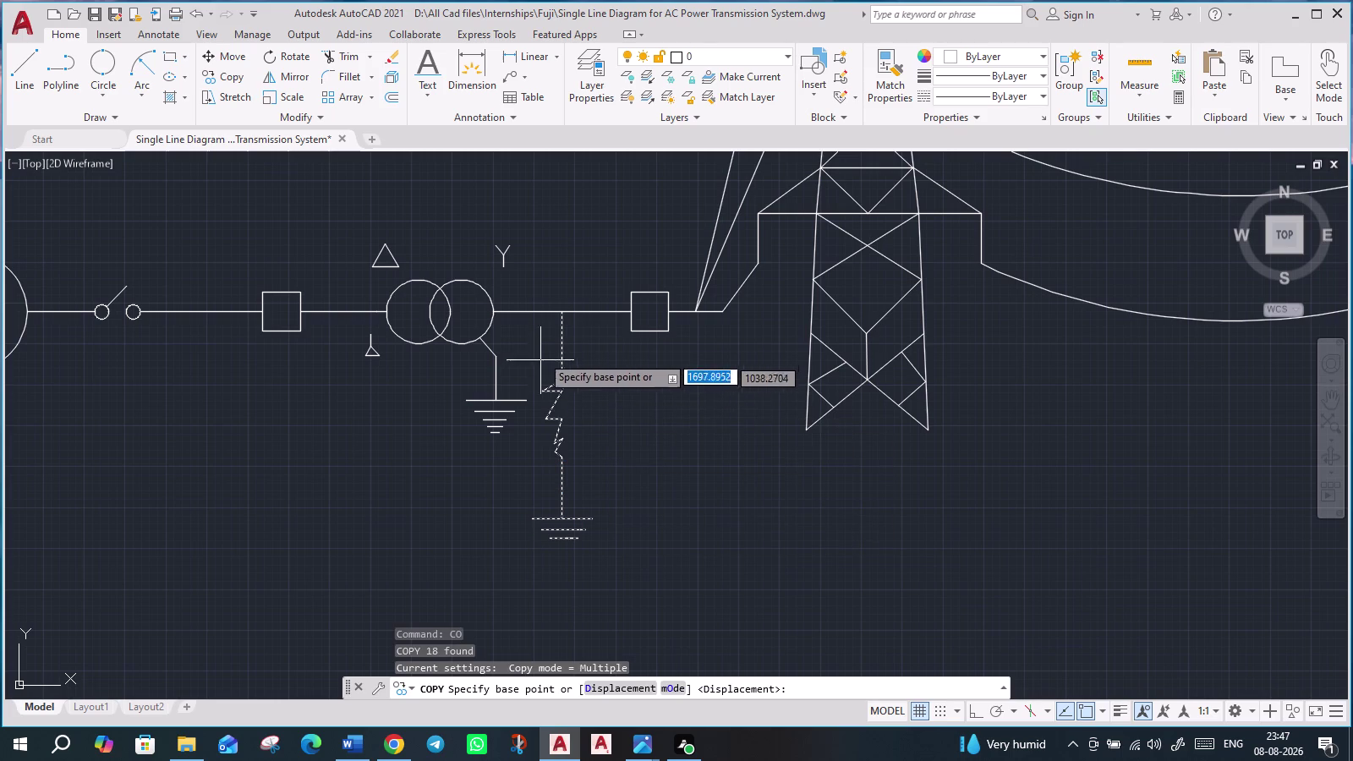
scroll(up, 3)
click(581, 267)
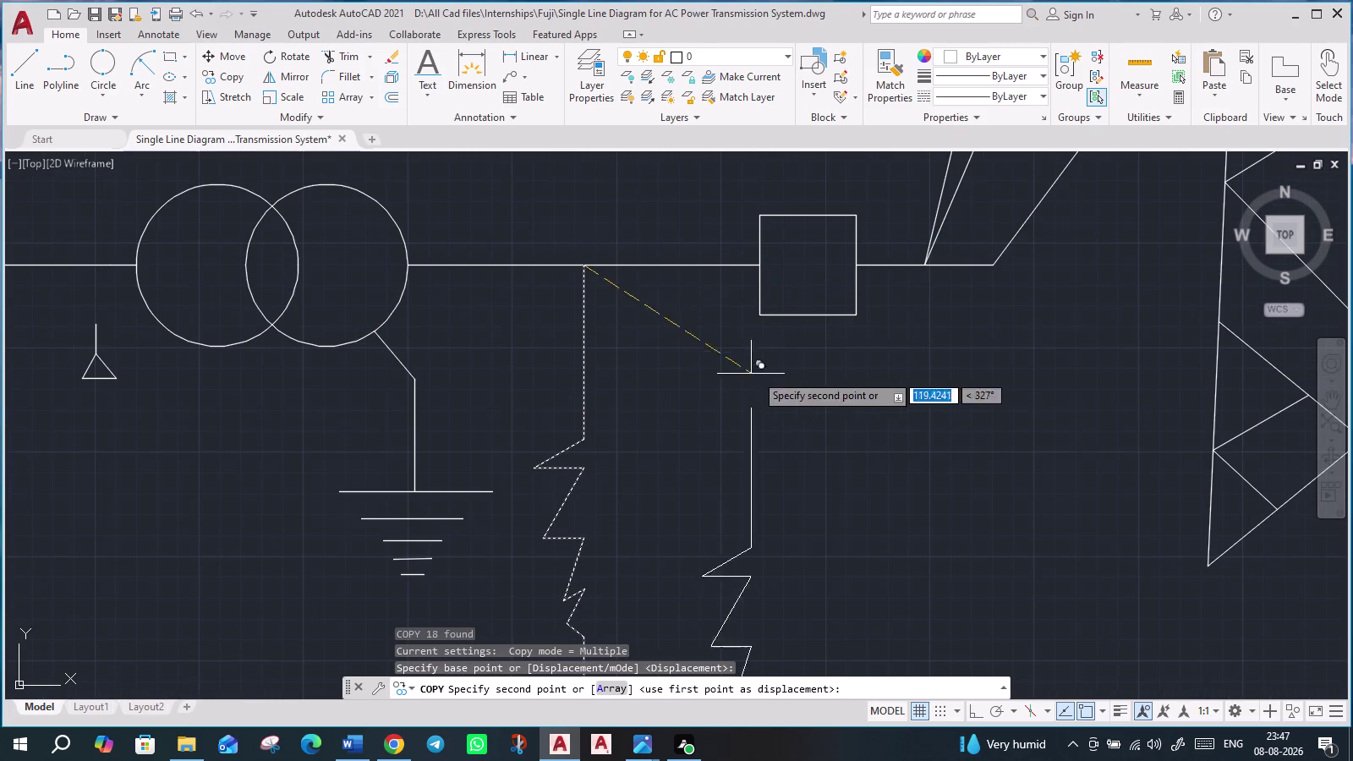
scroll(down, 3)
scroll(down, 3)
middle_drag(1172, 430, 1053, 462)
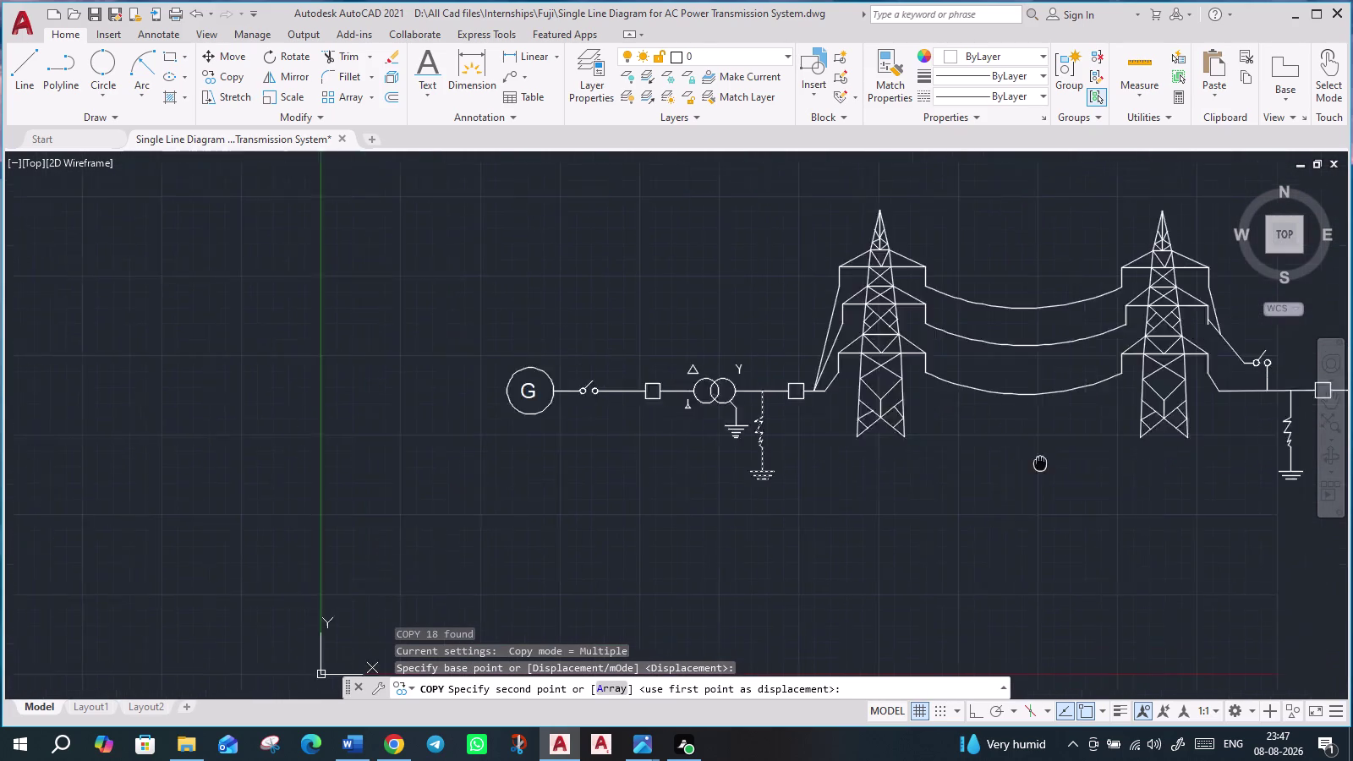
middle_drag(1052, 462, 487, 469)
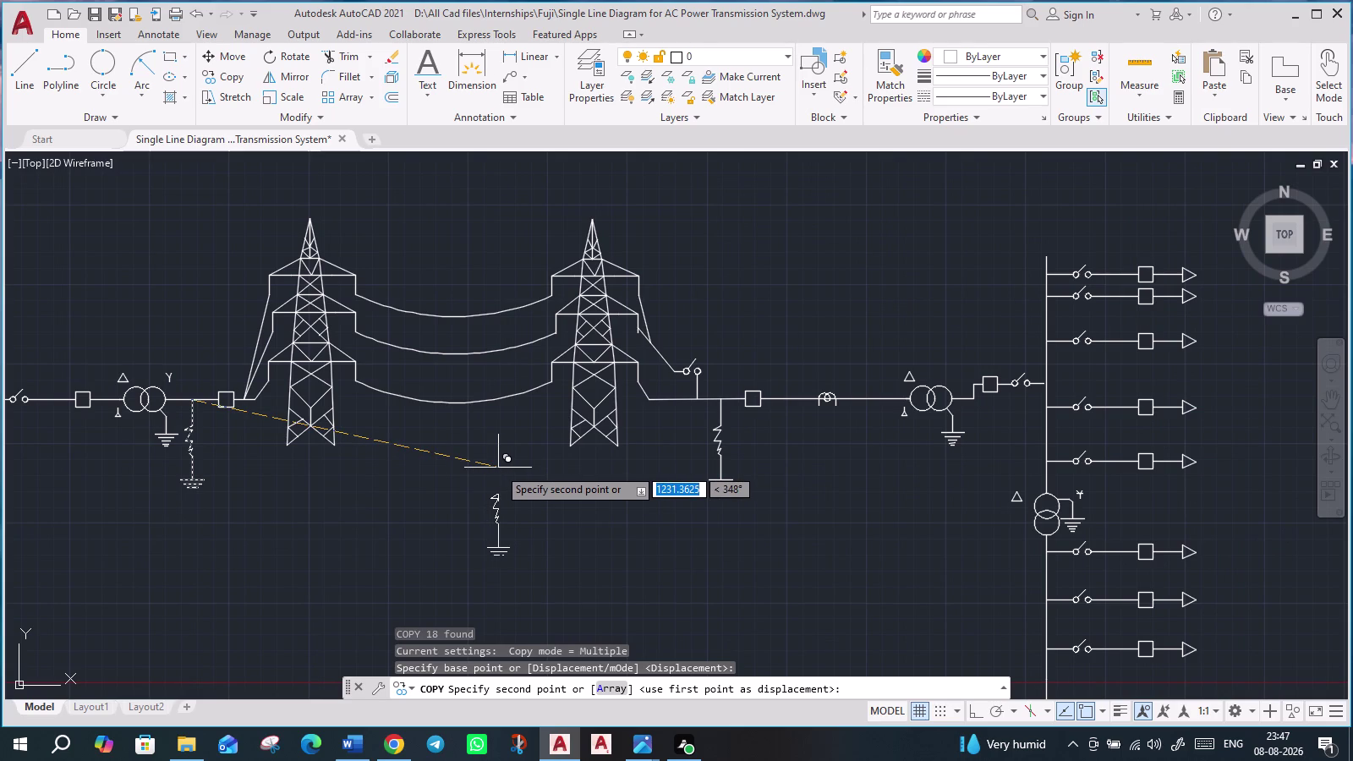
click(775, 400)
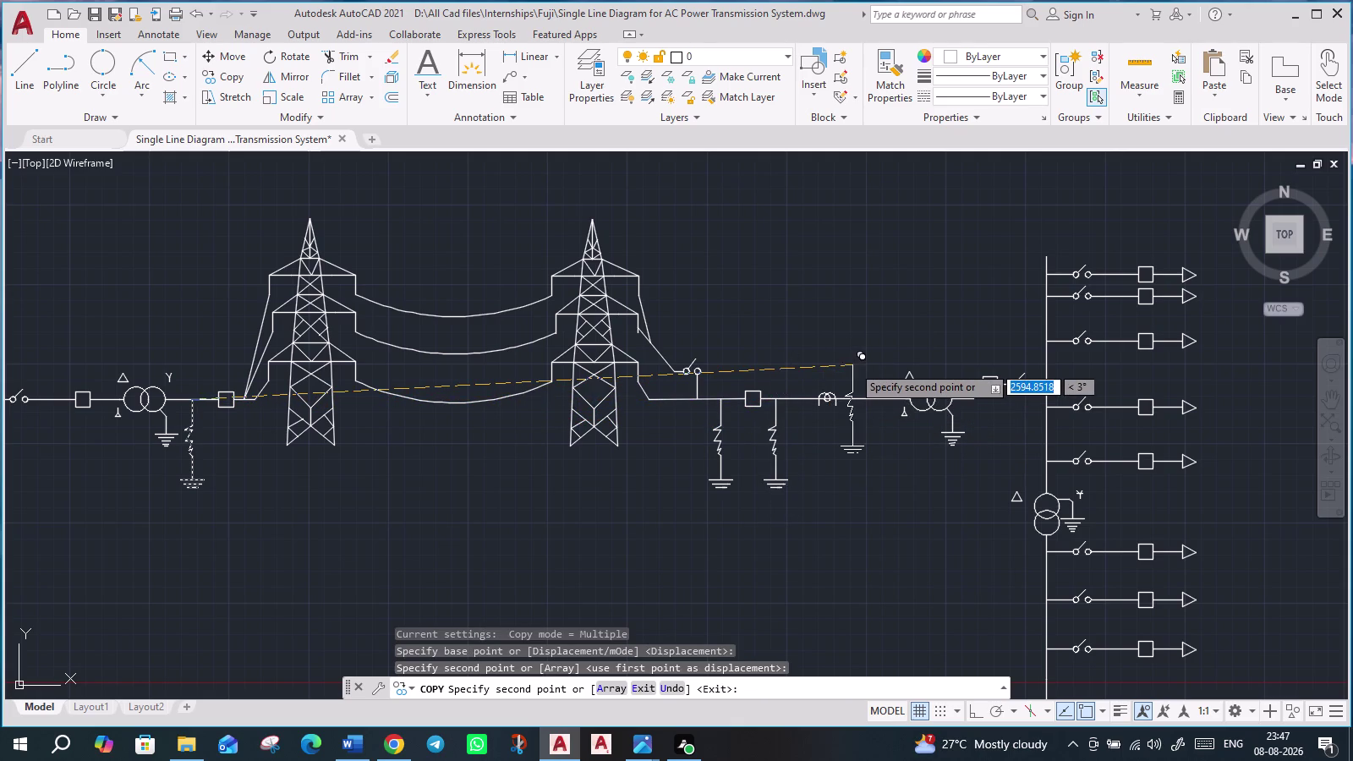
key(Escape)
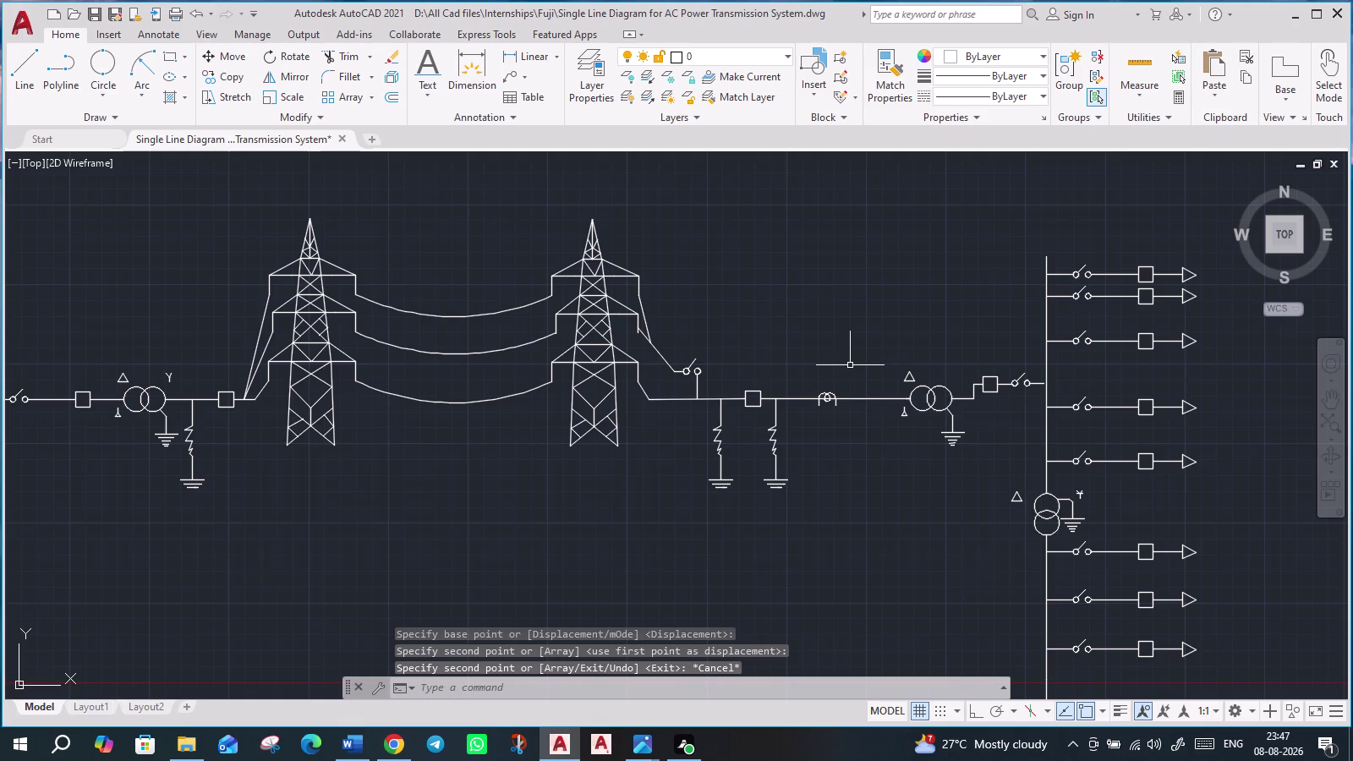
scroll(up, 3)
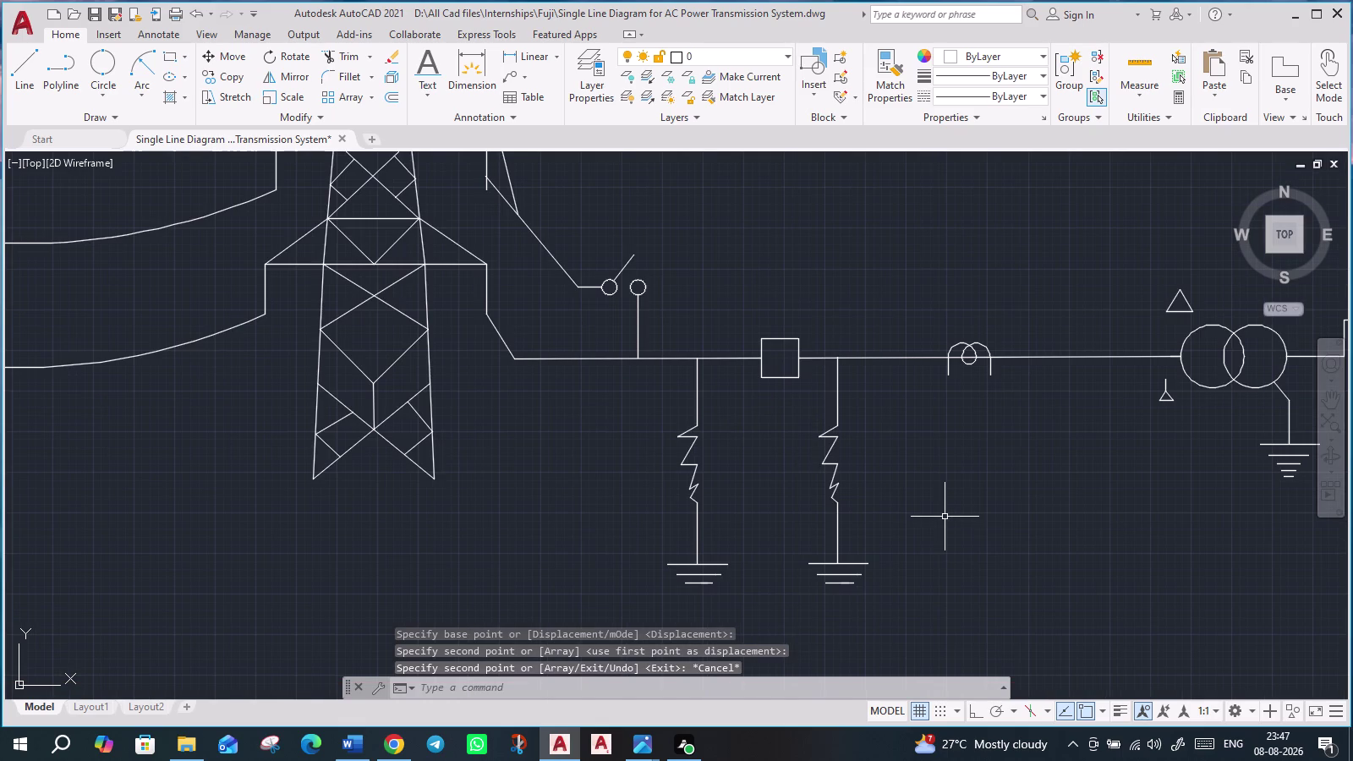
Erase four stray zigzag segments from the copied grounding resistor.
middle_drag(945, 516, 803, 554)
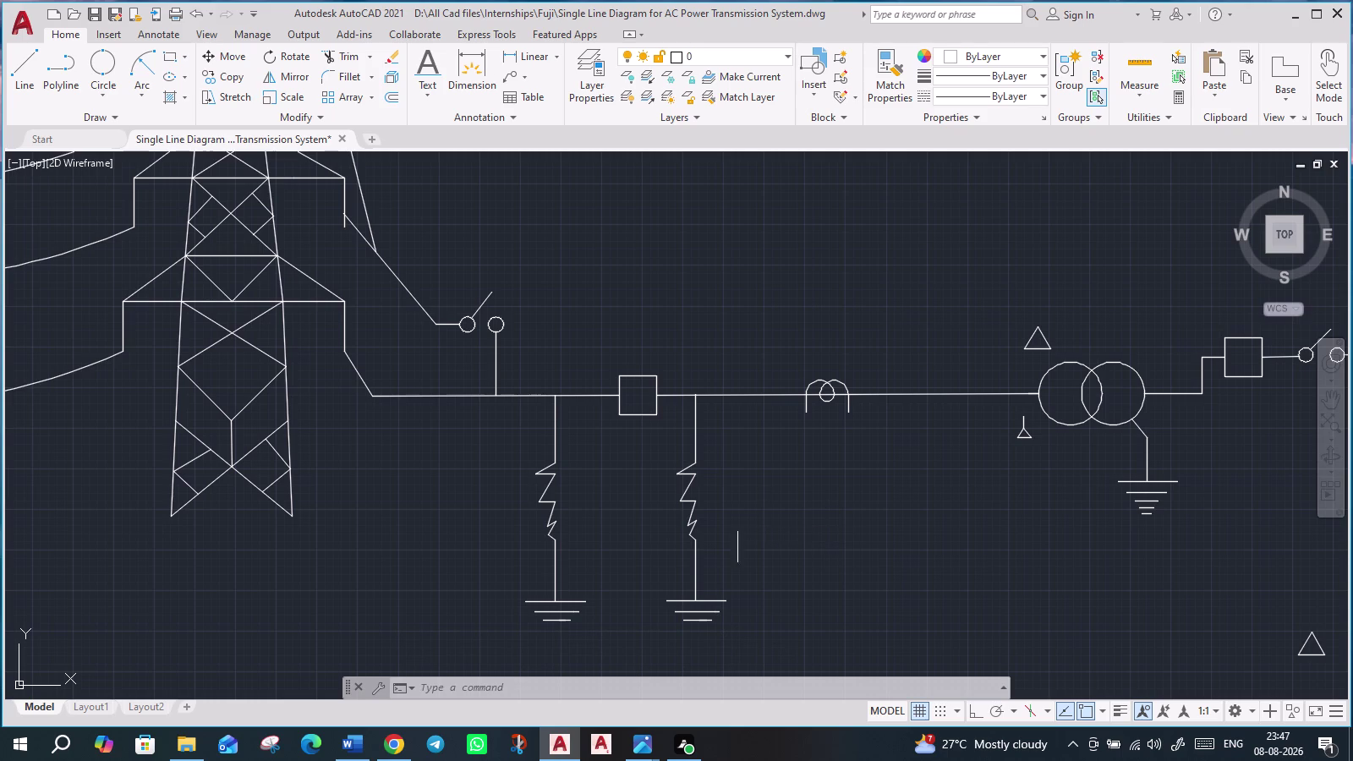
scroll(up, 3)
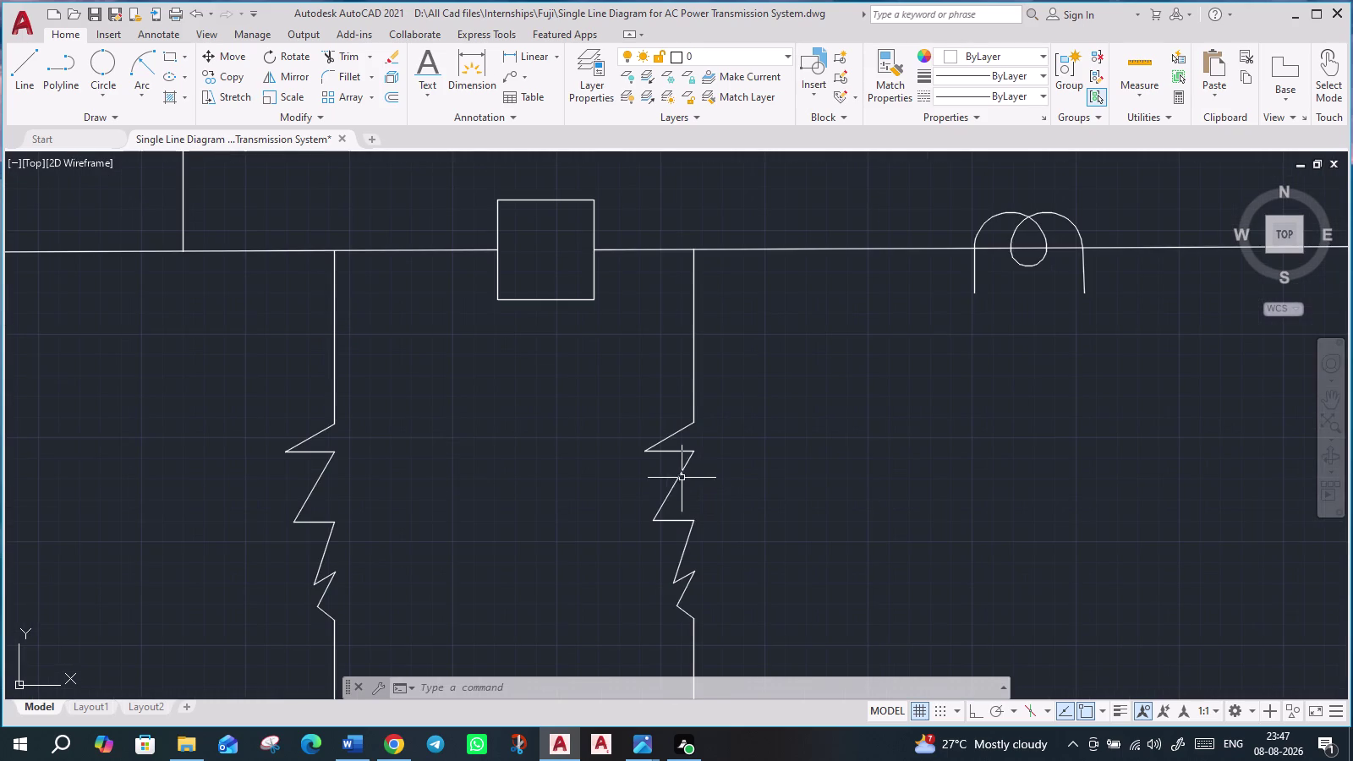
click(658, 449)
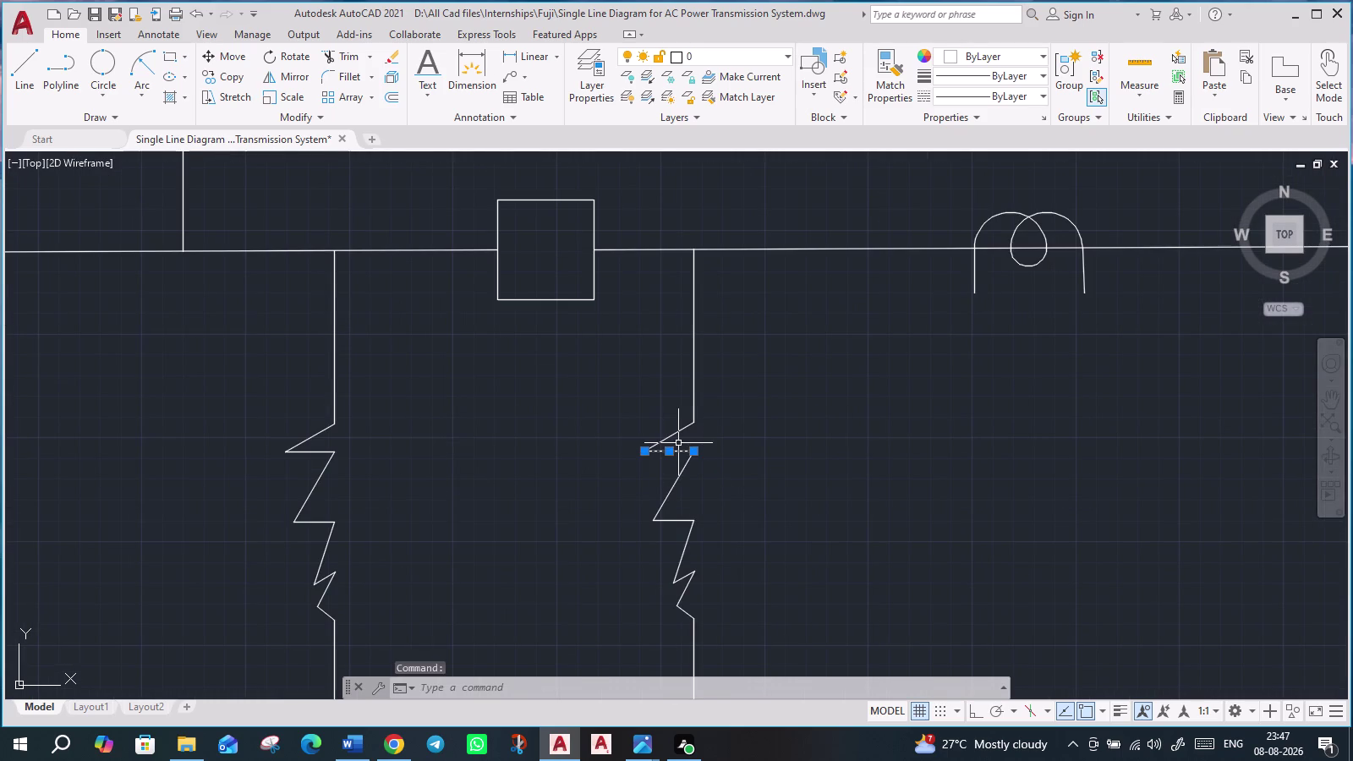
key(Delete)
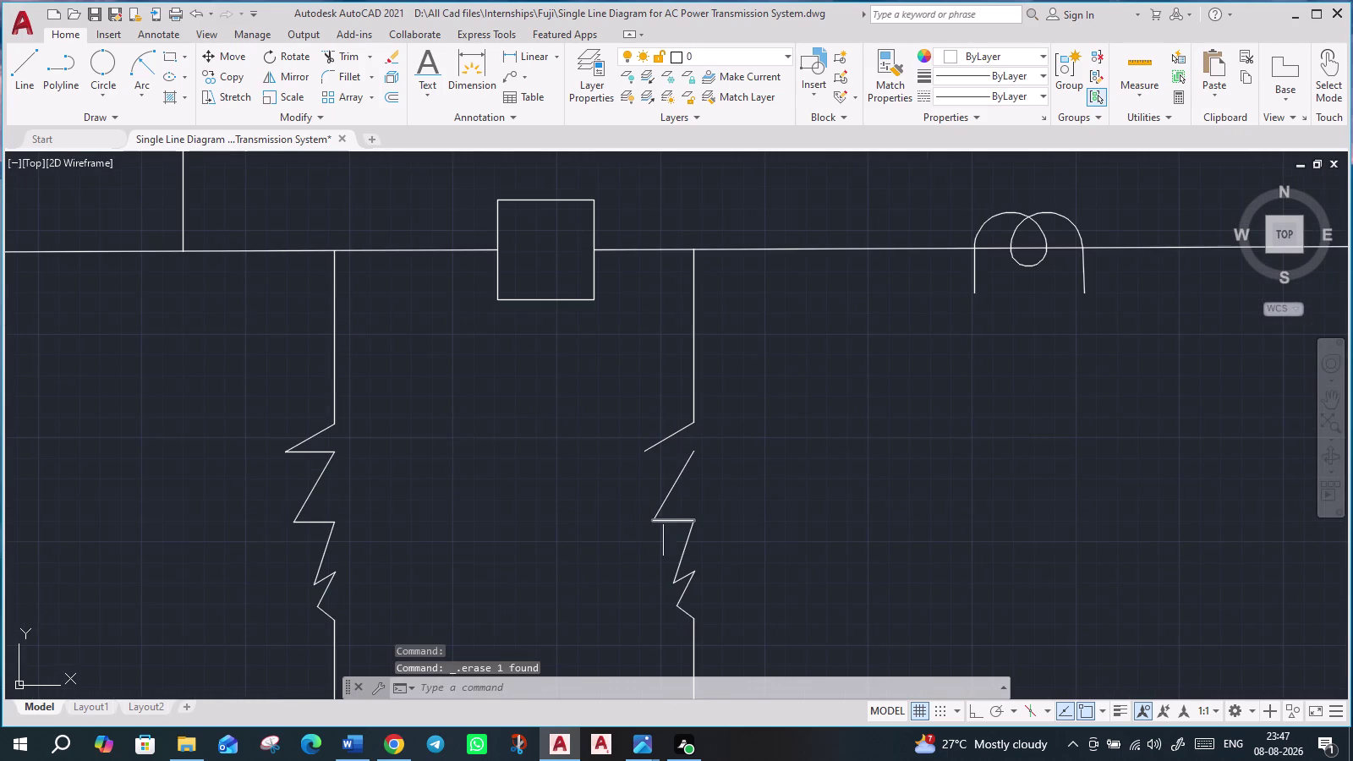
click(667, 494)
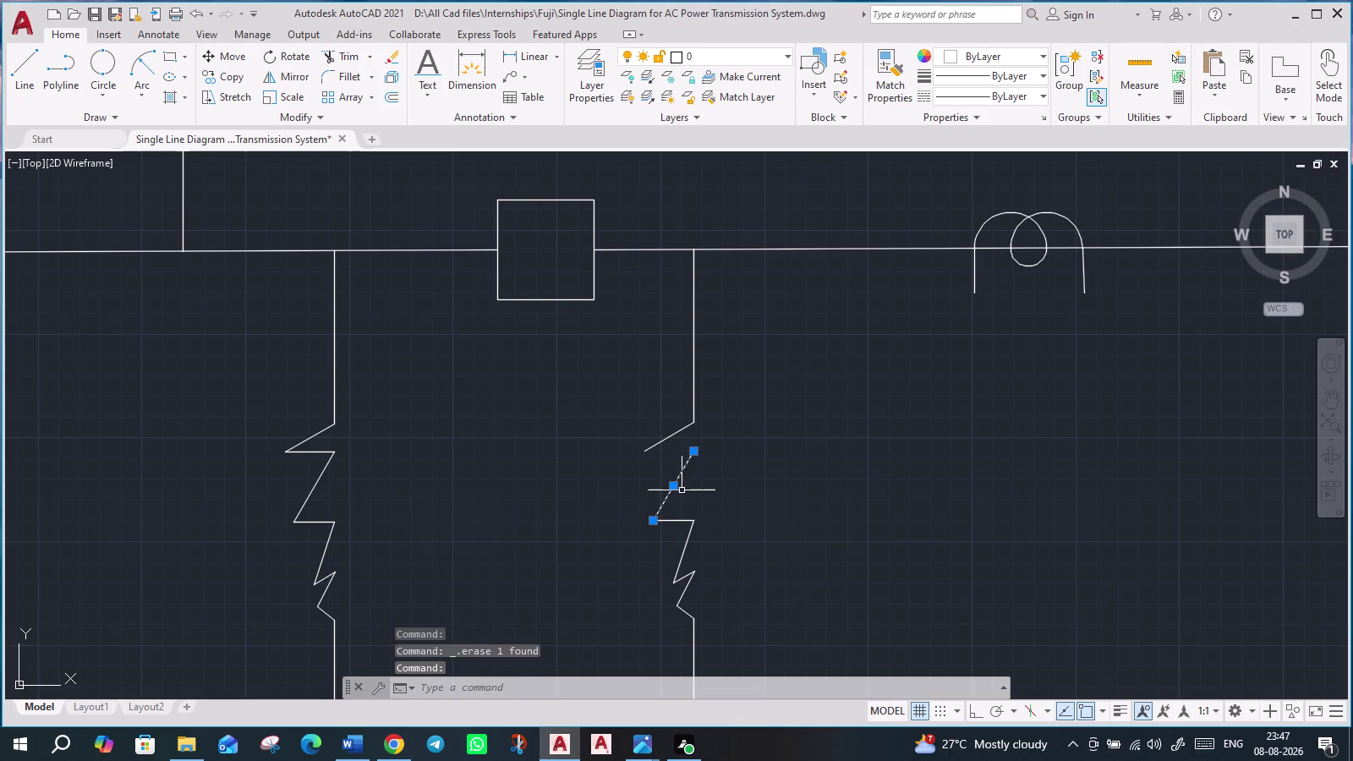
key(Delete)
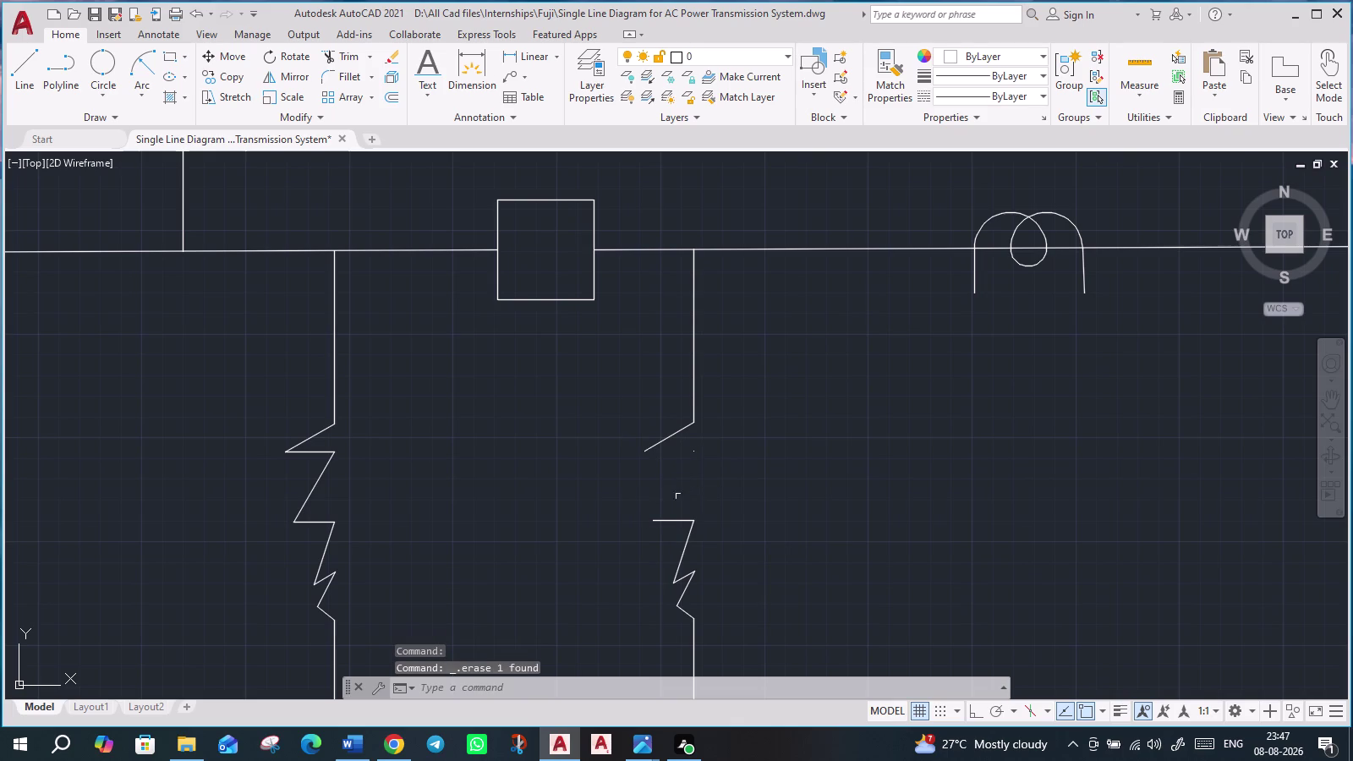
click(676, 523)
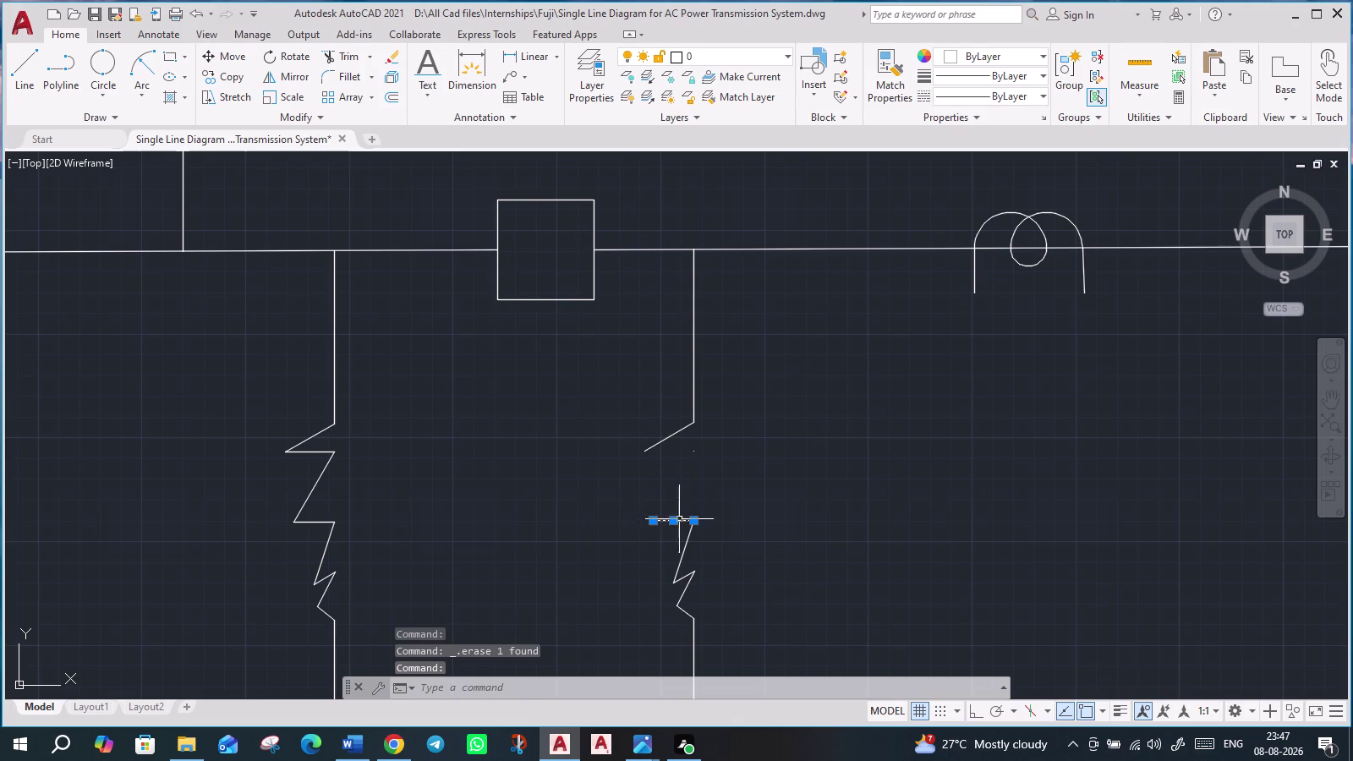
key(Delete)
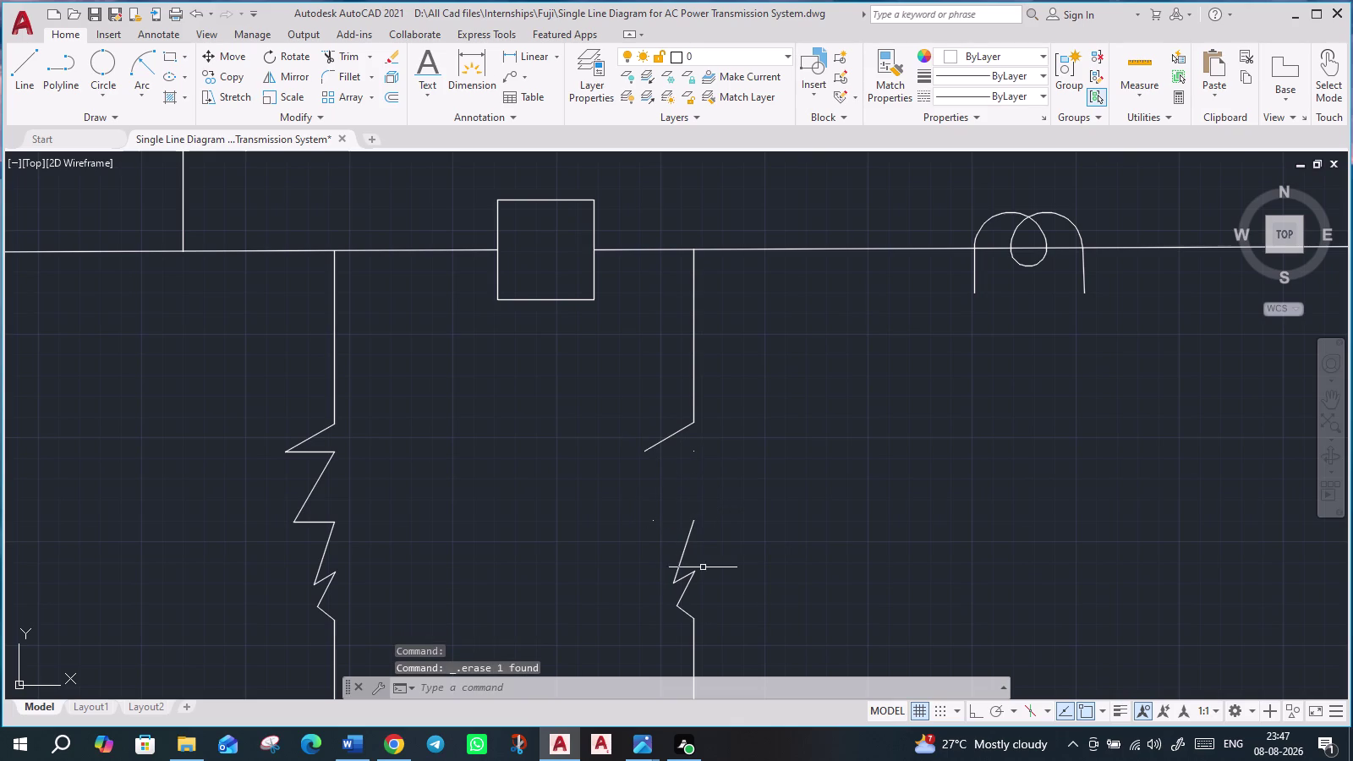
middle_drag(749, 674, 727, 633)
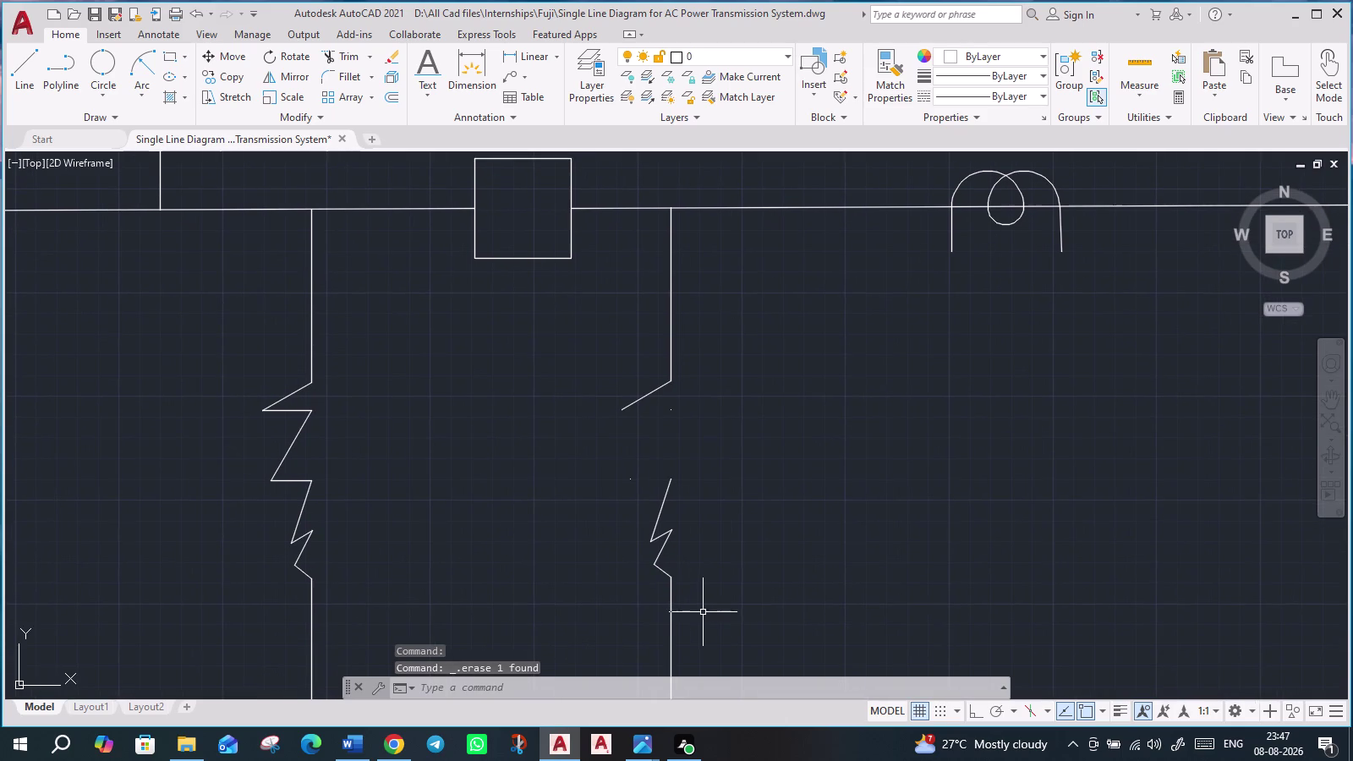
click(662, 574)
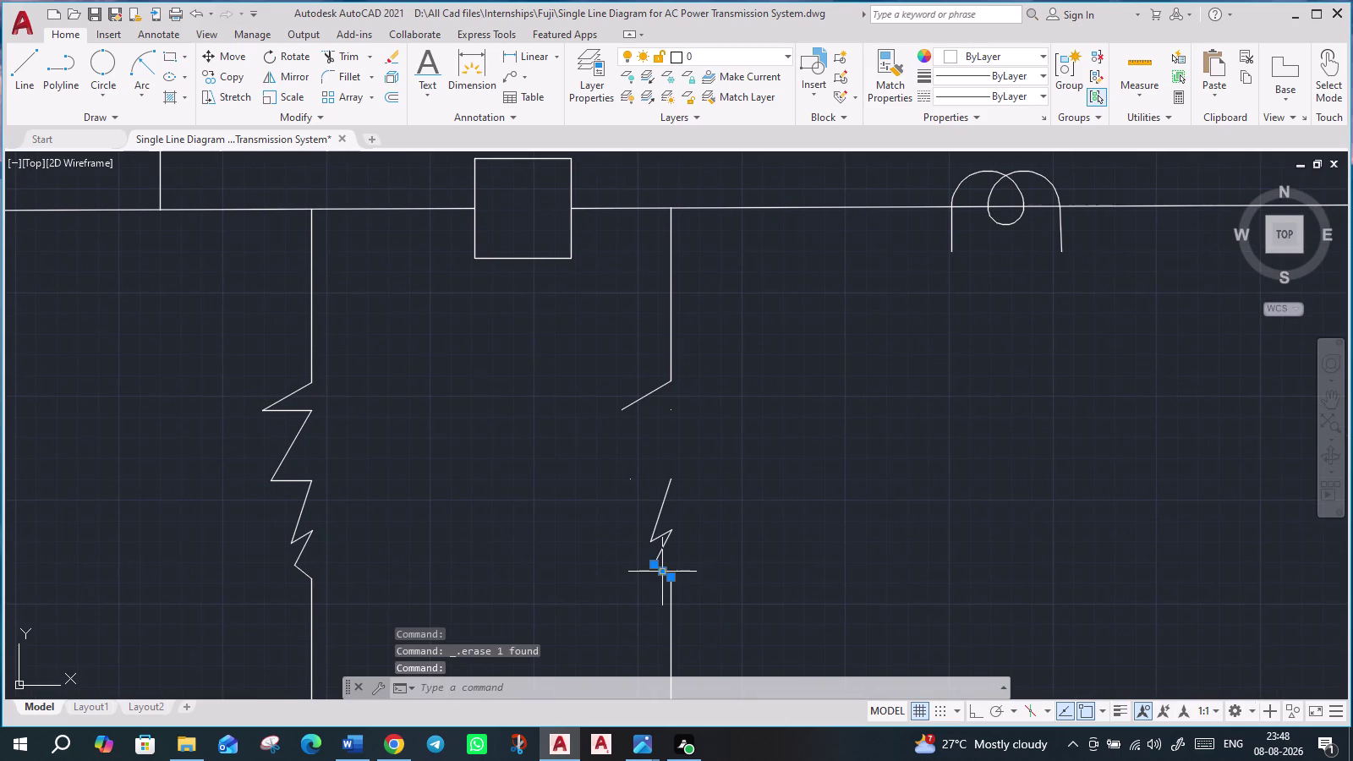
key(Delete)
scroll(down, 3)
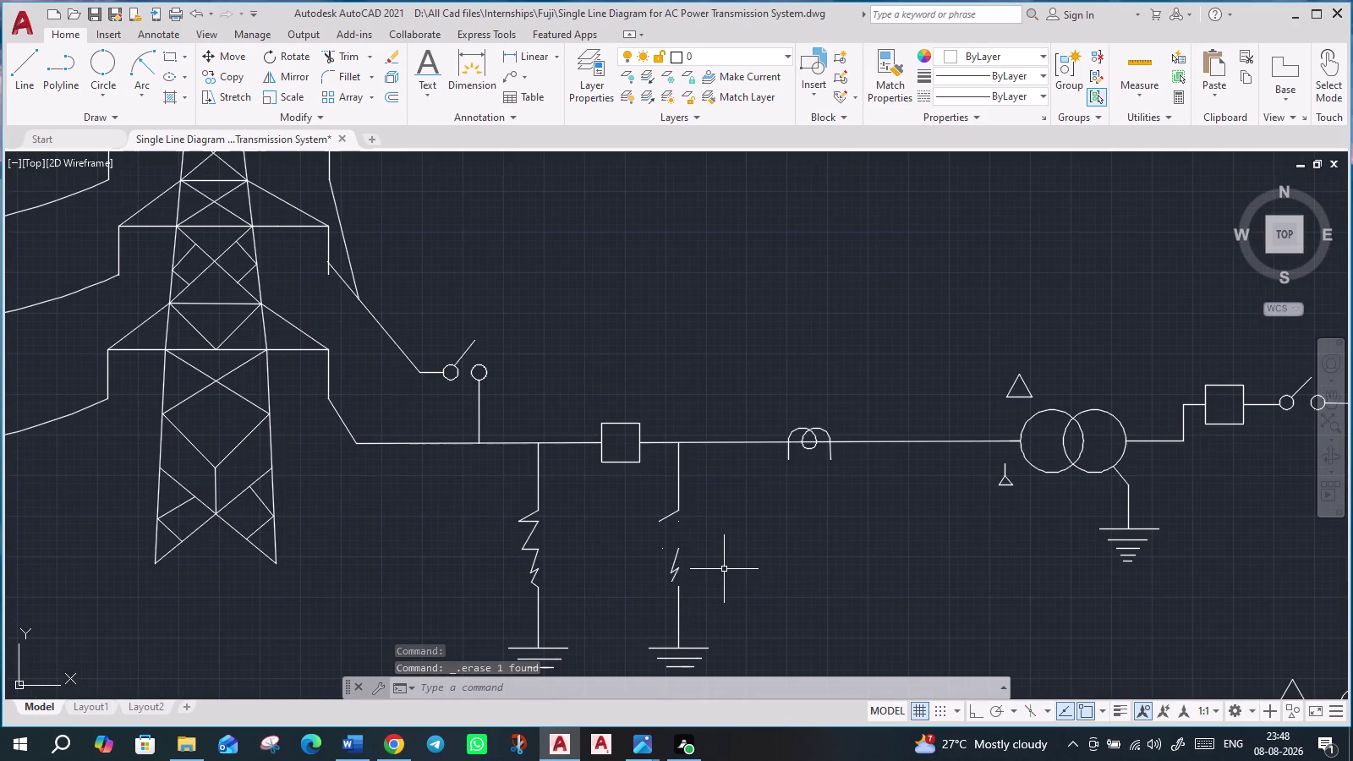
Try stretching the earthing switch line's end, cancel, and zoom out to the full diagram.
click(661, 522)
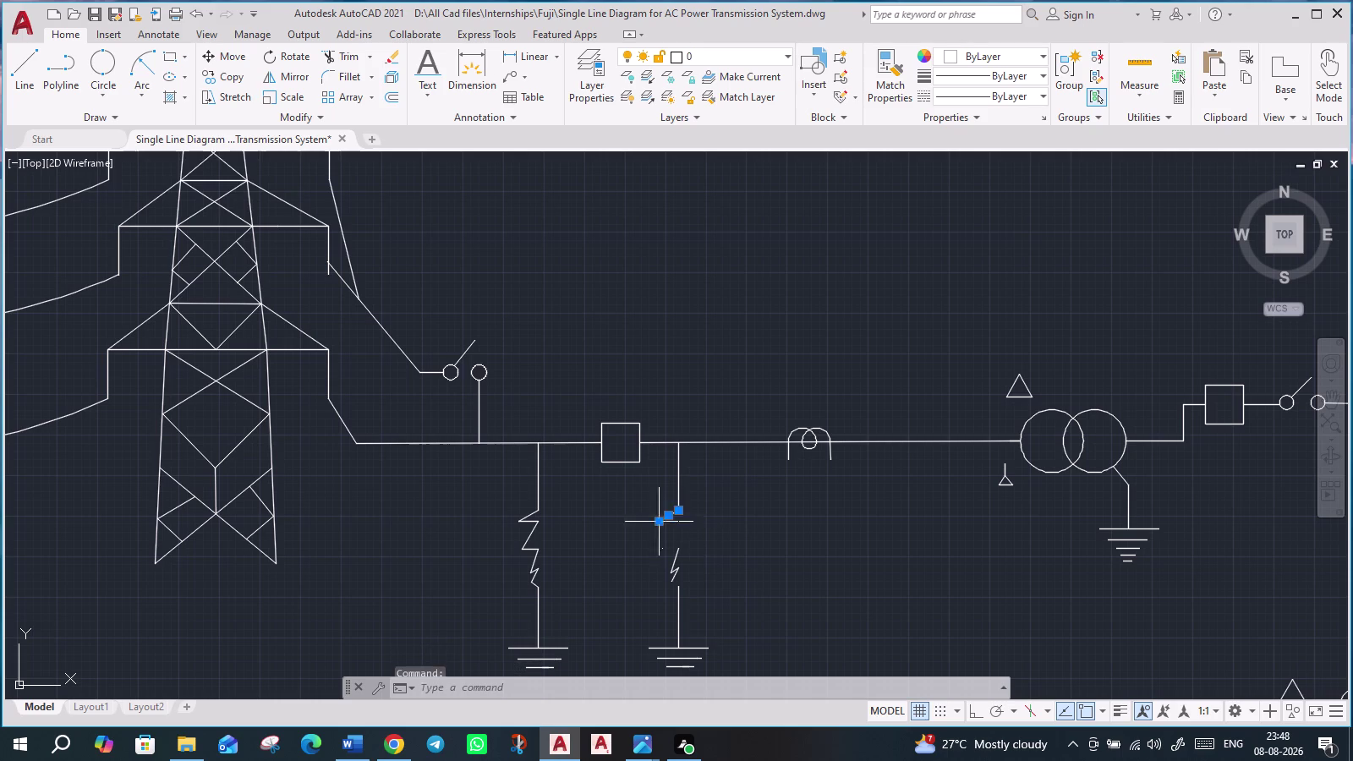
scroll(up, 3)
click(641, 531)
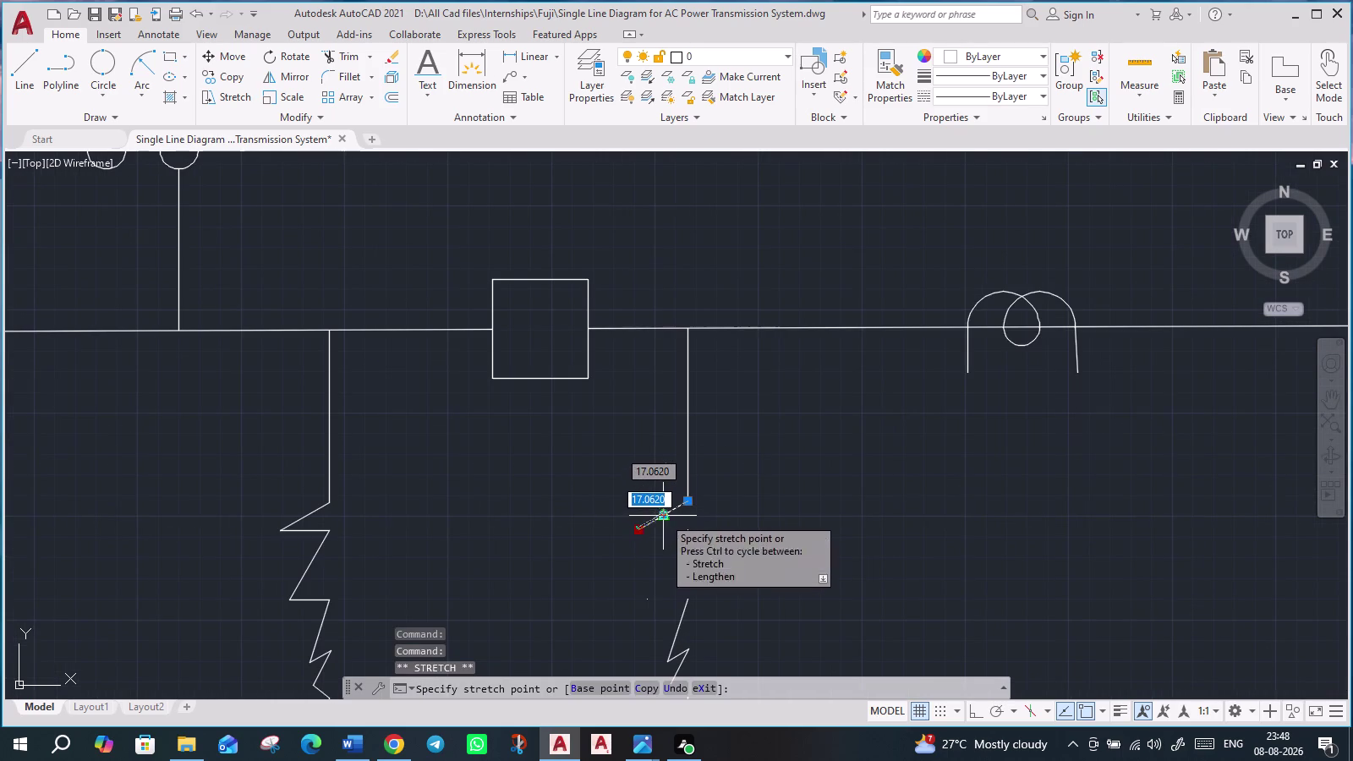
click(664, 517)
scroll(down, 3)
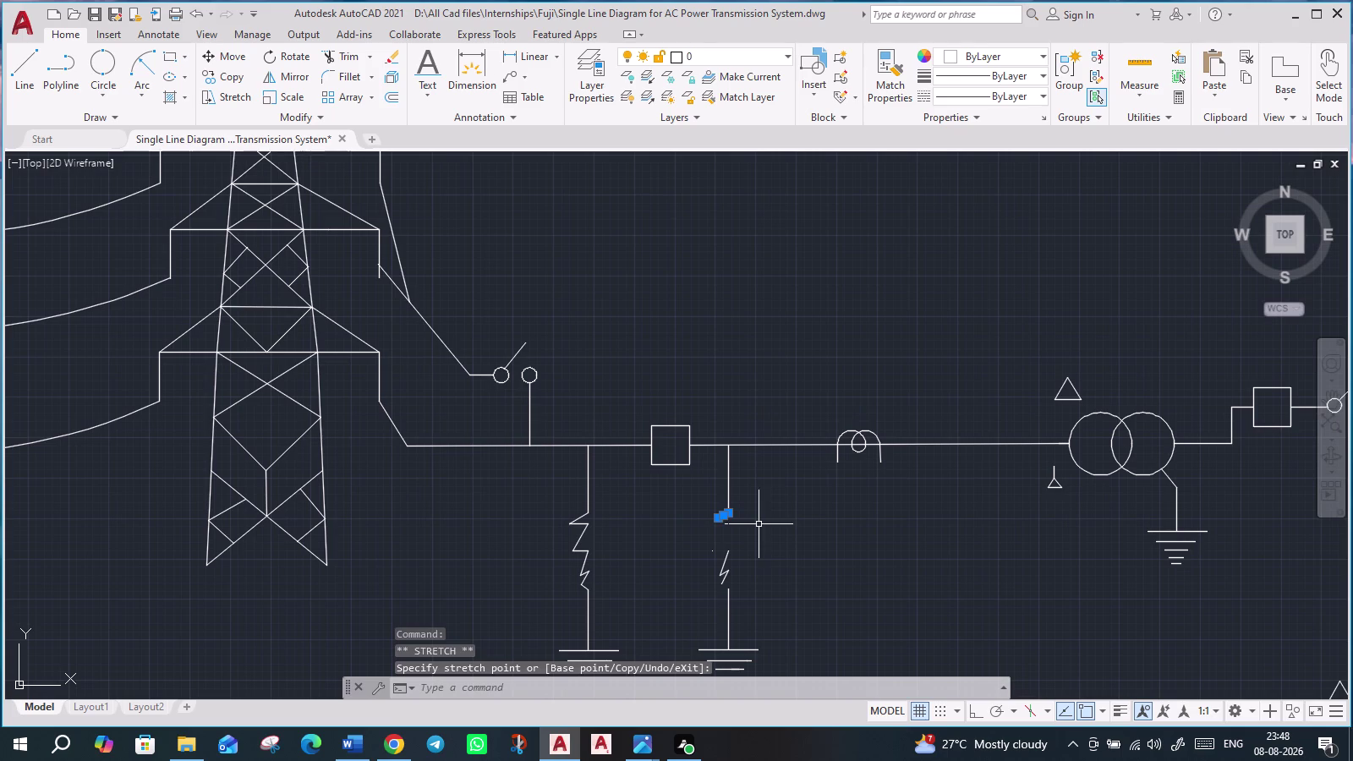
key(Escape)
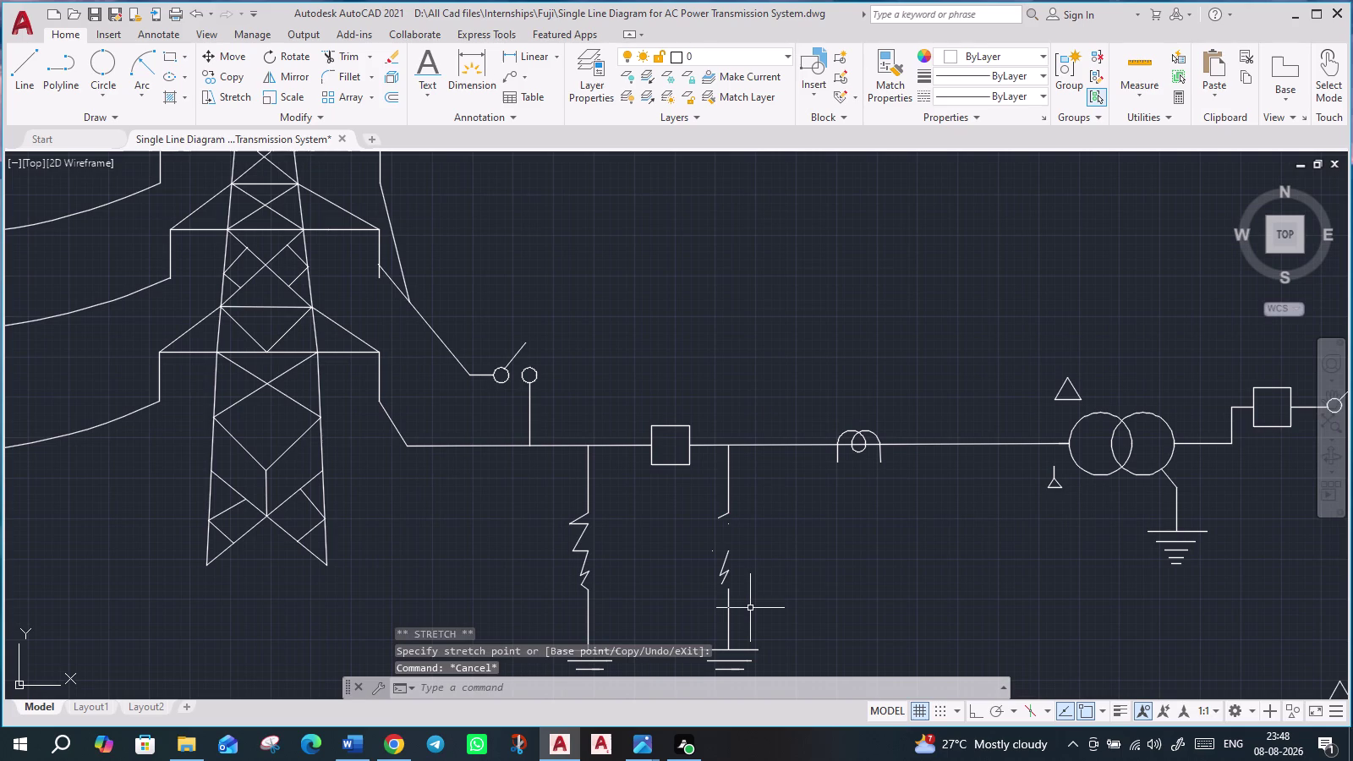
scroll(down, 3)
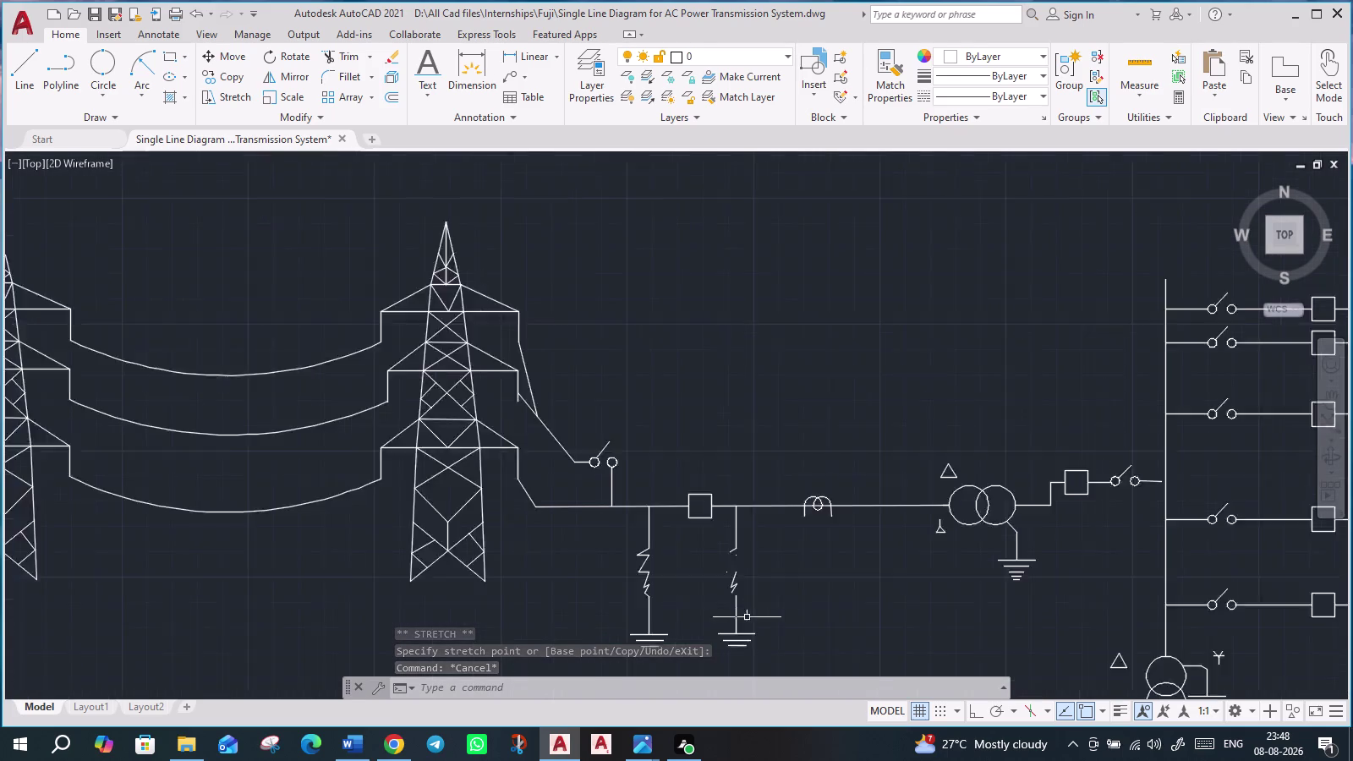
middle_drag(824, 649, 771, 625)
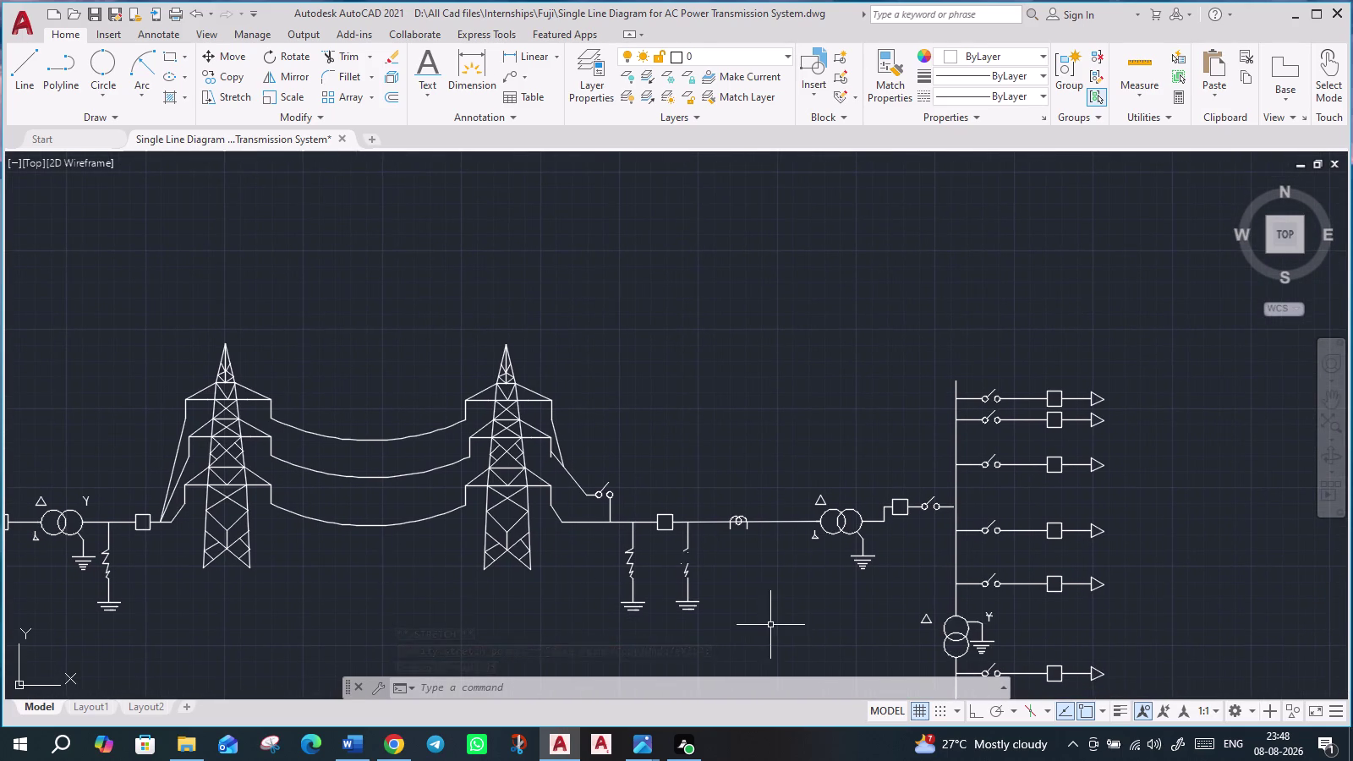
middle_drag(783, 596, 676, 600)
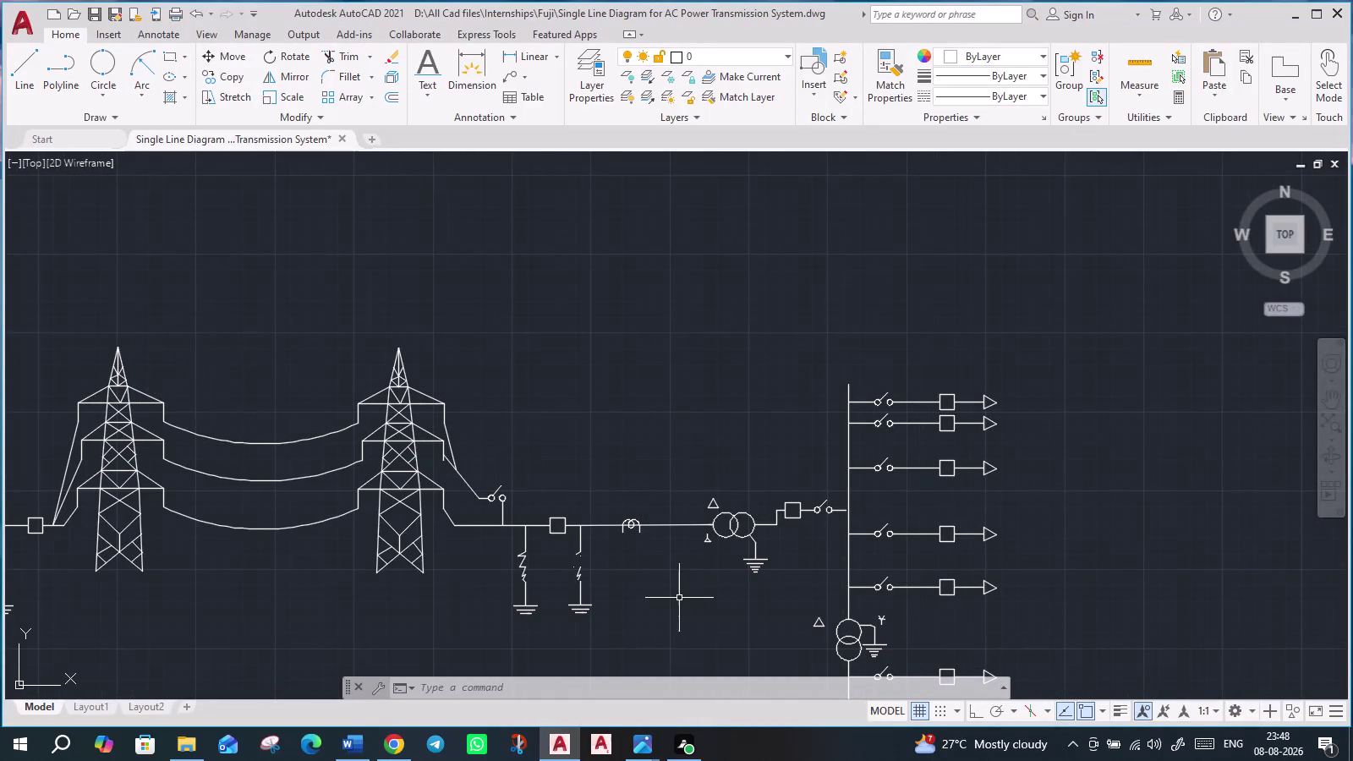
scroll(down, 3)
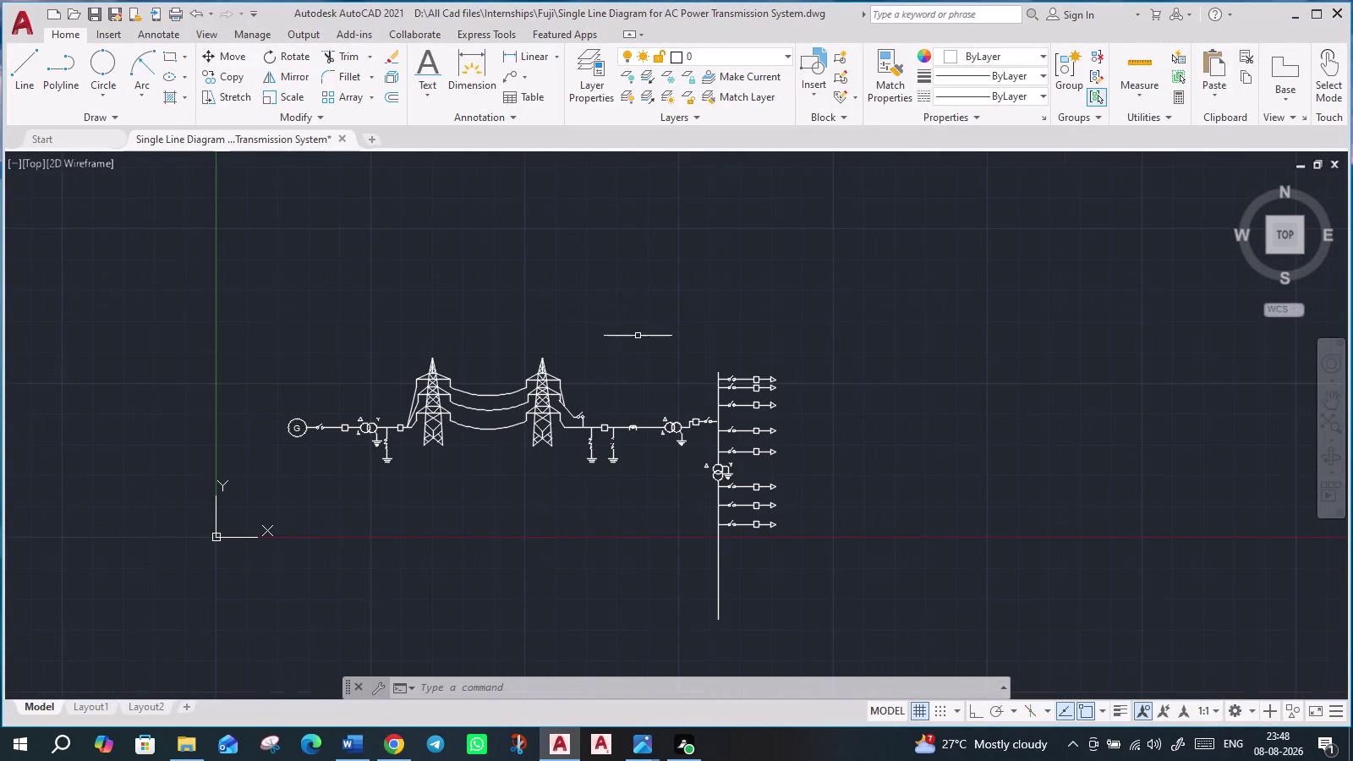
Draw a 2-point circle in blank space above the diagram.
click(108, 68)
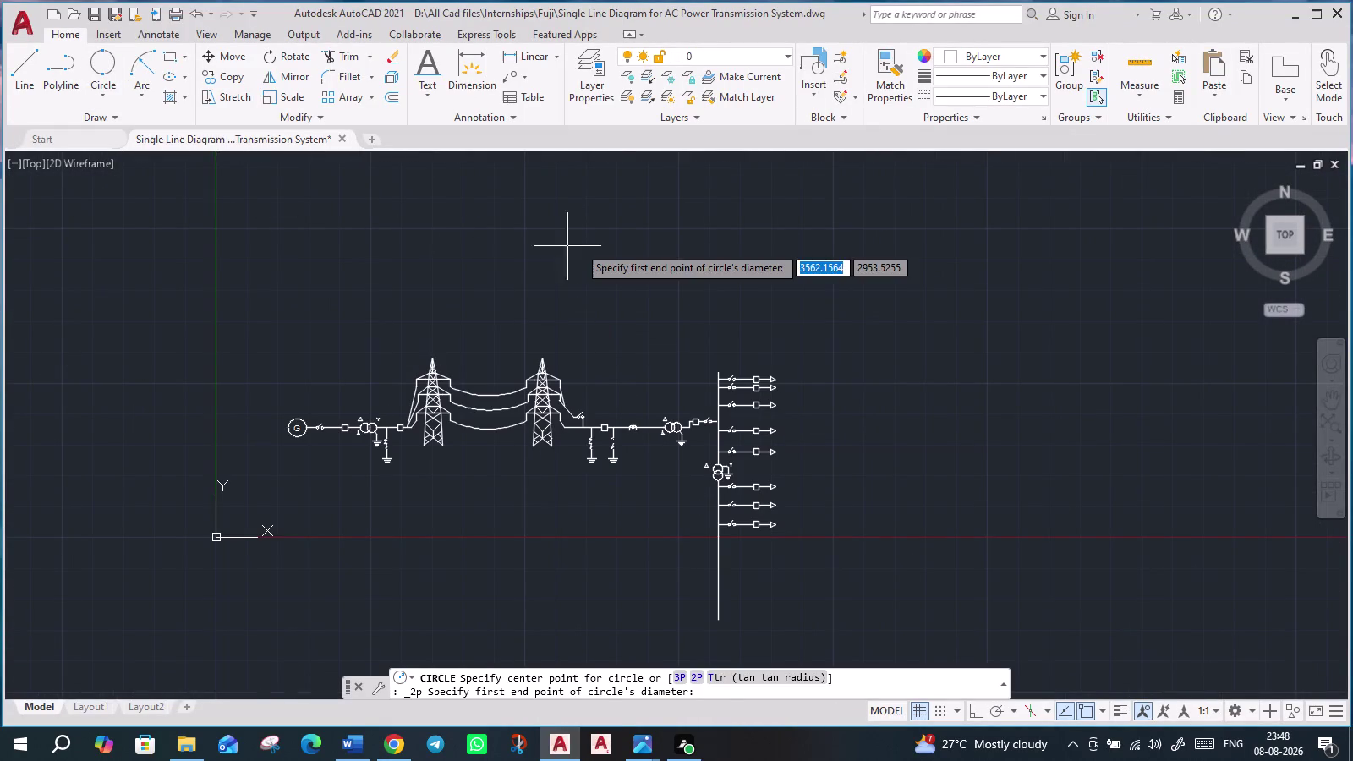
click(591, 244)
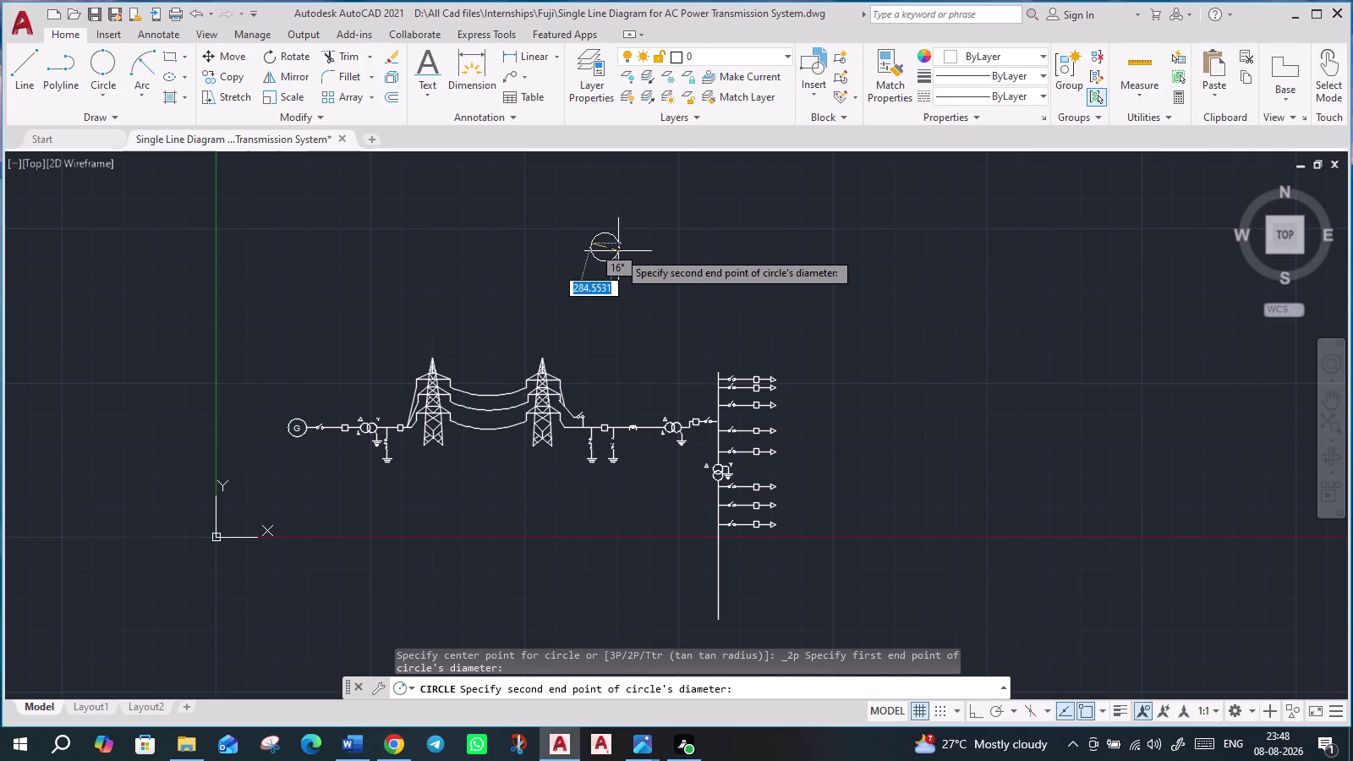
click(618, 251)
Copy the circle from its centre to an overlapping position on its right.
click(615, 256)
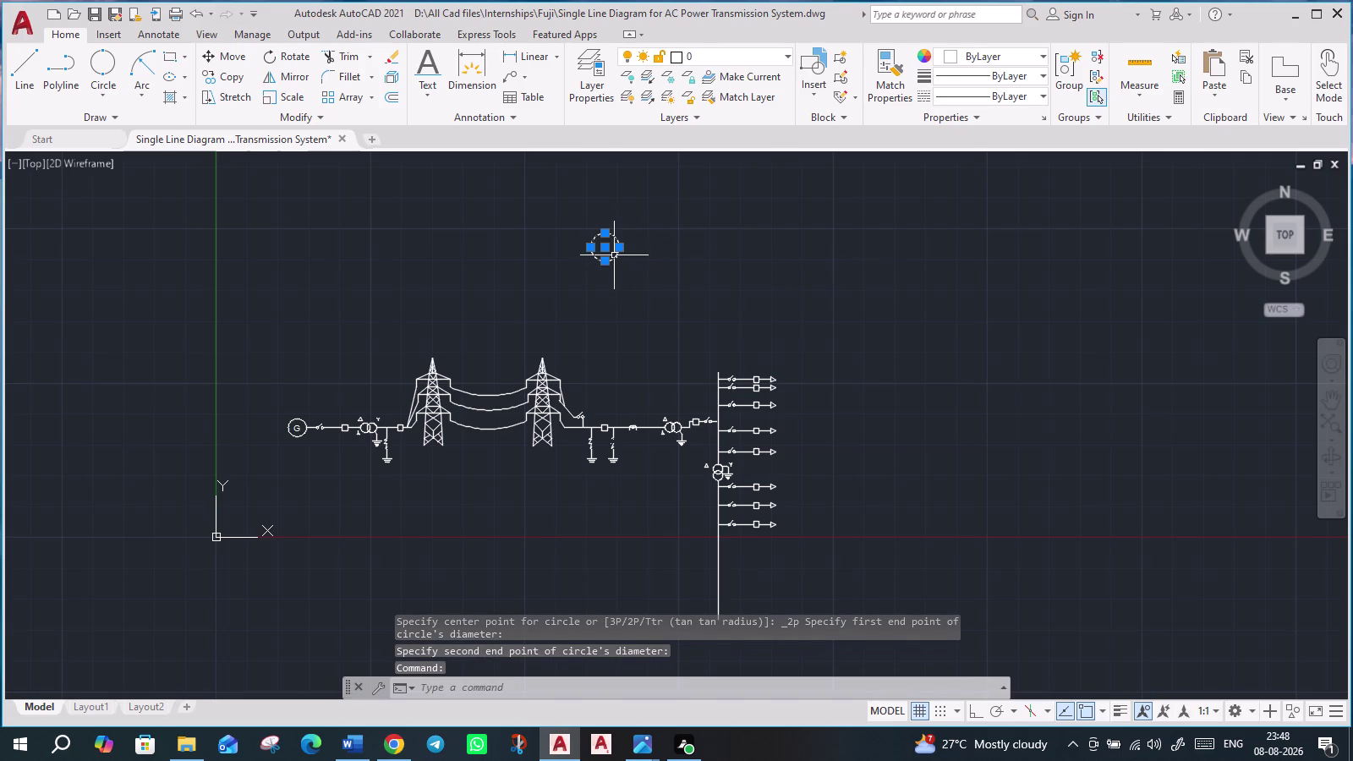
text(co)
key(Return)
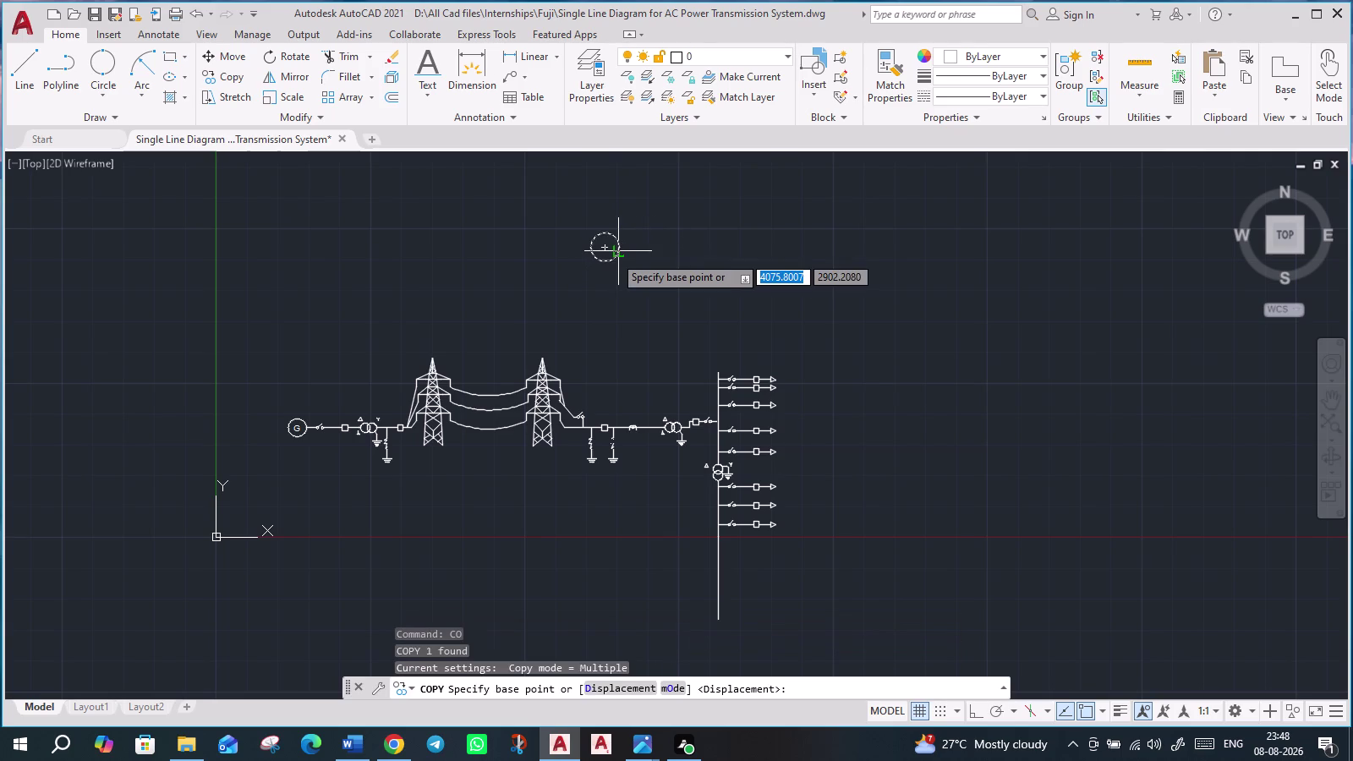
scroll(up, 3)
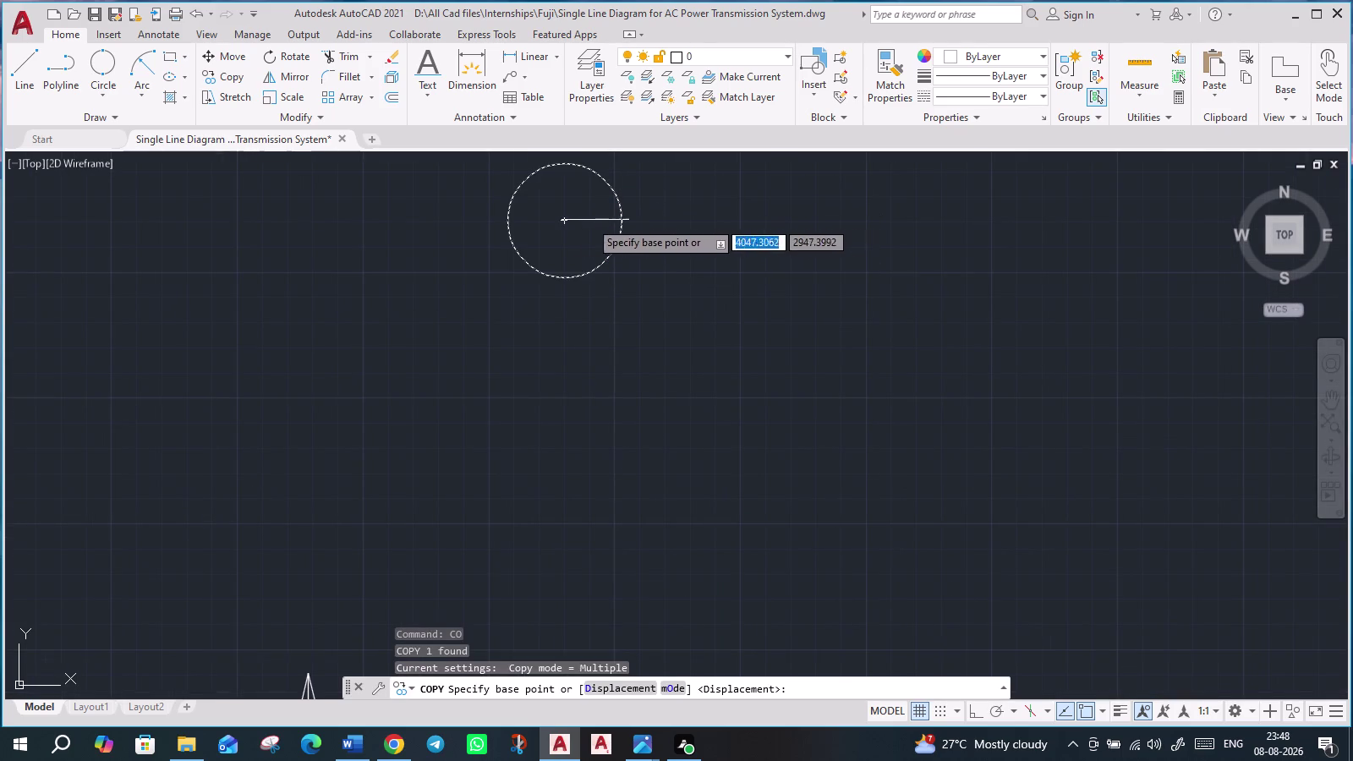
click(563, 223)
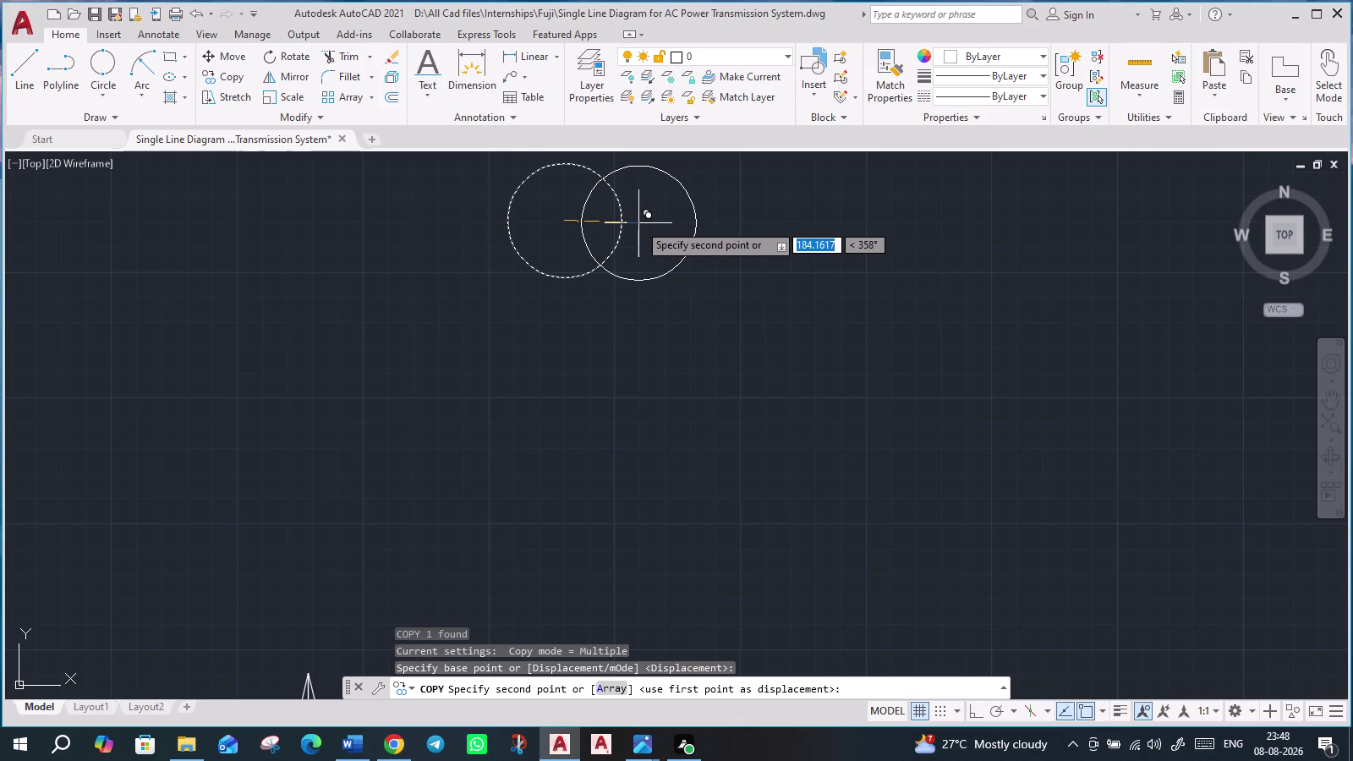
click(638, 224)
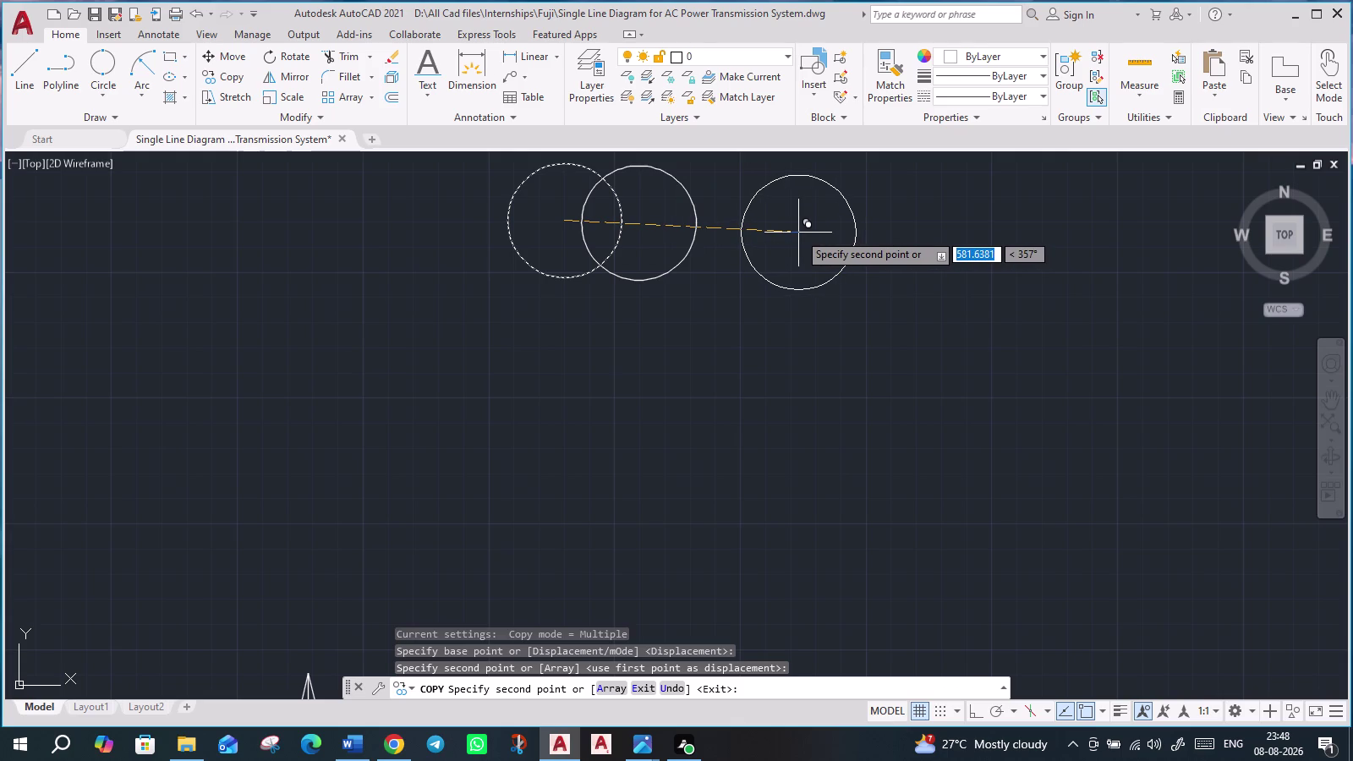
key(Escape)
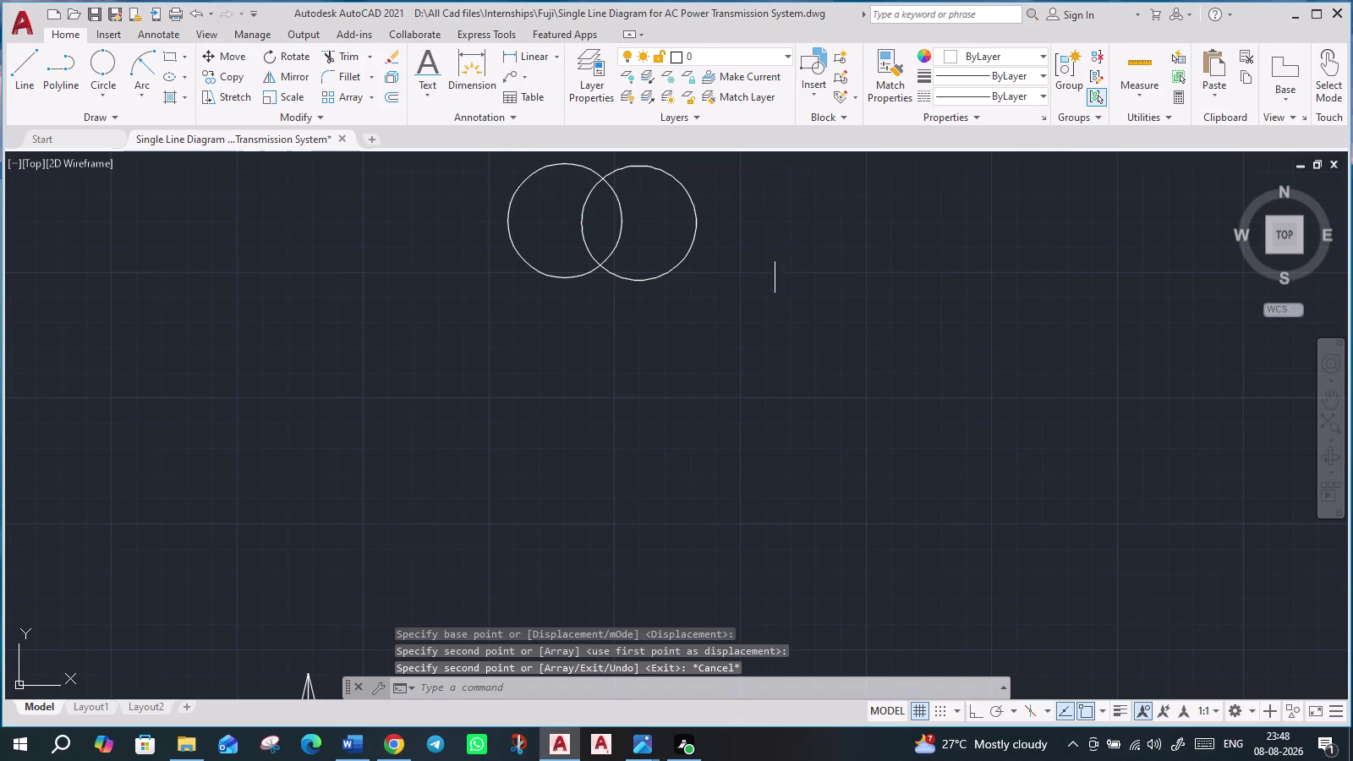
scroll(down, 3)
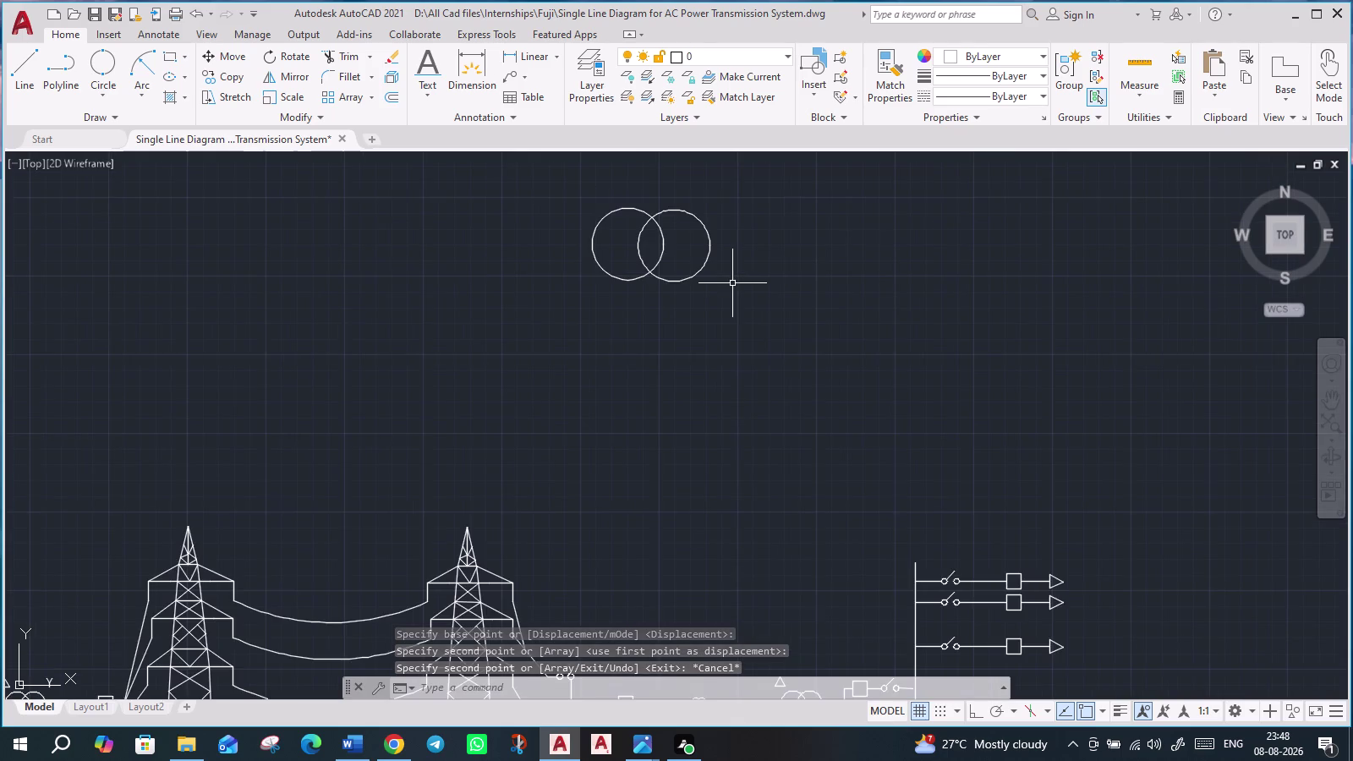
middle_drag(730, 299, 693, 427)
scroll(up, 3)
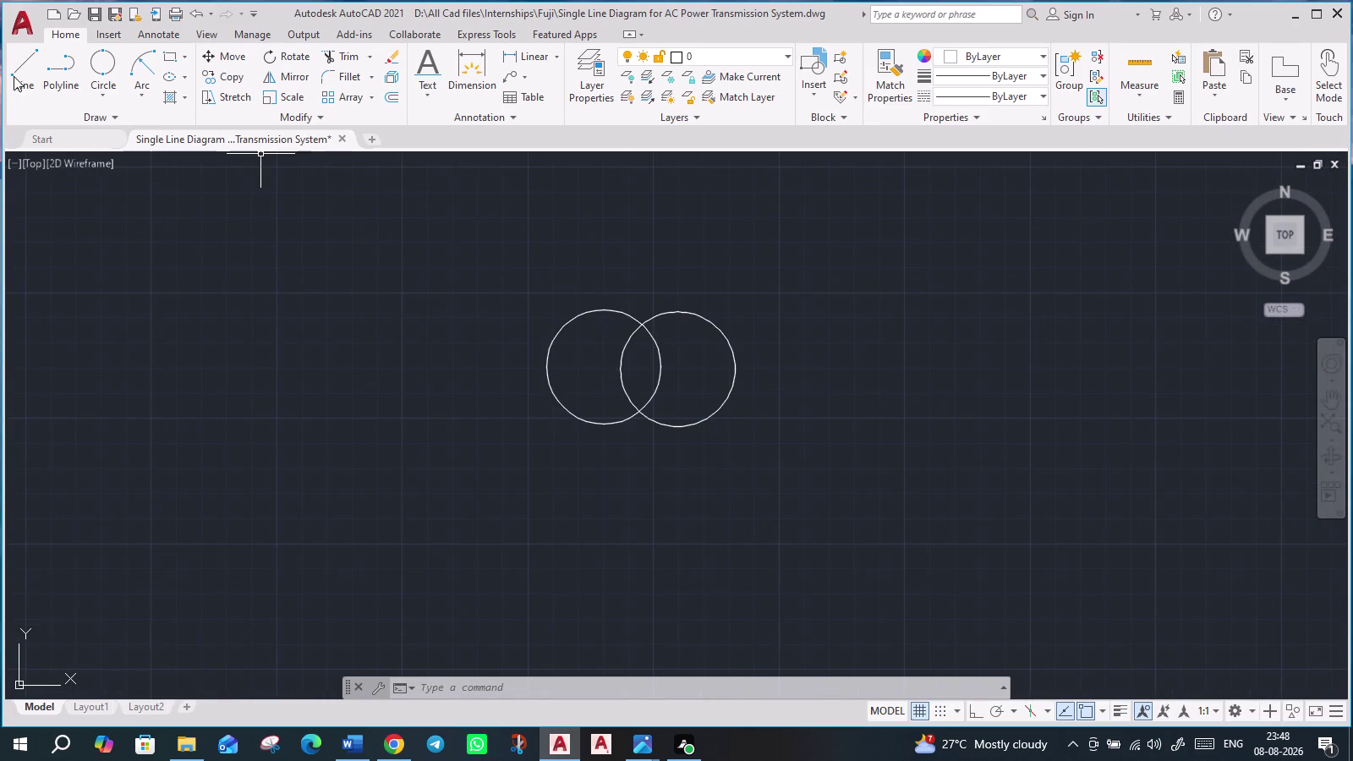
Draw a small 2-point circle in the overlap of the two circles.
click(104, 93)
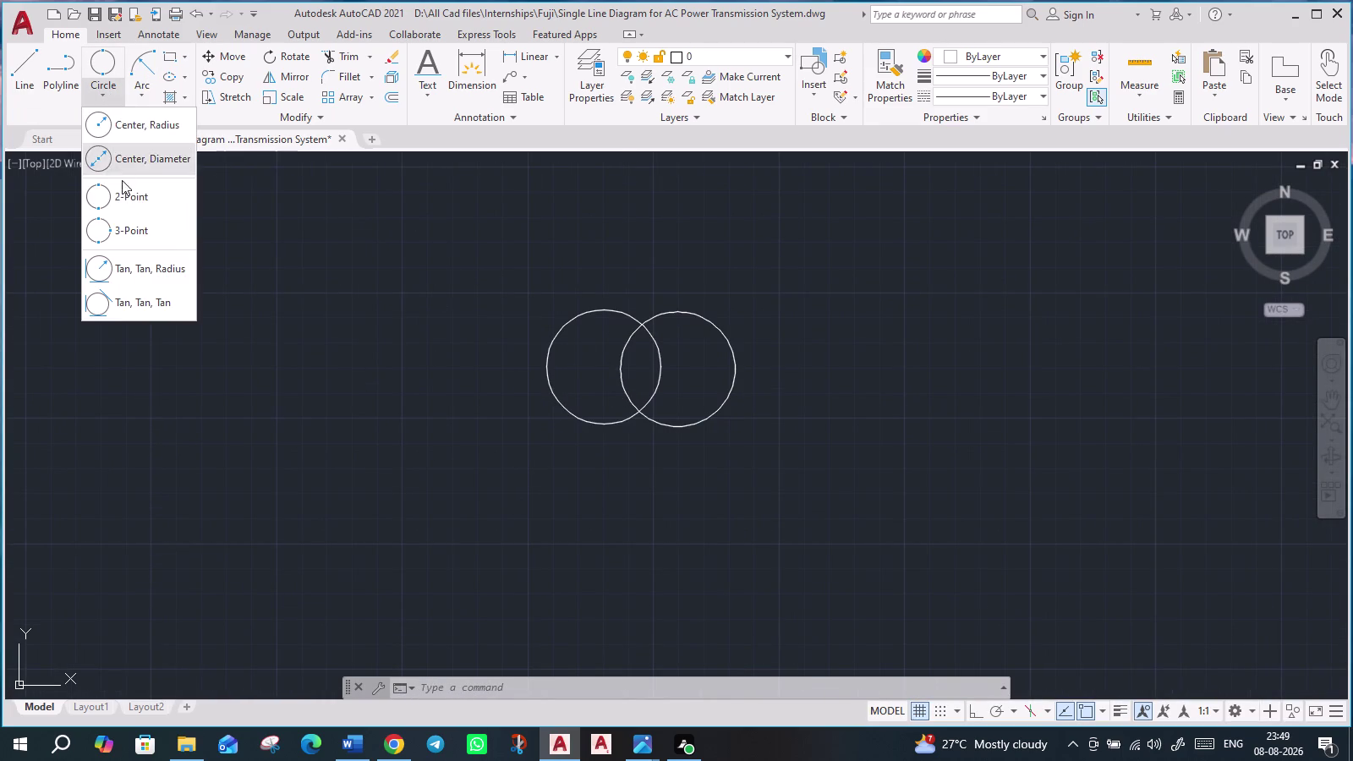
click(125, 197)
click(618, 368)
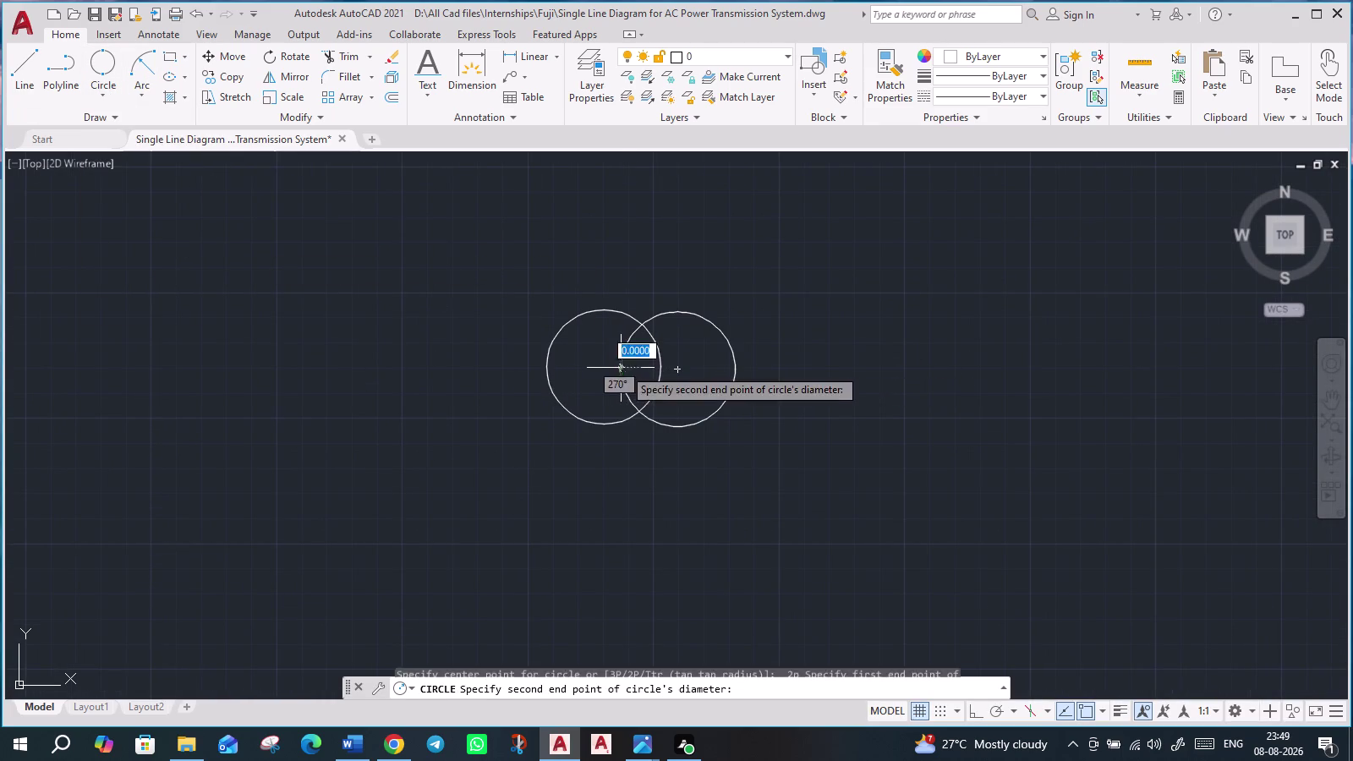
click(659, 368)
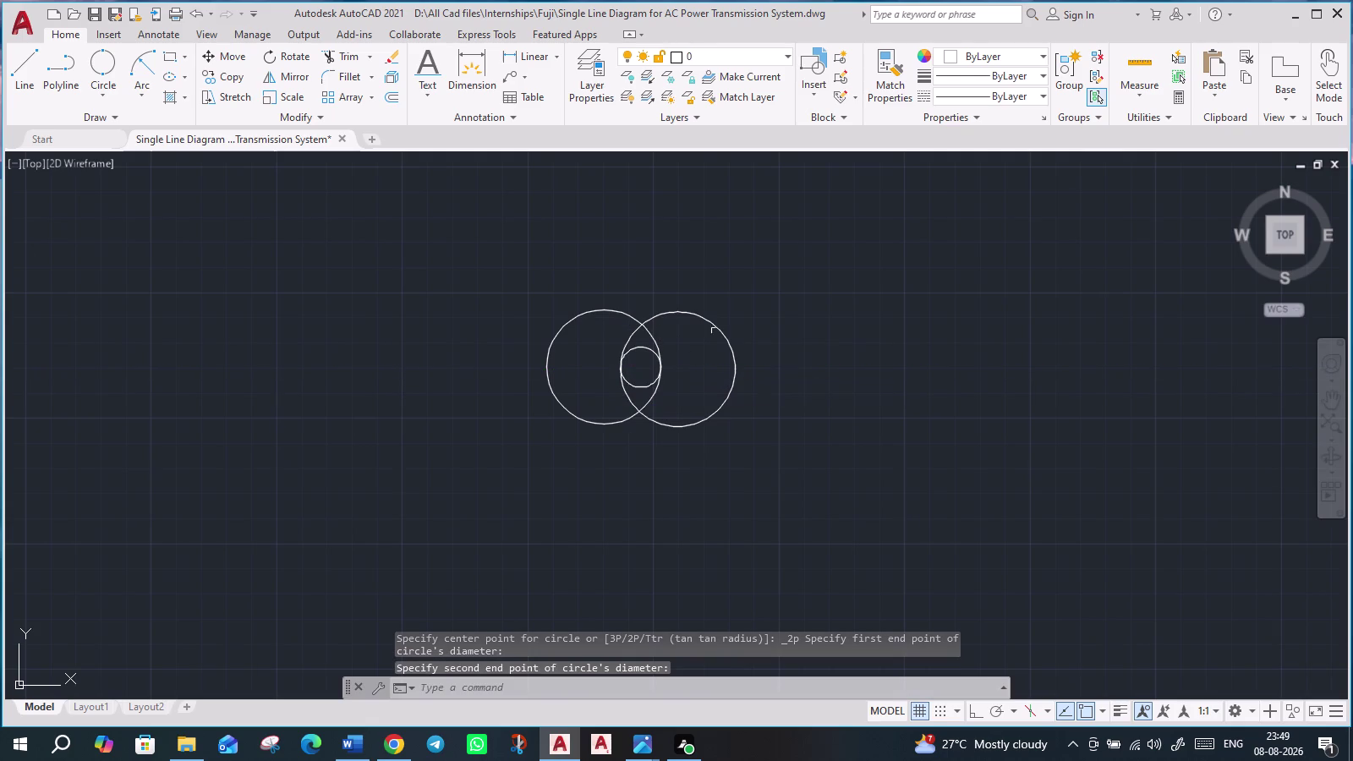
Draw a horizontal line across the circles.
click(21, 61)
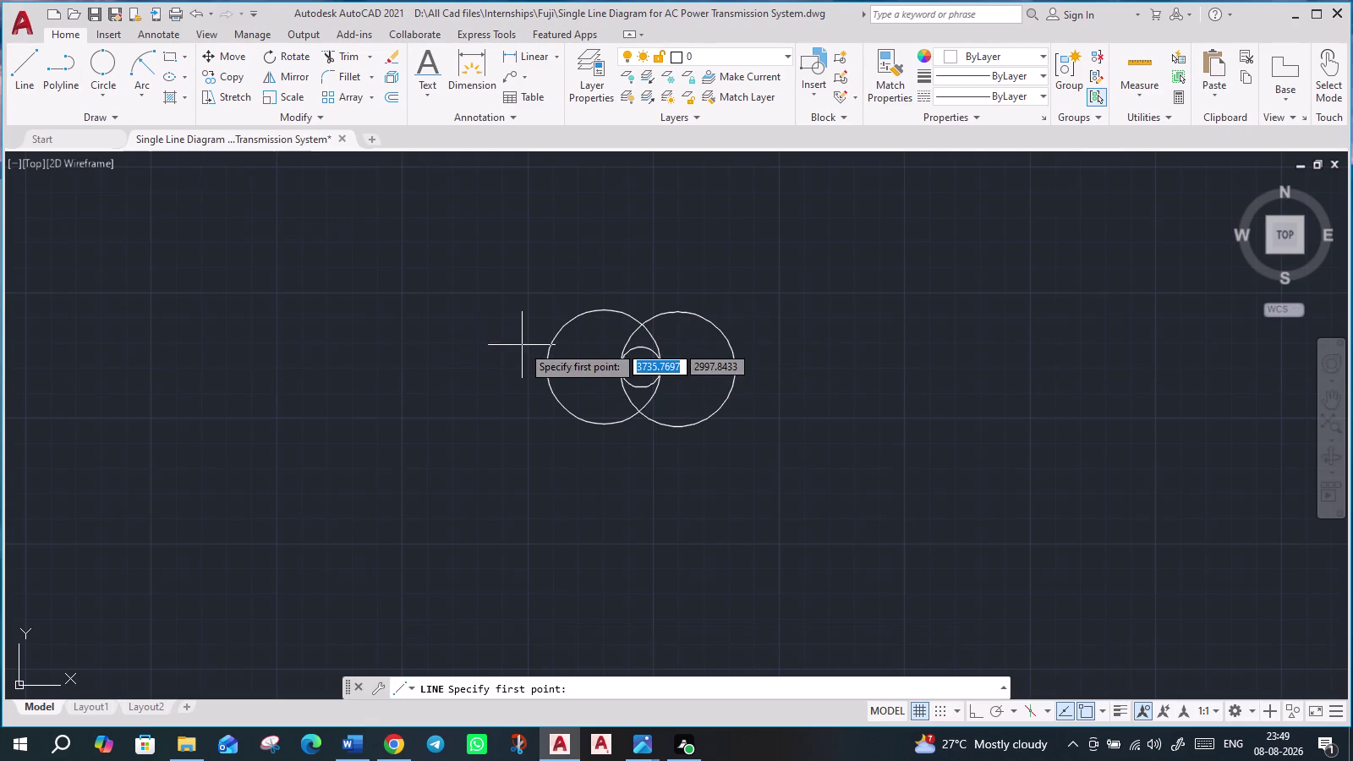
click(543, 371)
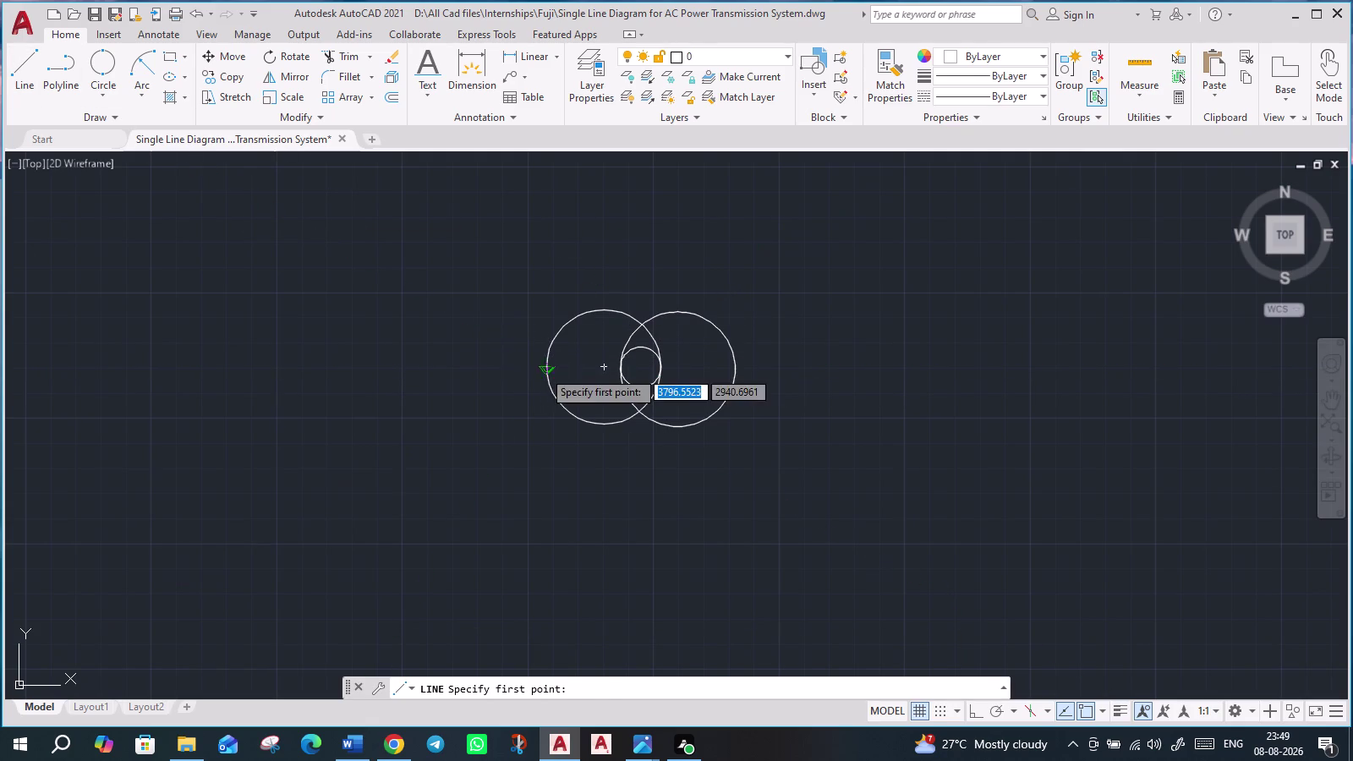
click(819, 368)
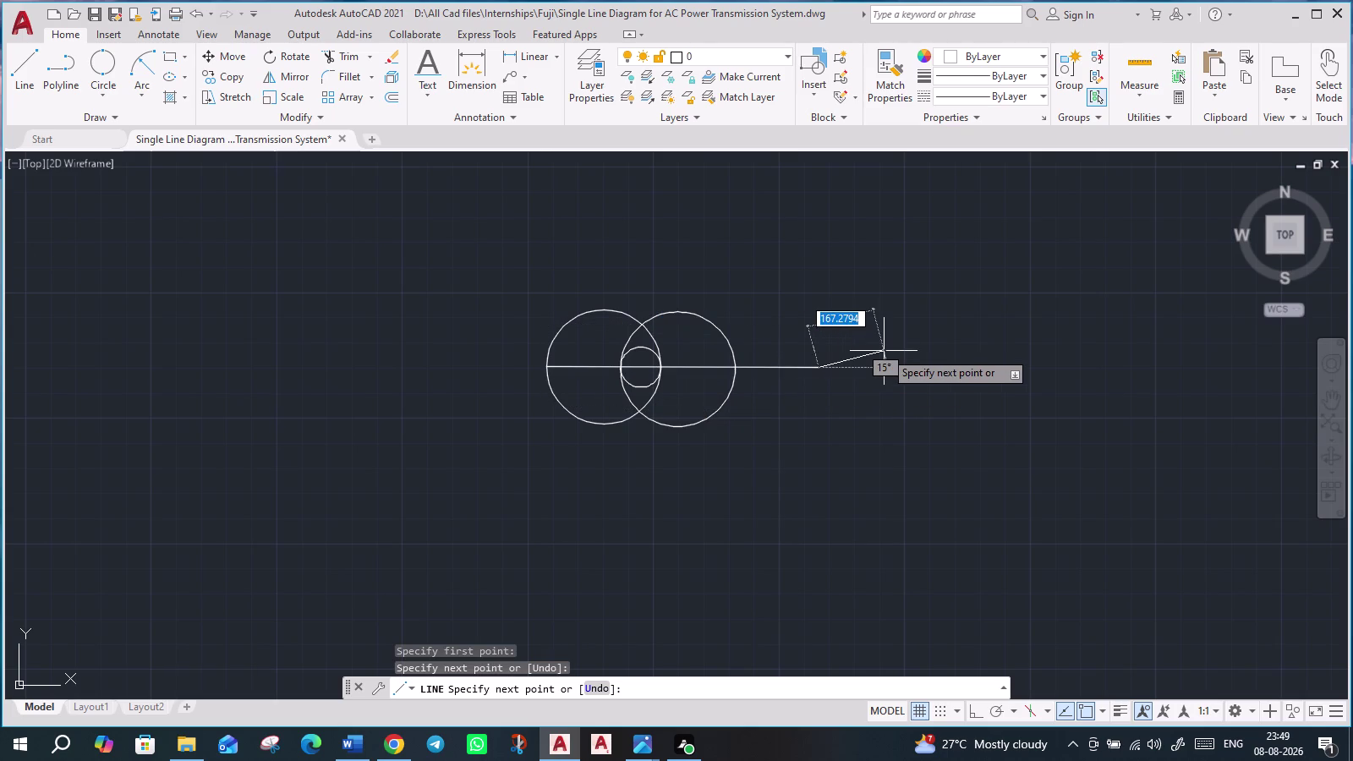
key(Escape)
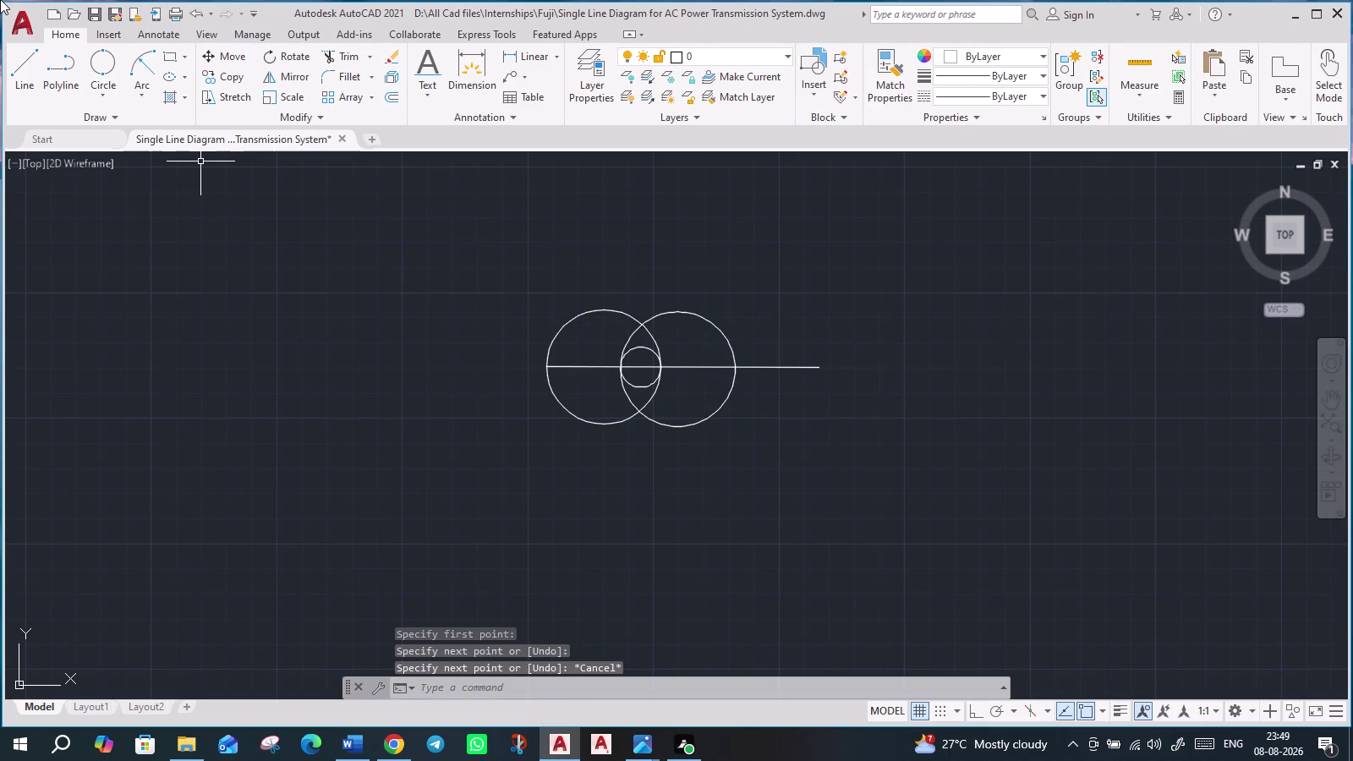
Trim the circles' lower halves and the line pieces into one loop, then select it.
click(331, 55)
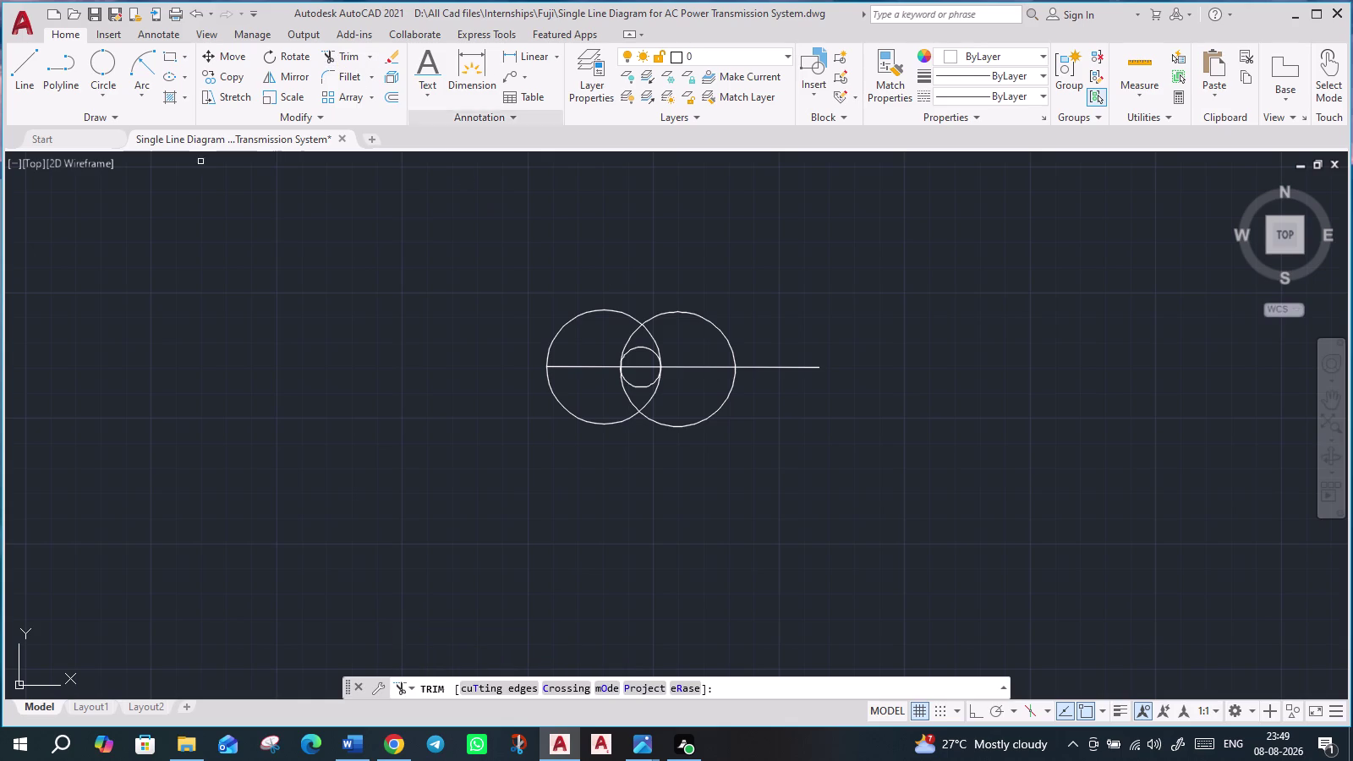
drag(797, 402, 785, 404)
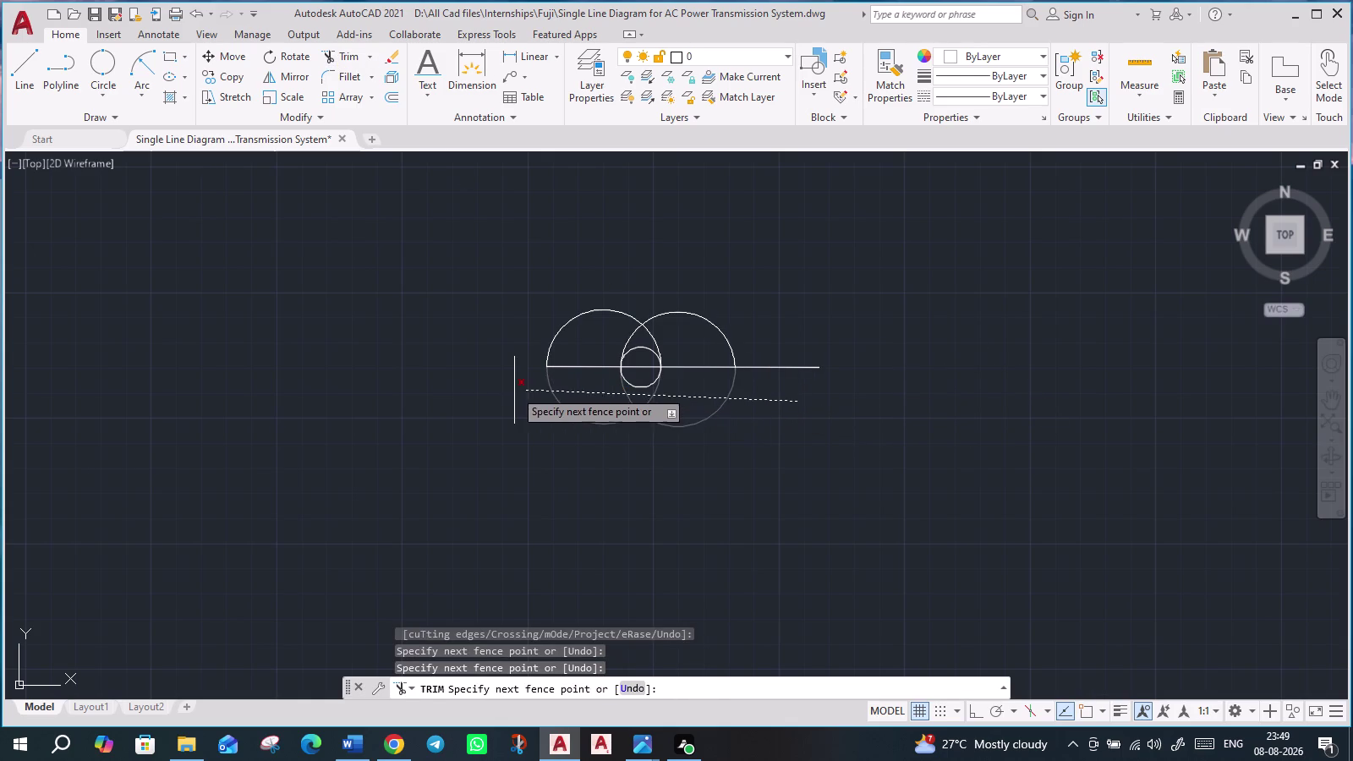
click(507, 390)
scroll(up, 3)
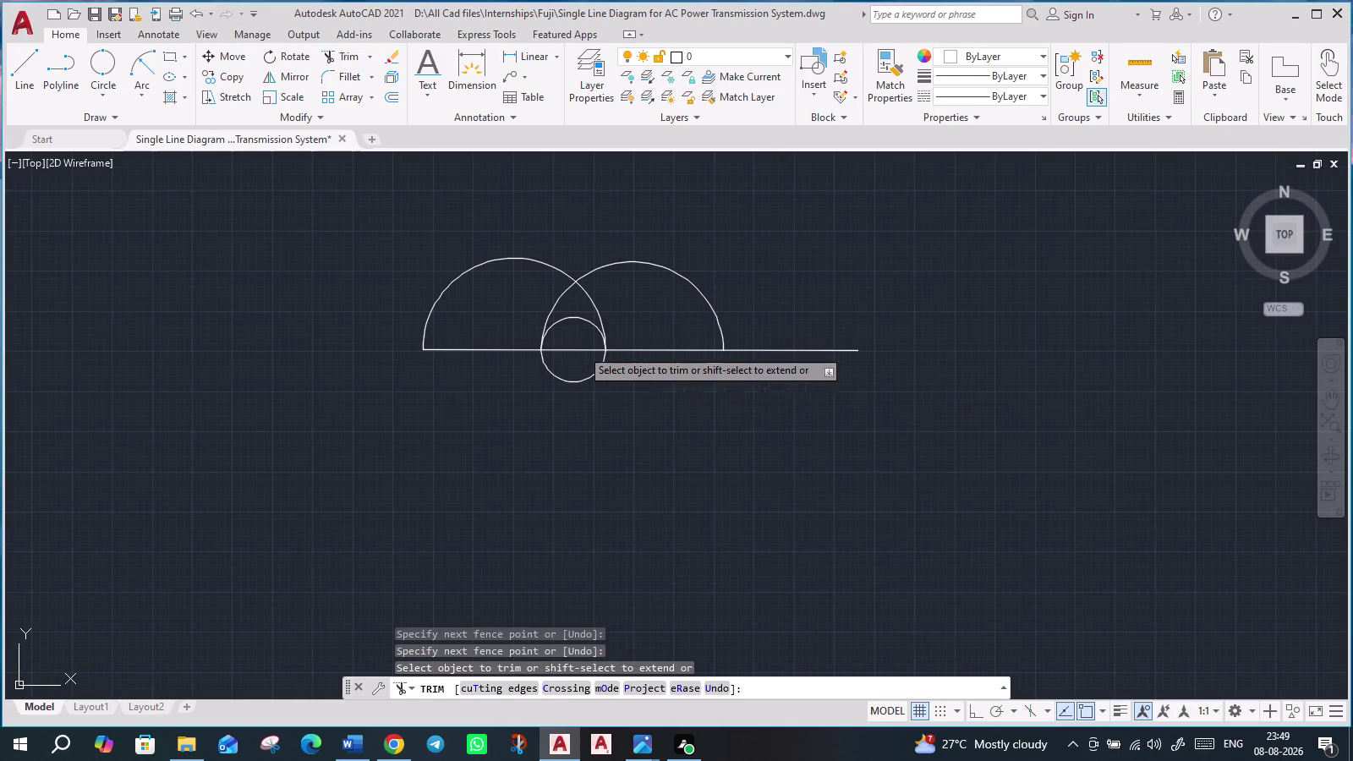
click(569, 352)
click(508, 349)
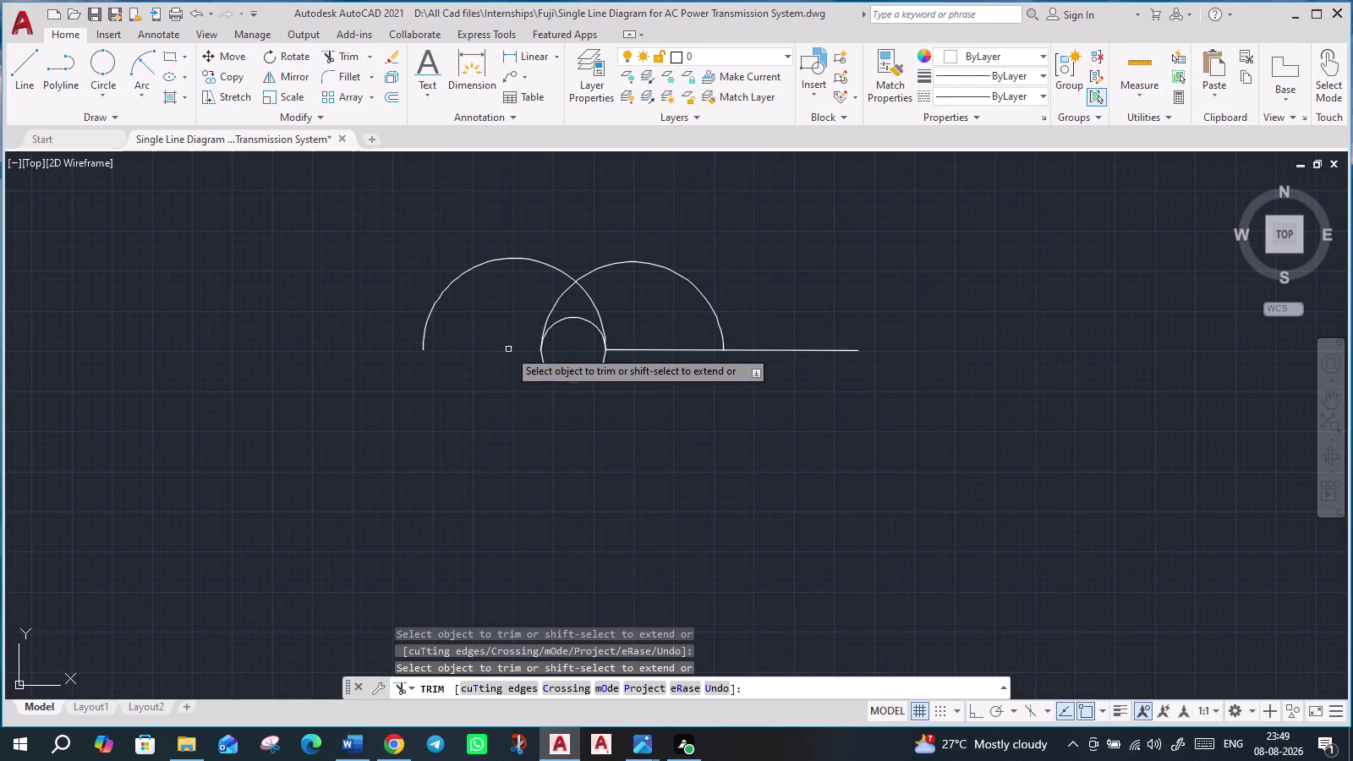
click(574, 320)
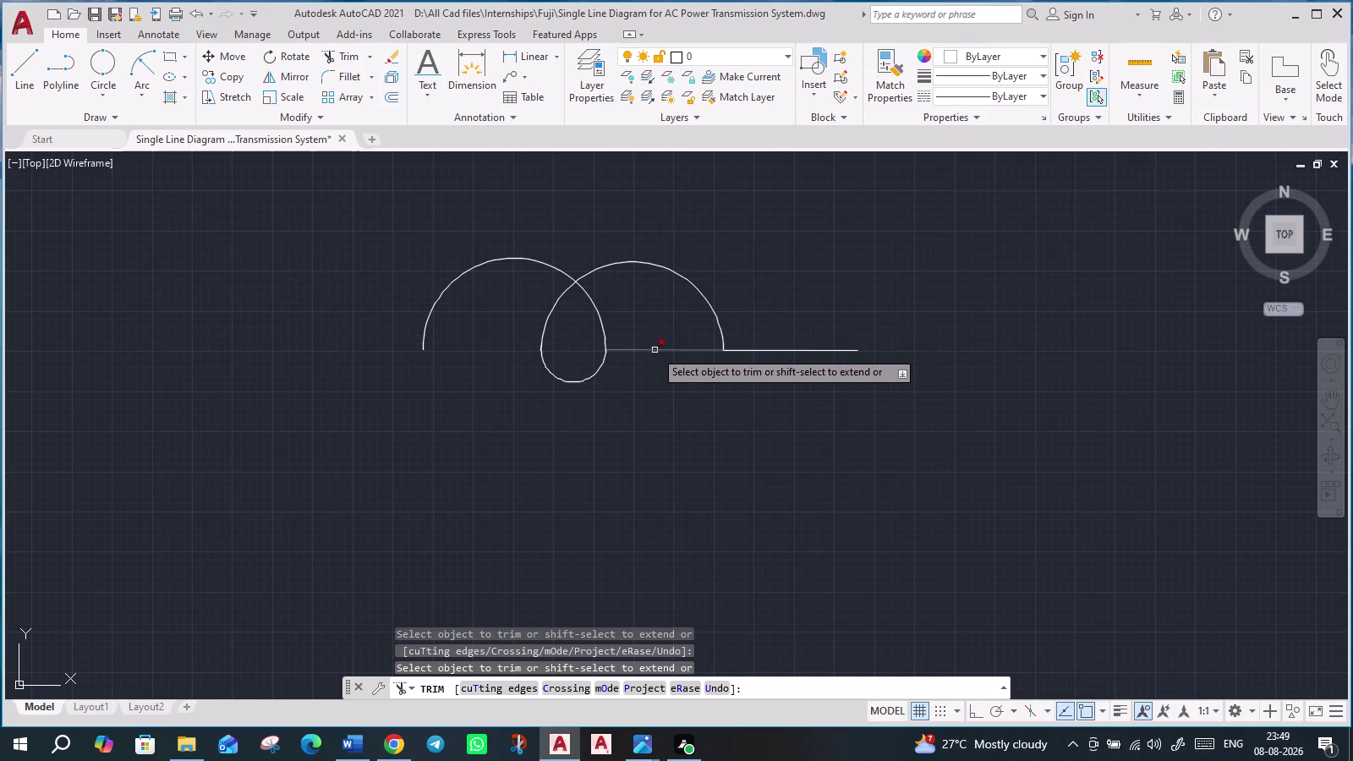
click(655, 350)
click(765, 349)
scroll(down, 3)
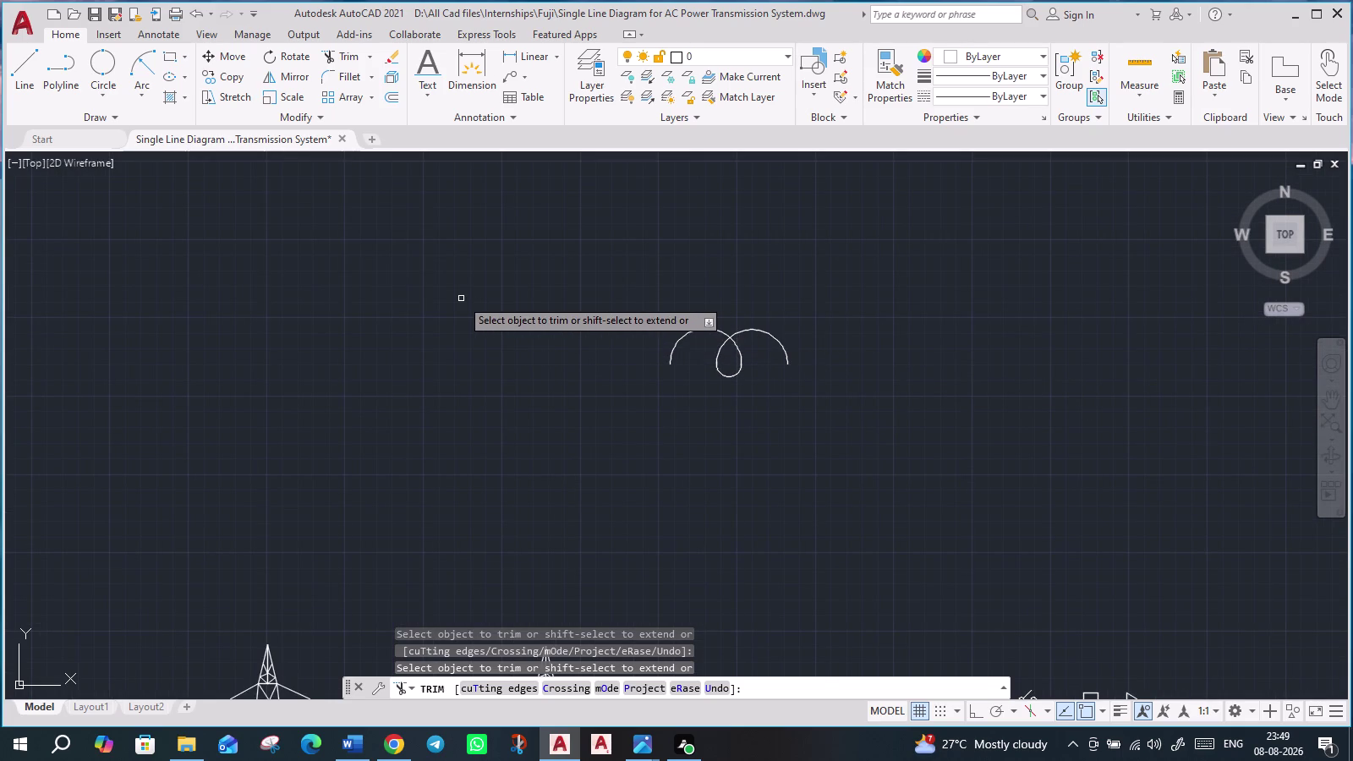
key(Escape)
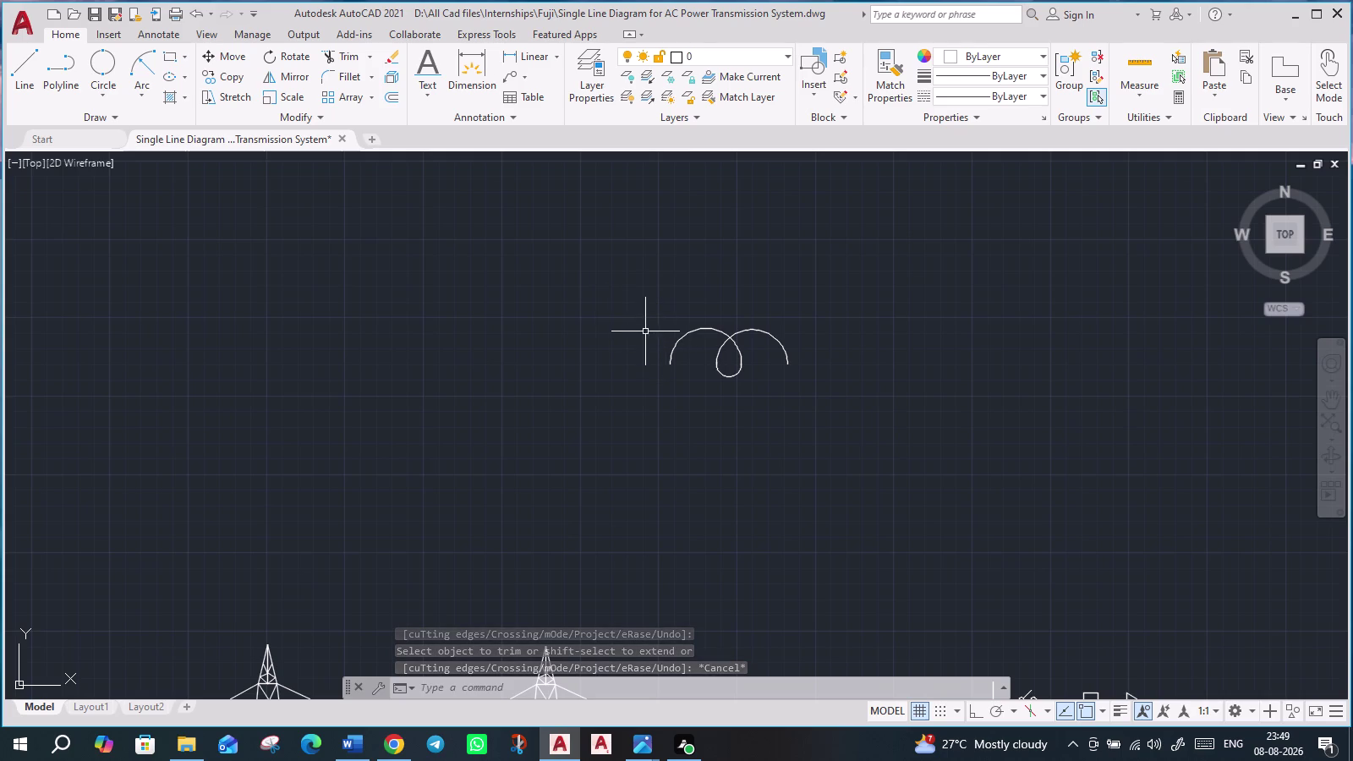
click(637, 309)
click(860, 422)
Copy the loop as a 3-item array spaced at the arc endpoint into a four-turn coil.
text(c)
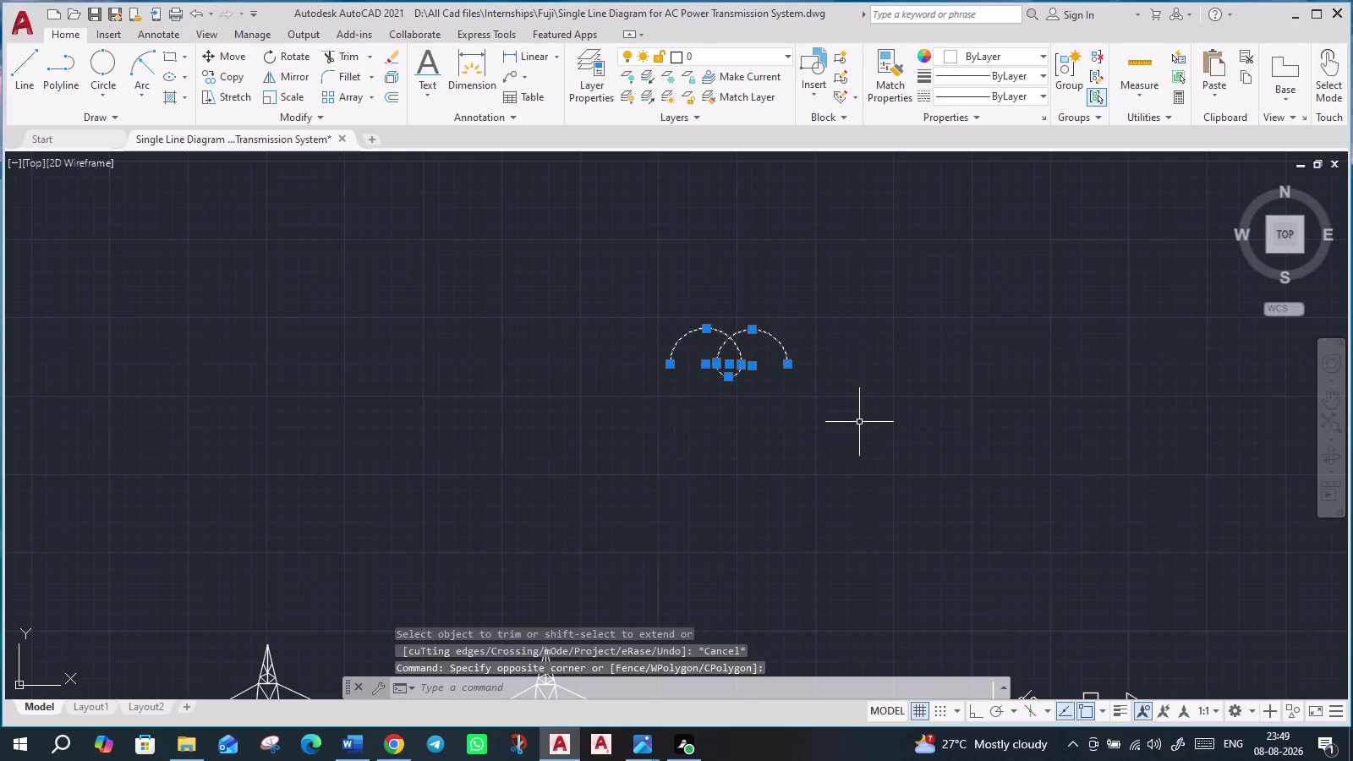
text(o)
key(Return)
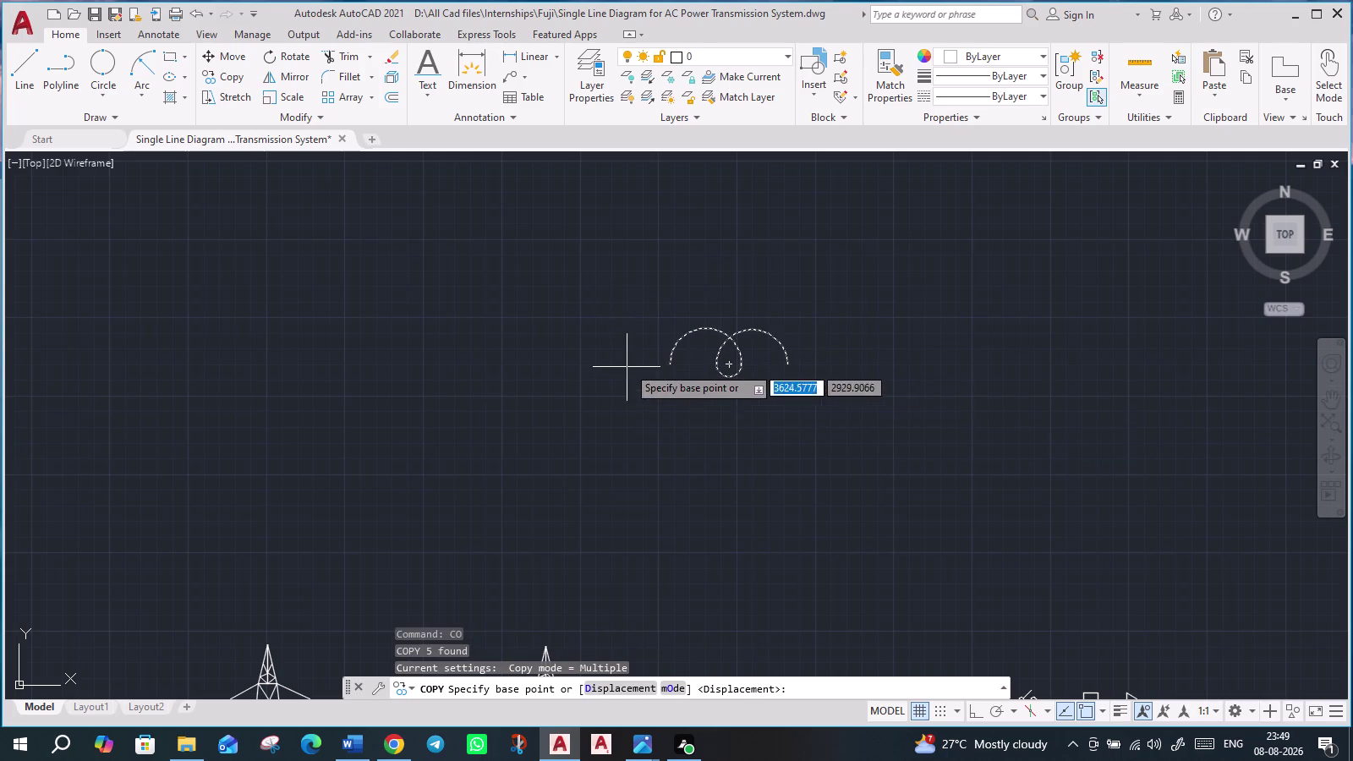
click(669, 363)
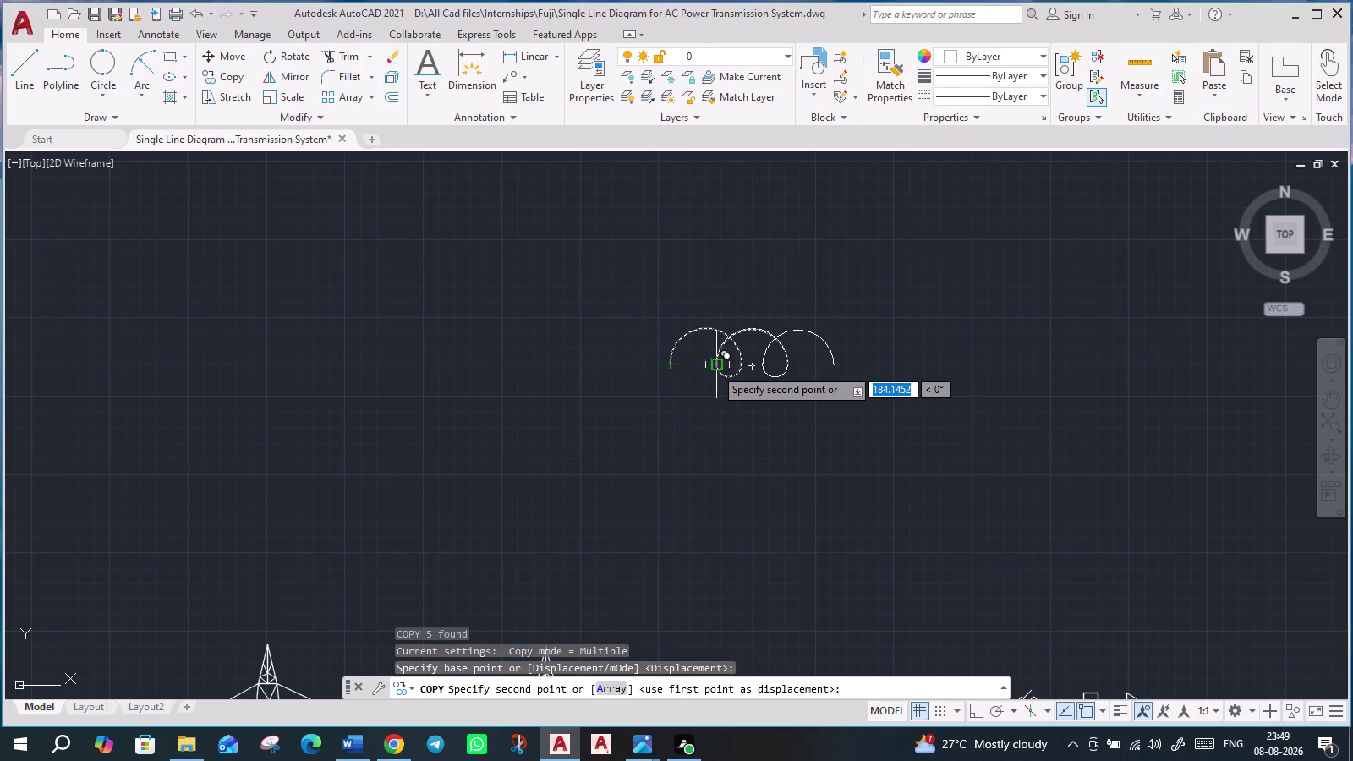
key(a)
key(Return)
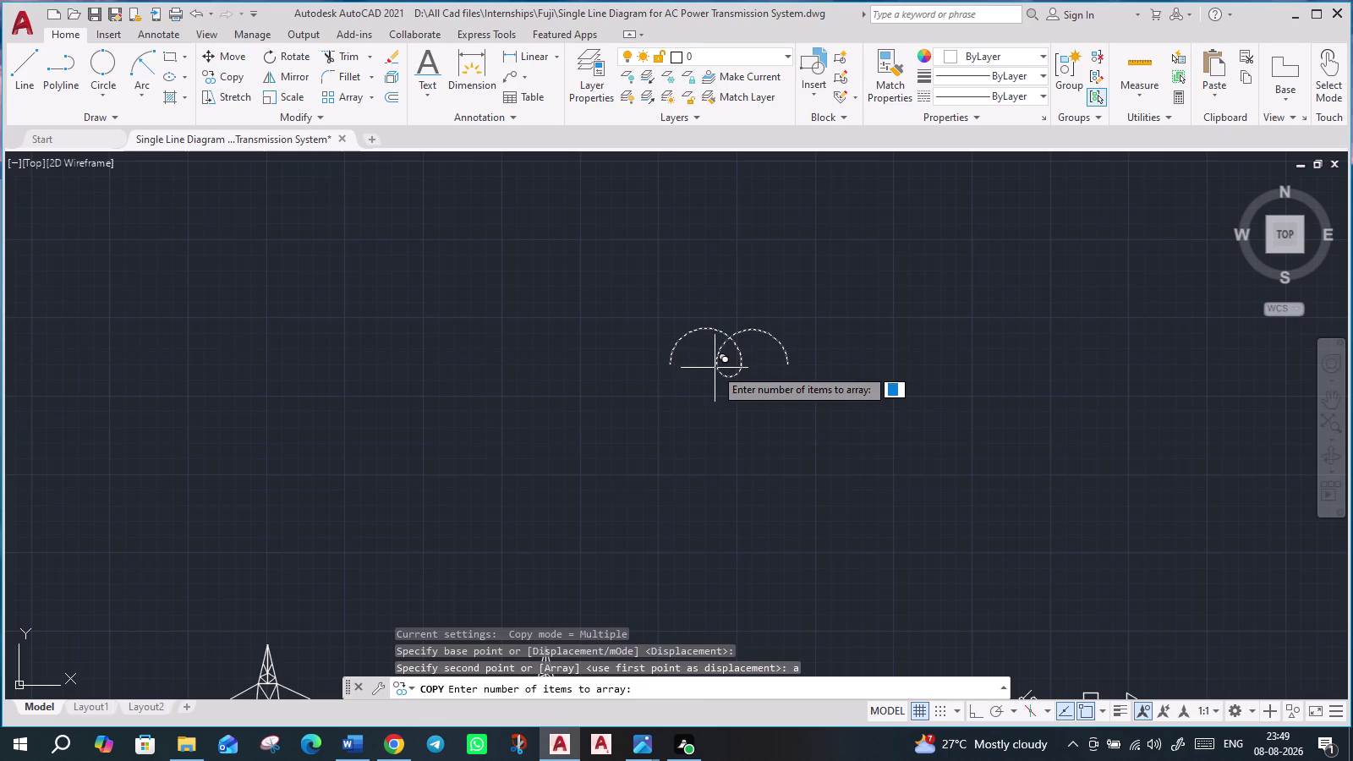
key(3)
key(Return)
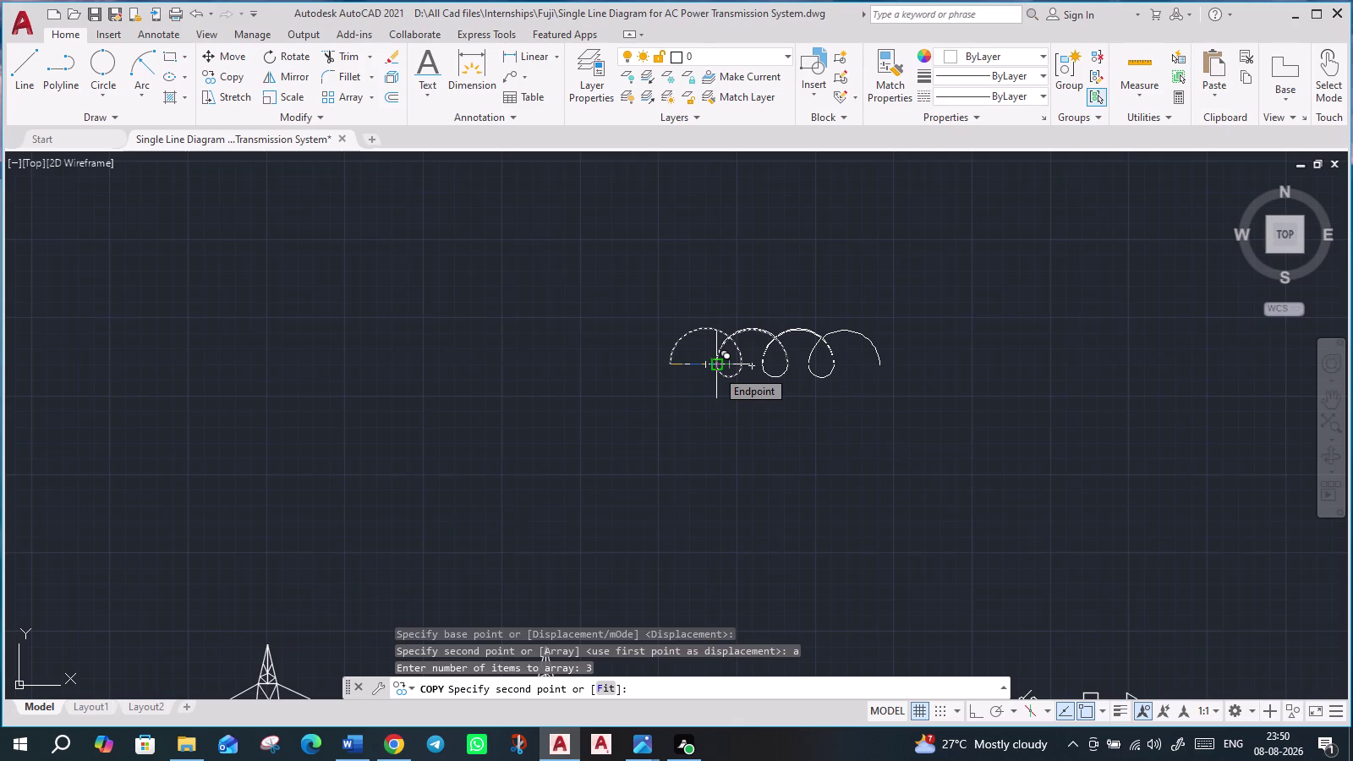
click(717, 370)
click(701, 460)
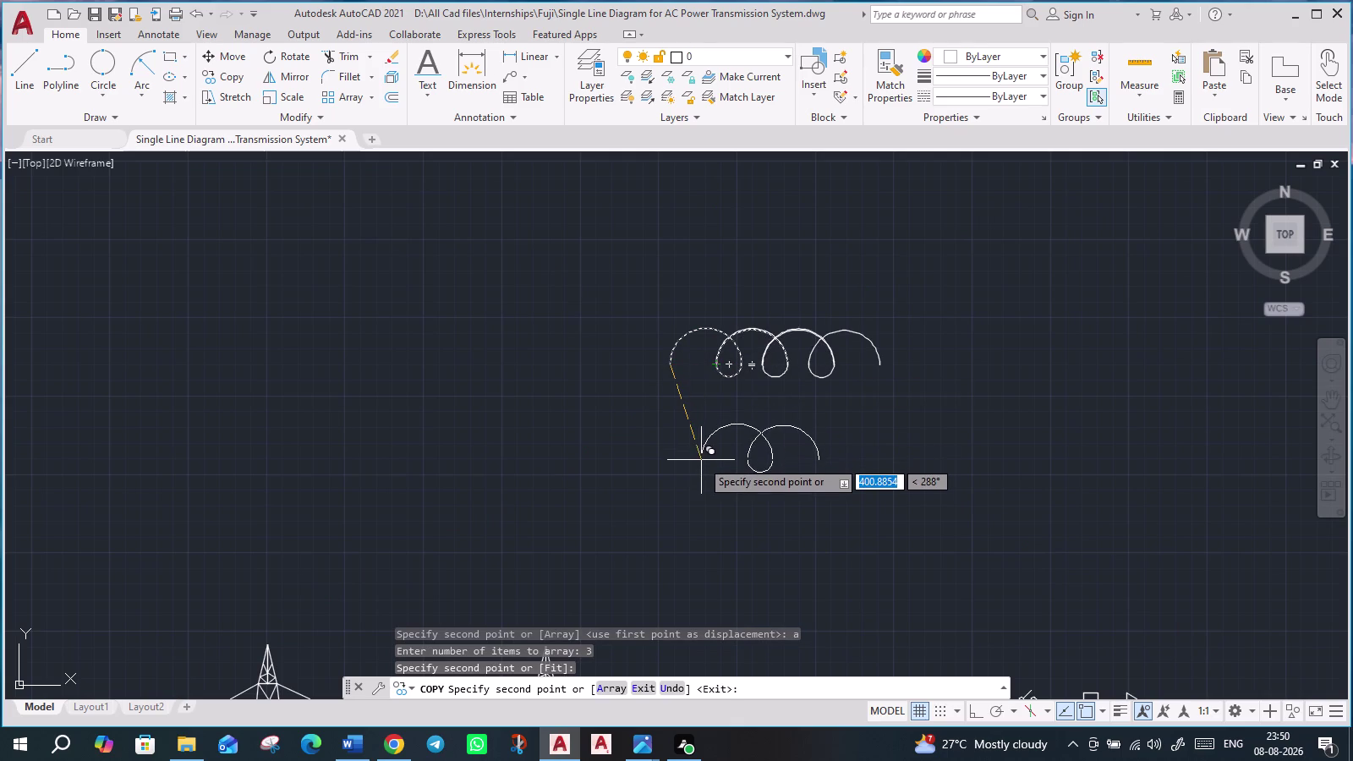
key(Escape)
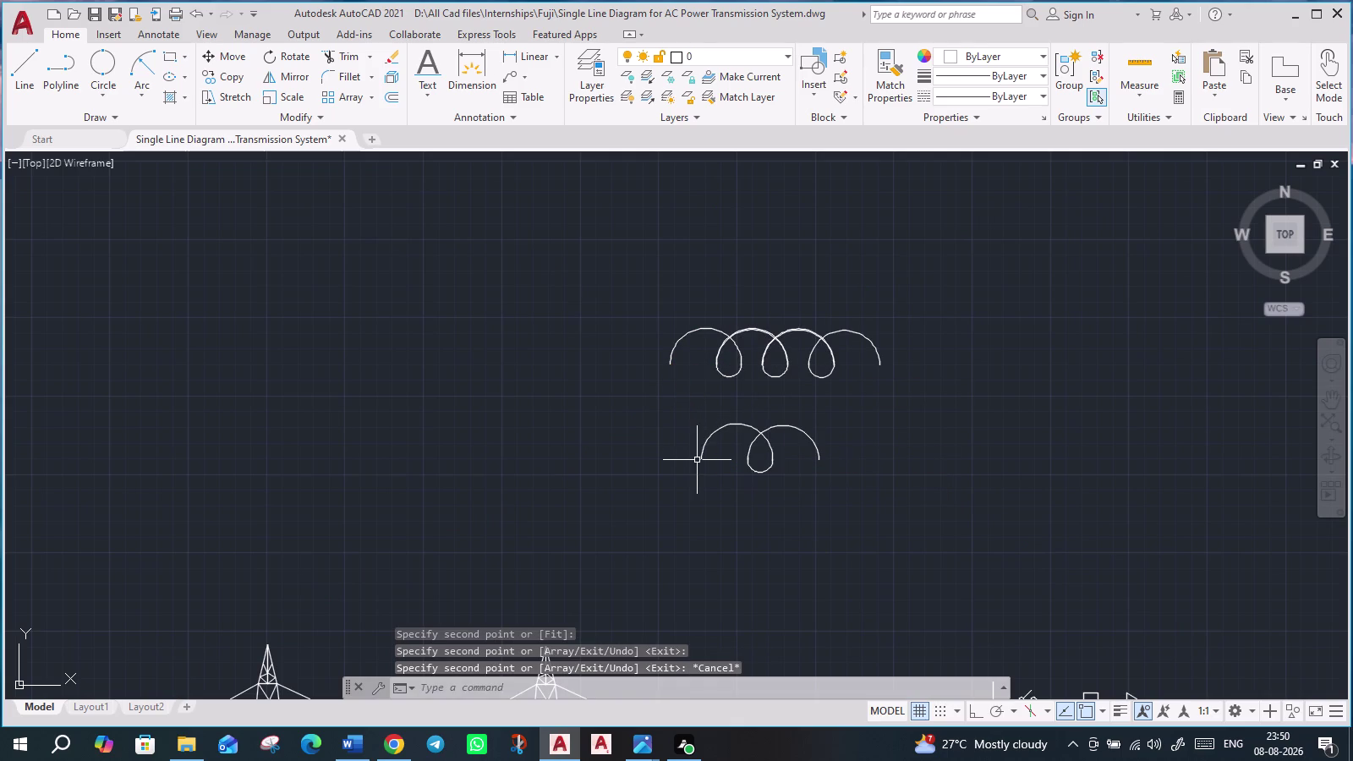
Erase the stray copy and leftover arc below the coil.
click(691, 425)
click(862, 519)
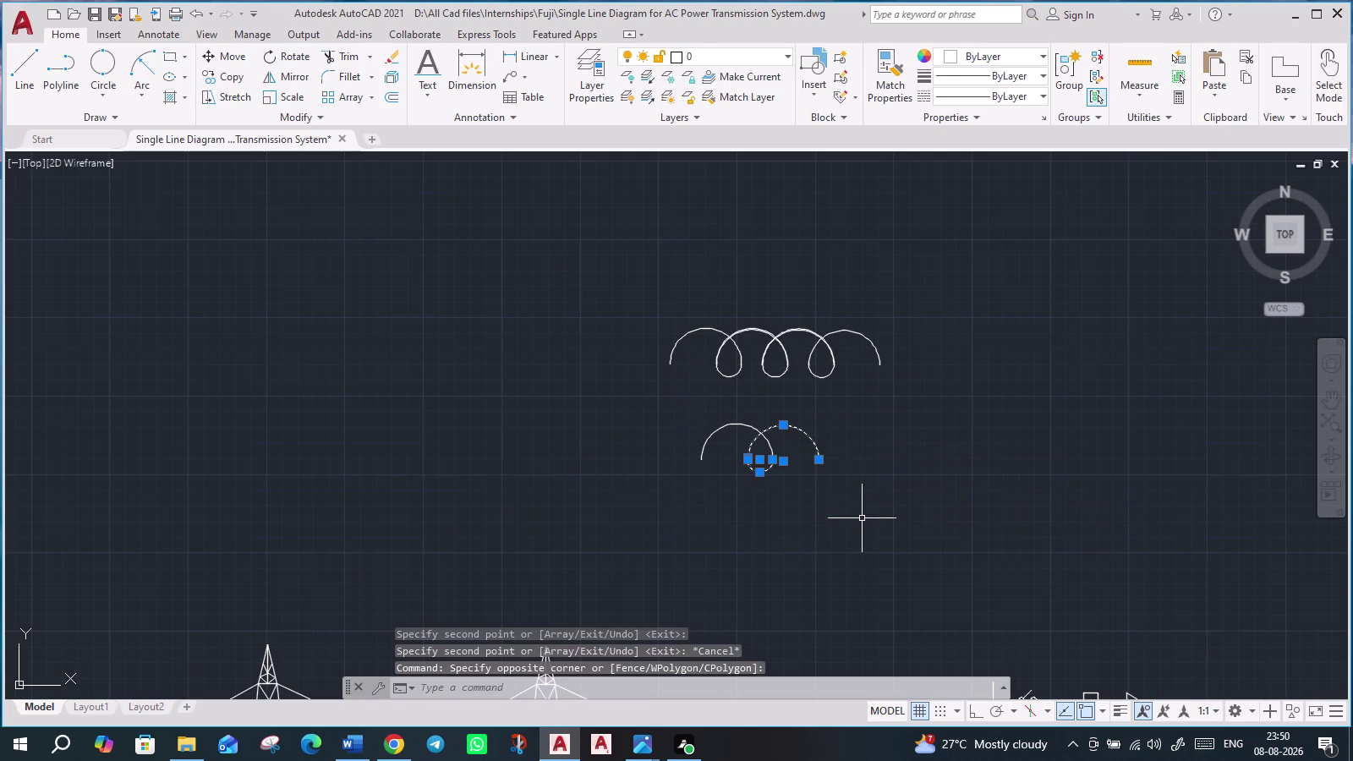
key(Delete)
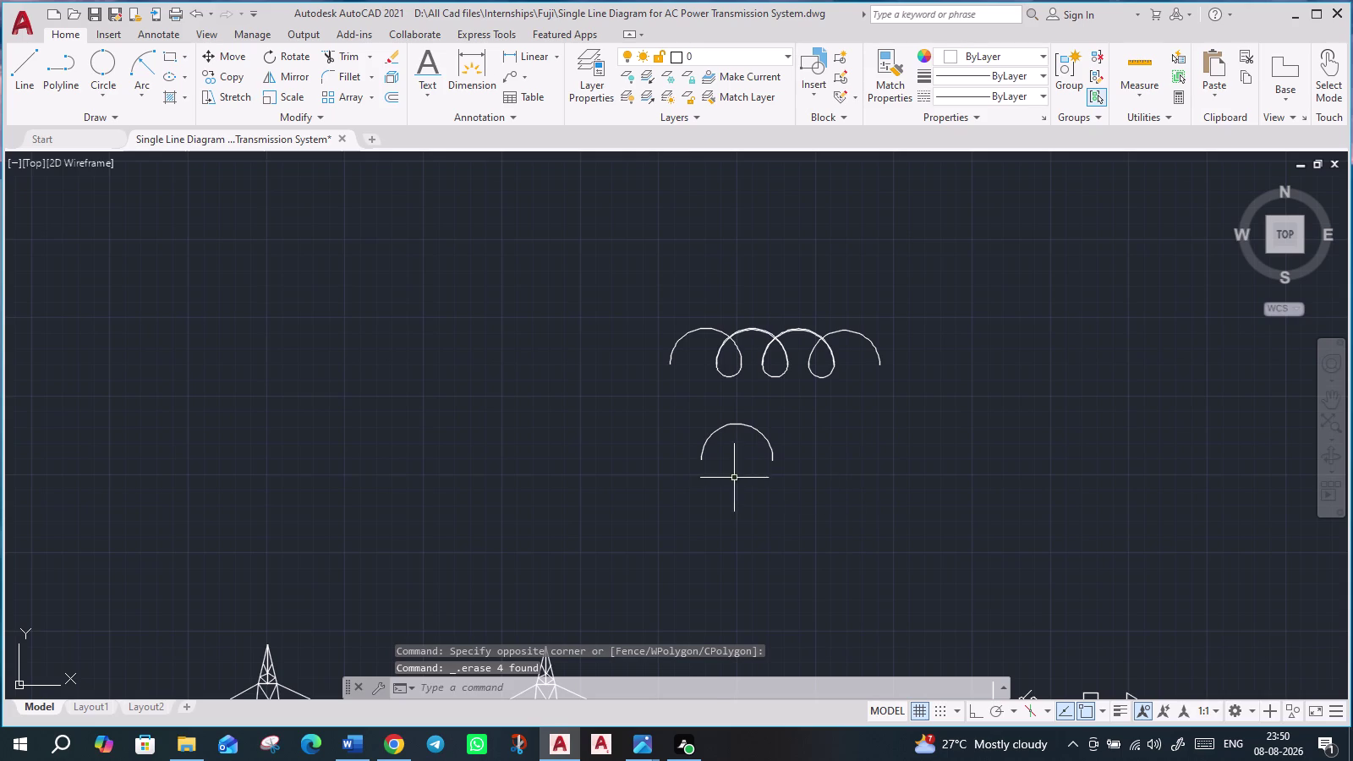
click(734, 478)
click(647, 428)
key(Delete)
scroll(down, 3)
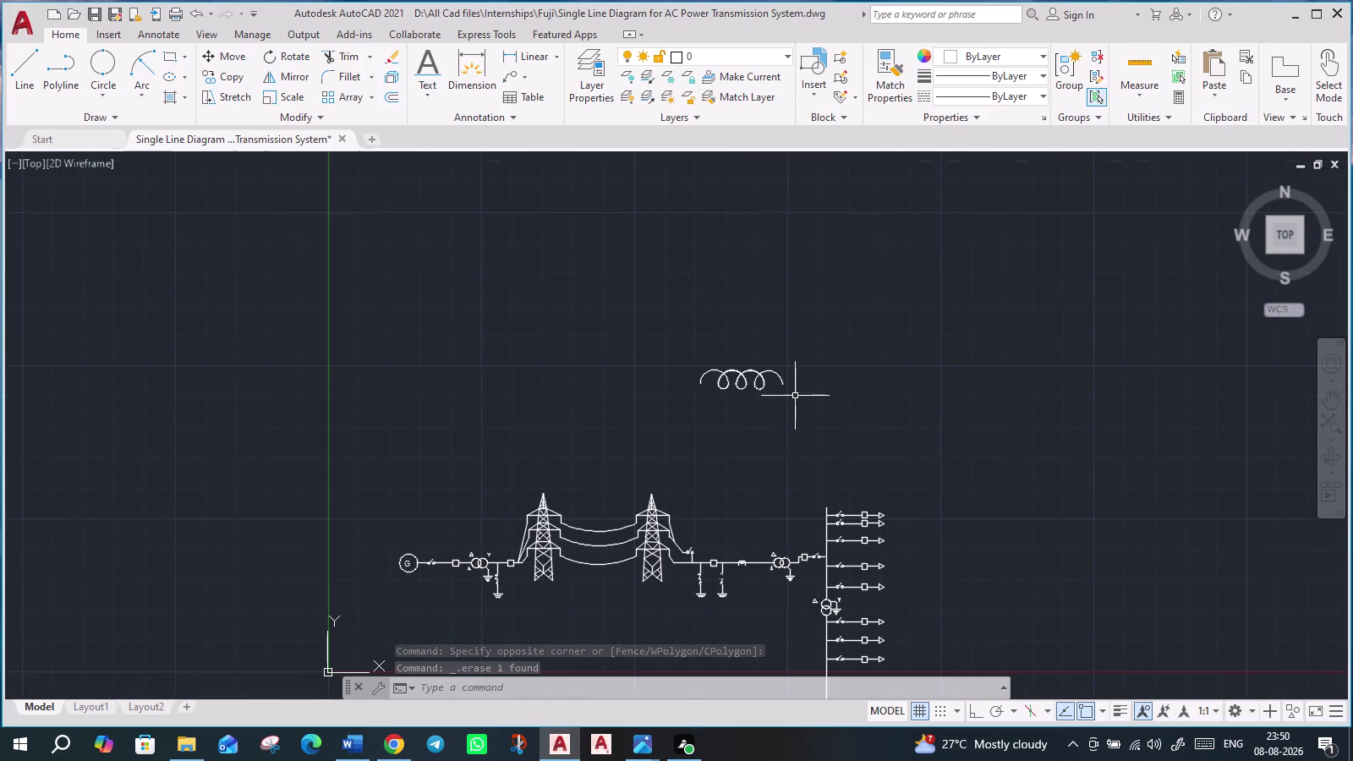
Scale the selected coil down to a much smaller size about a base point.
click(679, 339)
click(851, 406)
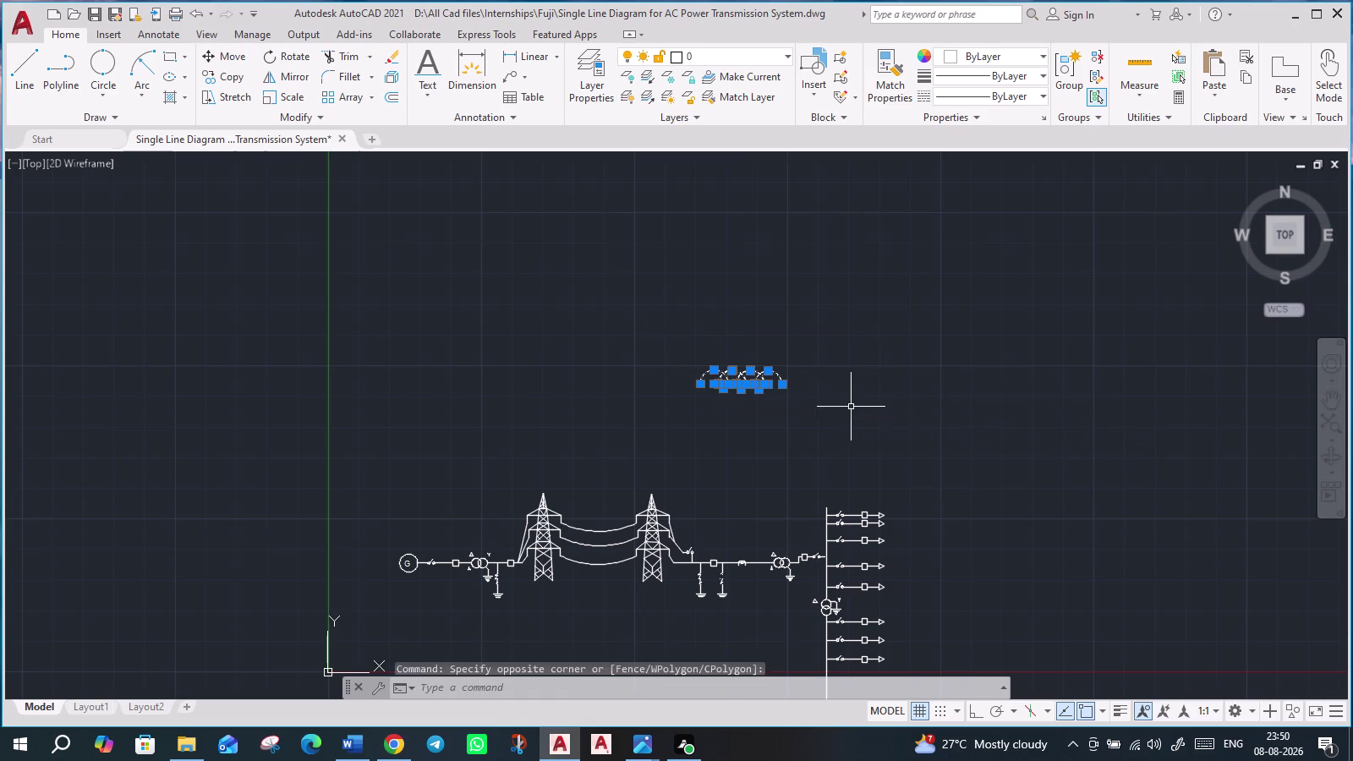
text(sc)
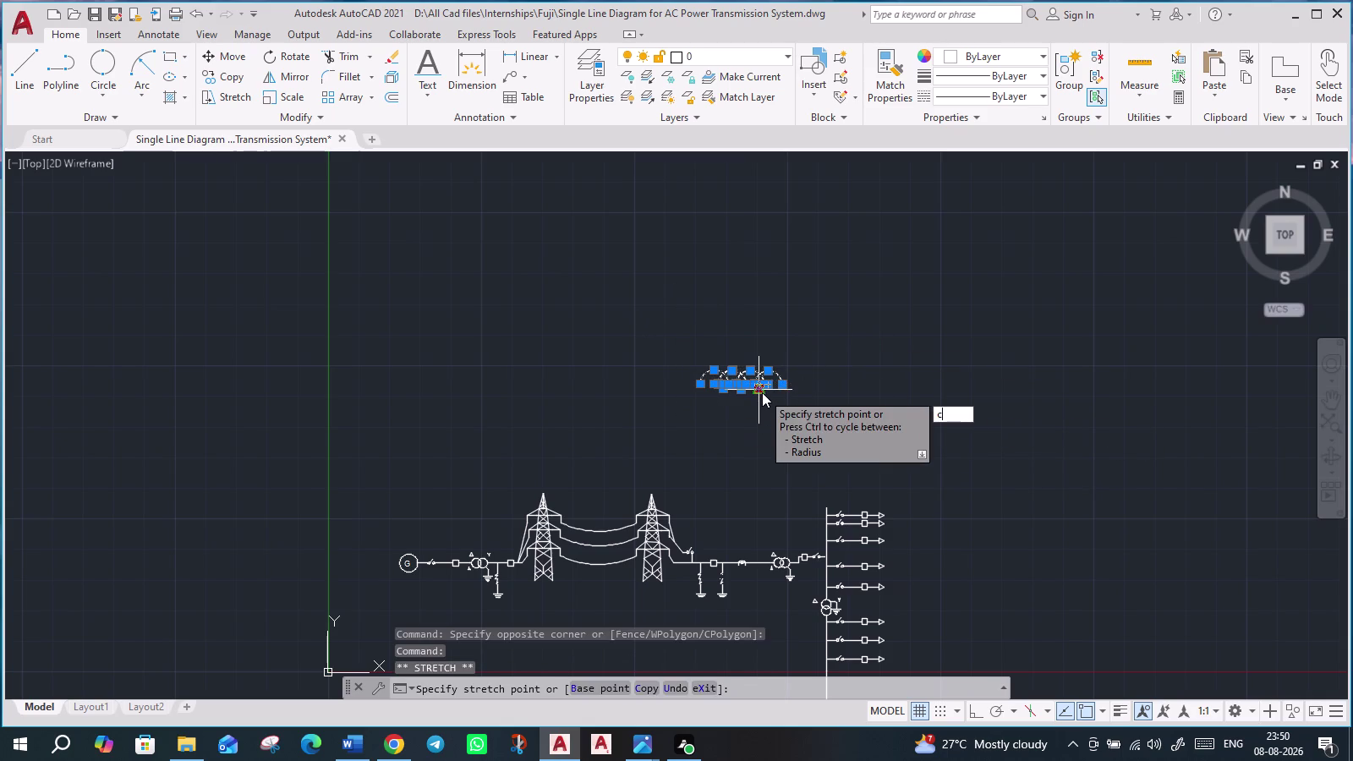
key(Return)
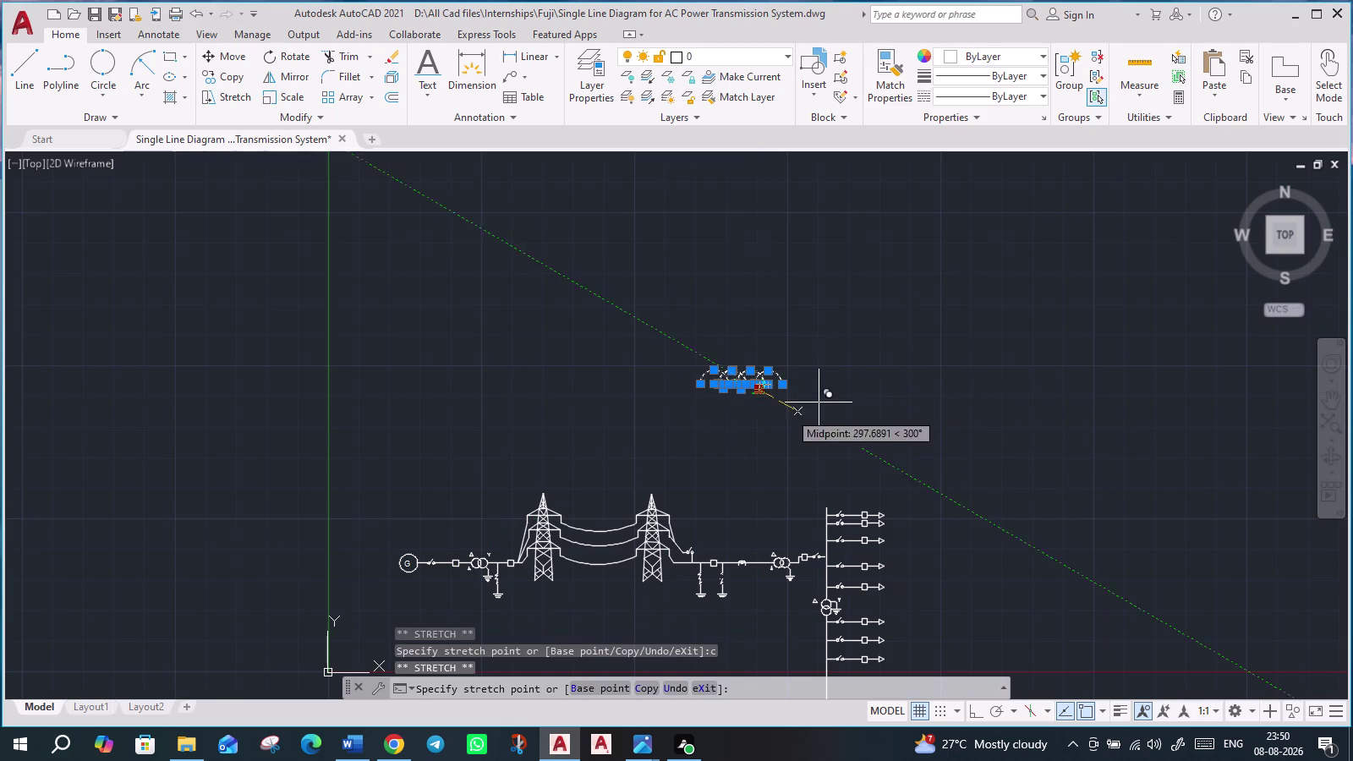
key(Escape)
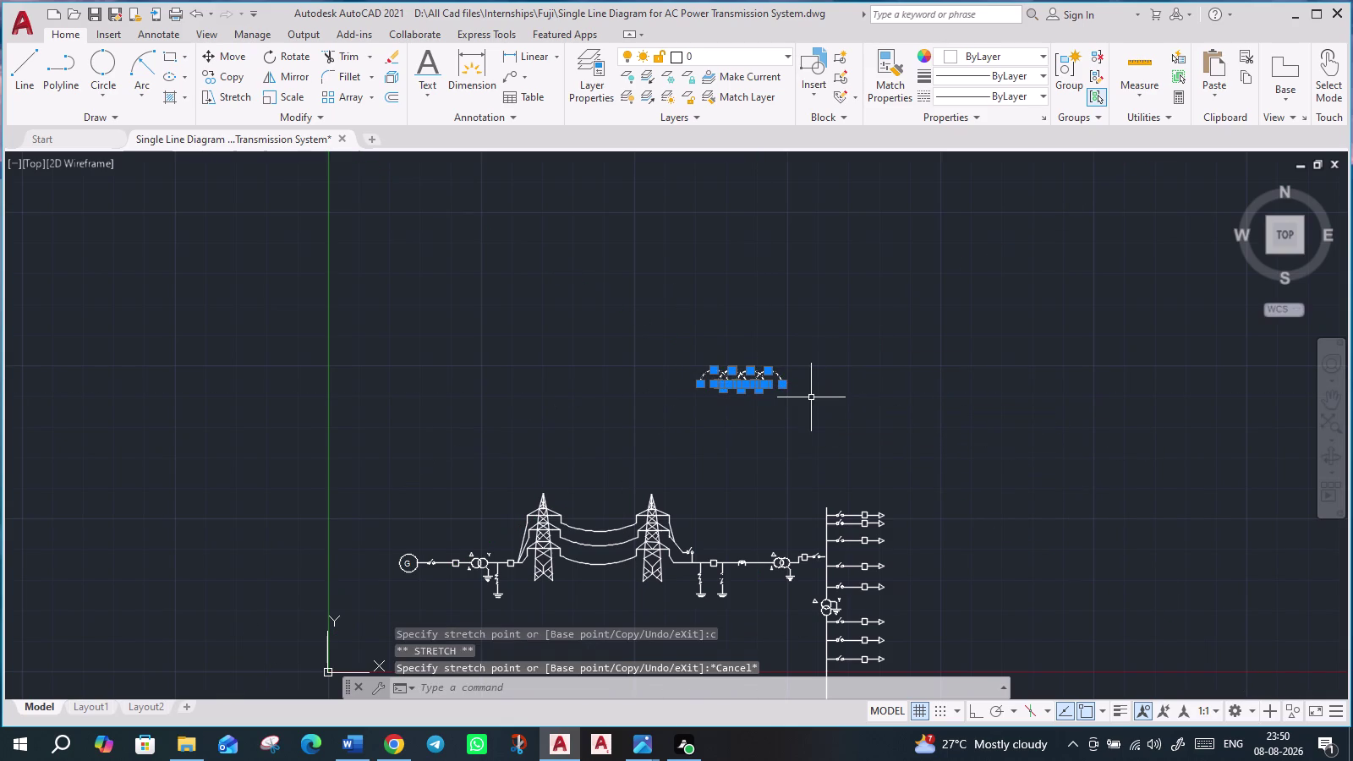
text(sc)
key(Return)
click(779, 386)
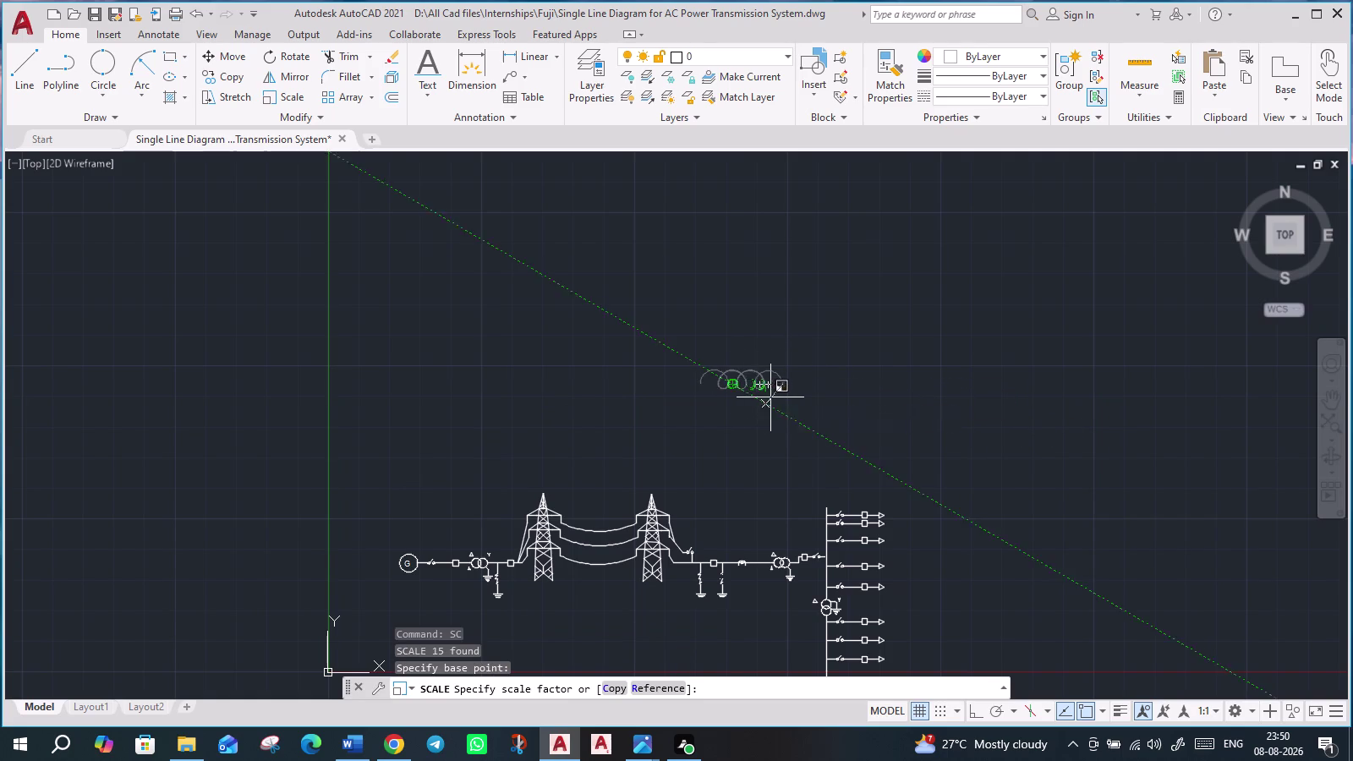
click(775, 398)
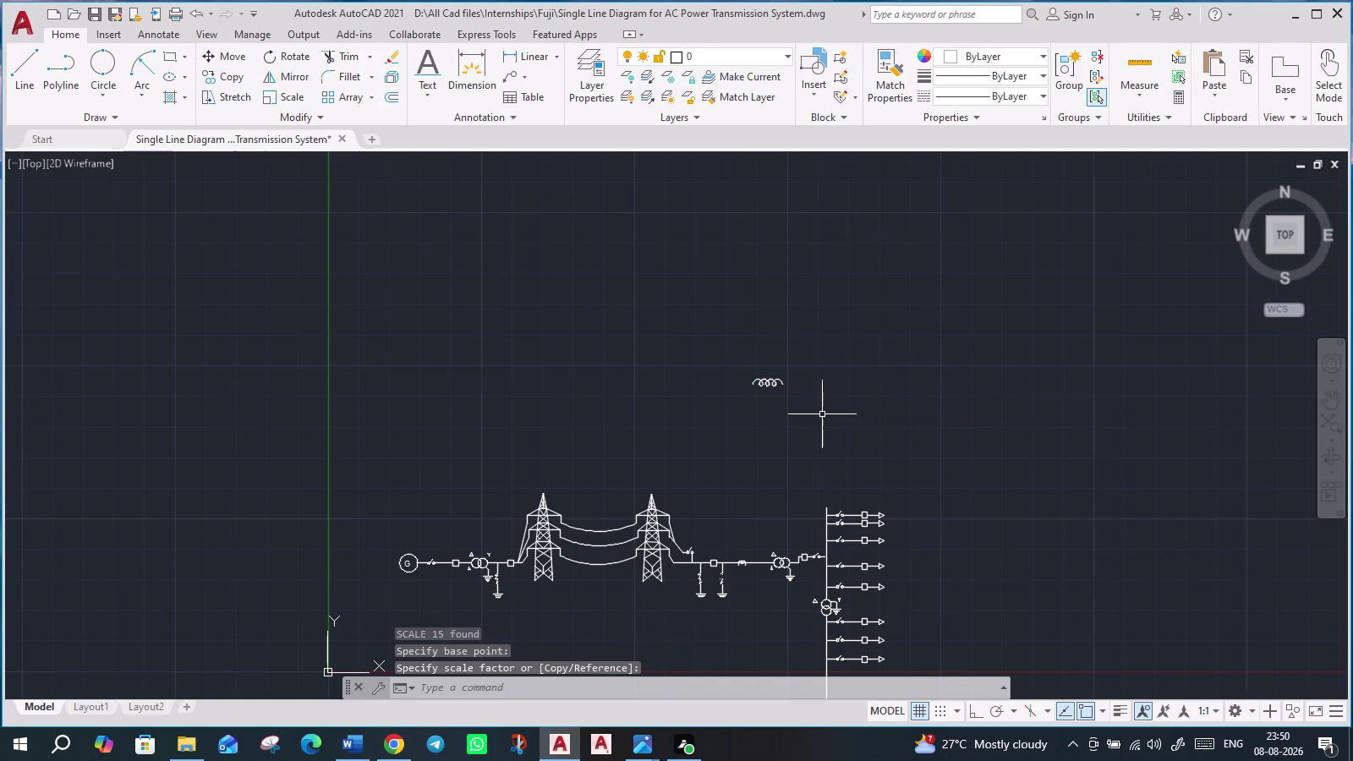
scroll(up, 3)
Rotate the coil 270° upright, then undo it to keep the coil horizontal.
click(622, 287)
click(763, 376)
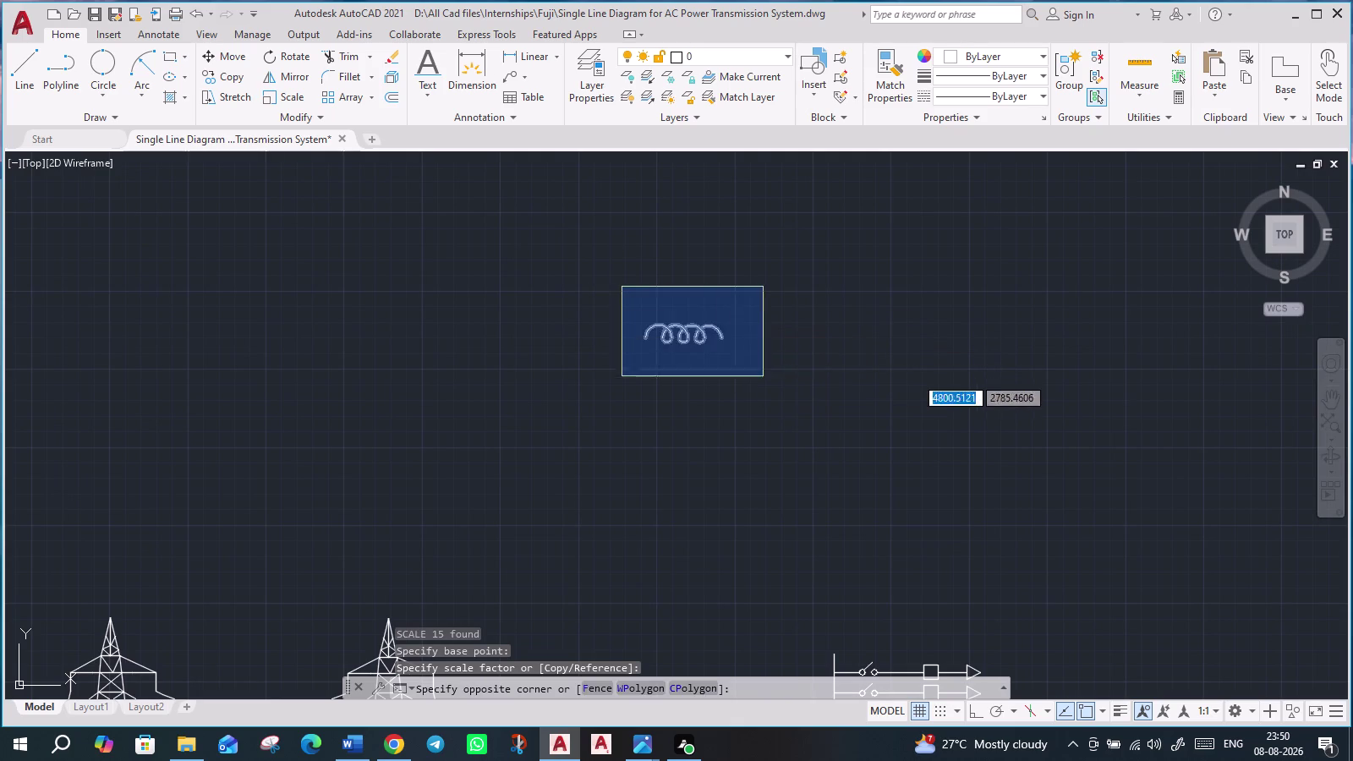
text(ro)
key(Return)
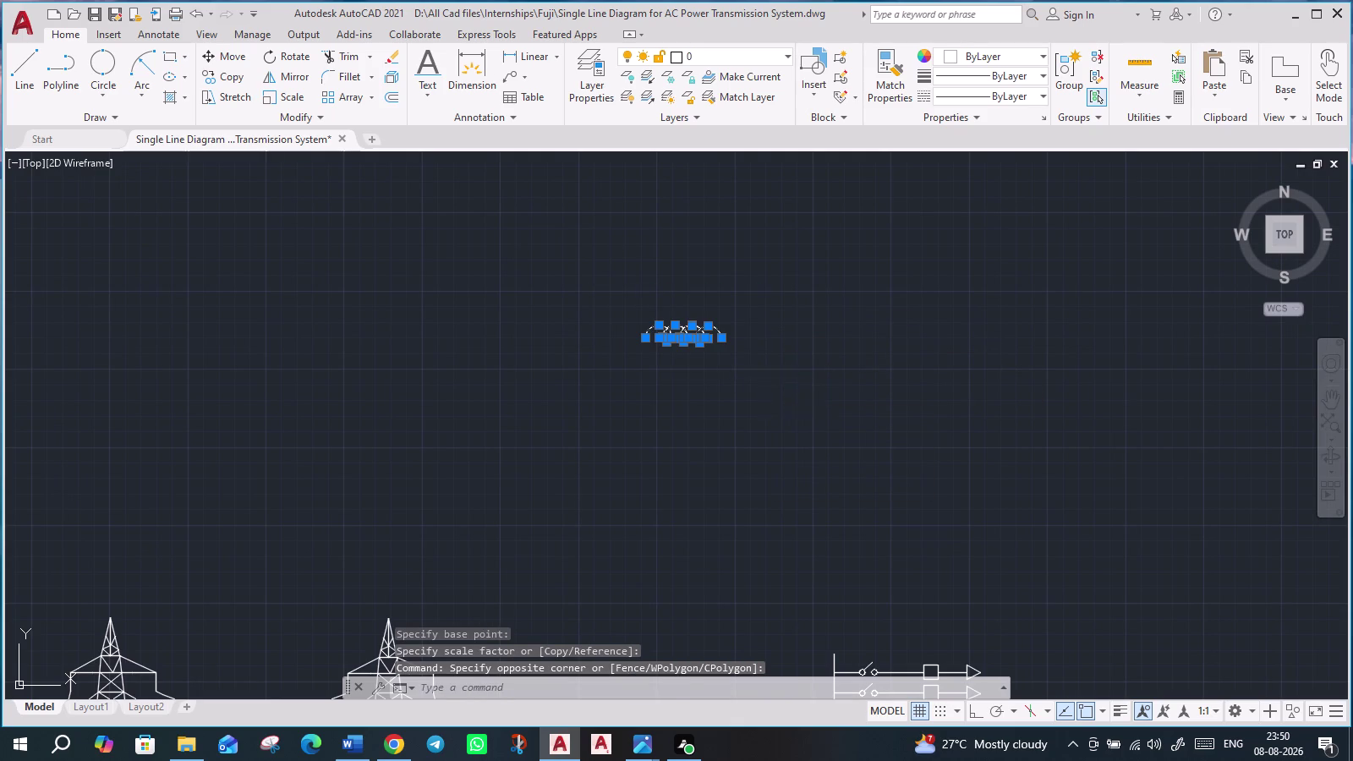
click(725, 339)
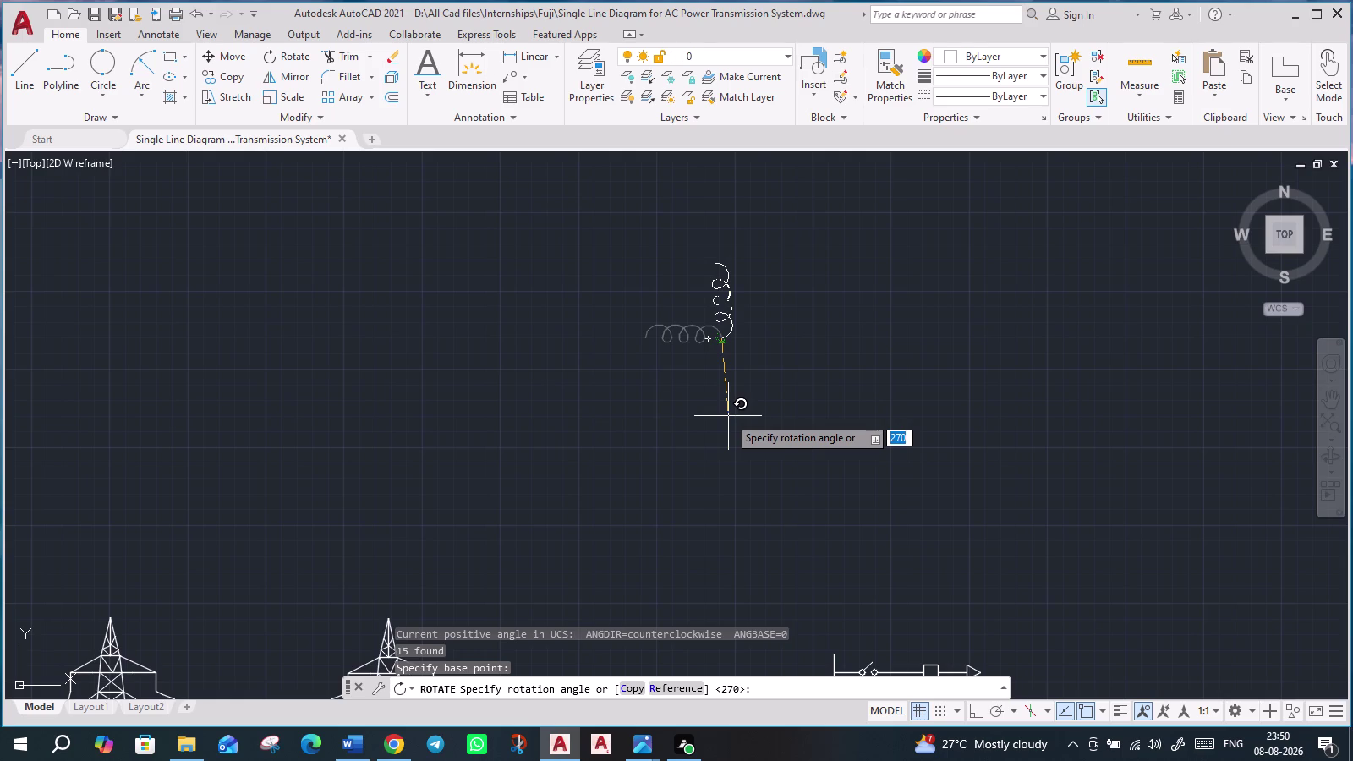
click(726, 415)
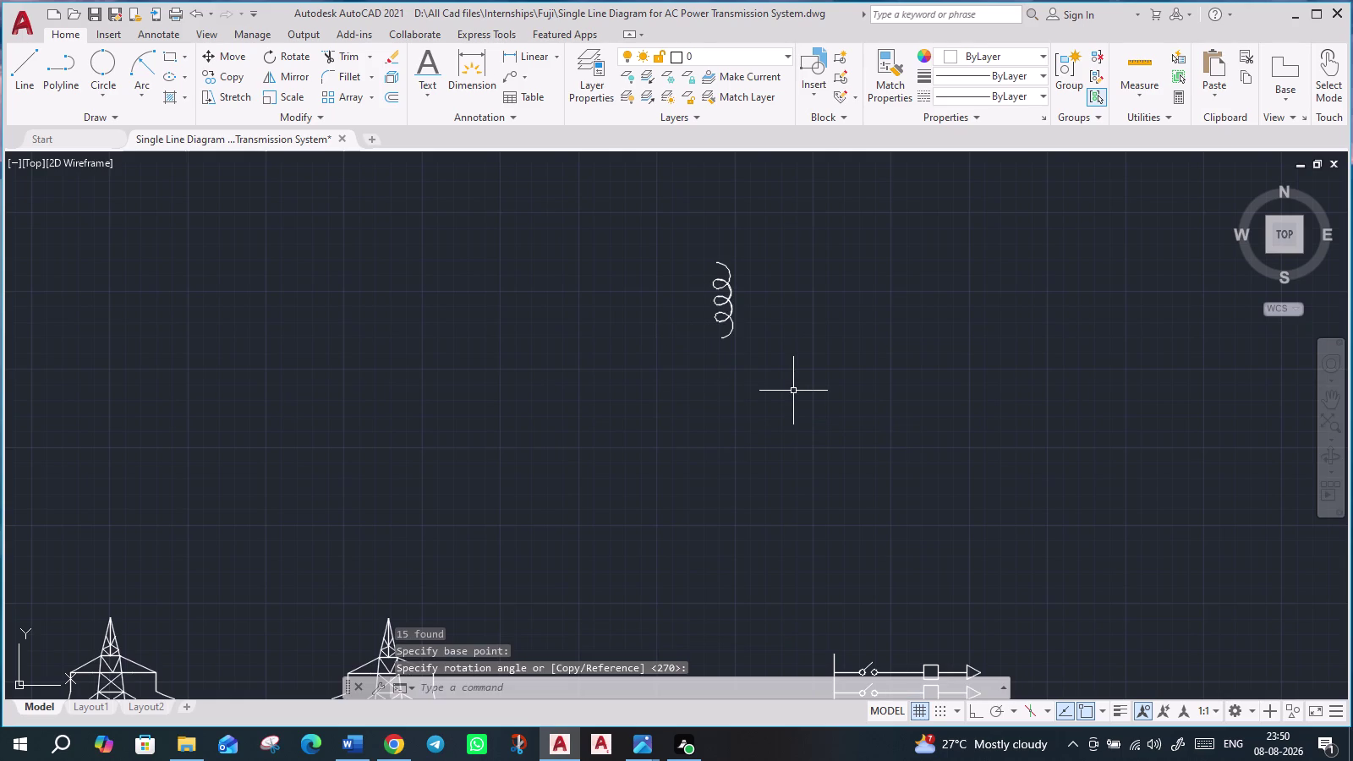
key(ctrl+z)
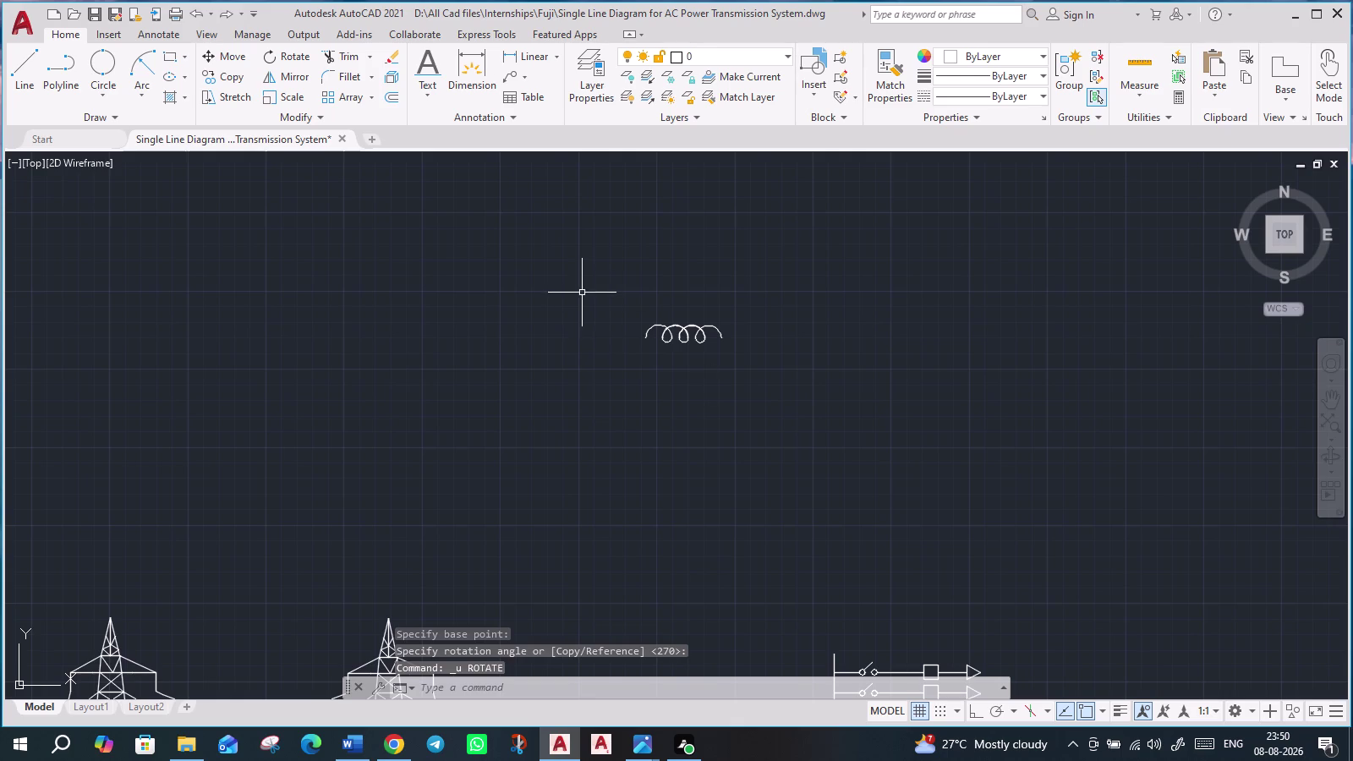
drag(582, 292, 592, 295)
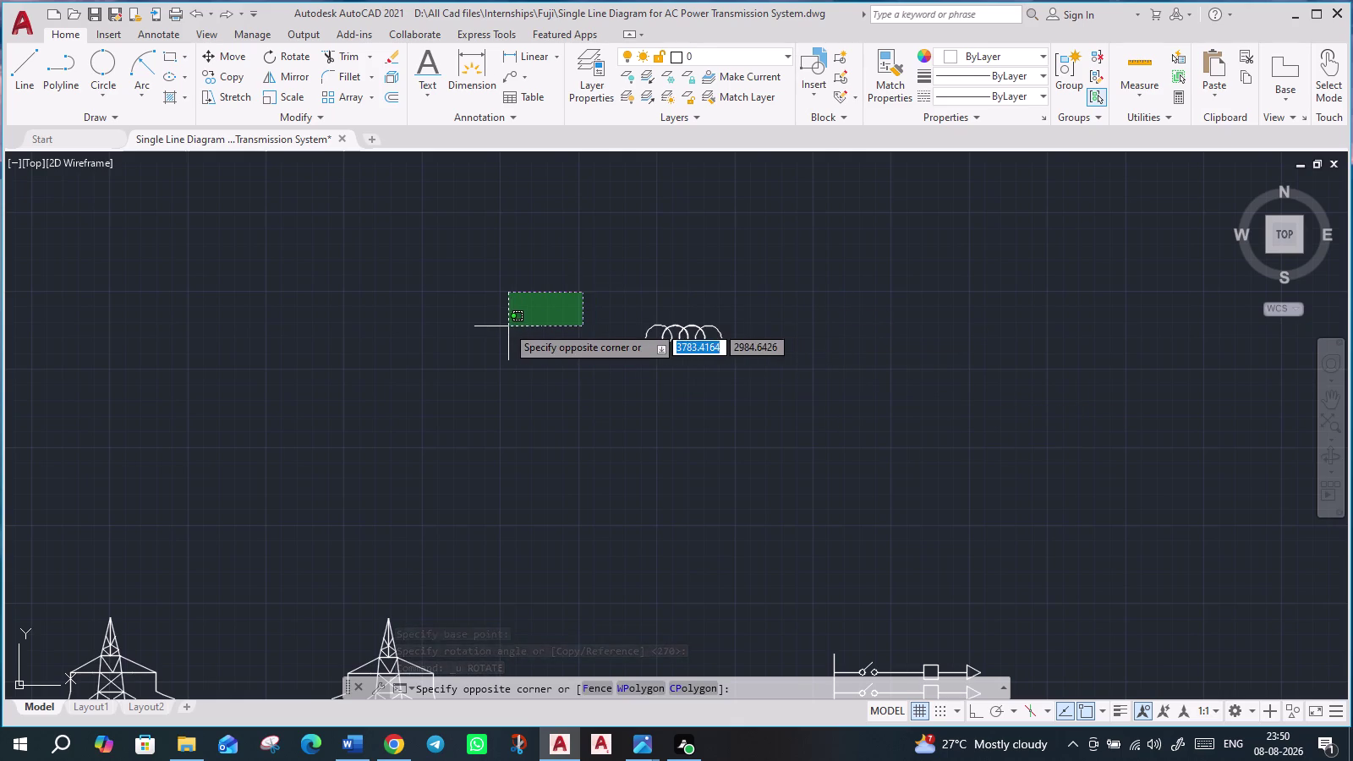
key(Escape)
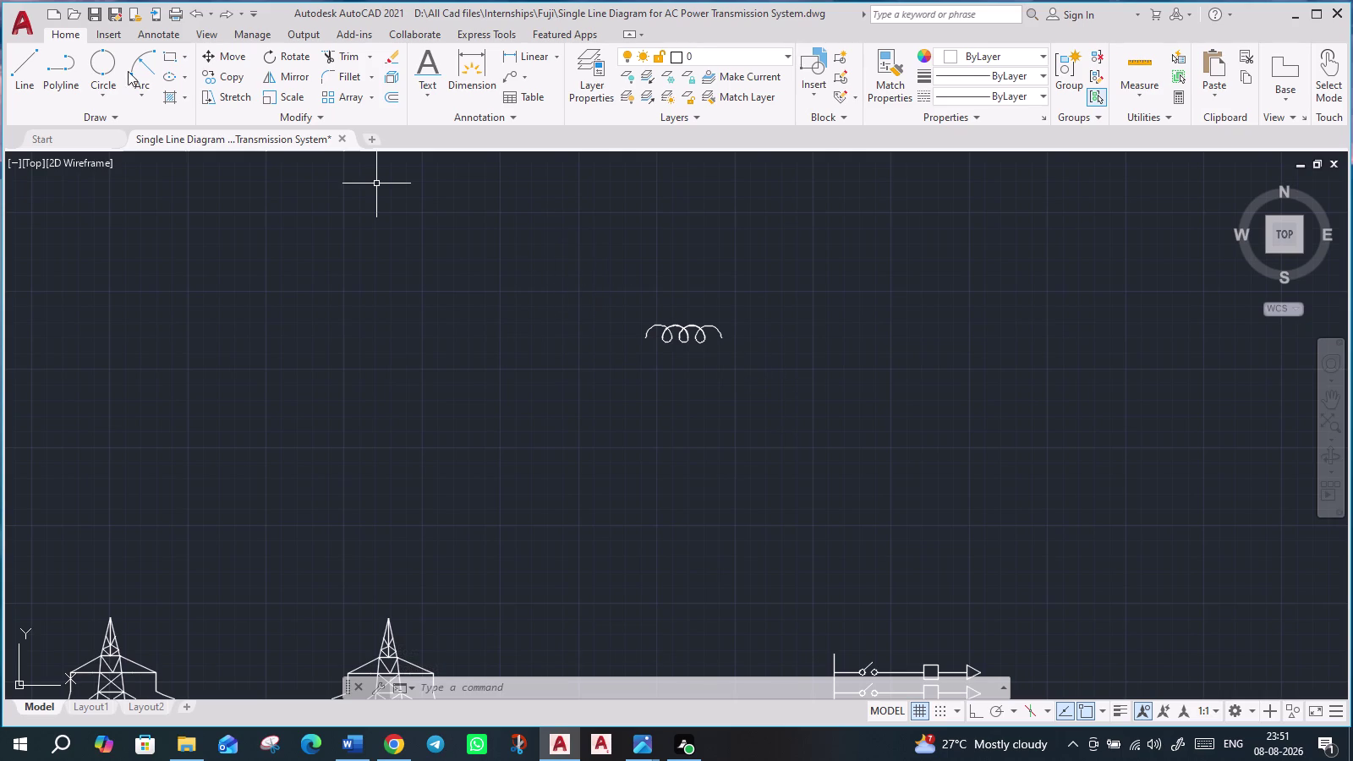
click(301, 74)
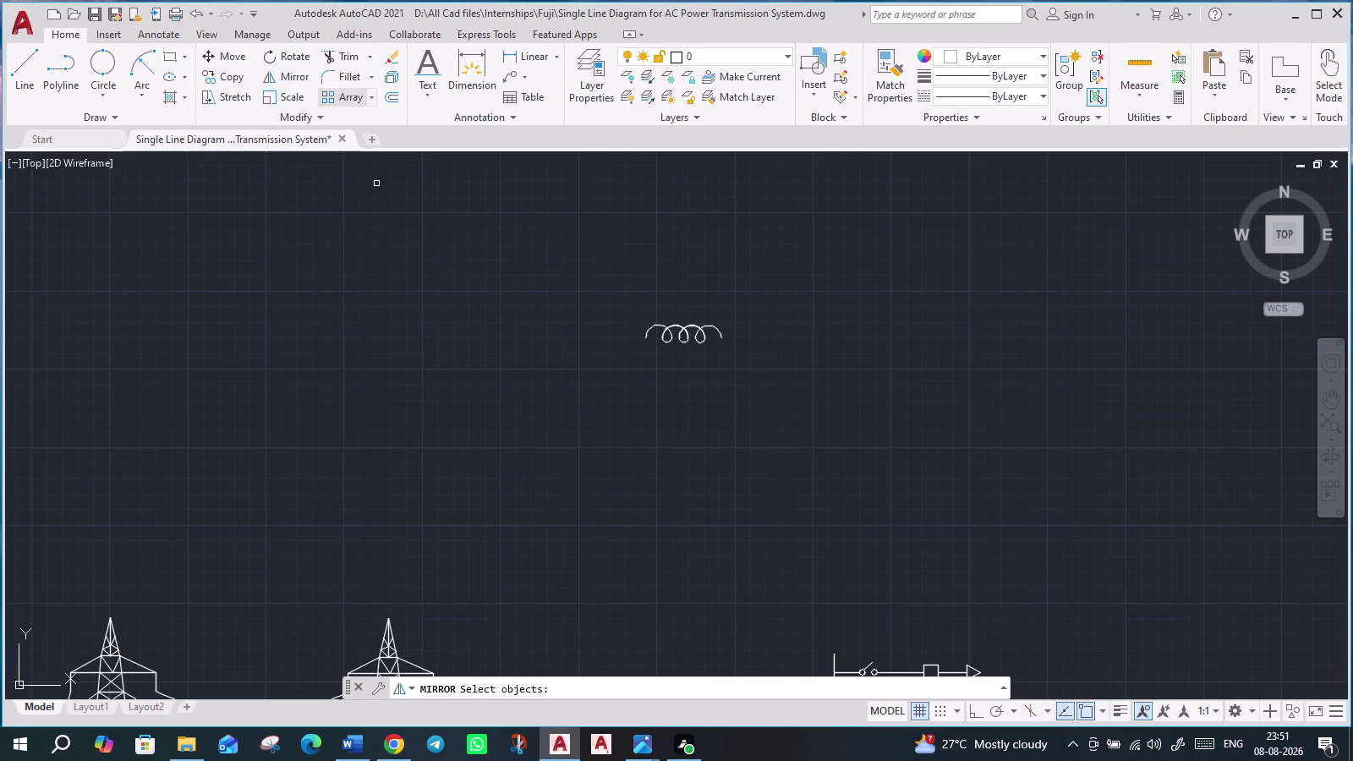
Select all pieces of the four-turn coil for mirroring.
drag(570, 291, 582, 290)
click(749, 378)
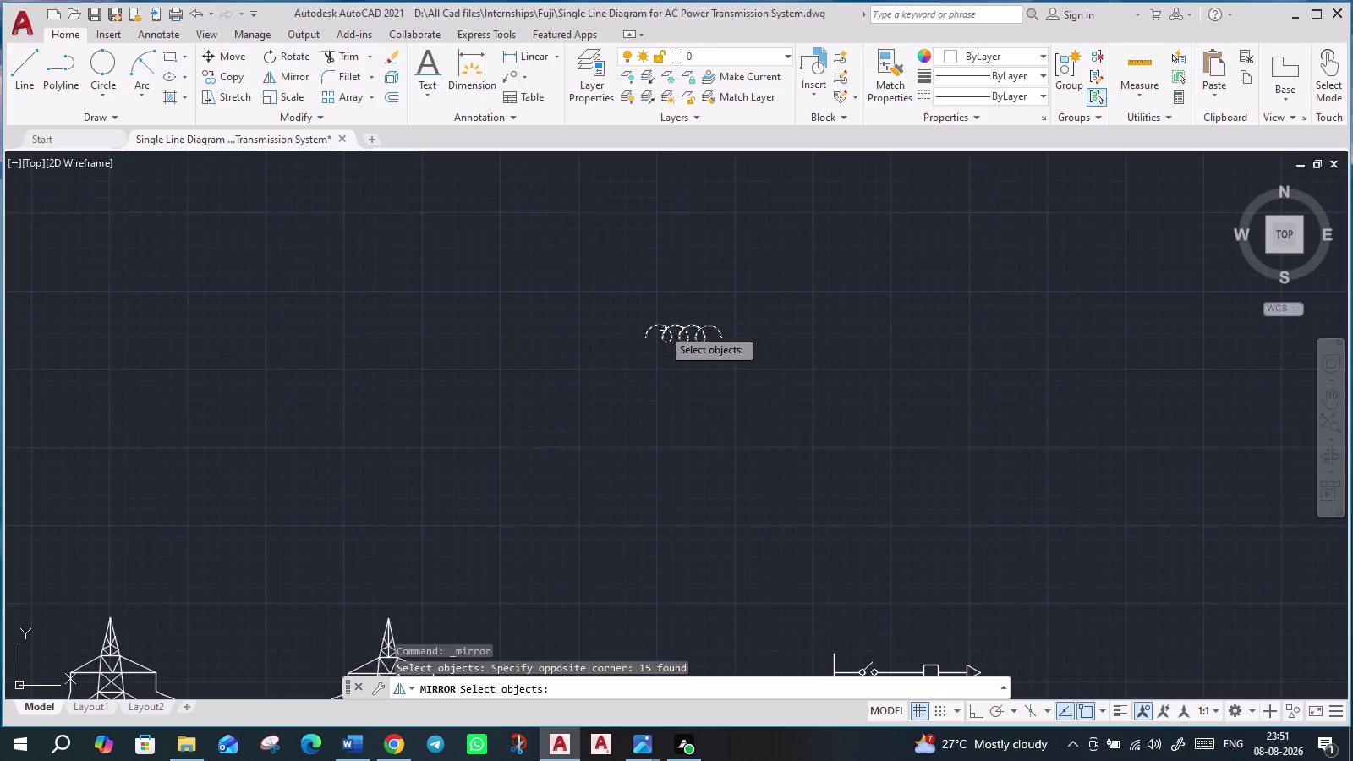
click(623, 298)
click(765, 383)
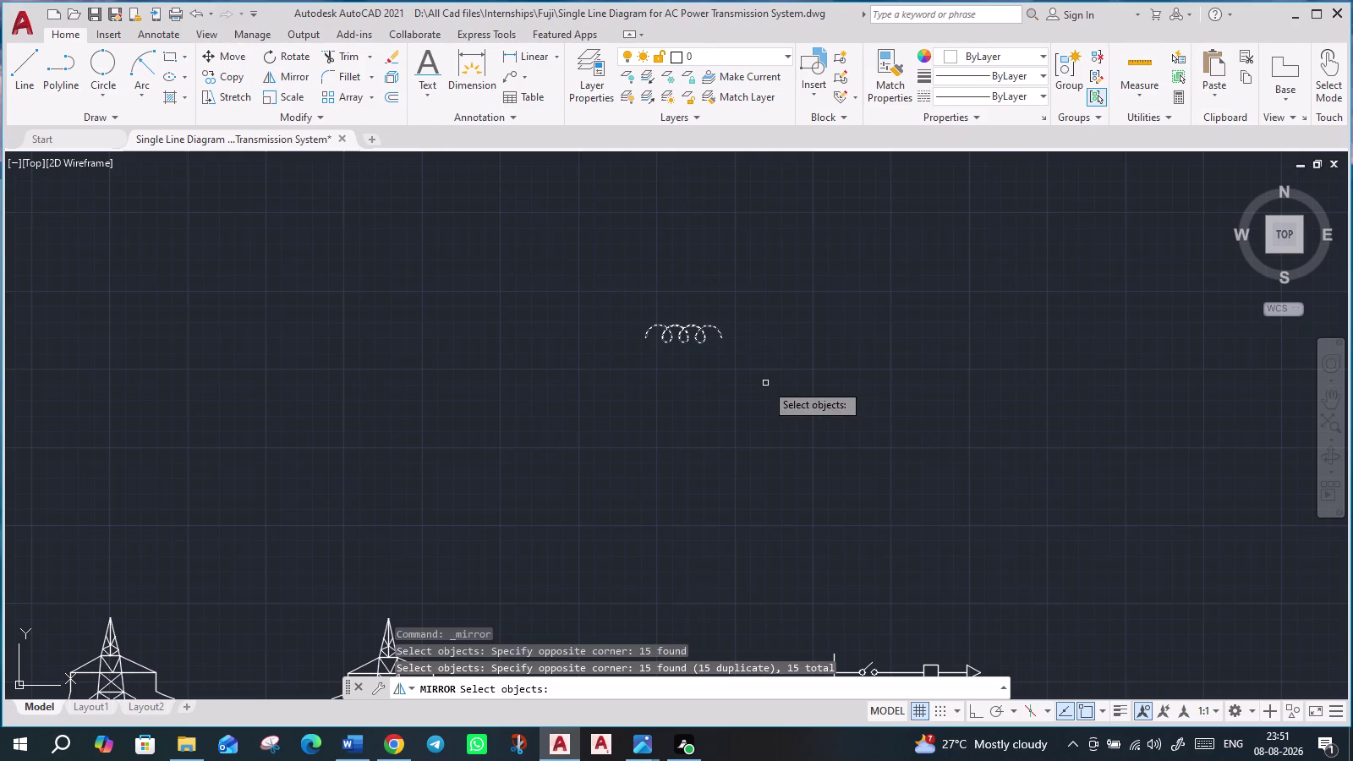
click(664, 327)
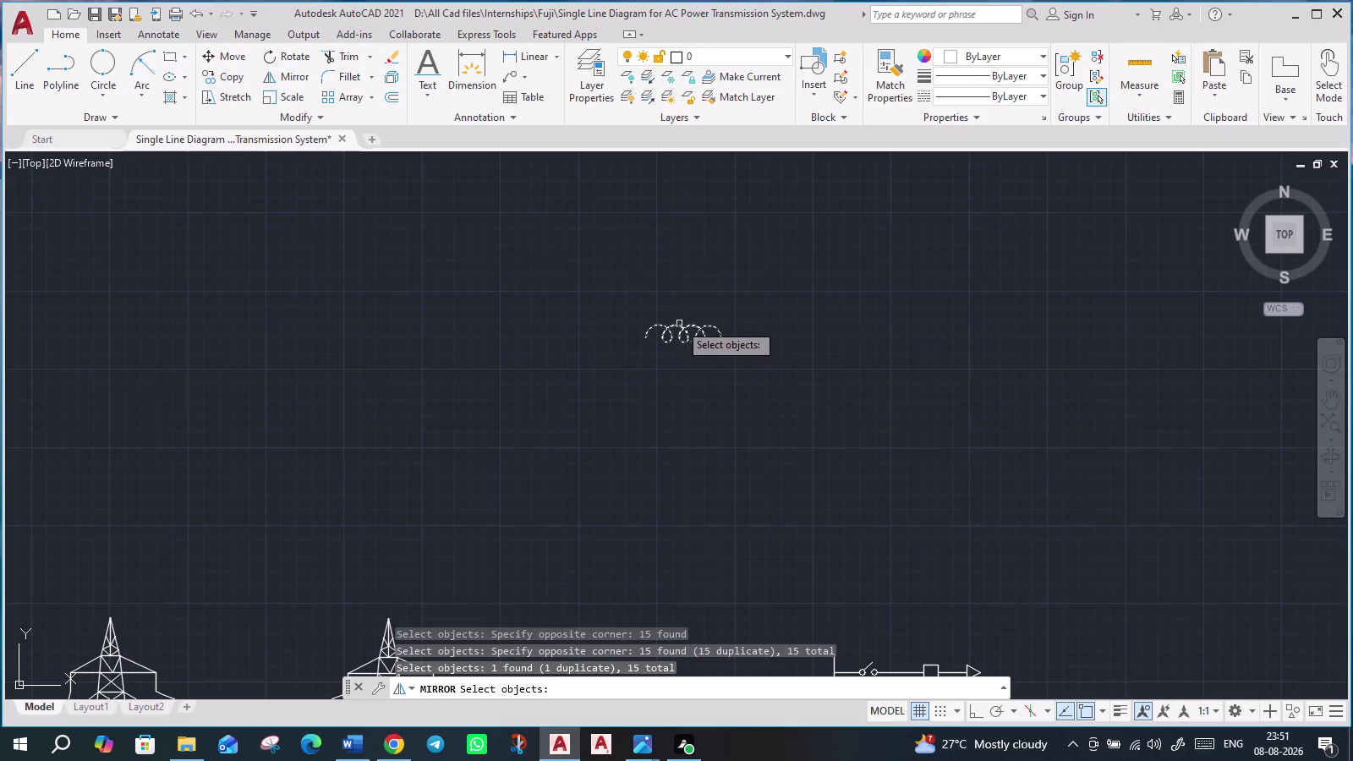
key(Return)
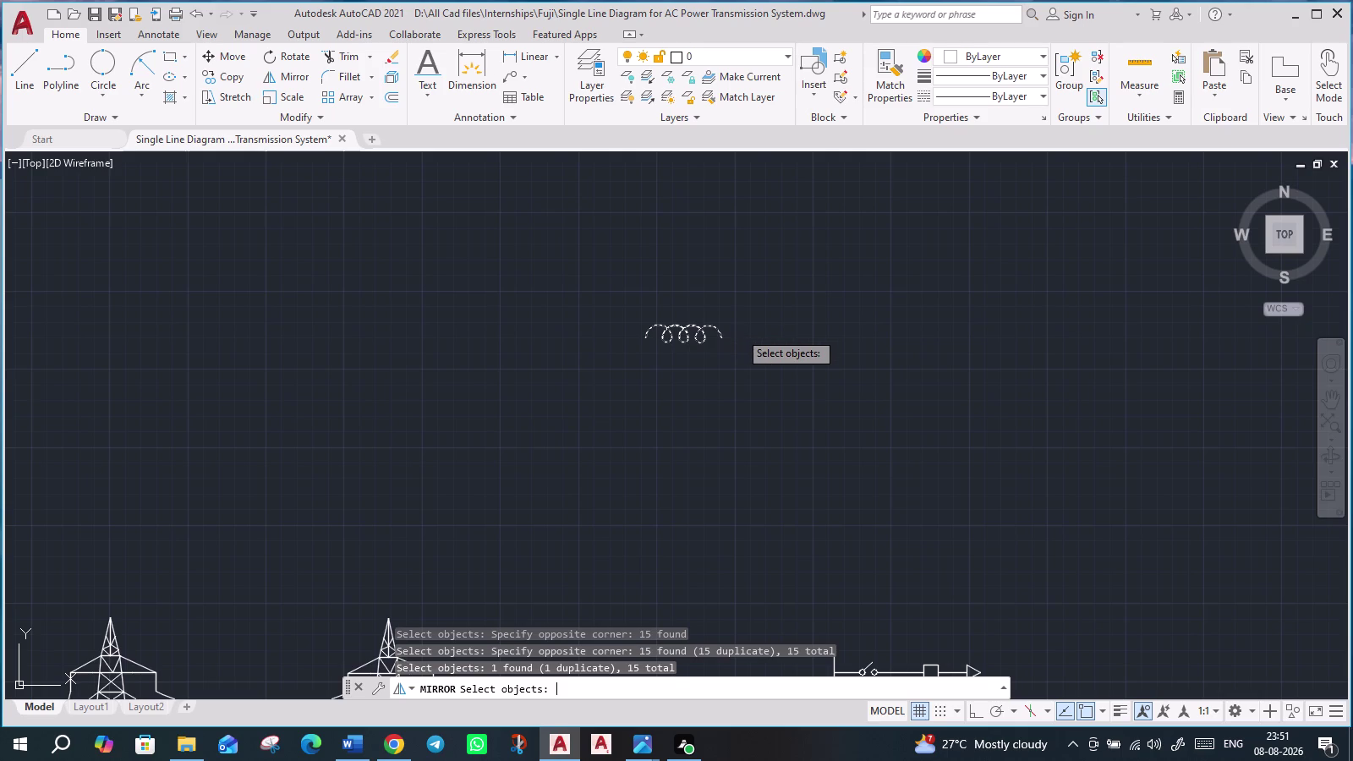
Mirror the coil across a horizontal line, keeping the original, and recentre both coils.
click(647, 304)
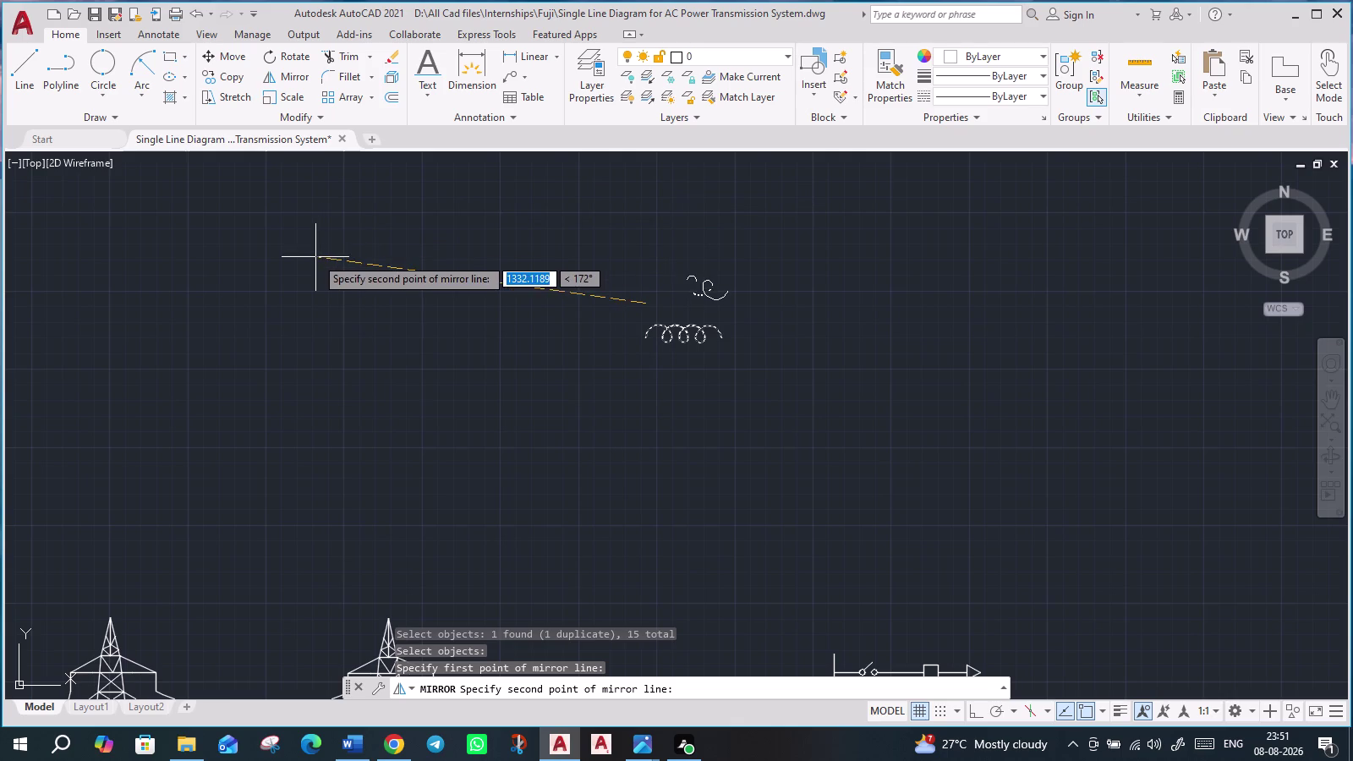
click(294, 301)
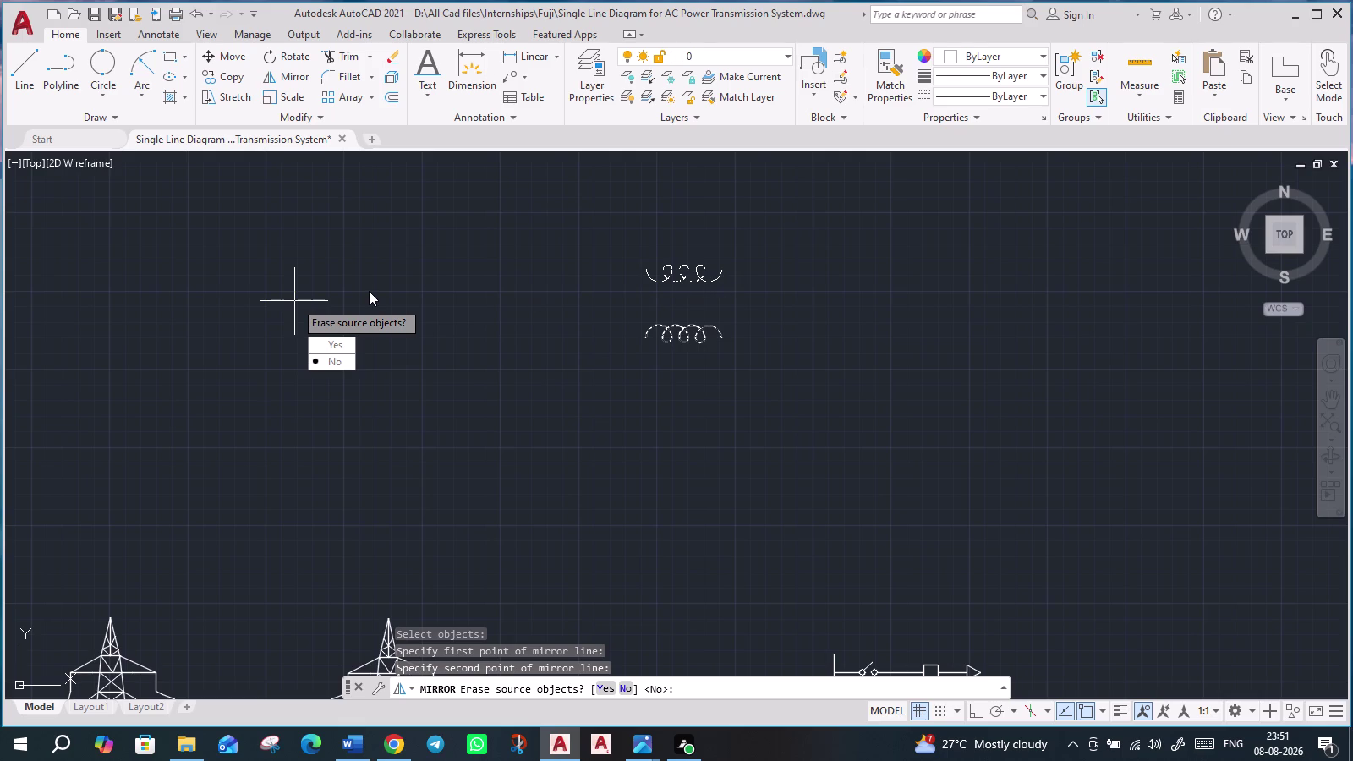
key(Return)
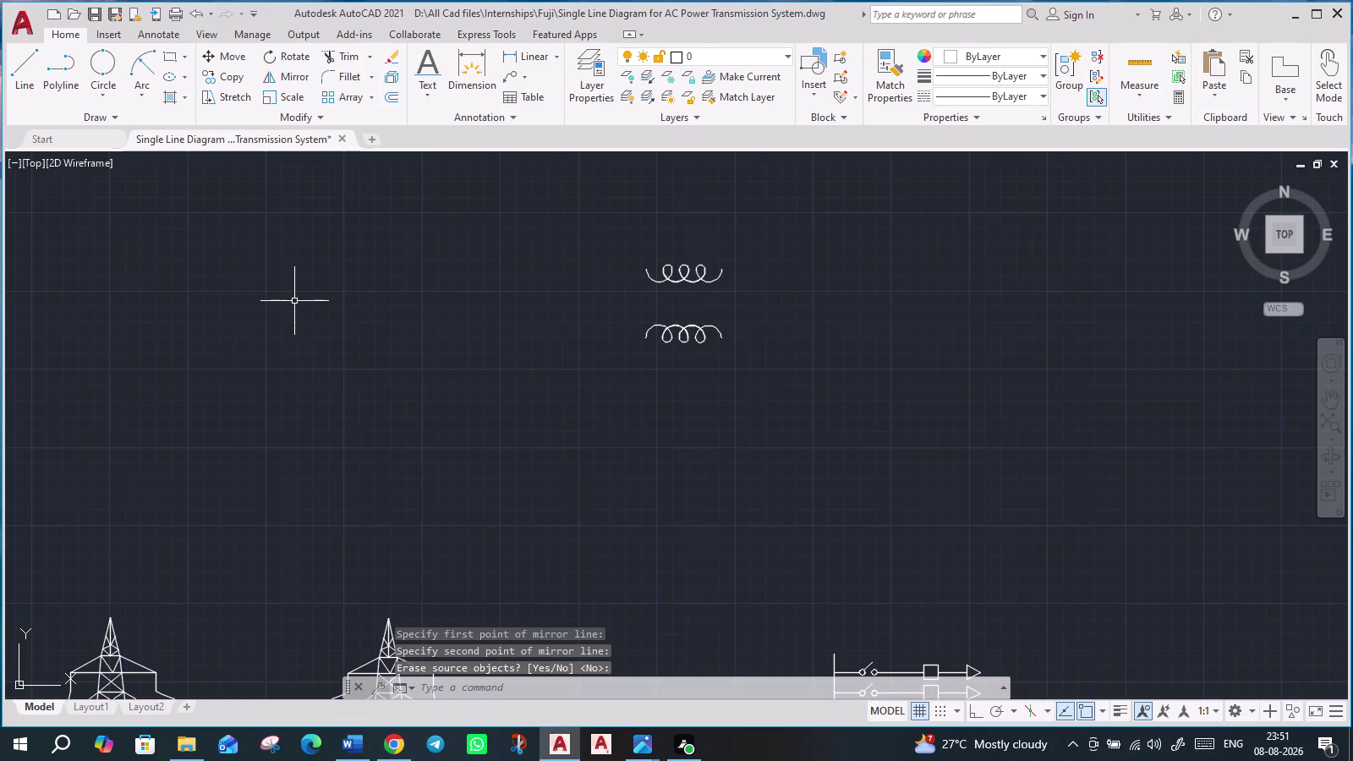
scroll(up, 3)
scroll(down, 3)
middle_drag(943, 390, 932, 394)
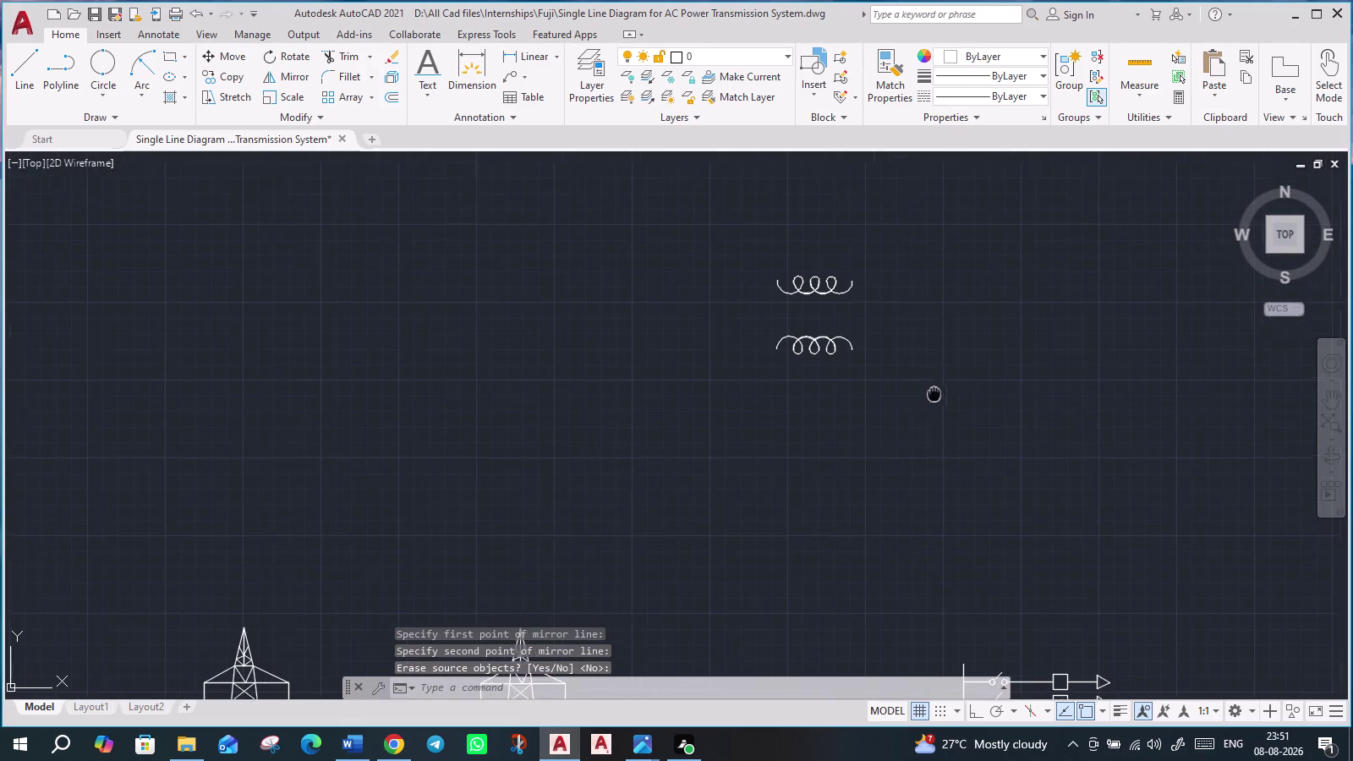
middle_drag(932, 394, 847, 423)
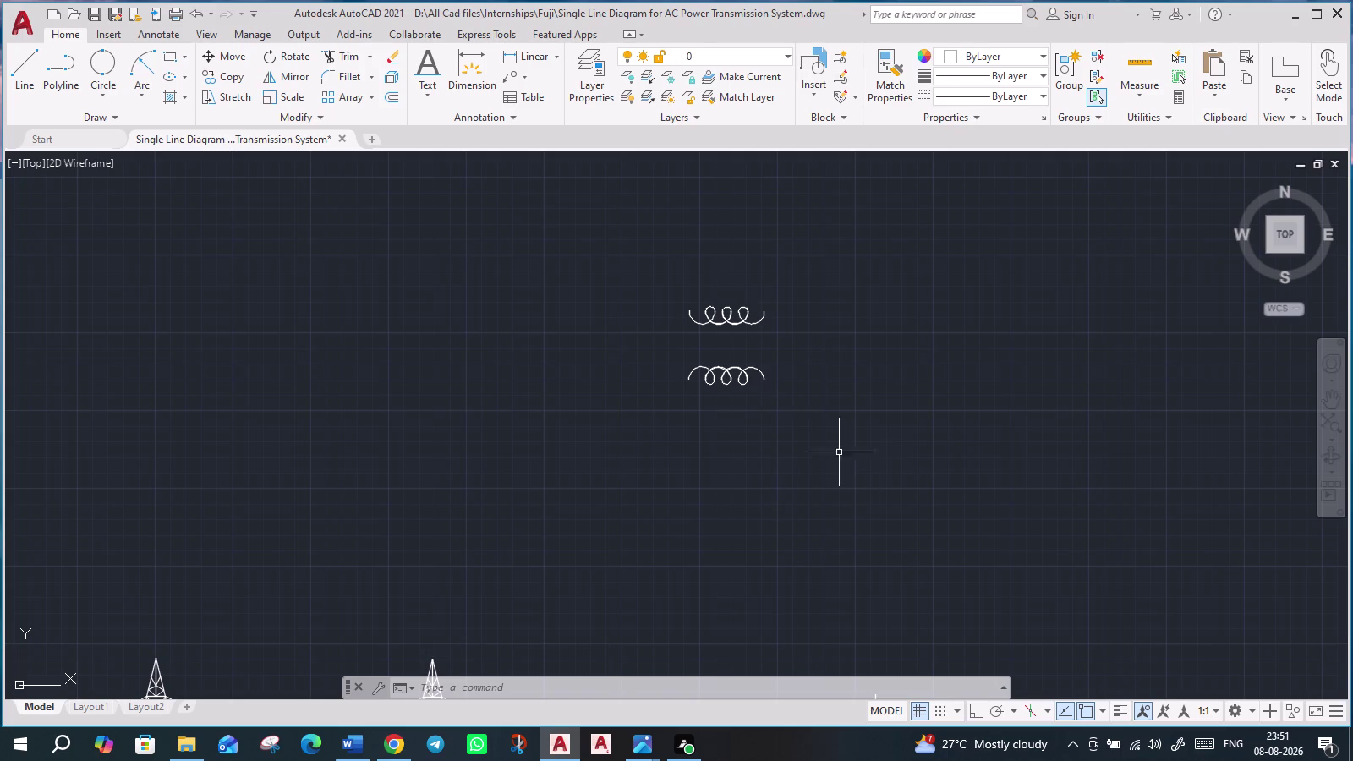
scroll(up, 3)
middle_drag(762, 440, 738, 534)
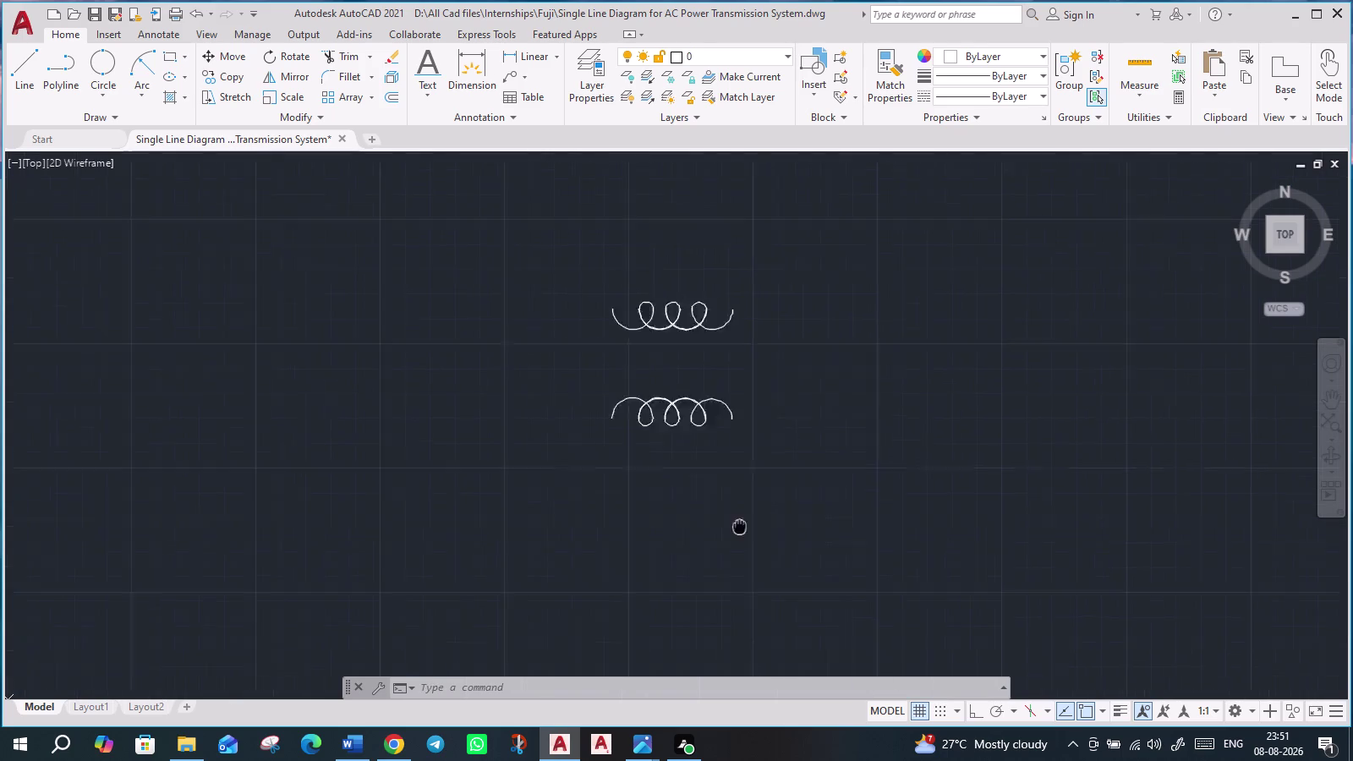
middle_drag(738, 534, 704, 649)
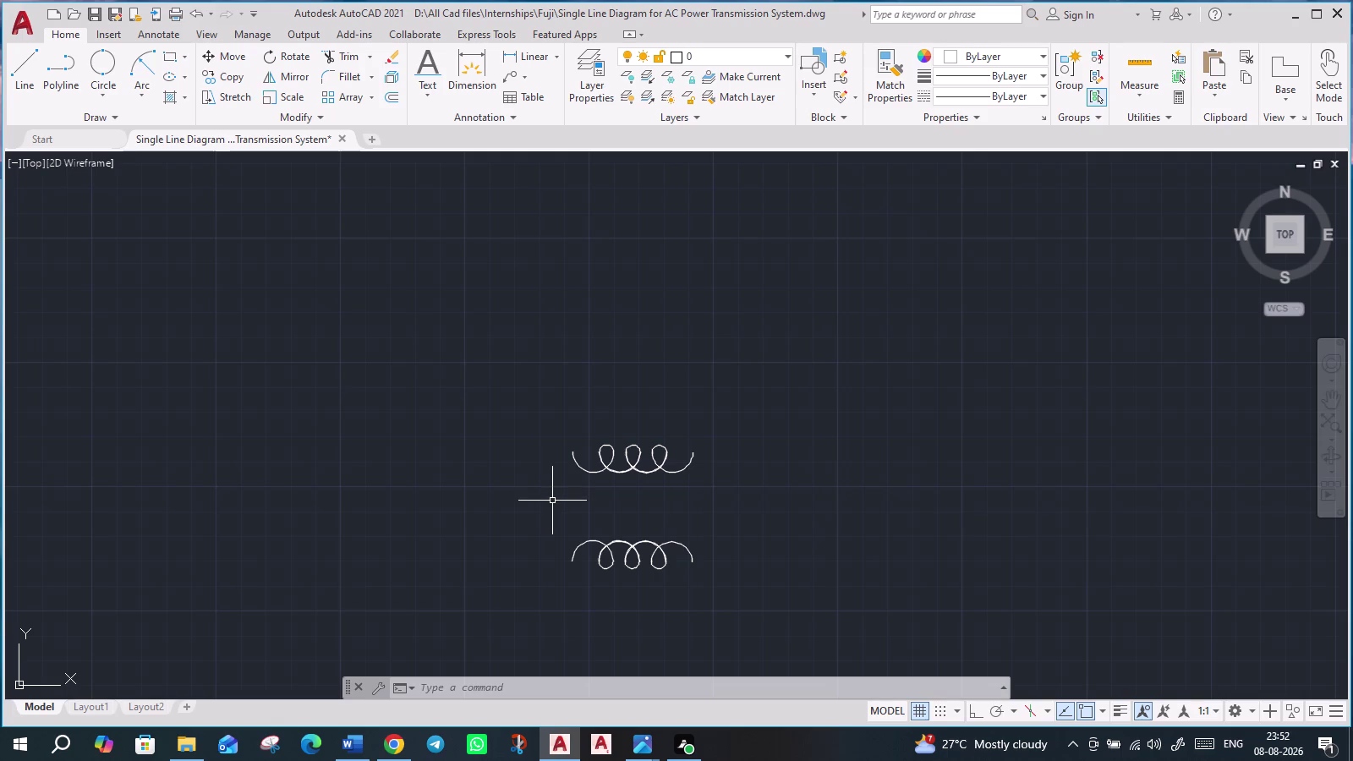
Move the lower coil up closer beneath the upper coil.
click(552, 501)
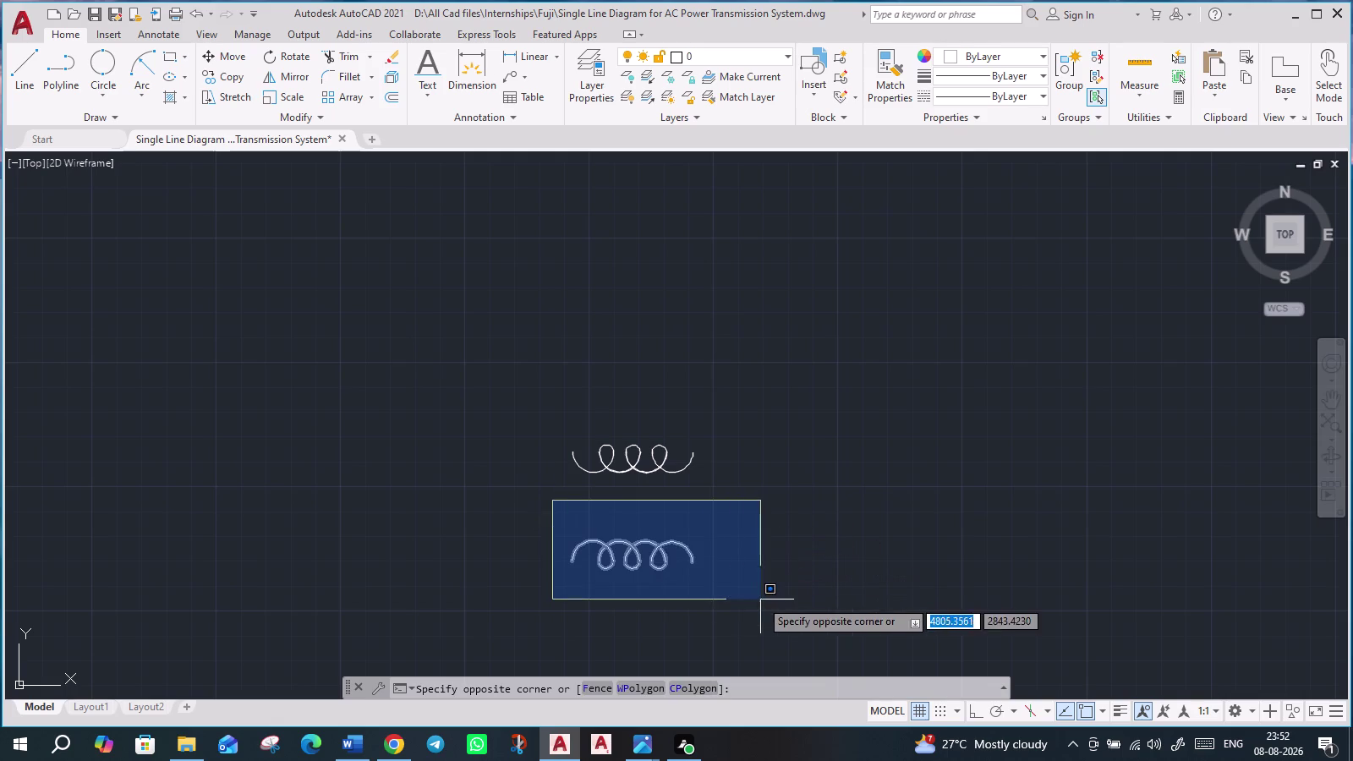
click(761, 600)
key(m)
key(Return)
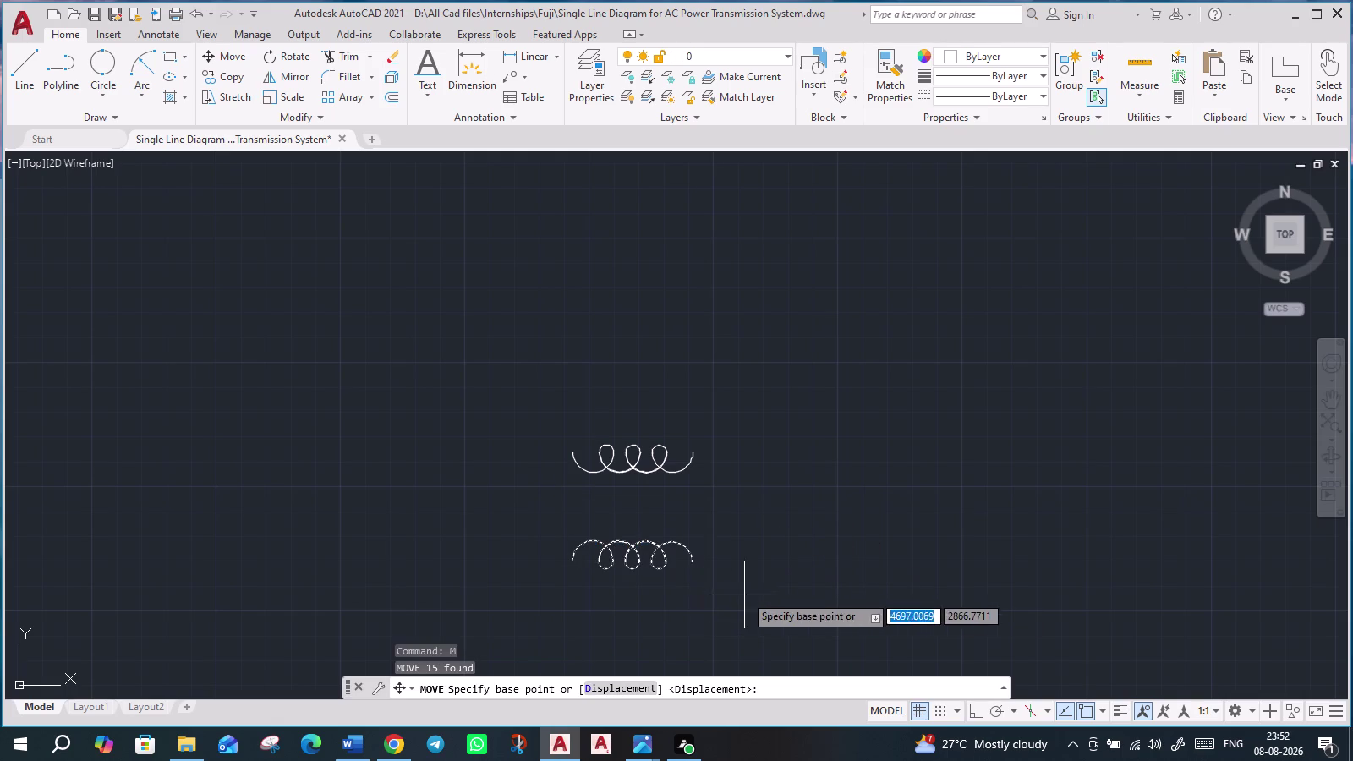
click(604, 545)
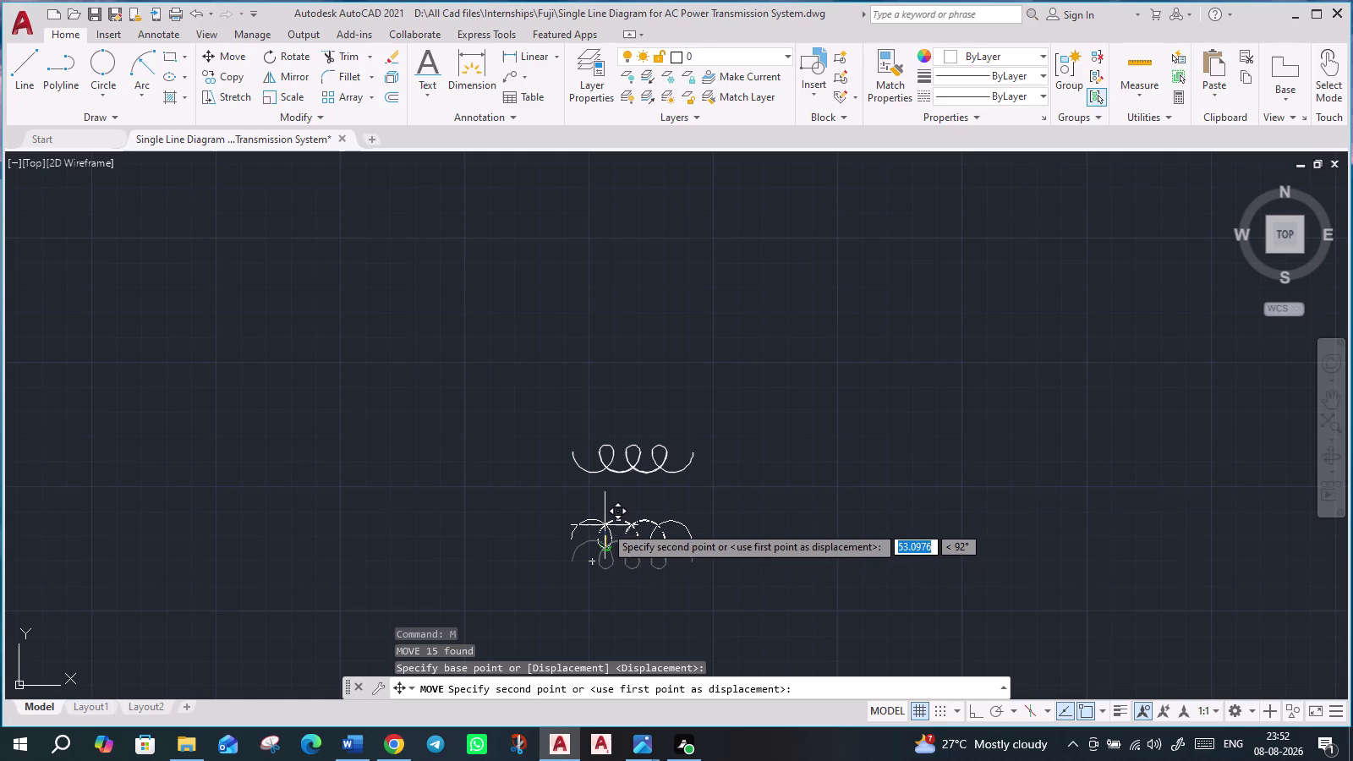
click(608, 524)
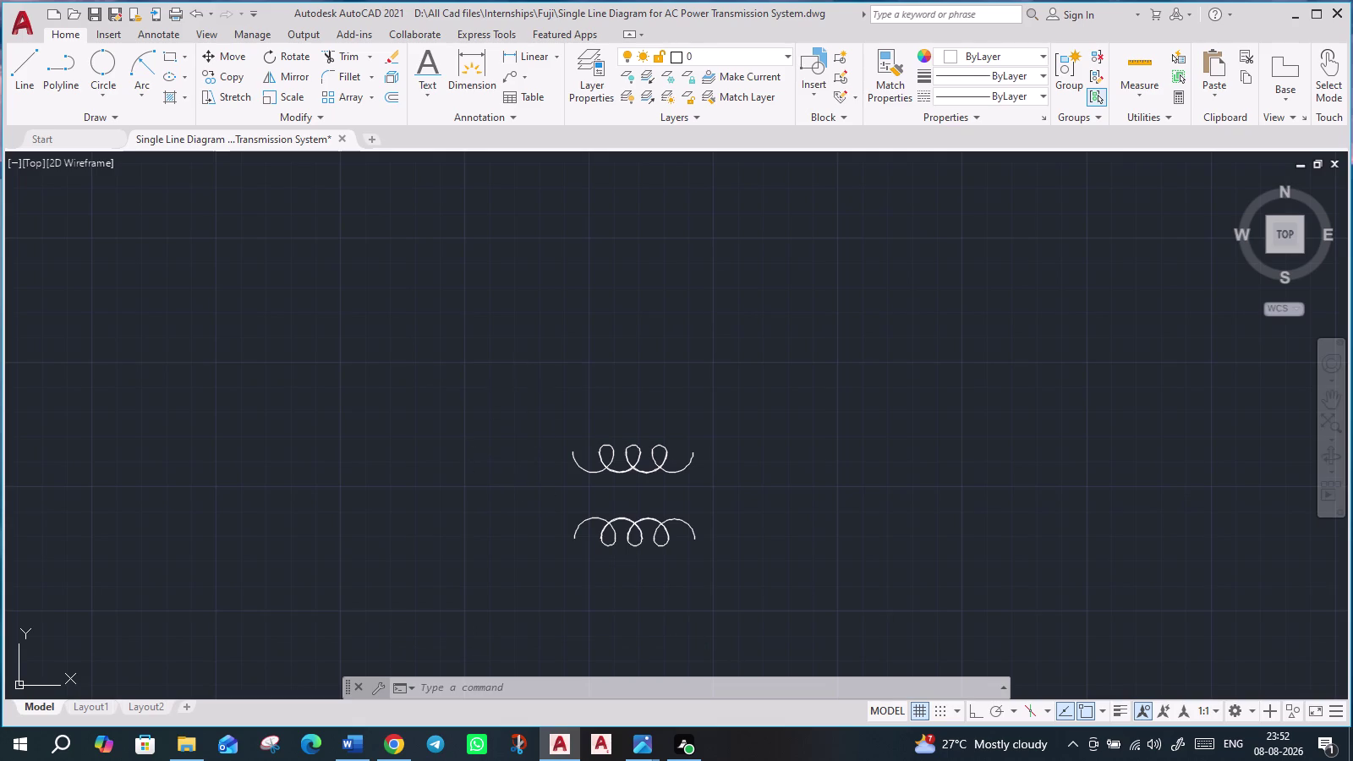
Rotate both coils 270° about a point on their left so they stand upright.
click(523, 416)
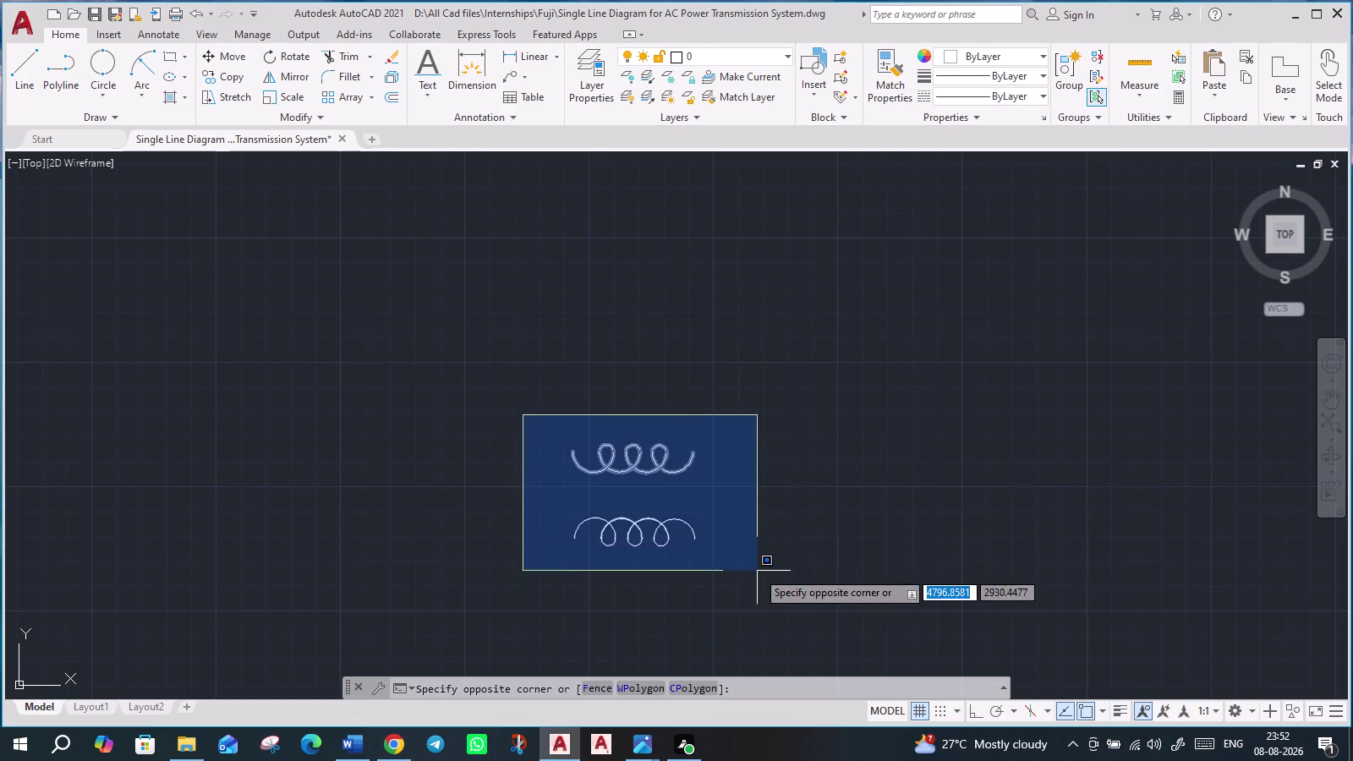
click(757, 582)
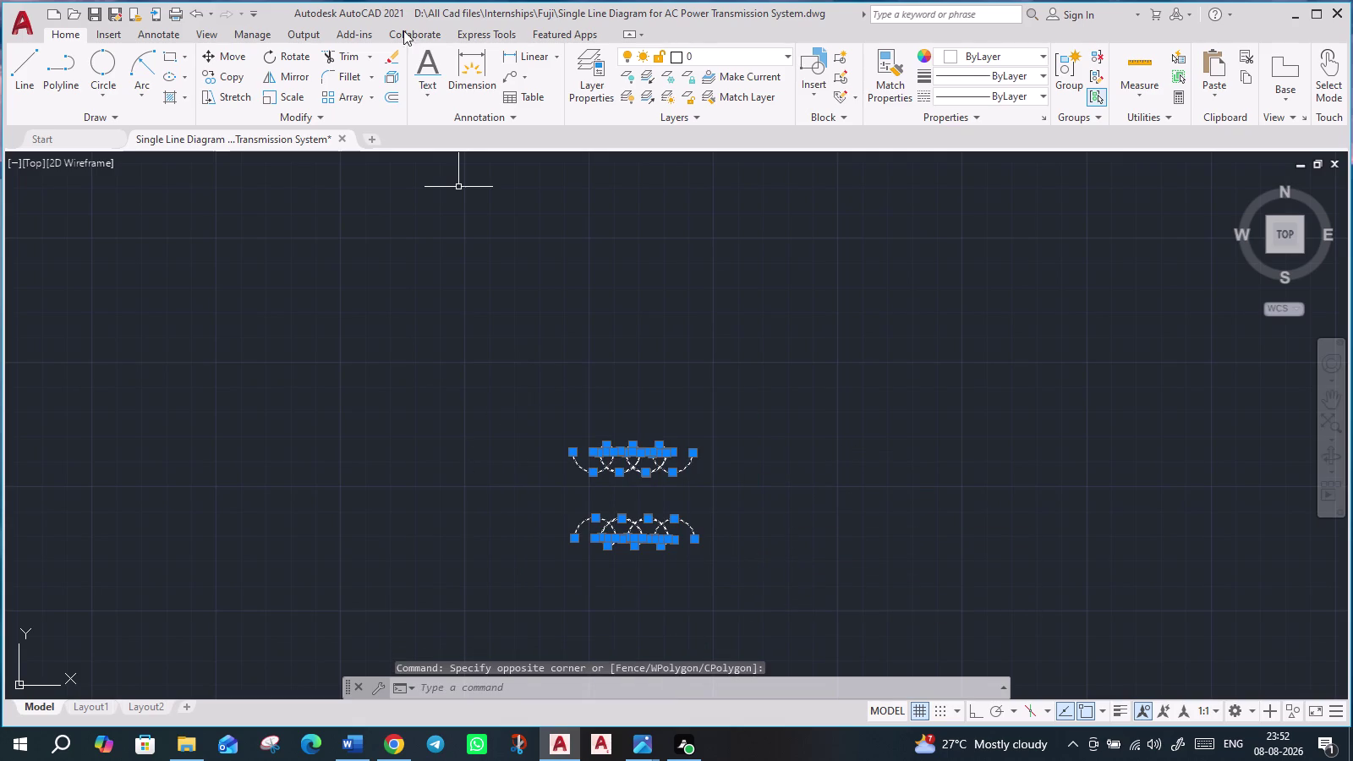
click(287, 51)
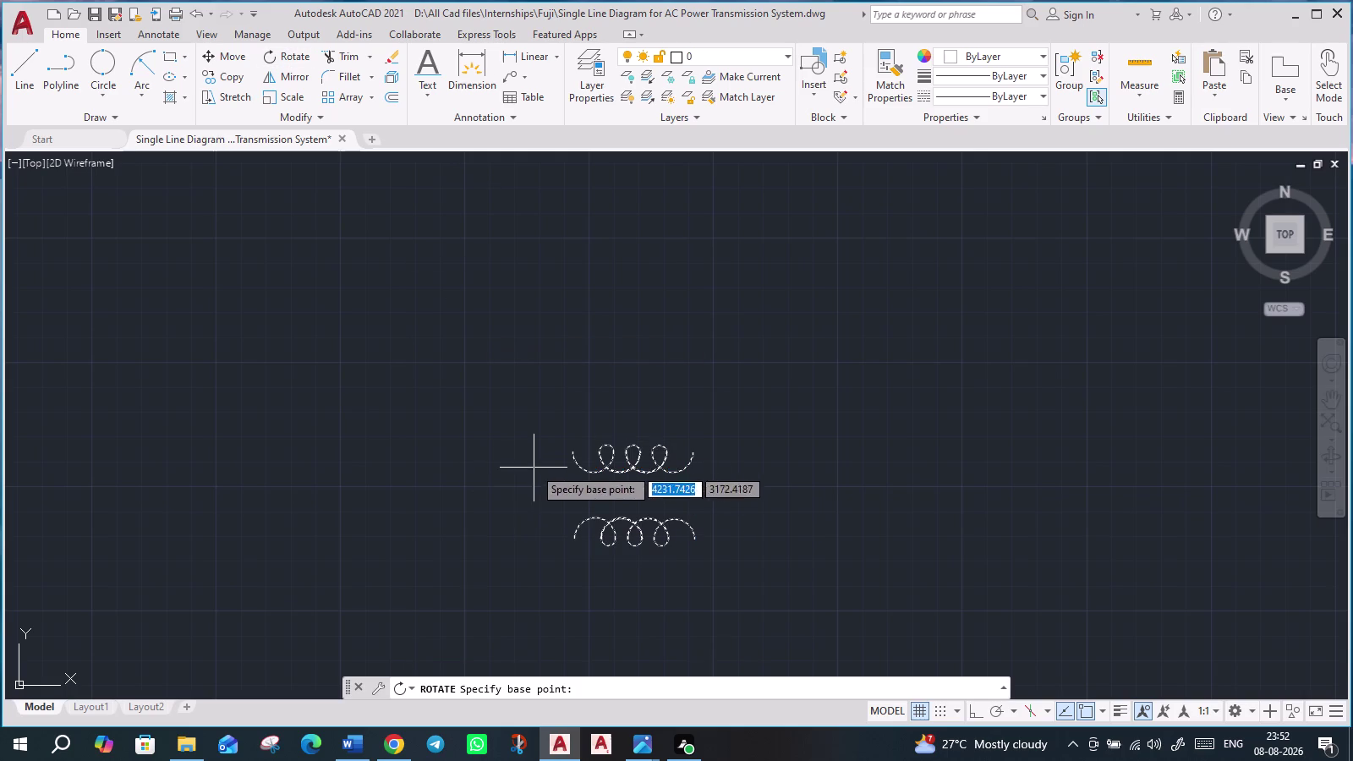
click(573, 453)
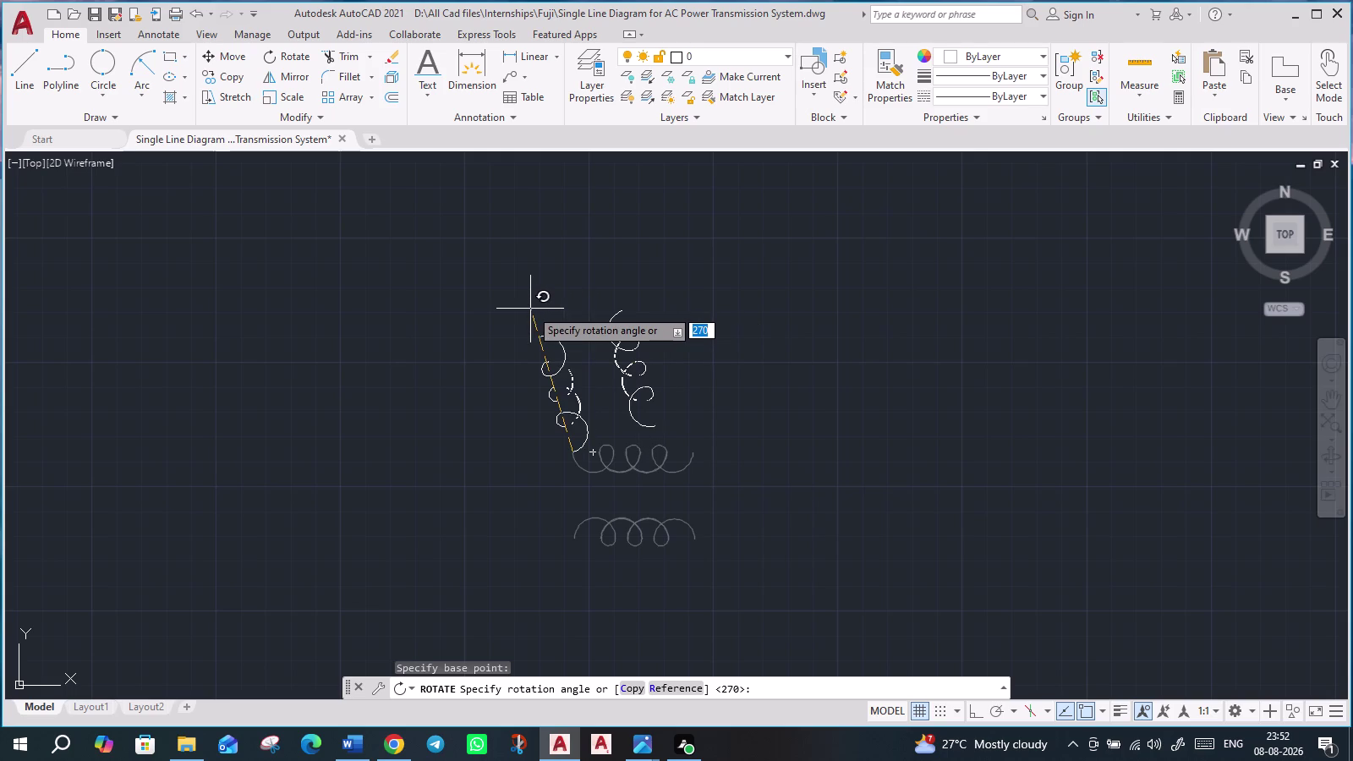
key(F8)
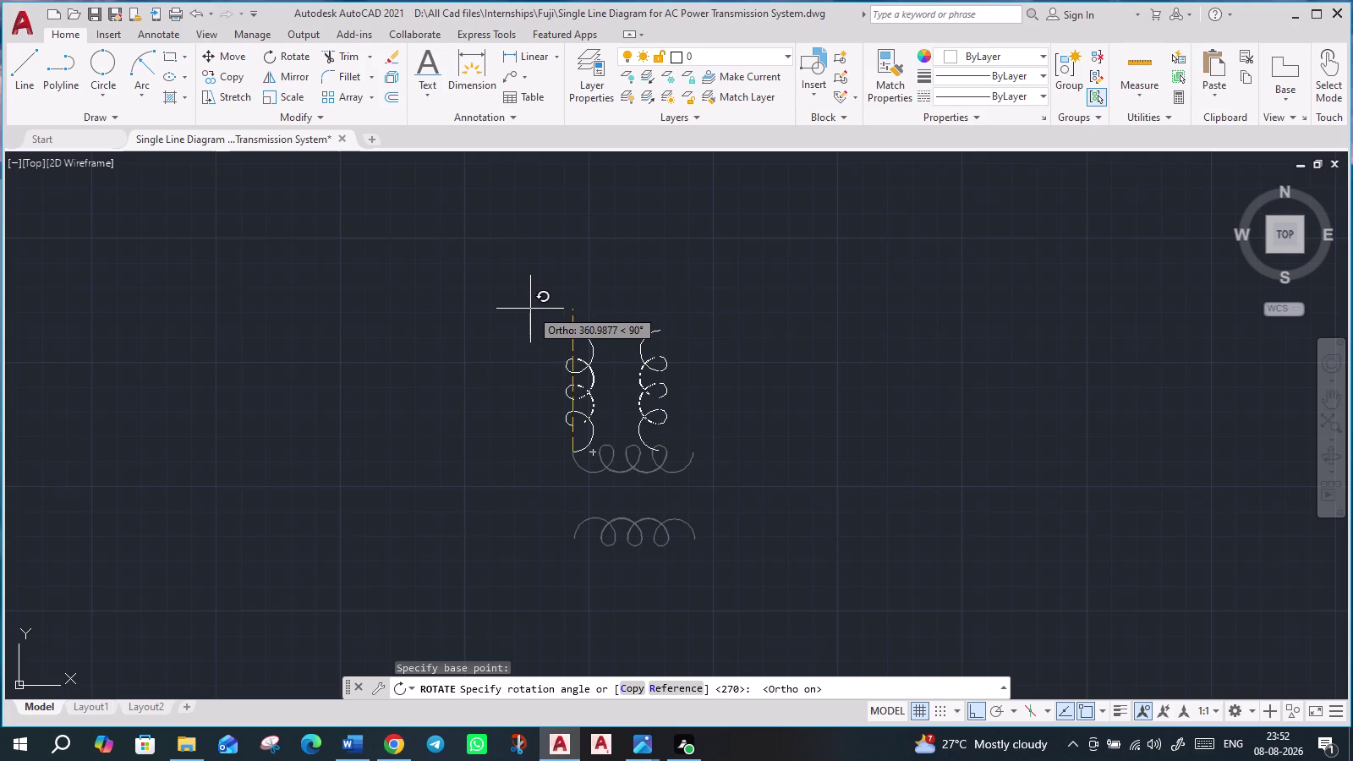
click(530, 309)
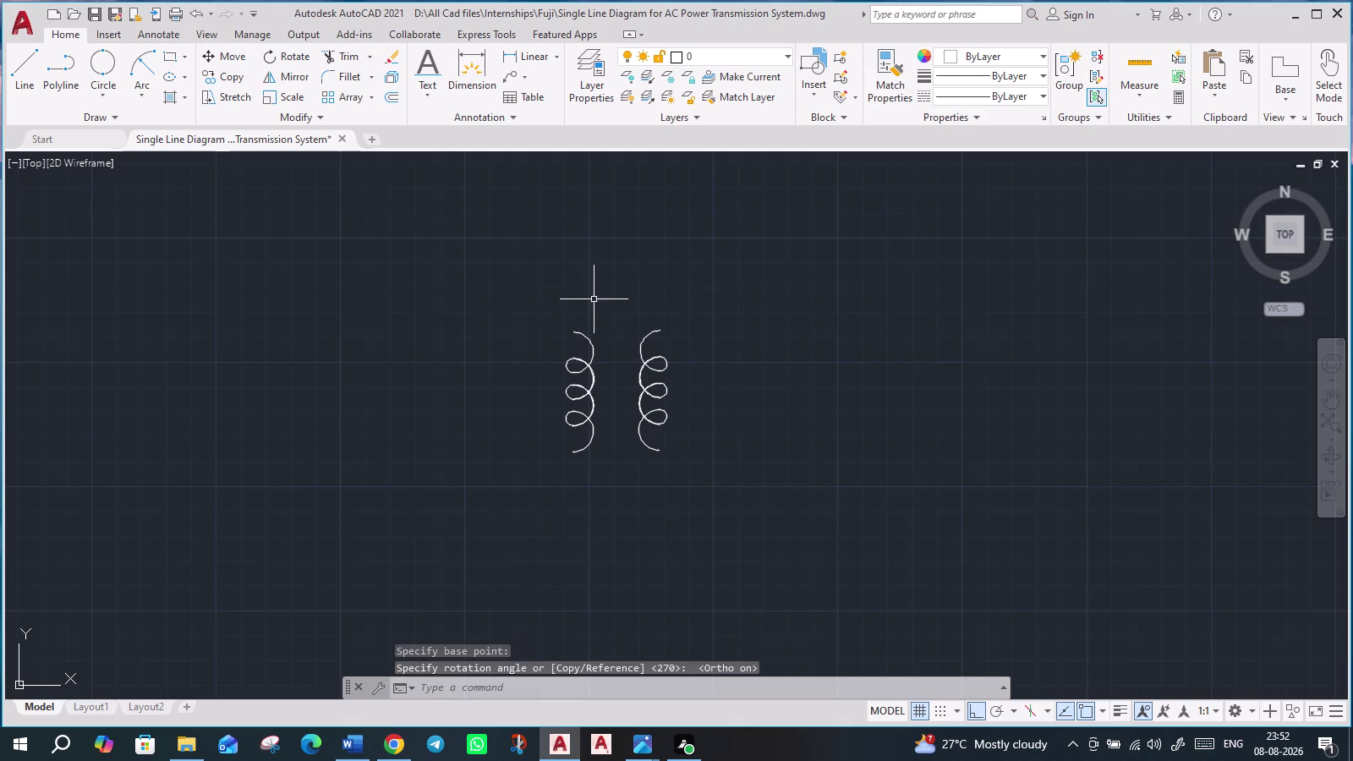
Draw a vertical lead up from the left coil's top end with Ortho on.
key(l)
key(Return)
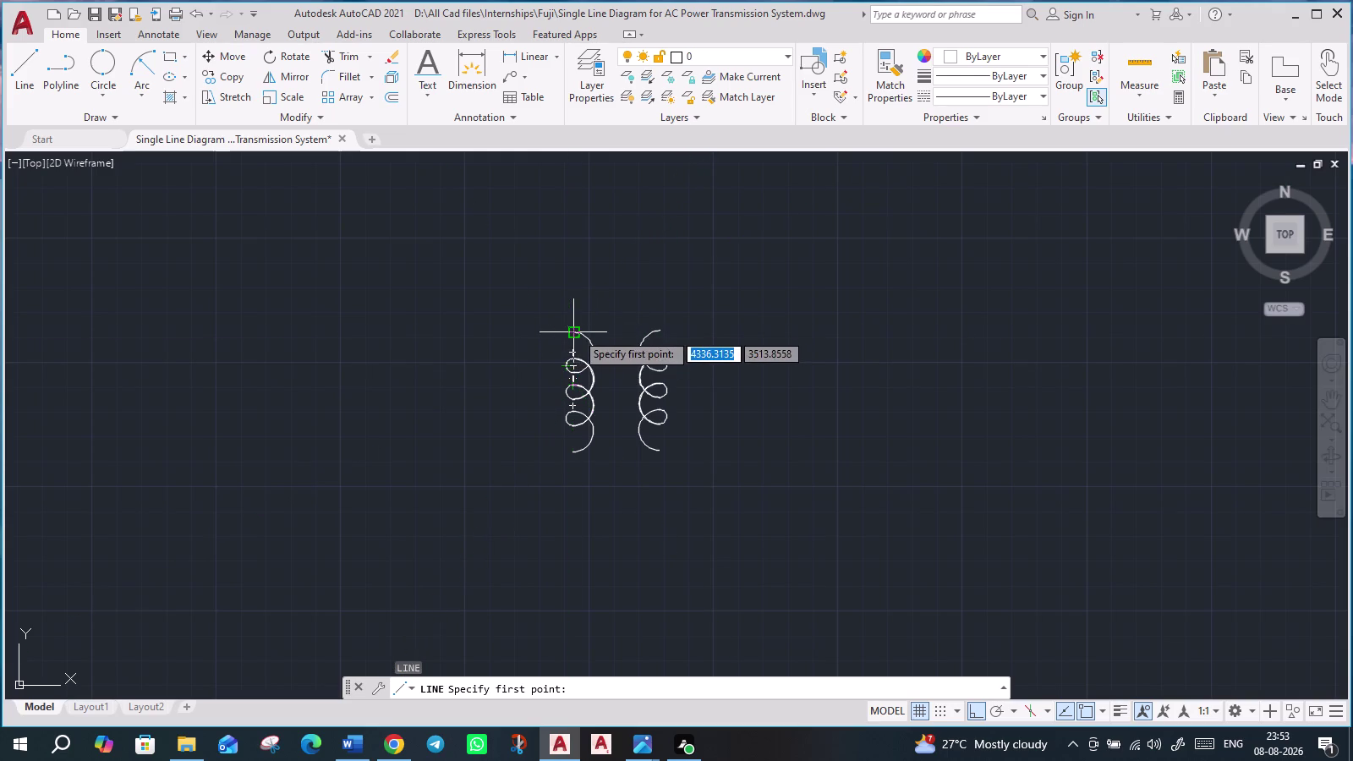
click(576, 334)
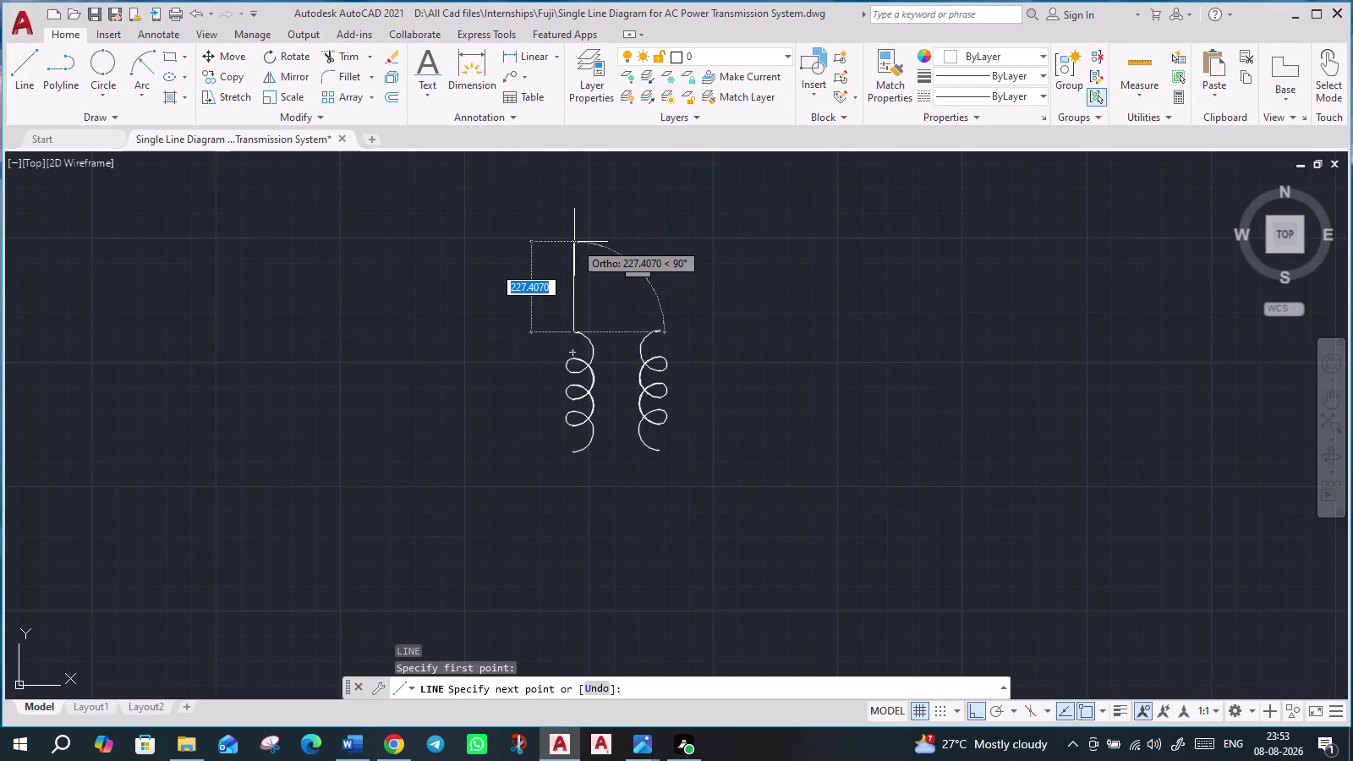
click(574, 242)
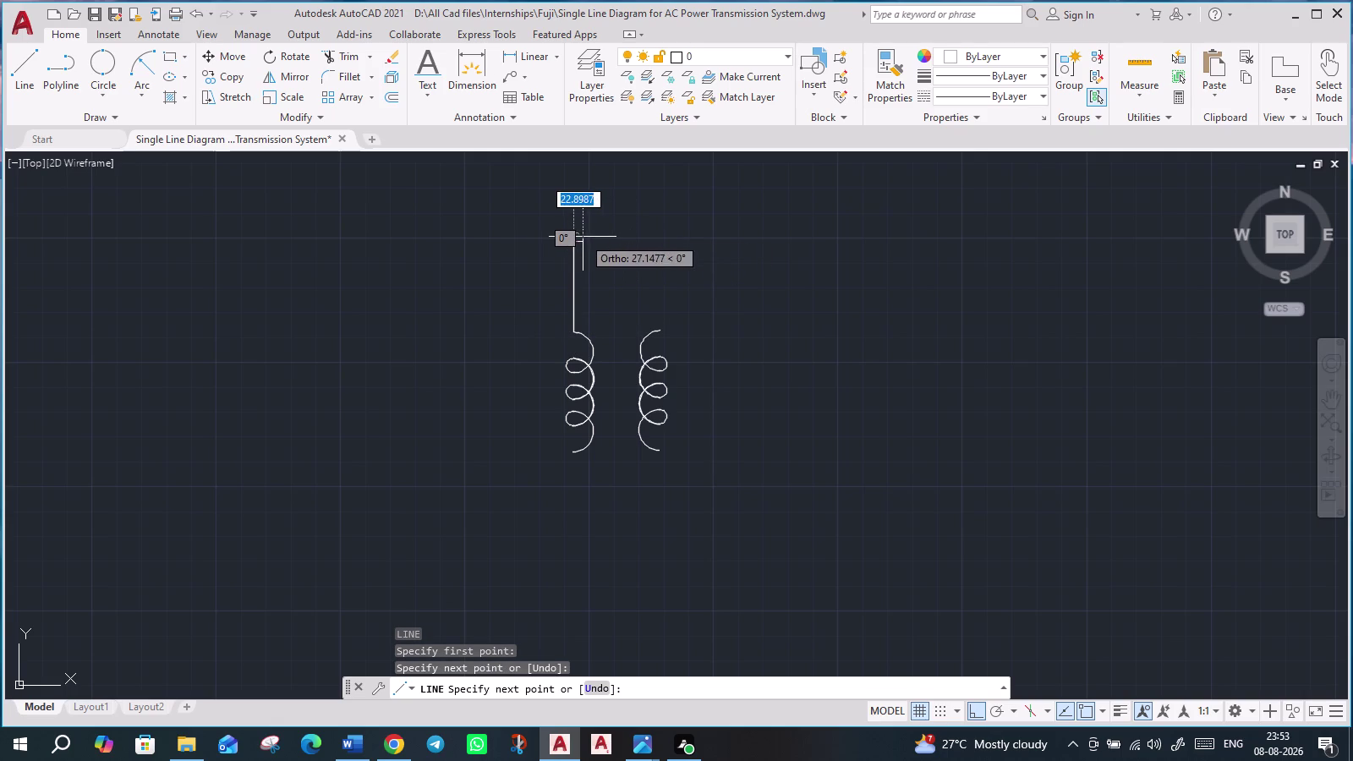
key(Escape)
Draw the right coil's lead to the same height, plus a horizontal line leftward across both.
key(l)
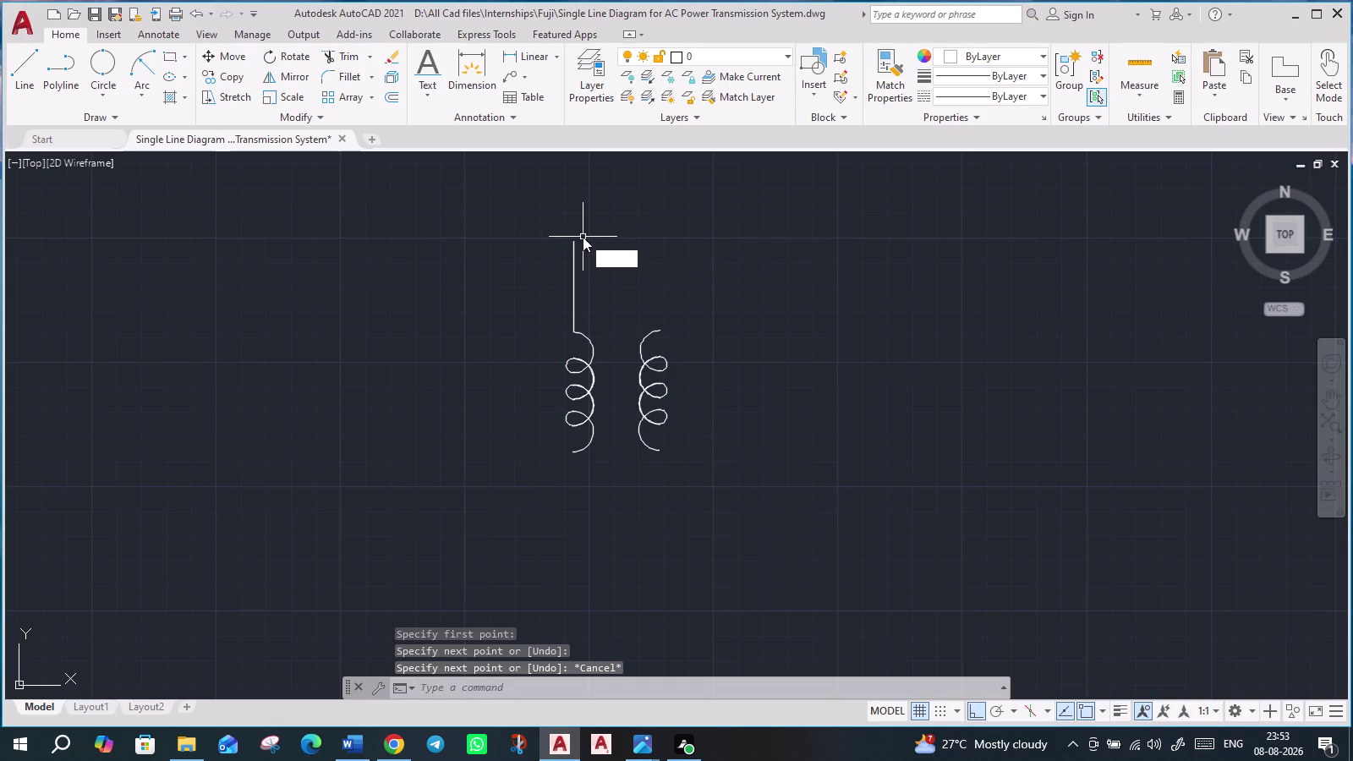
key(Return)
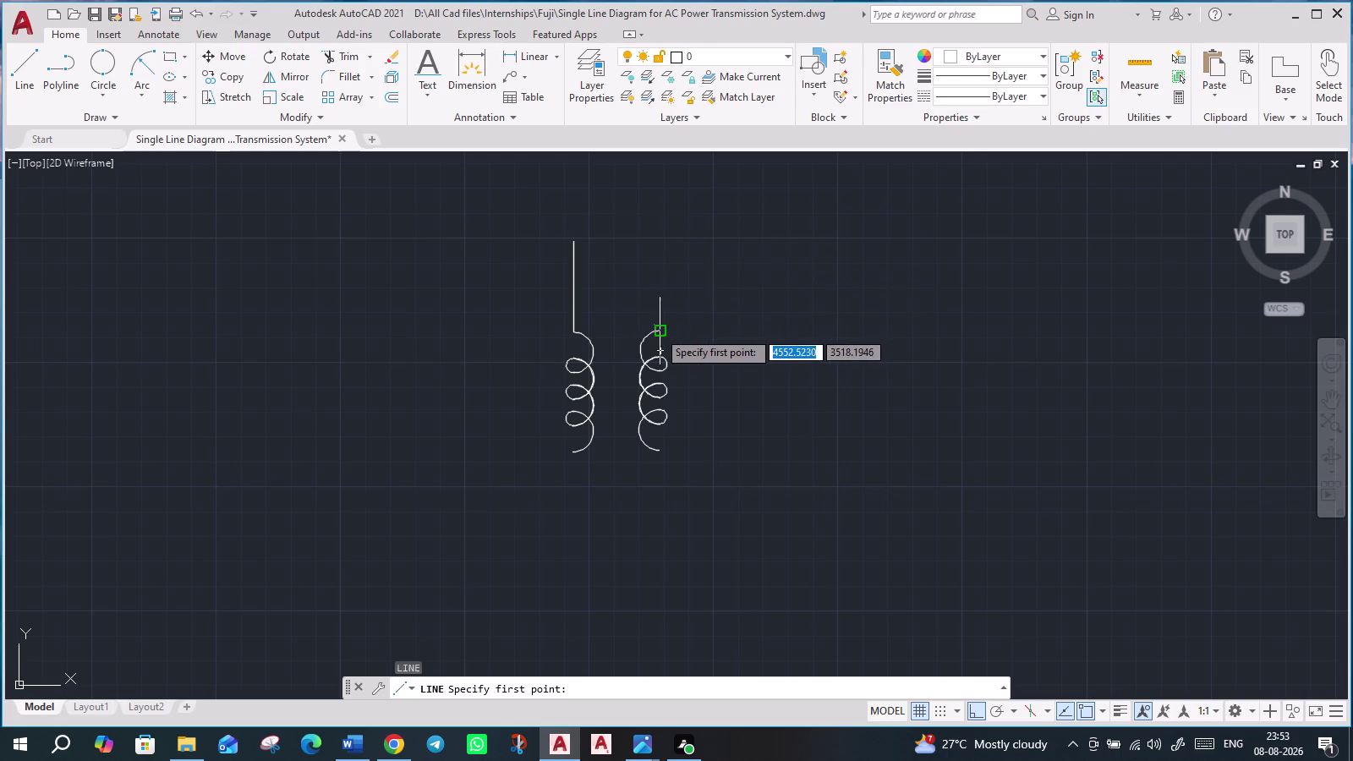
click(658, 331)
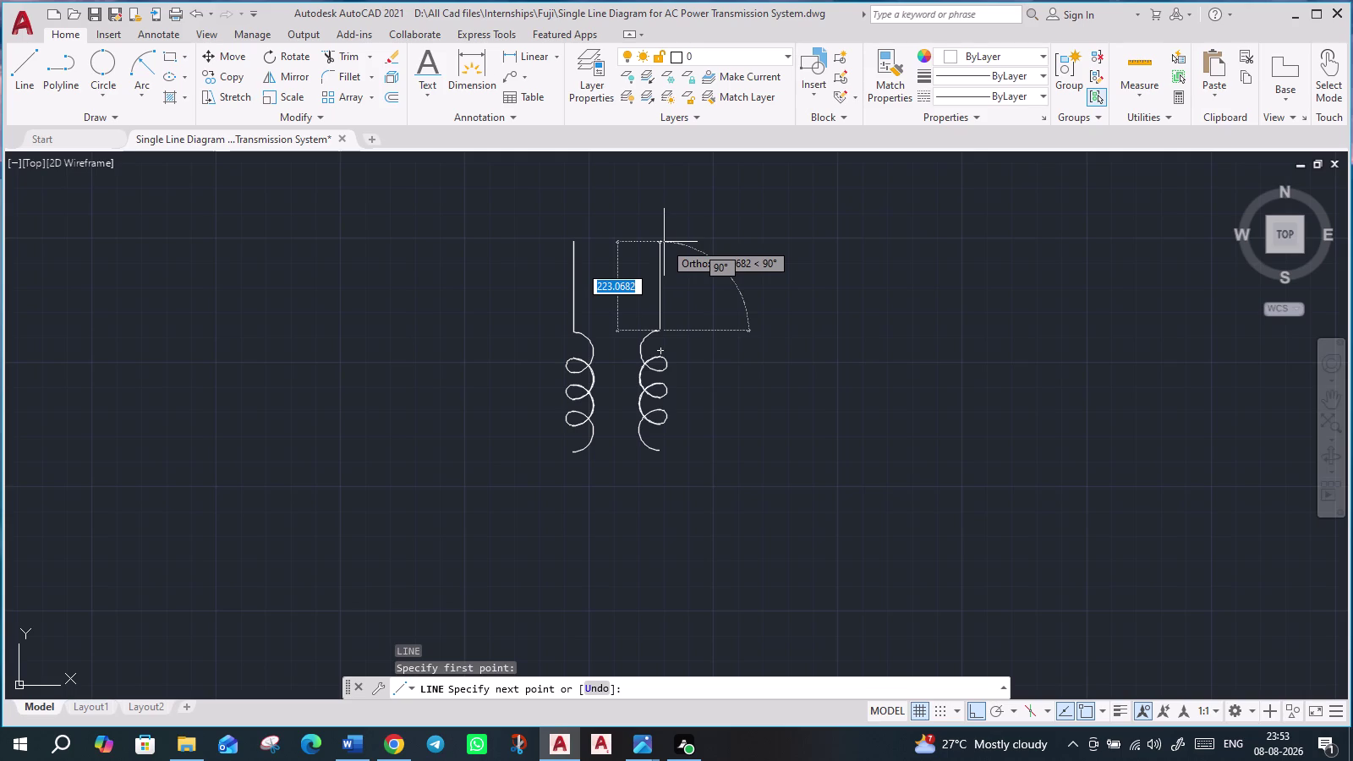
click(664, 242)
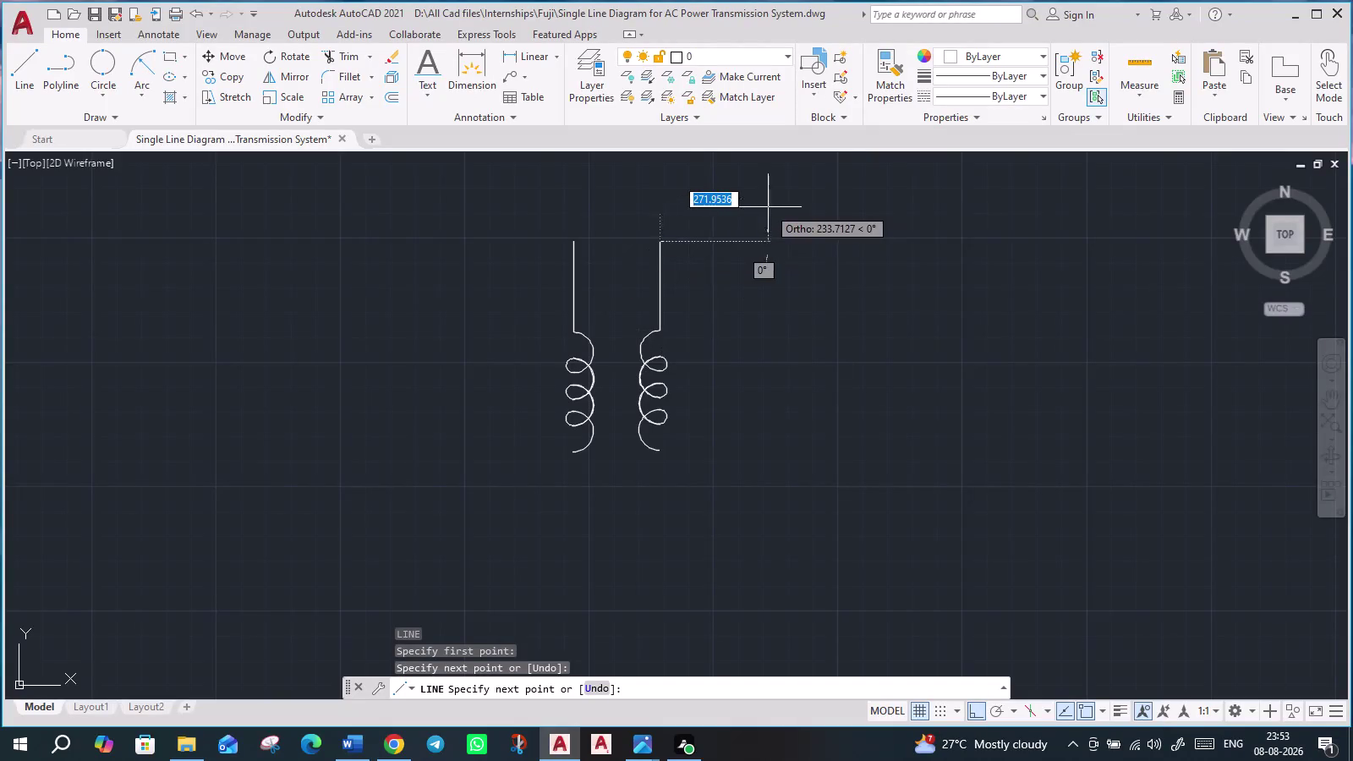
click(461, 224)
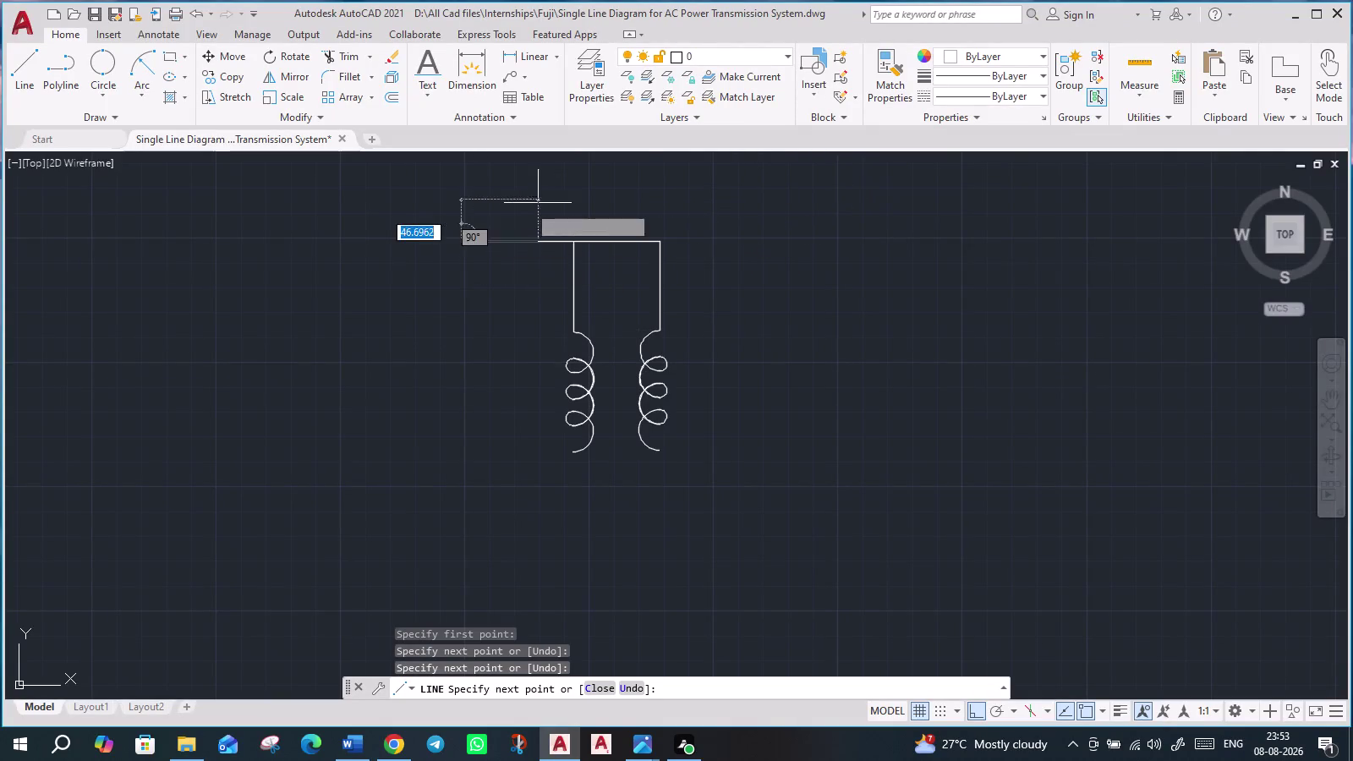
key(Escape)
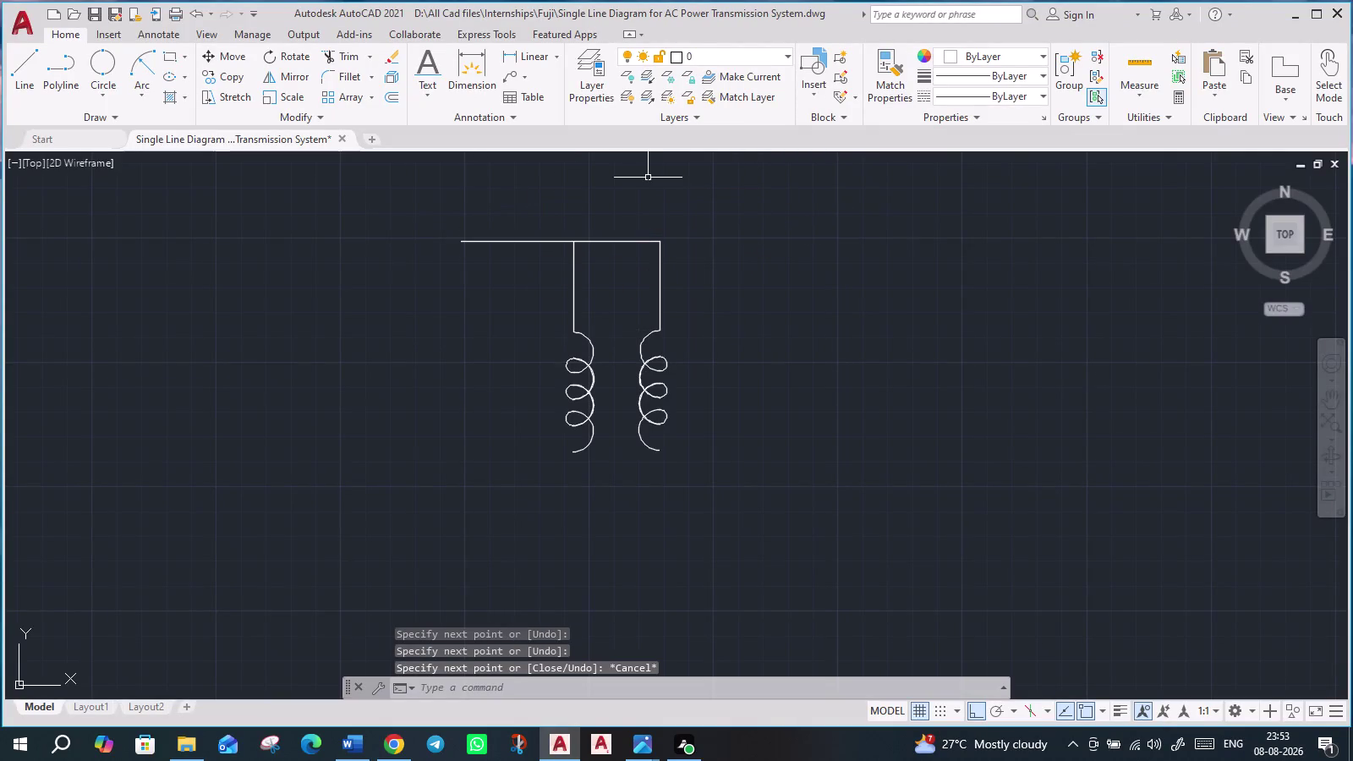
scroll(up, 3)
scroll(up, 3)
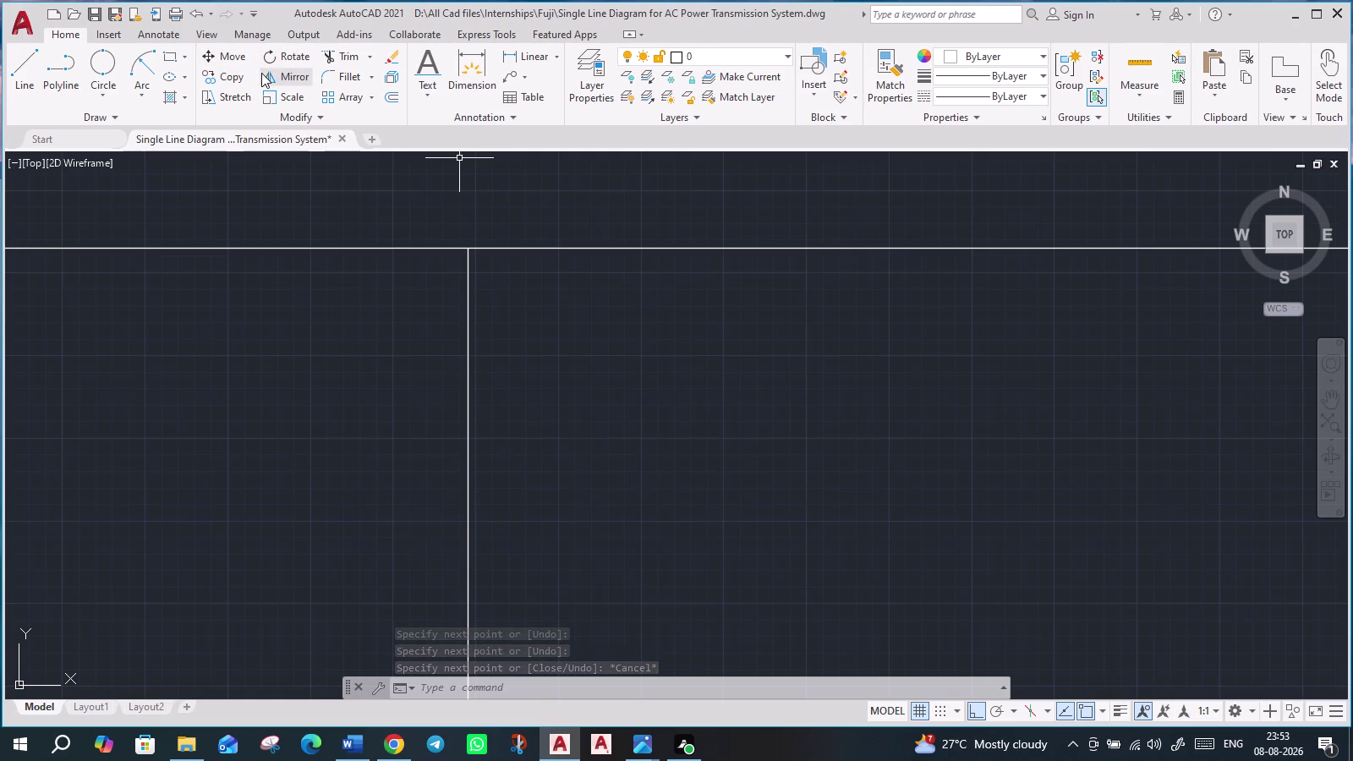
click(348, 58)
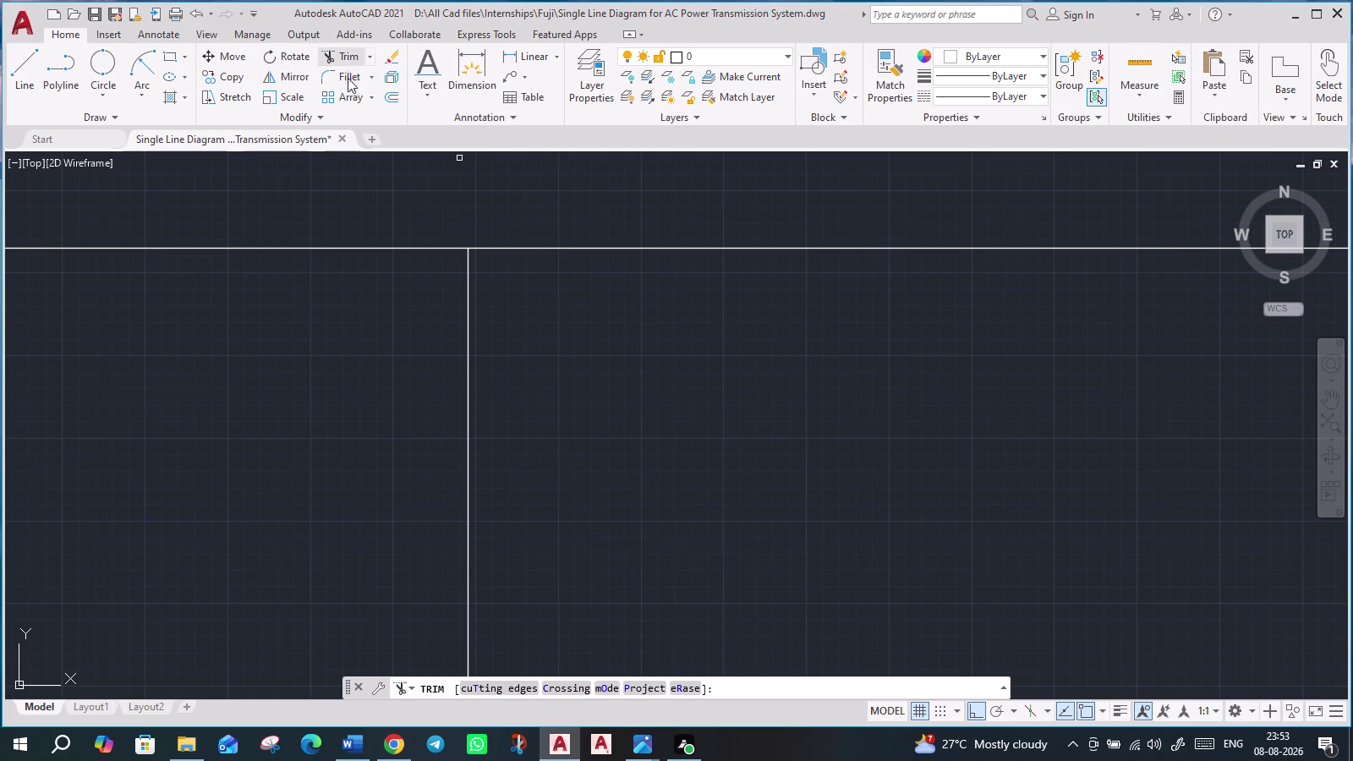
Trim away the overhanging line portions joining the two upright coils.
click(345, 221)
click(333, 290)
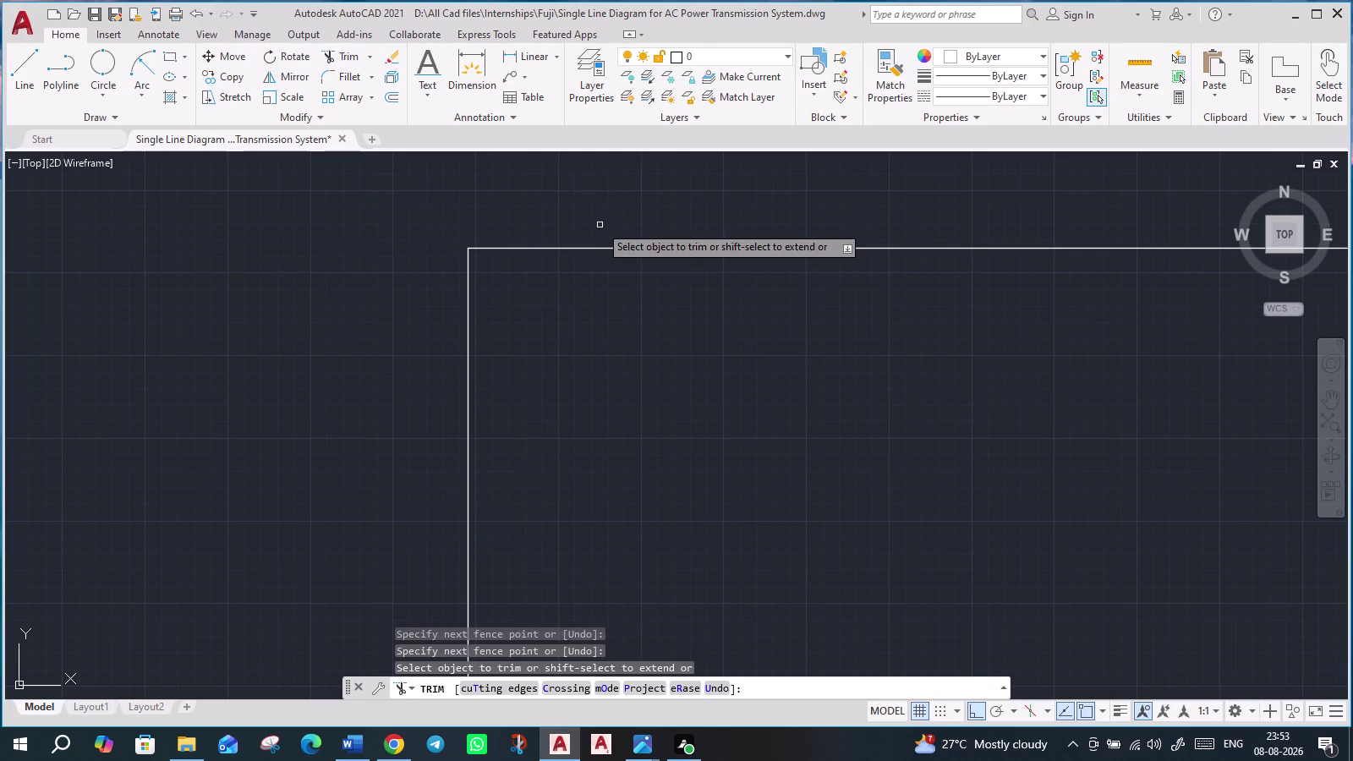
click(600, 224)
click(599, 285)
Zoom and pan to the lower busbar transformer, then end the trim.
scroll(down, 3)
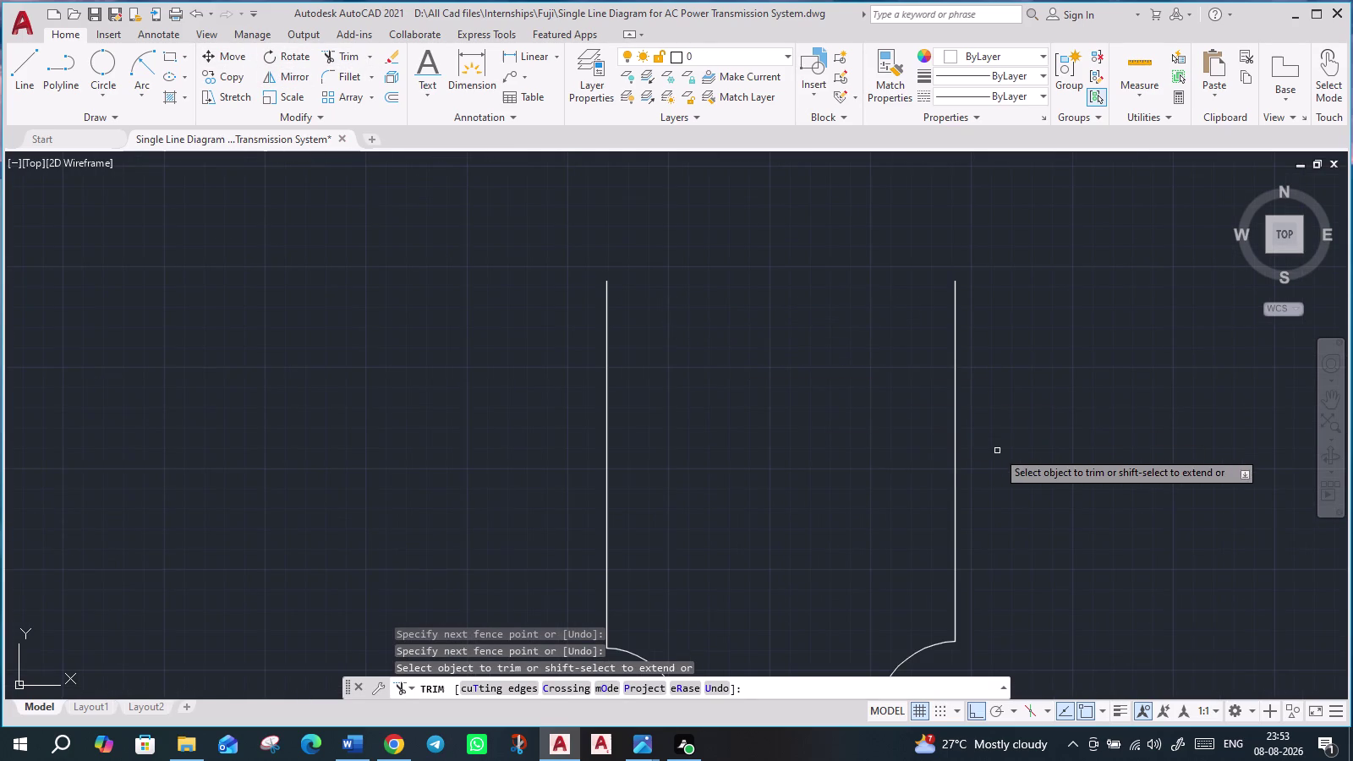
scroll(down, 3)
middle_drag(1078, 515, 996, 469)
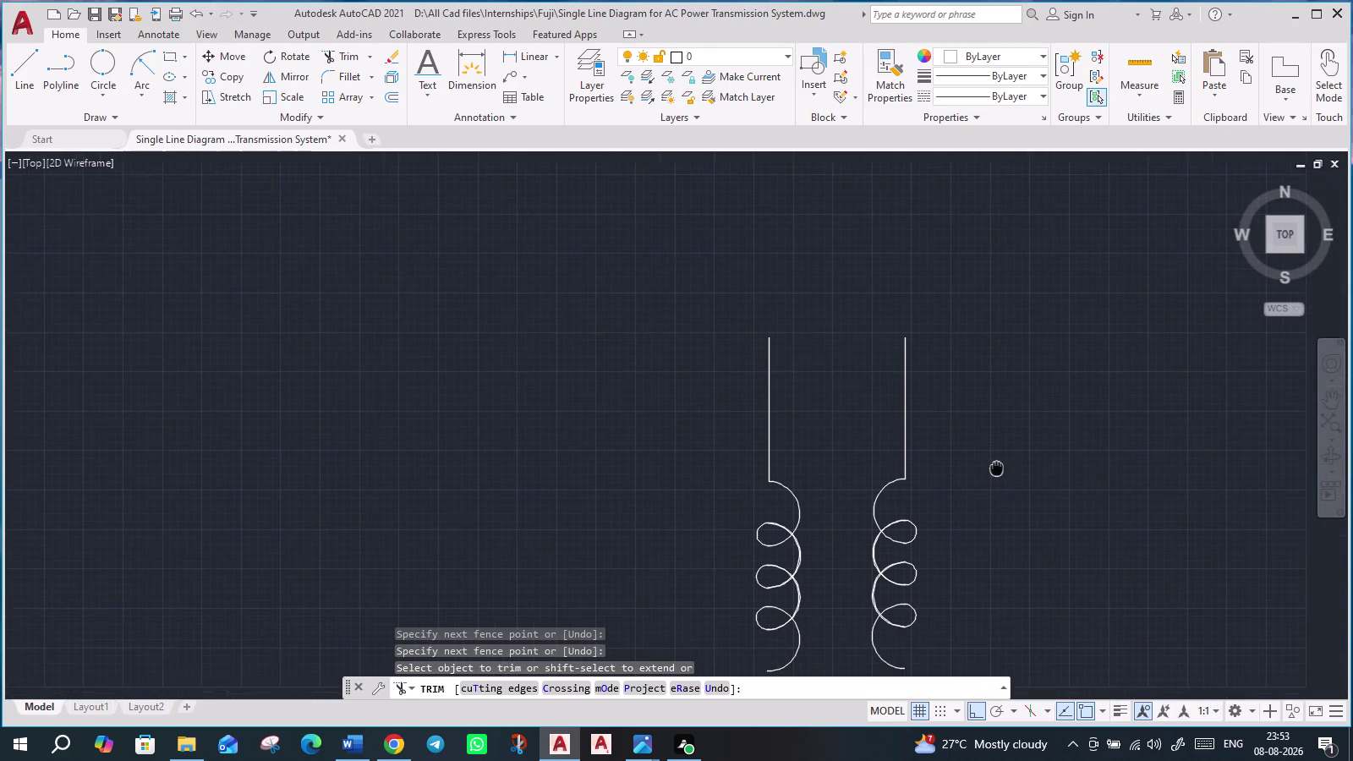
middle_drag(997, 469, 993, 469)
scroll(down, 3)
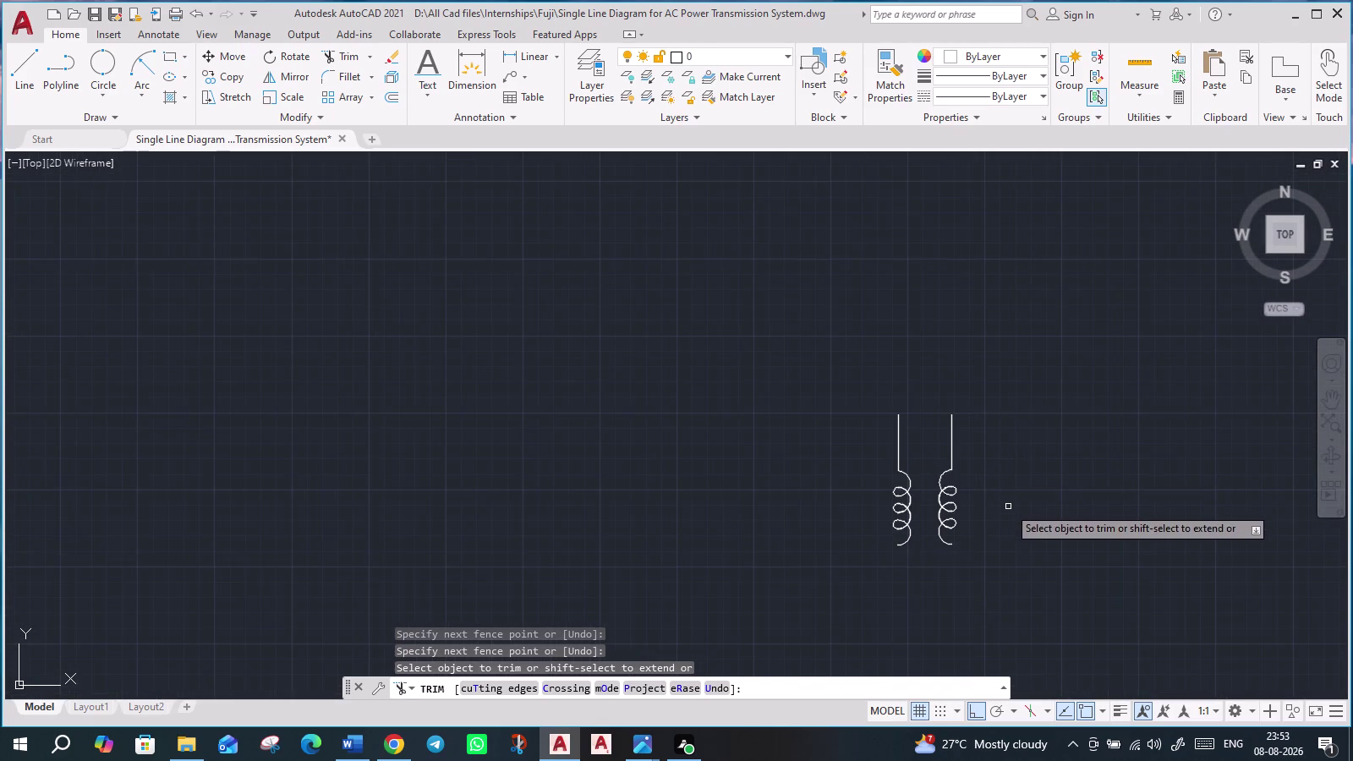
middle_drag(1008, 507, 977, 473)
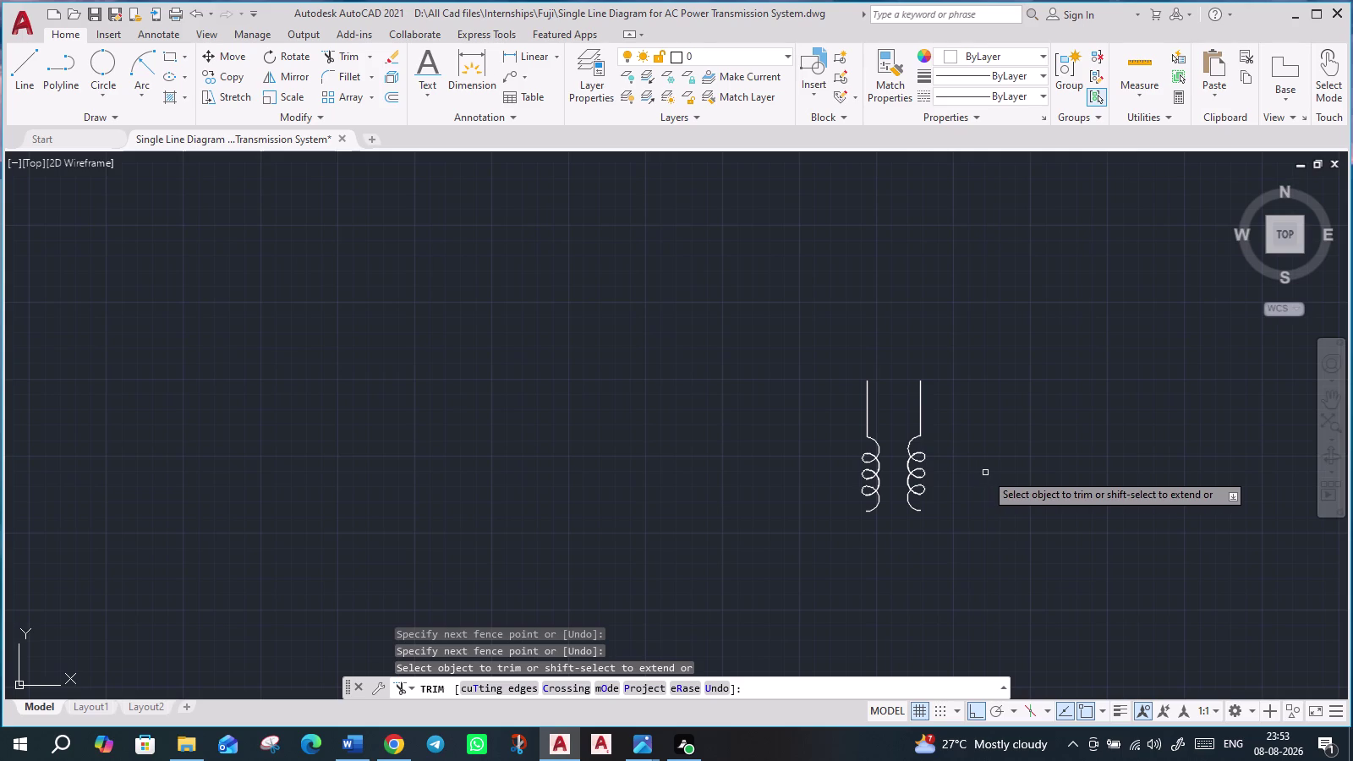
scroll(down, 3)
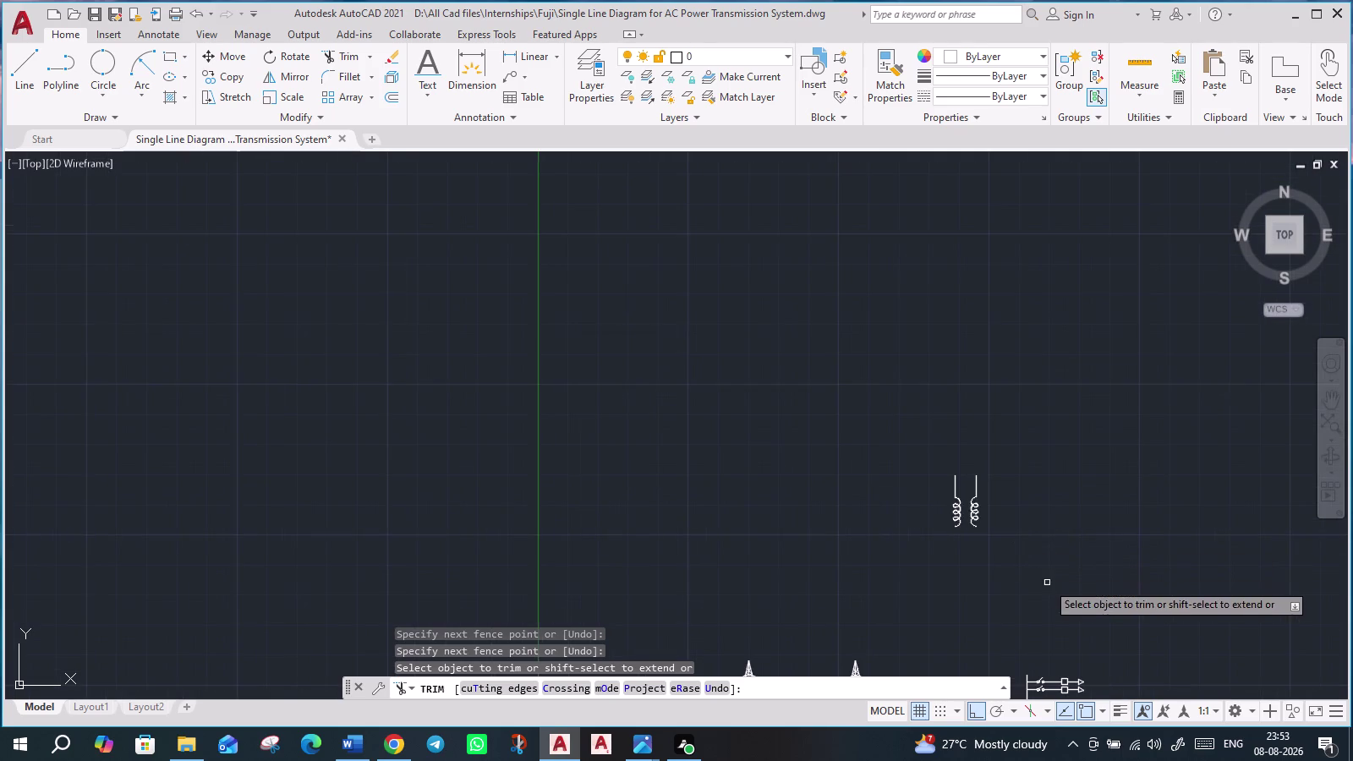
middle_drag(840, 445, 605, 218)
scroll(up, 3)
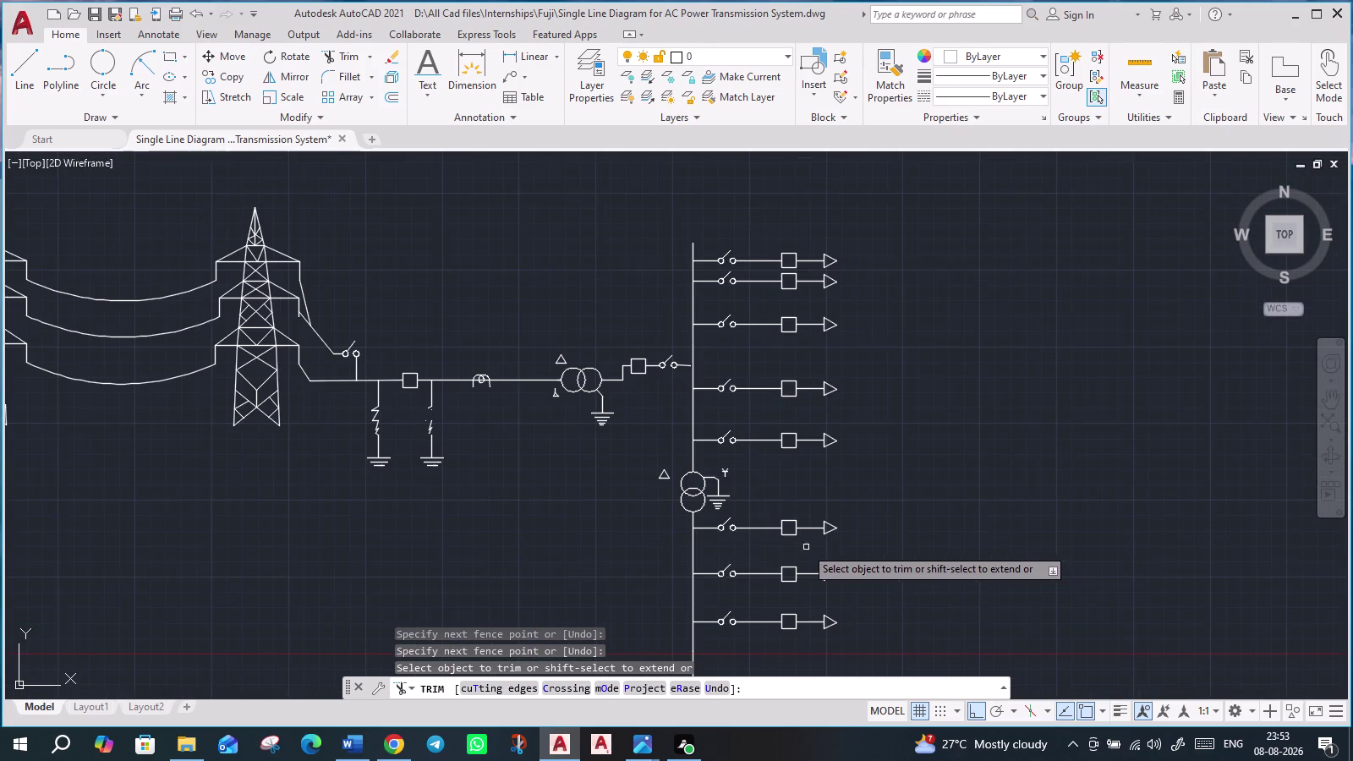
scroll(up, 3)
key(Escape)
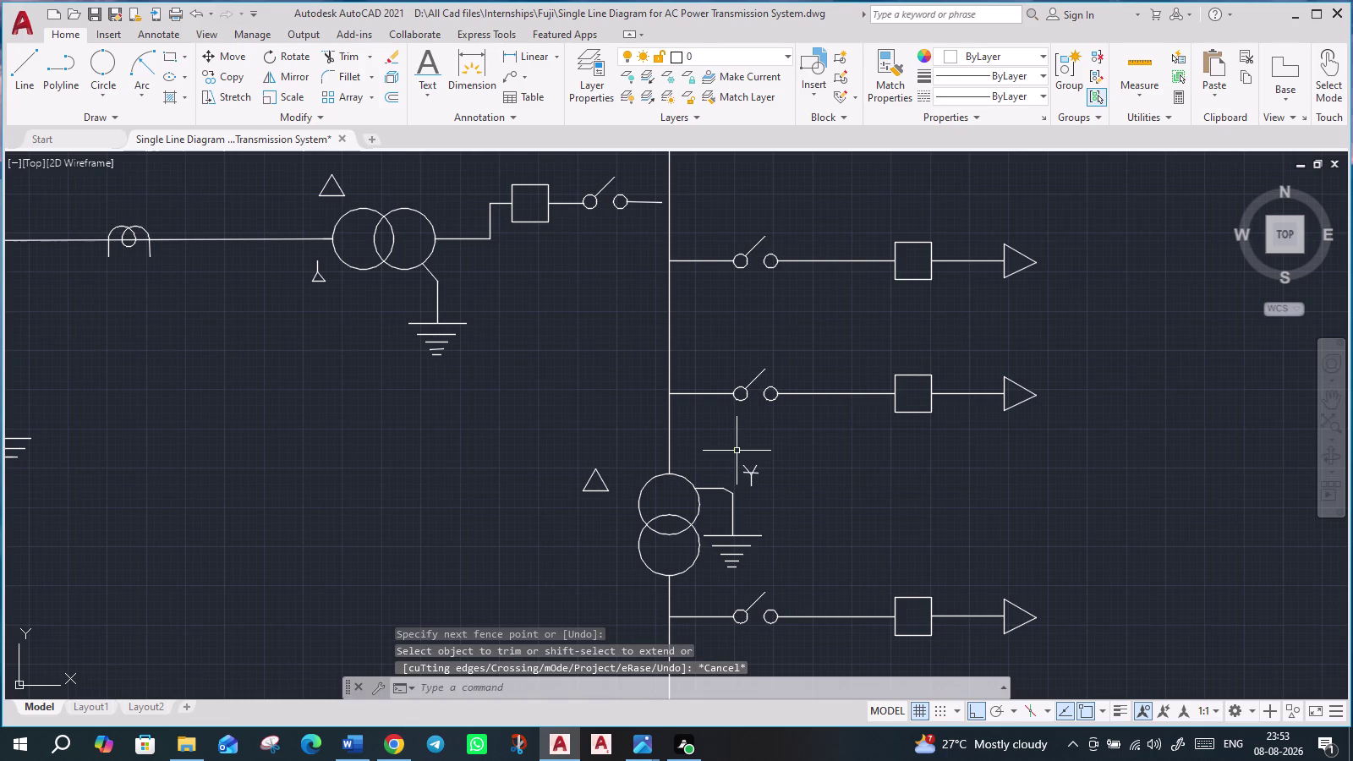
Copy the busbar transformer's star symbol to just below the two coils, with Ortho off.
click(736, 451)
click(765, 496)
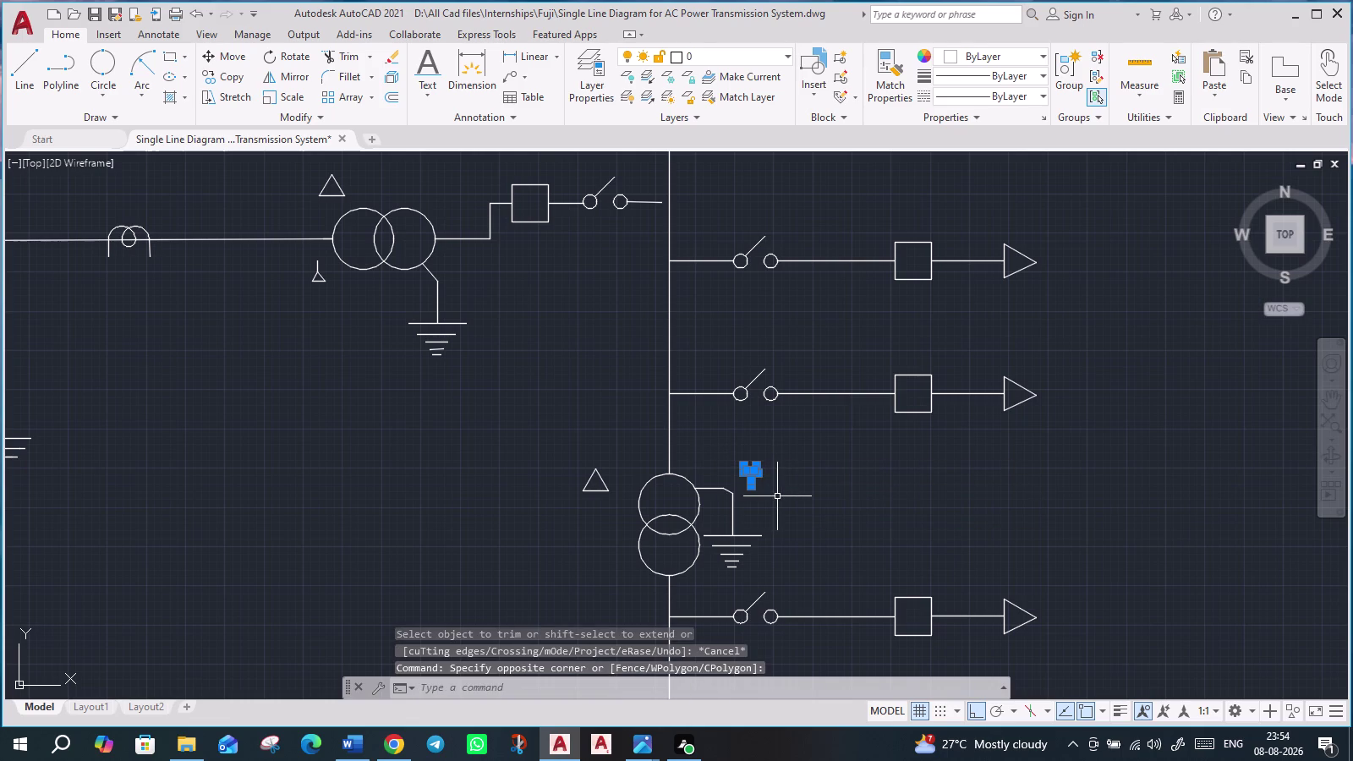
text(co)
key(Return)
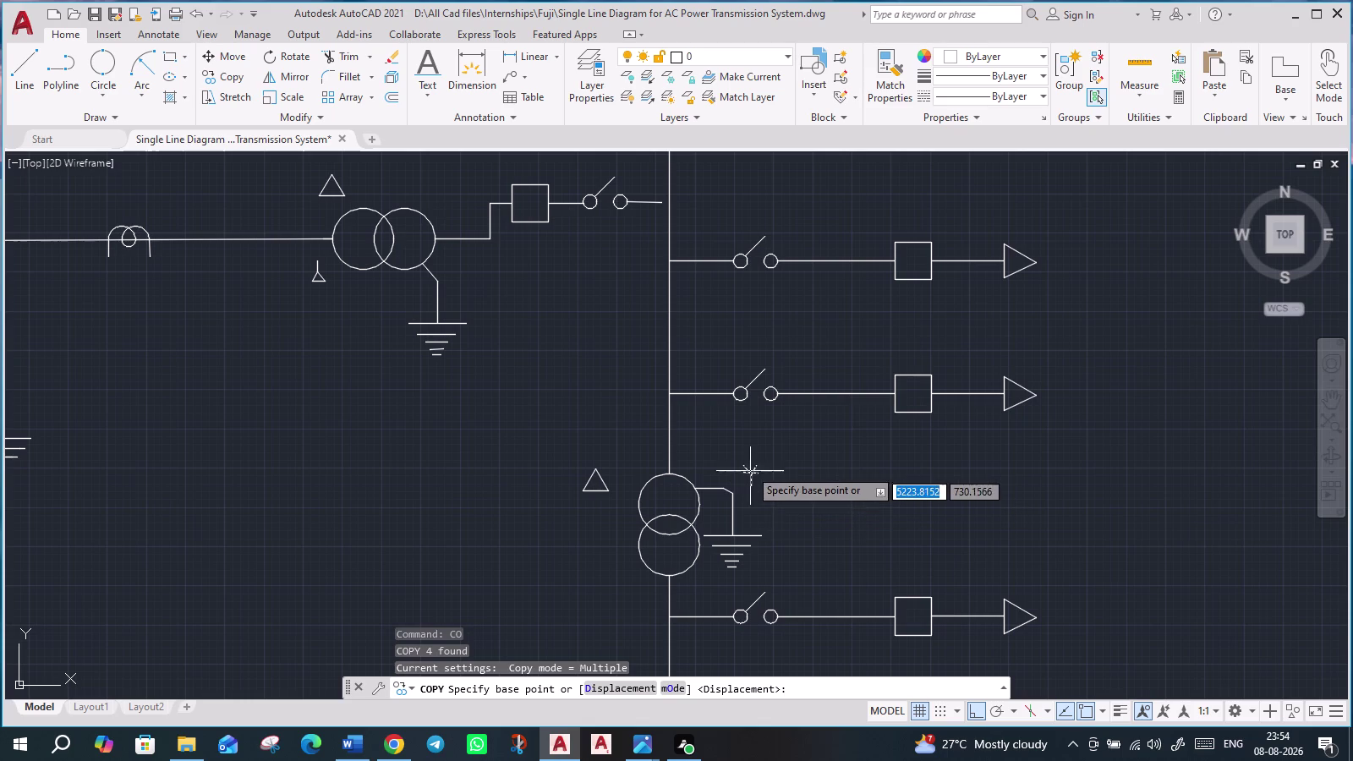
click(747, 466)
scroll(down, 3)
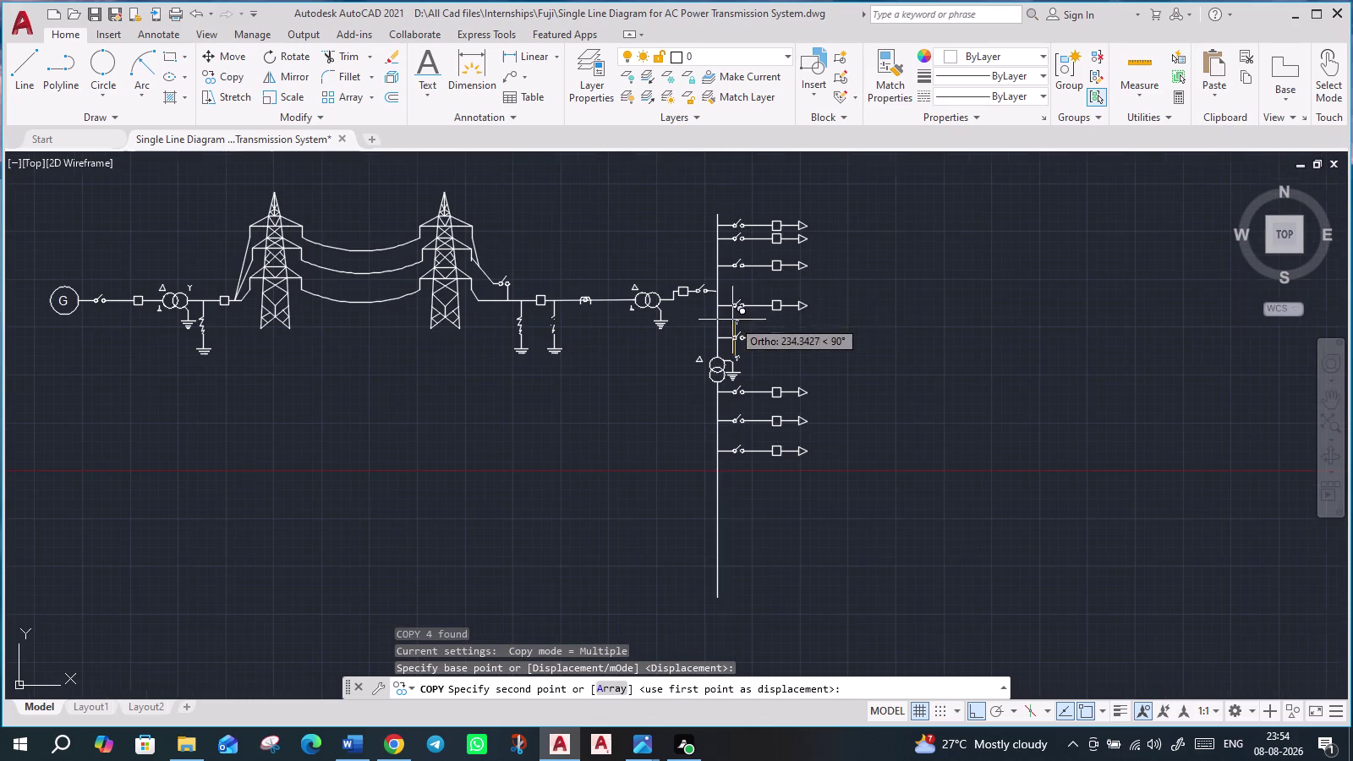
key(F8)
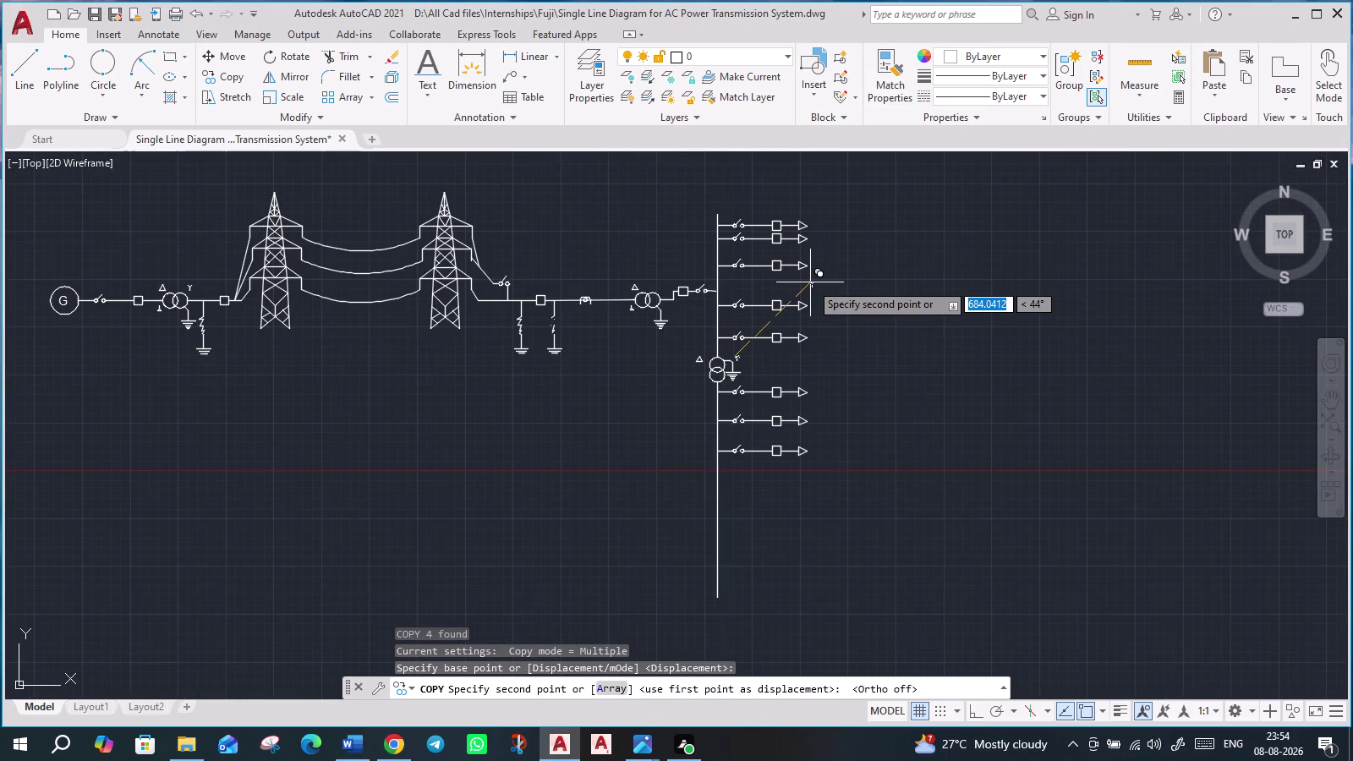
middle_drag(810, 283, 801, 760)
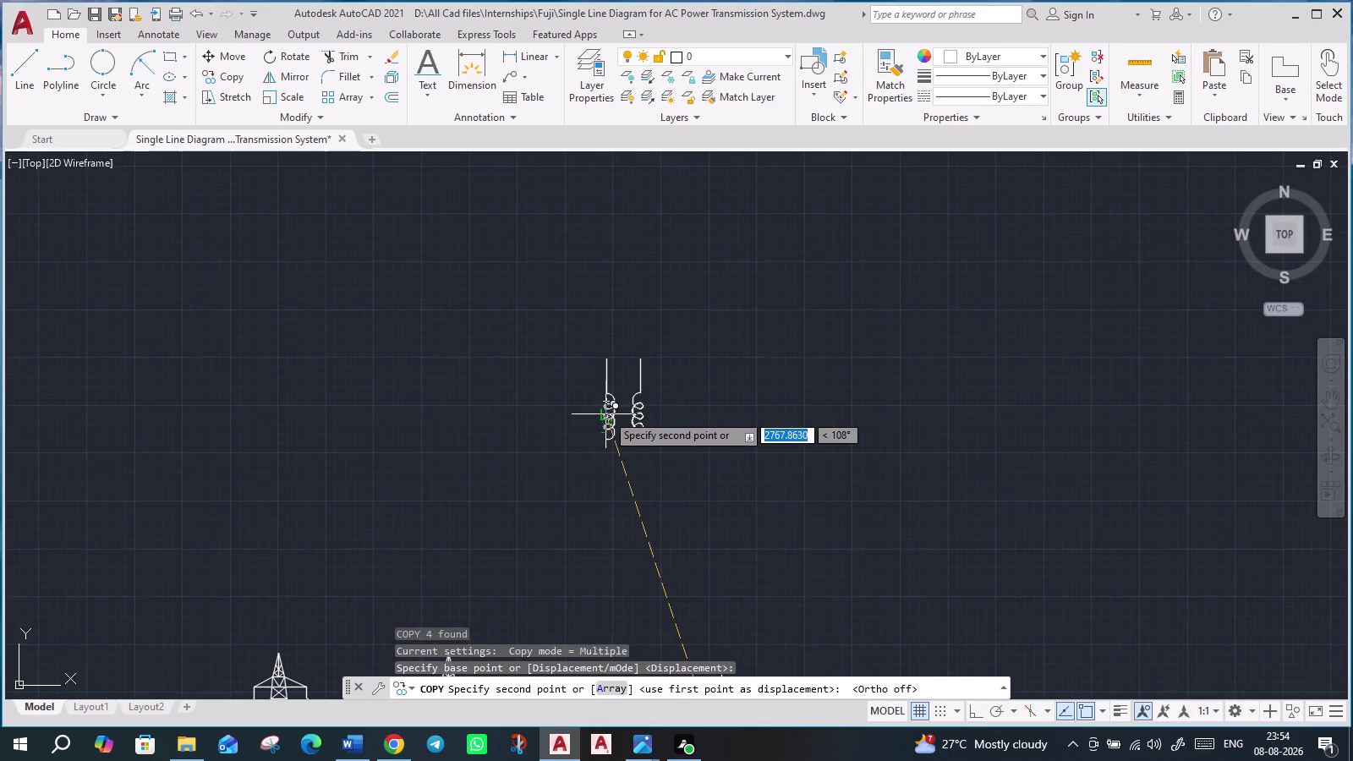
scroll(up, 3)
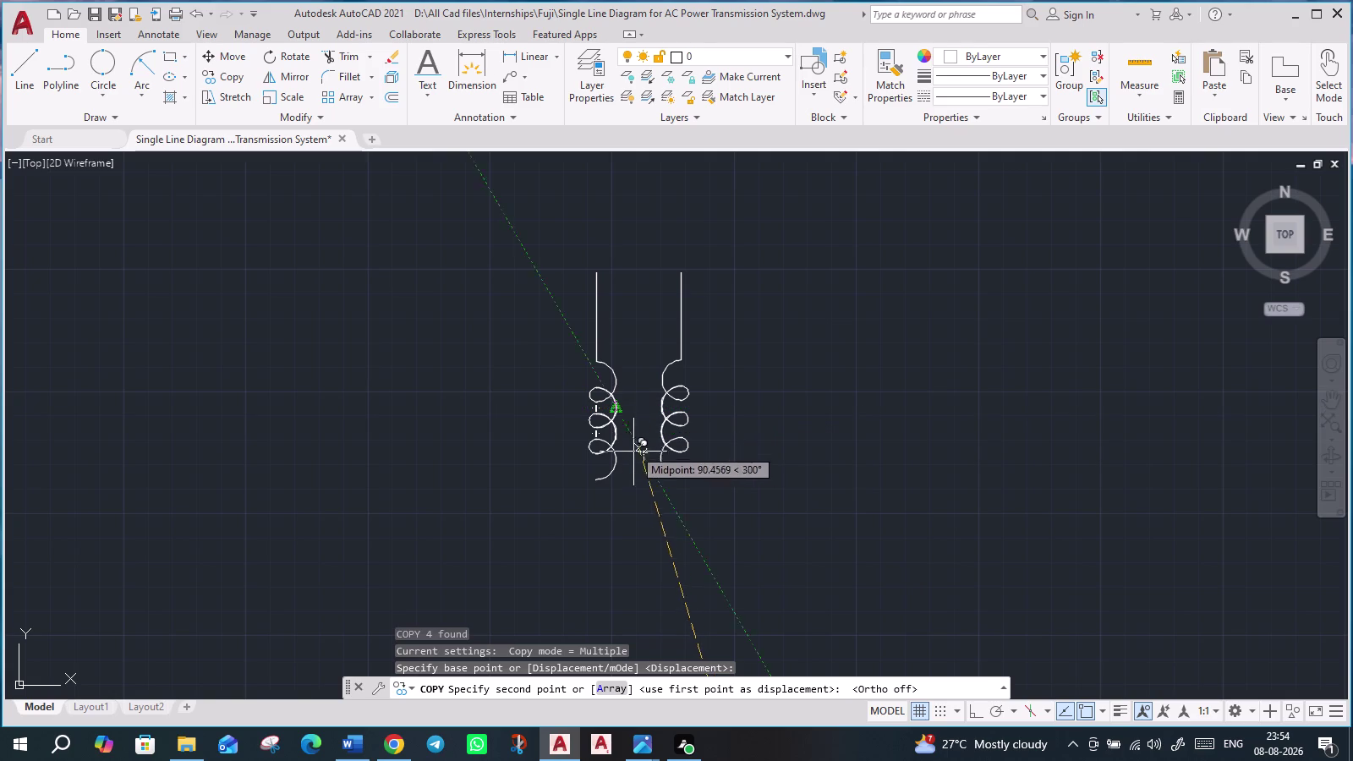
click(641, 552)
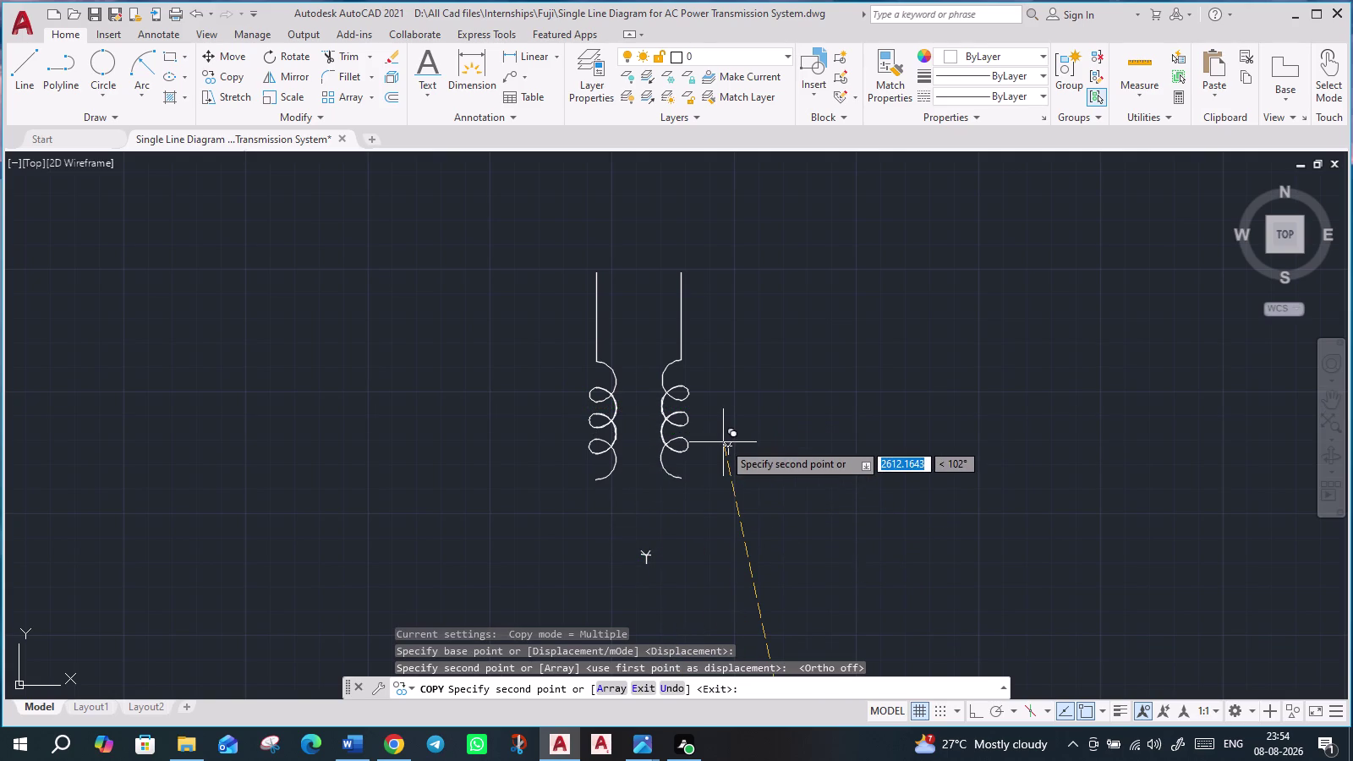
key(Escape)
click(535, 247)
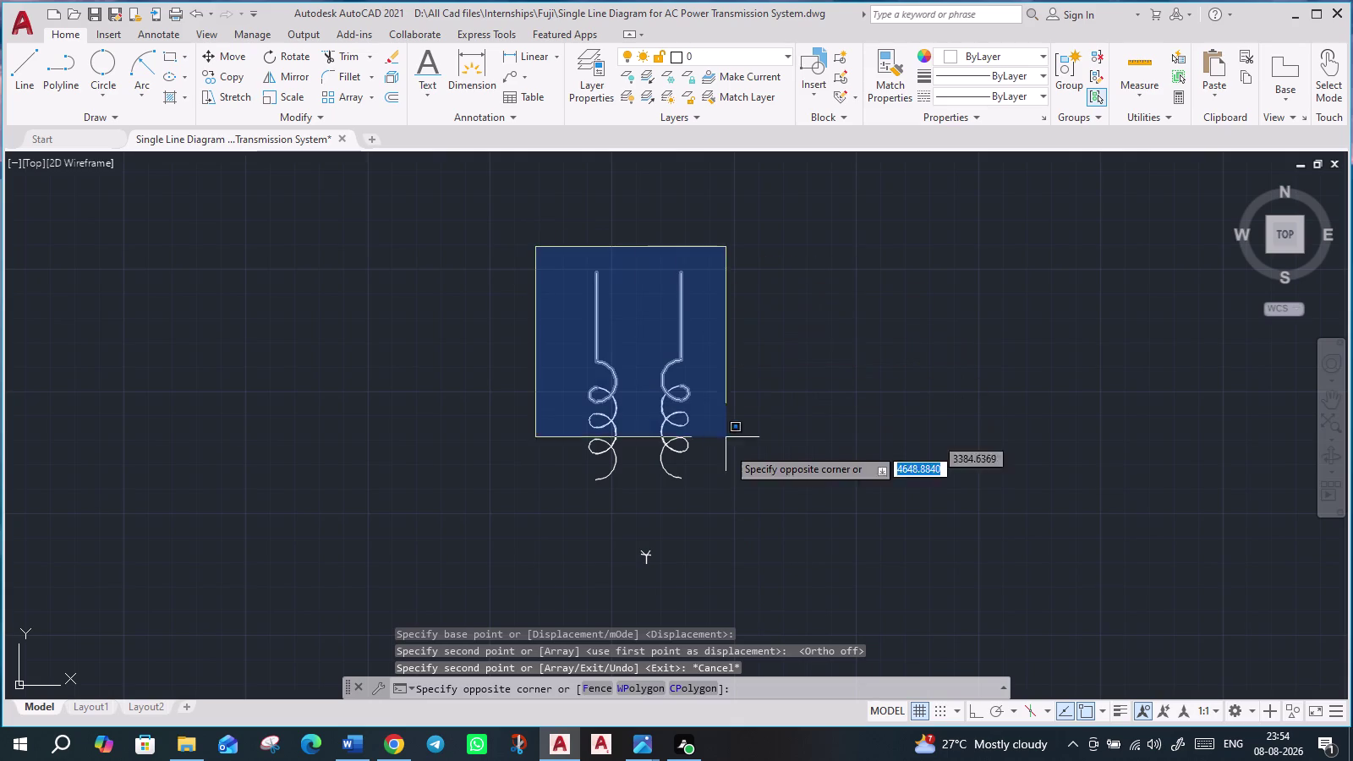
Scale the two coils and their leads to about 0.4 from their bottom point.
click(736, 498)
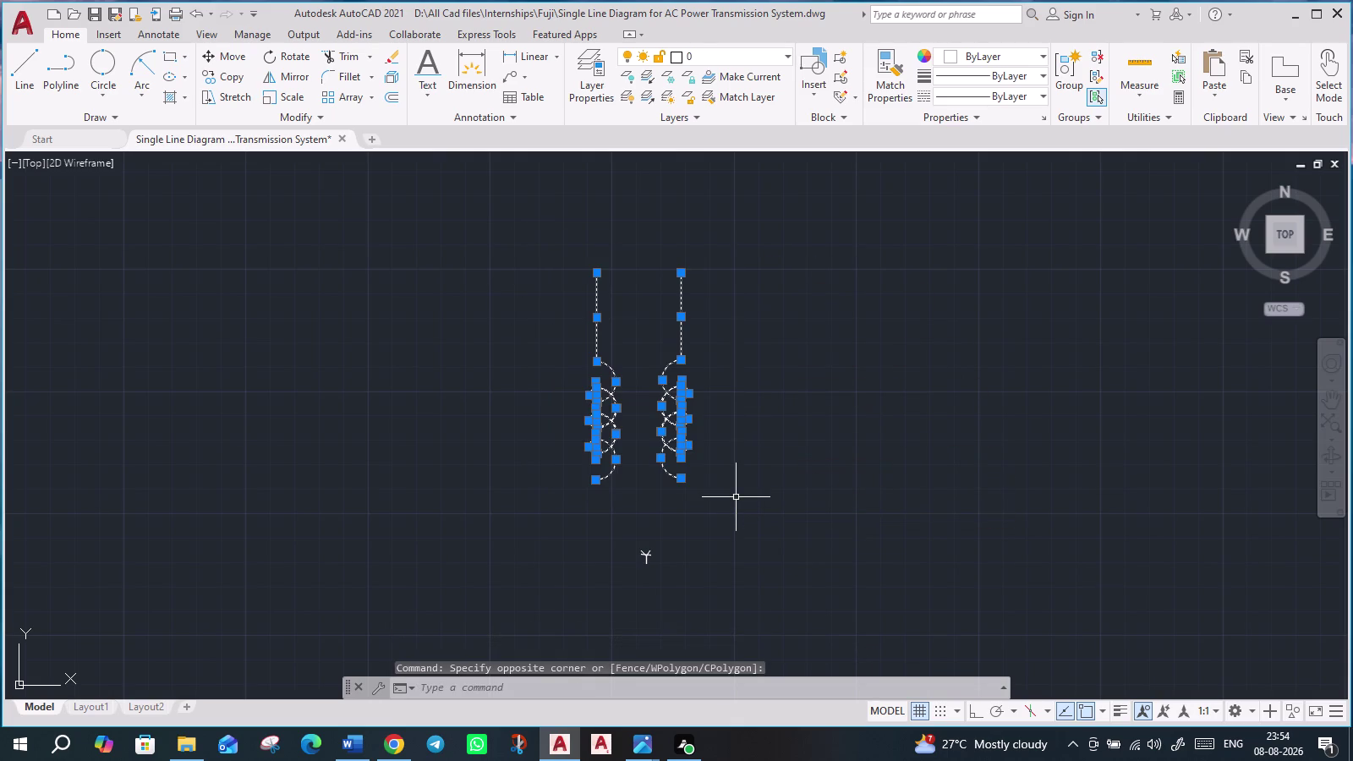
text(sc)
key(Return)
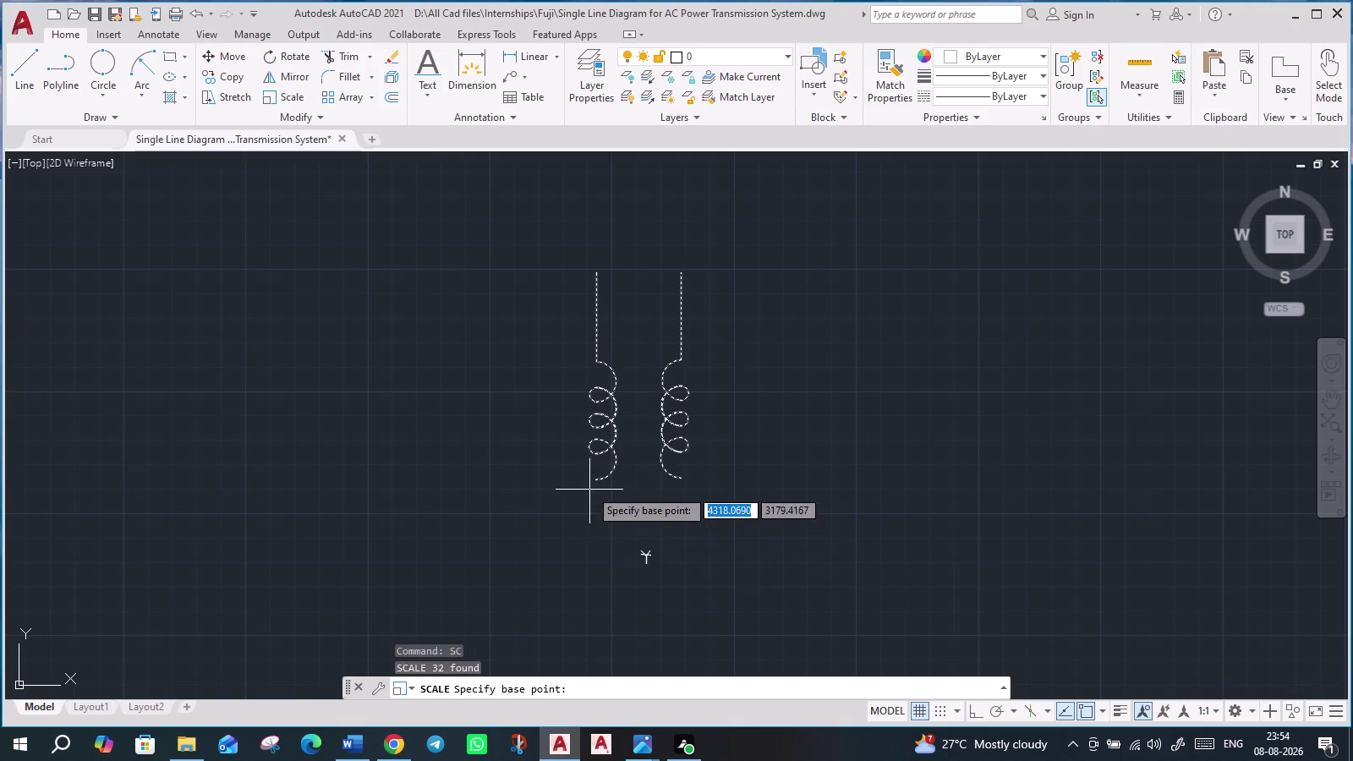
click(591, 480)
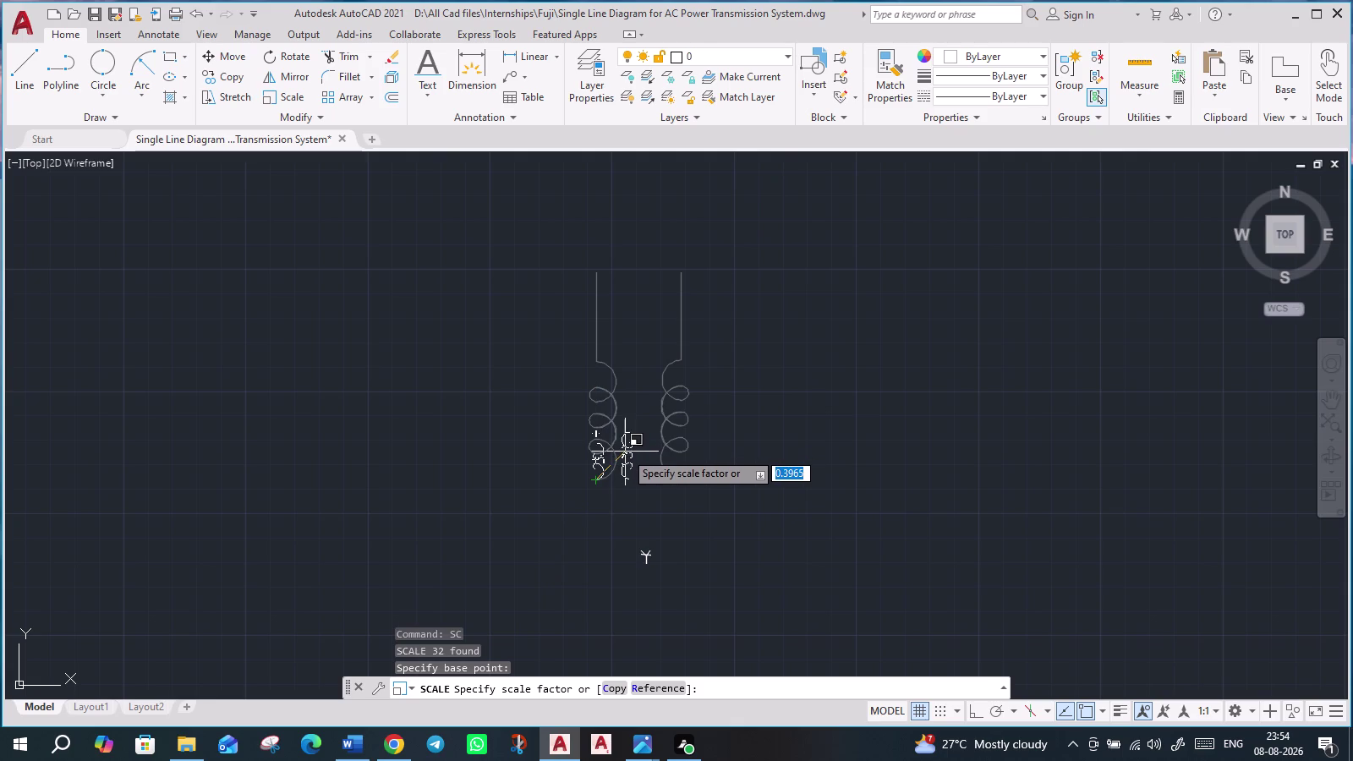
click(626, 452)
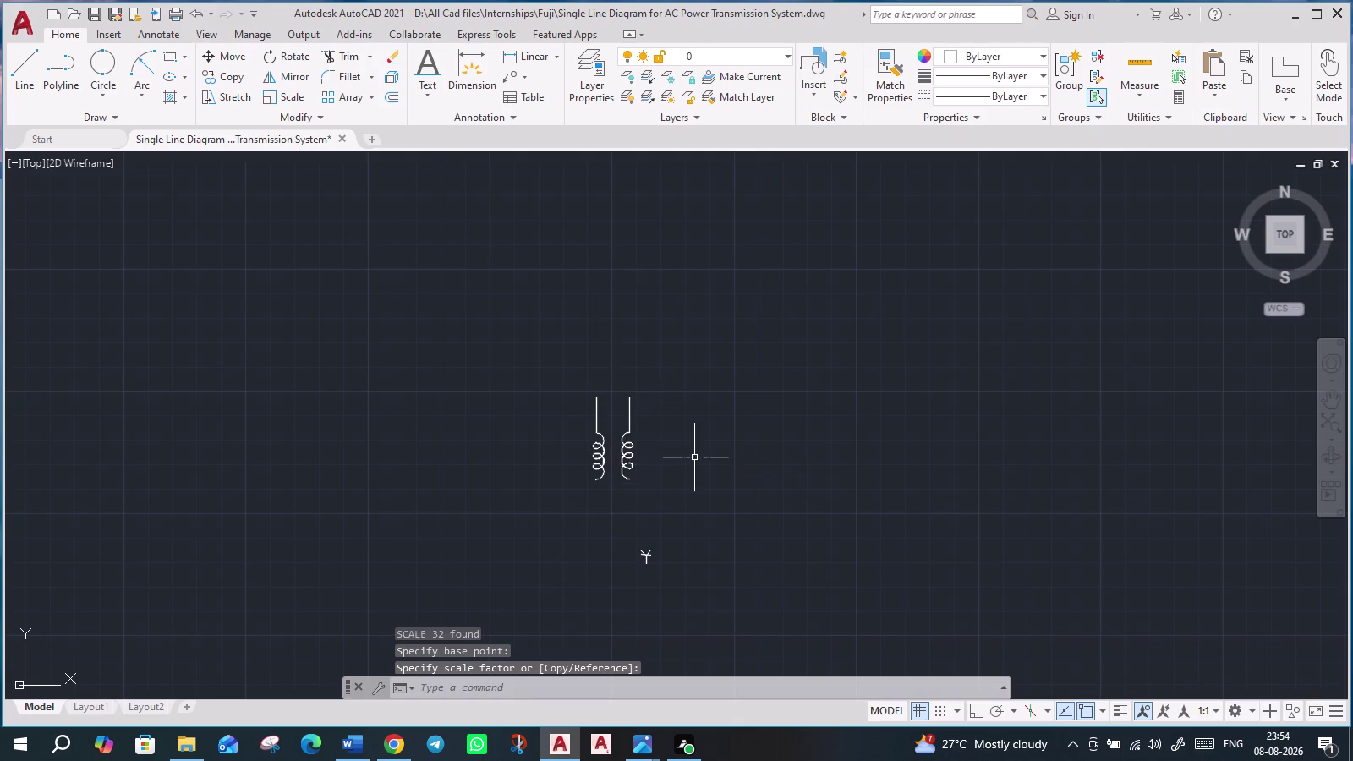
click(629, 538)
click(672, 573)
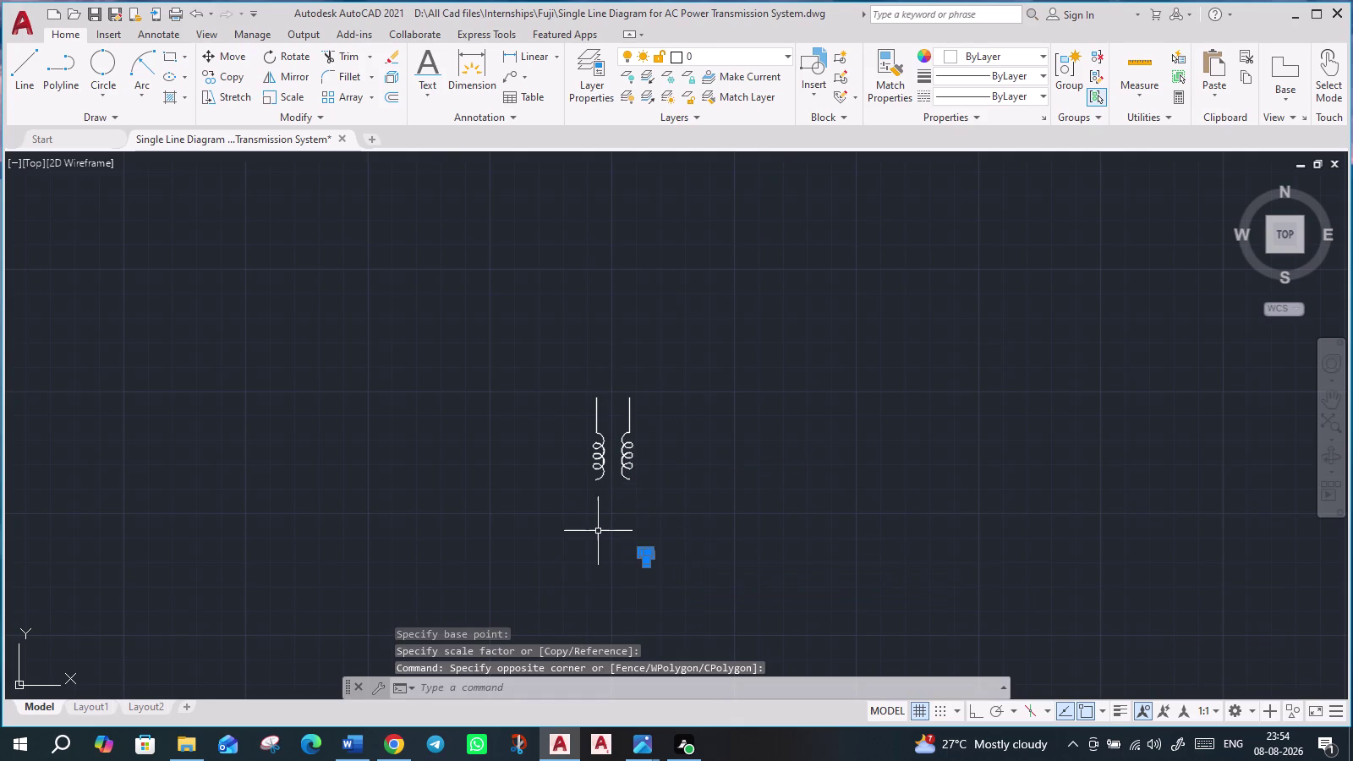
Move the star symbol up between the two shrunken coils.
key(m)
key(Return)
click(650, 552)
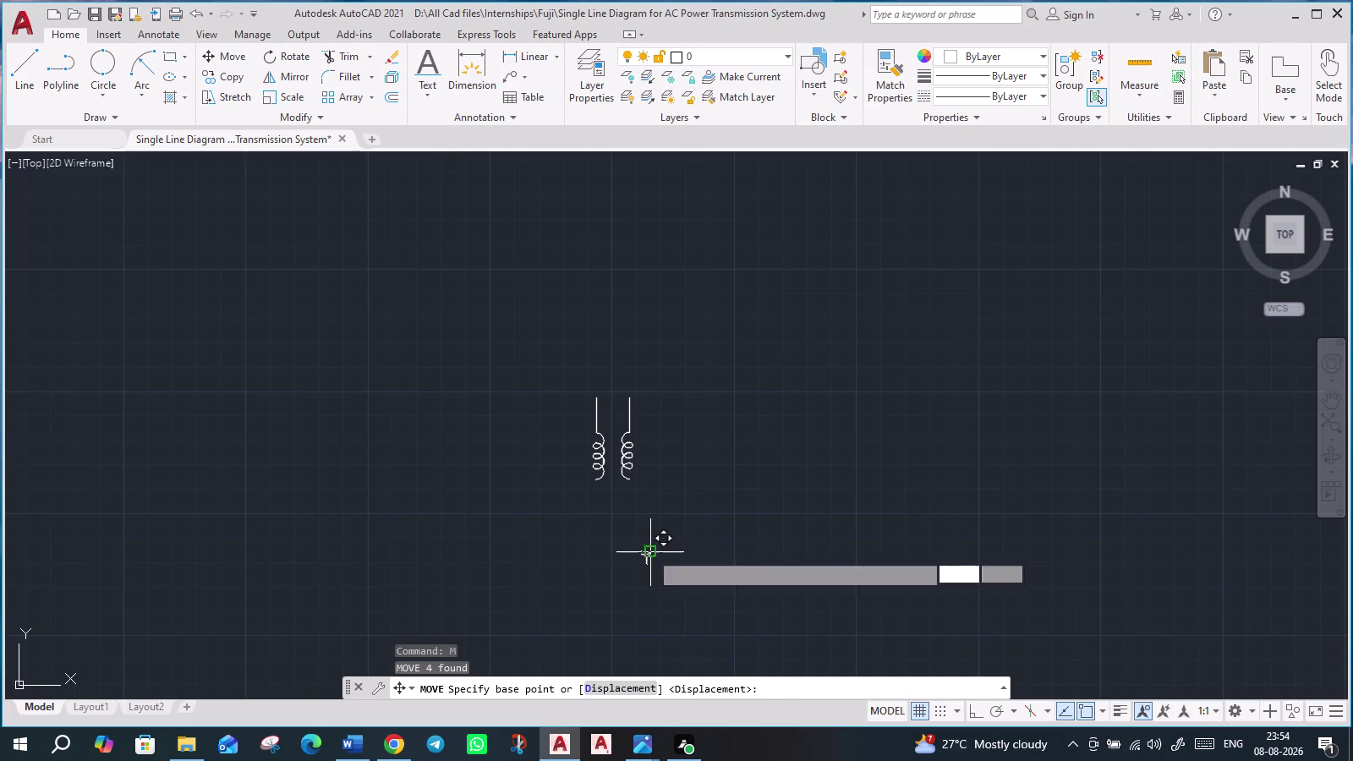
scroll(up, 3)
scroll(up, 3)
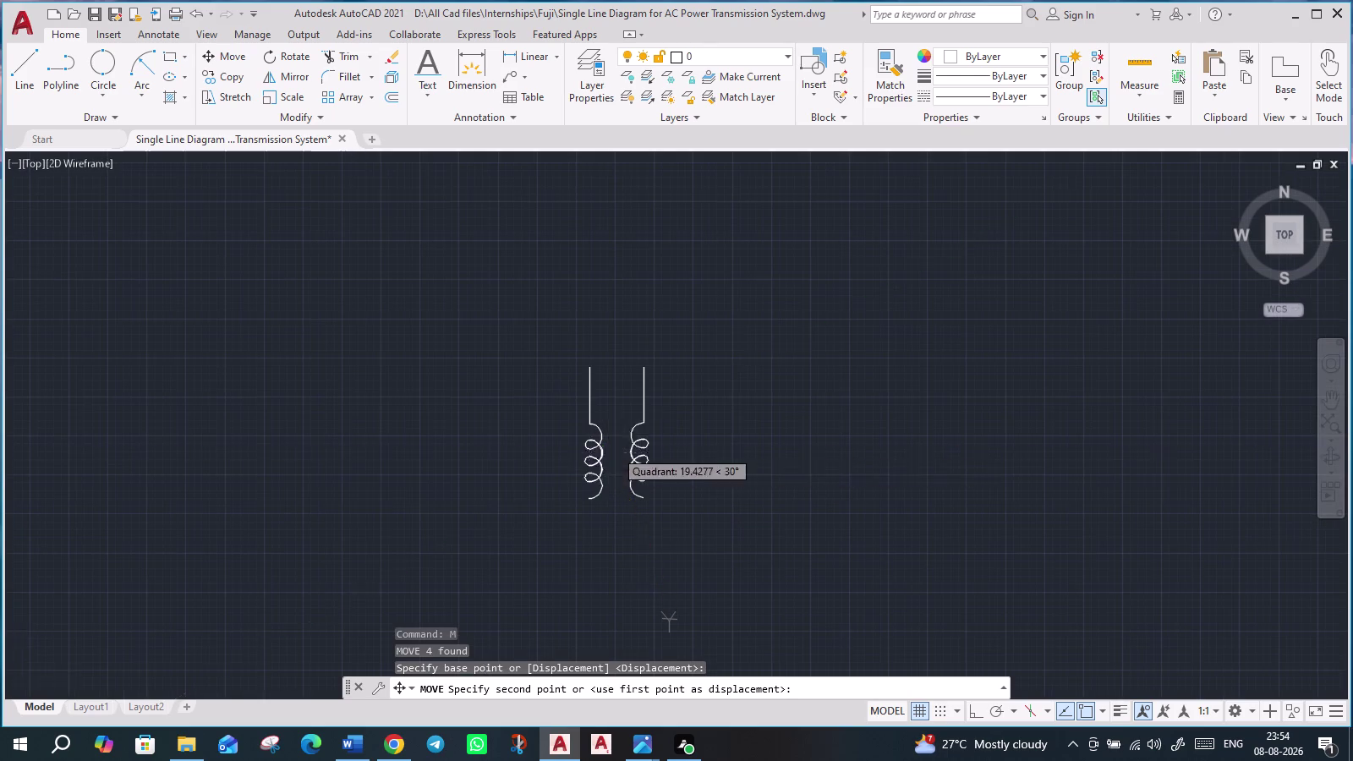
scroll(up, 3)
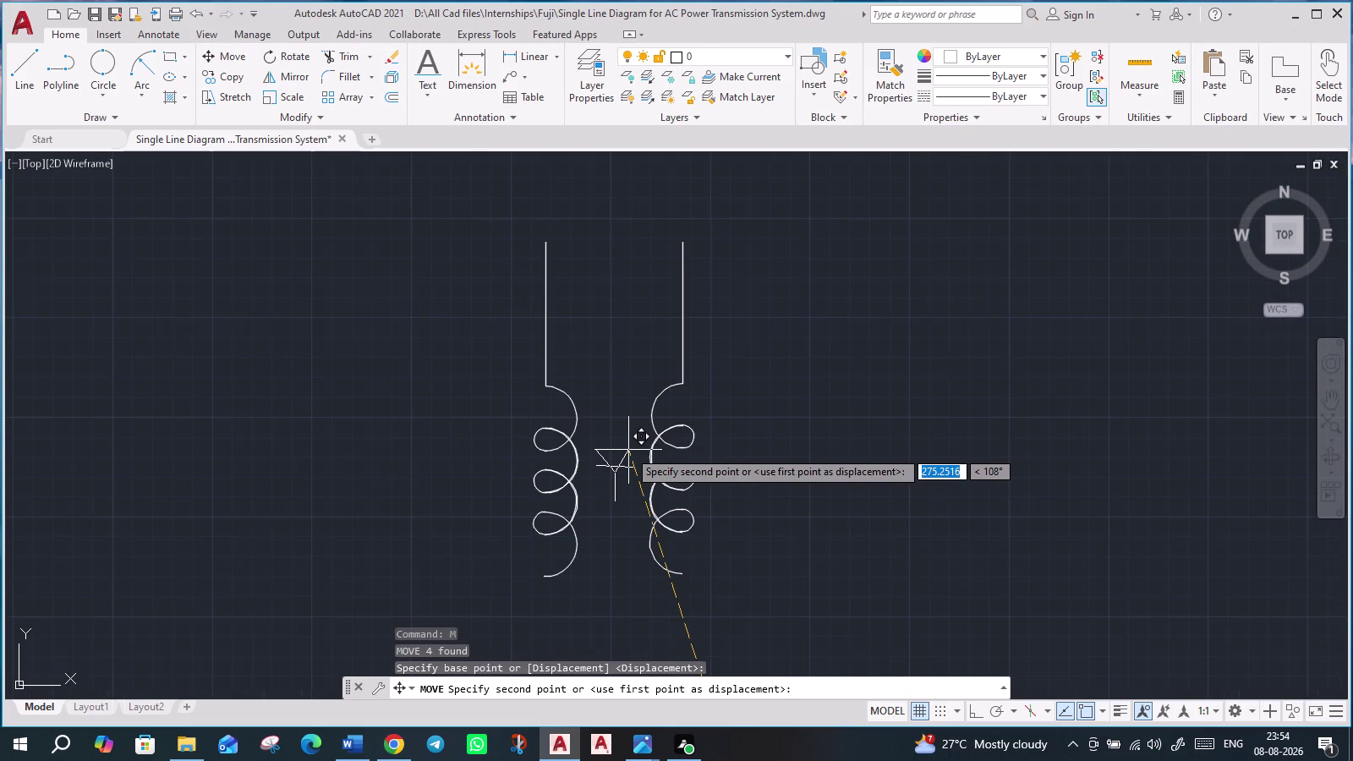
click(629, 450)
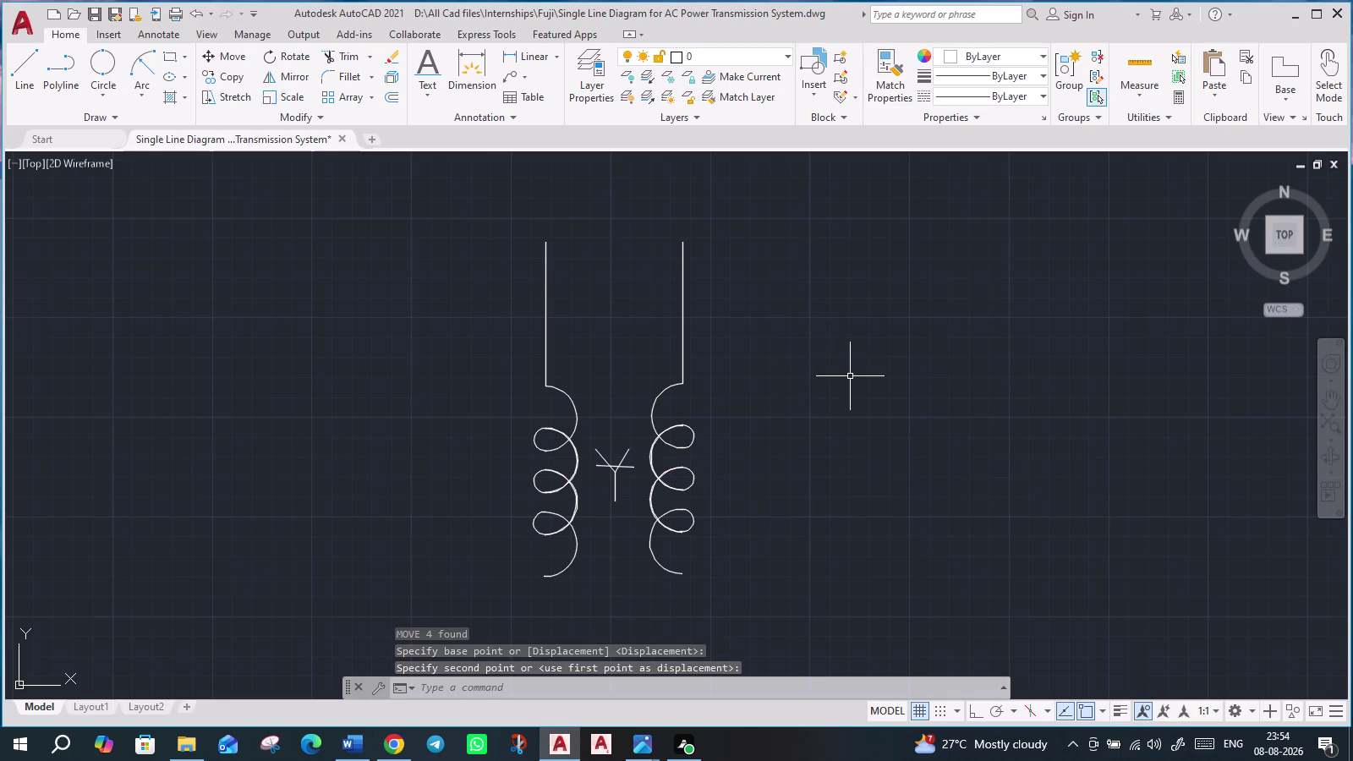
Zoom and pan to centre the compact transformer symbol.
scroll(down, 3)
scroll(down, 3)
scroll(up, 3)
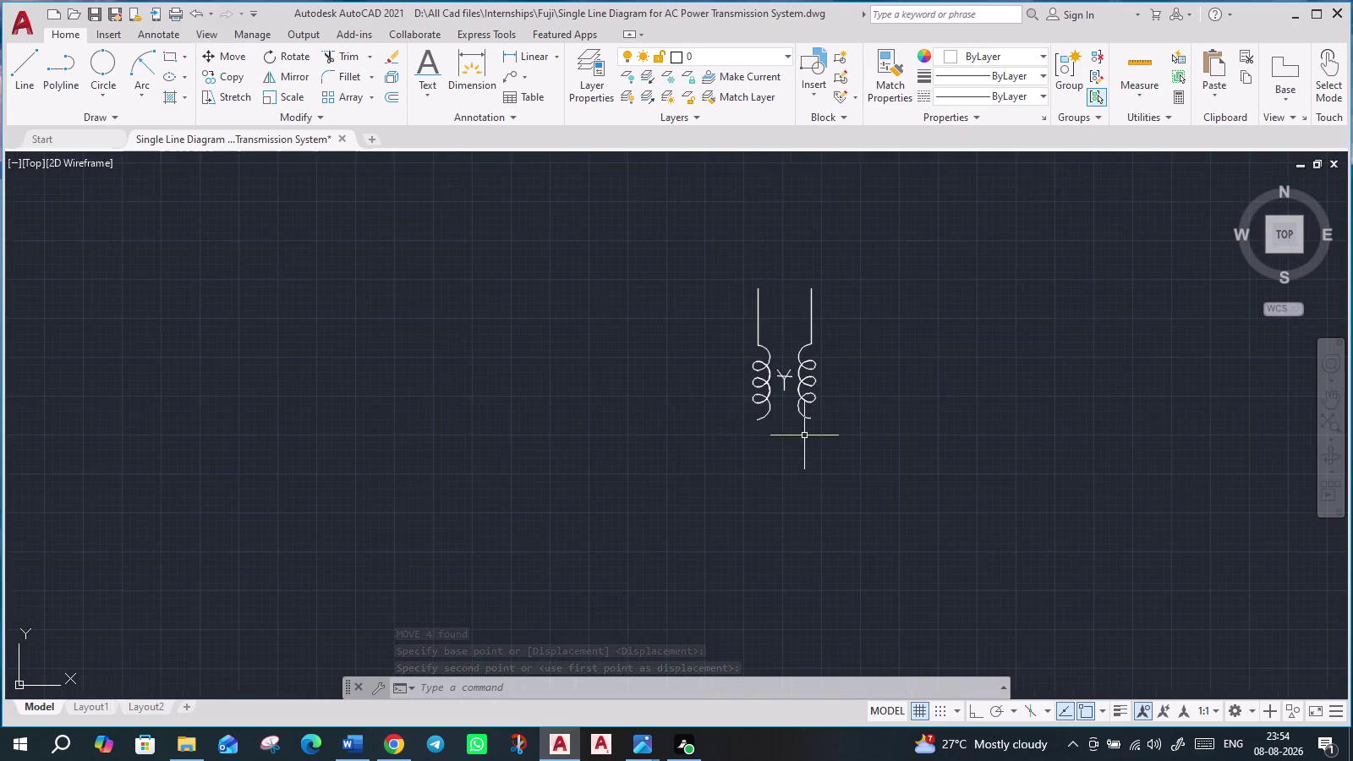
scroll(up, 3)
middle_drag(845, 464, 846, 515)
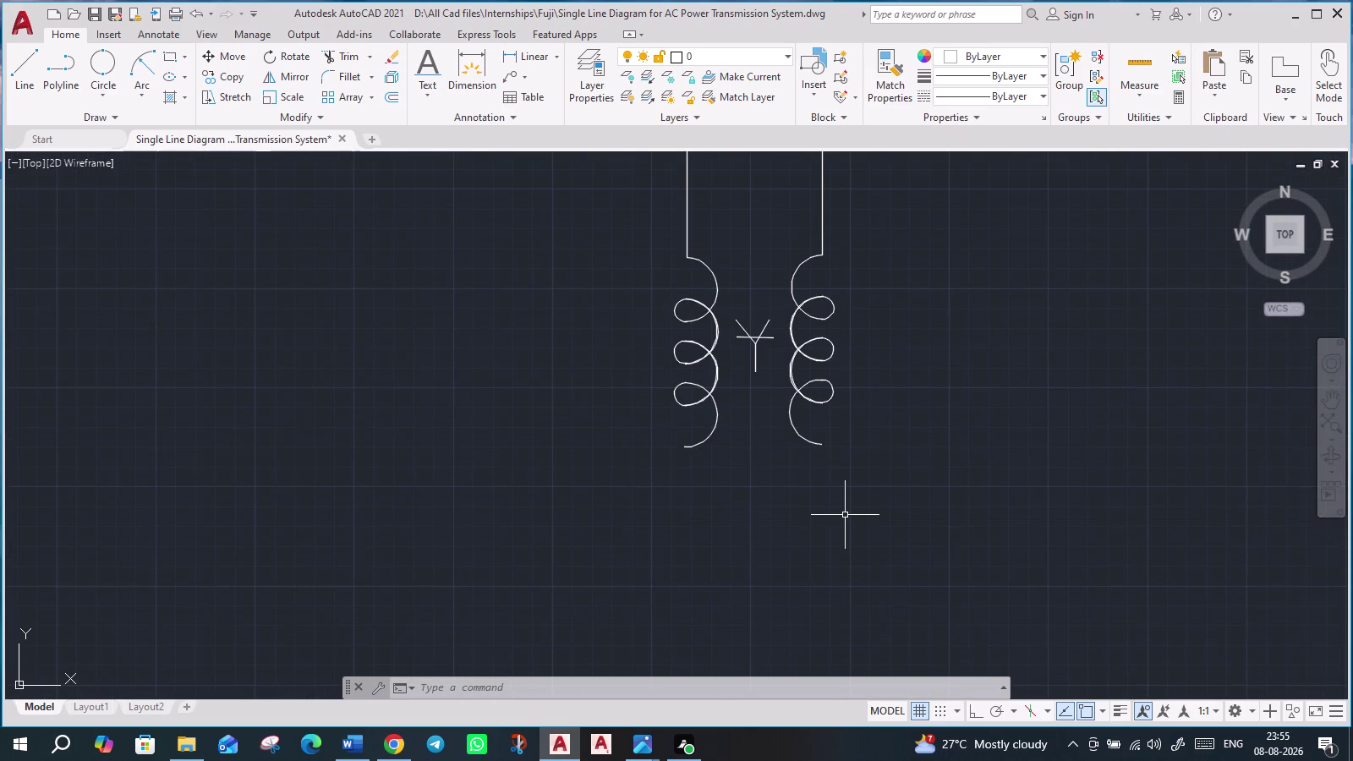
key(l)
key(Return)
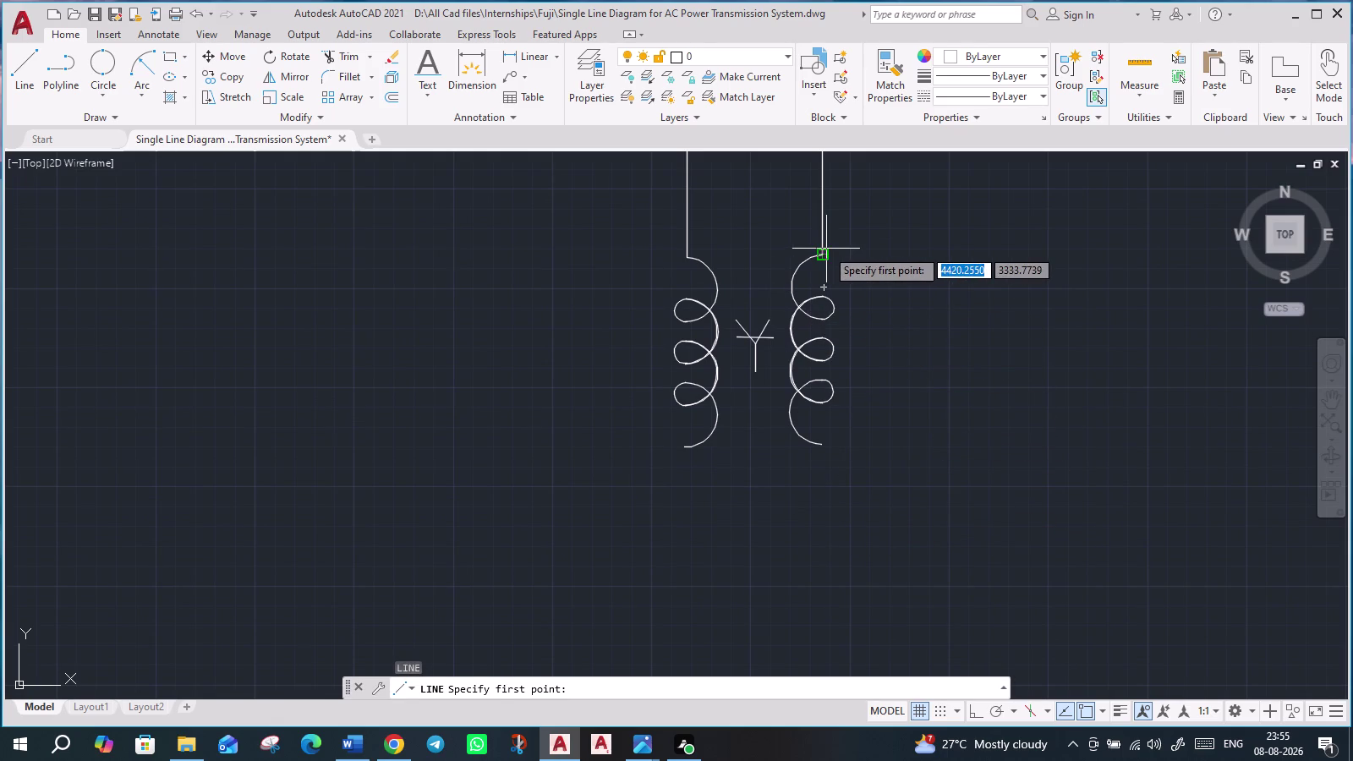
Draw downward leads from both coils, joined by a horizontal bottom line.
click(825, 444)
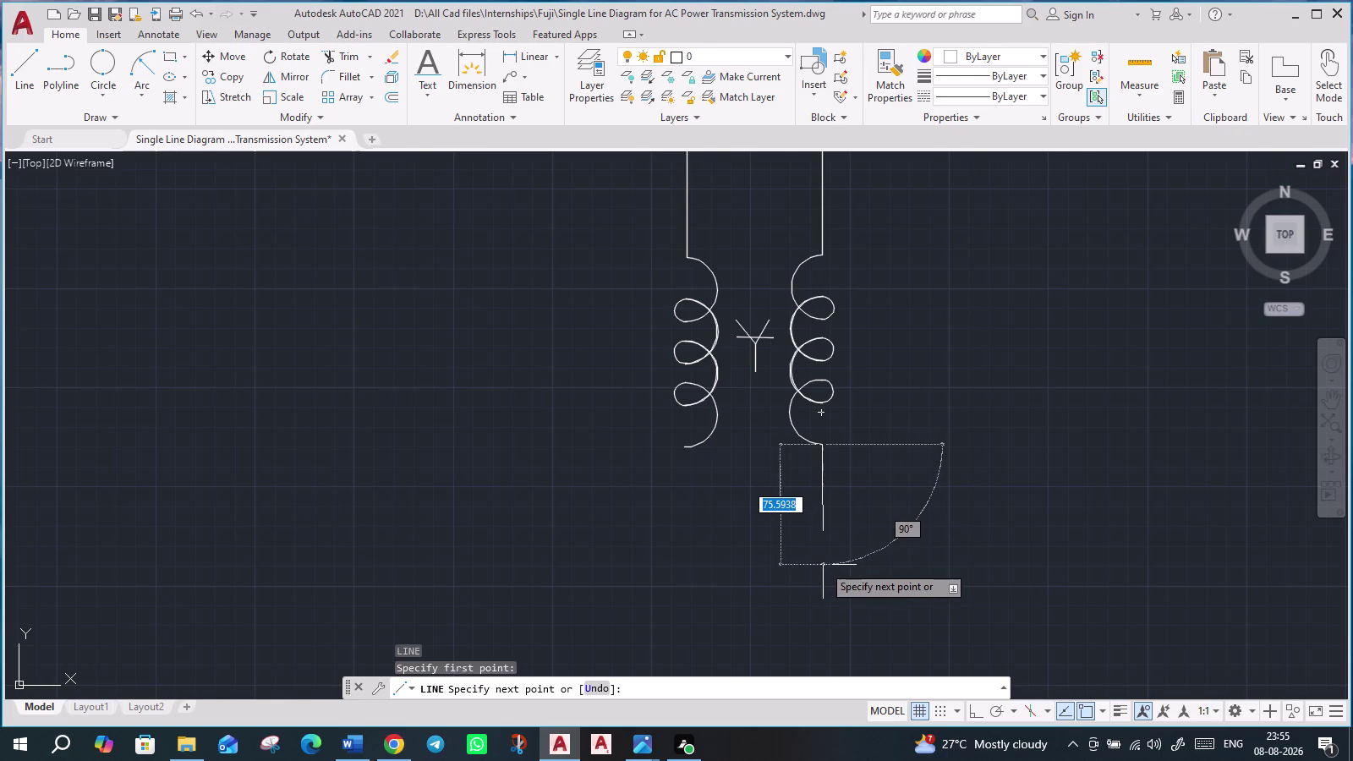
key(F8)
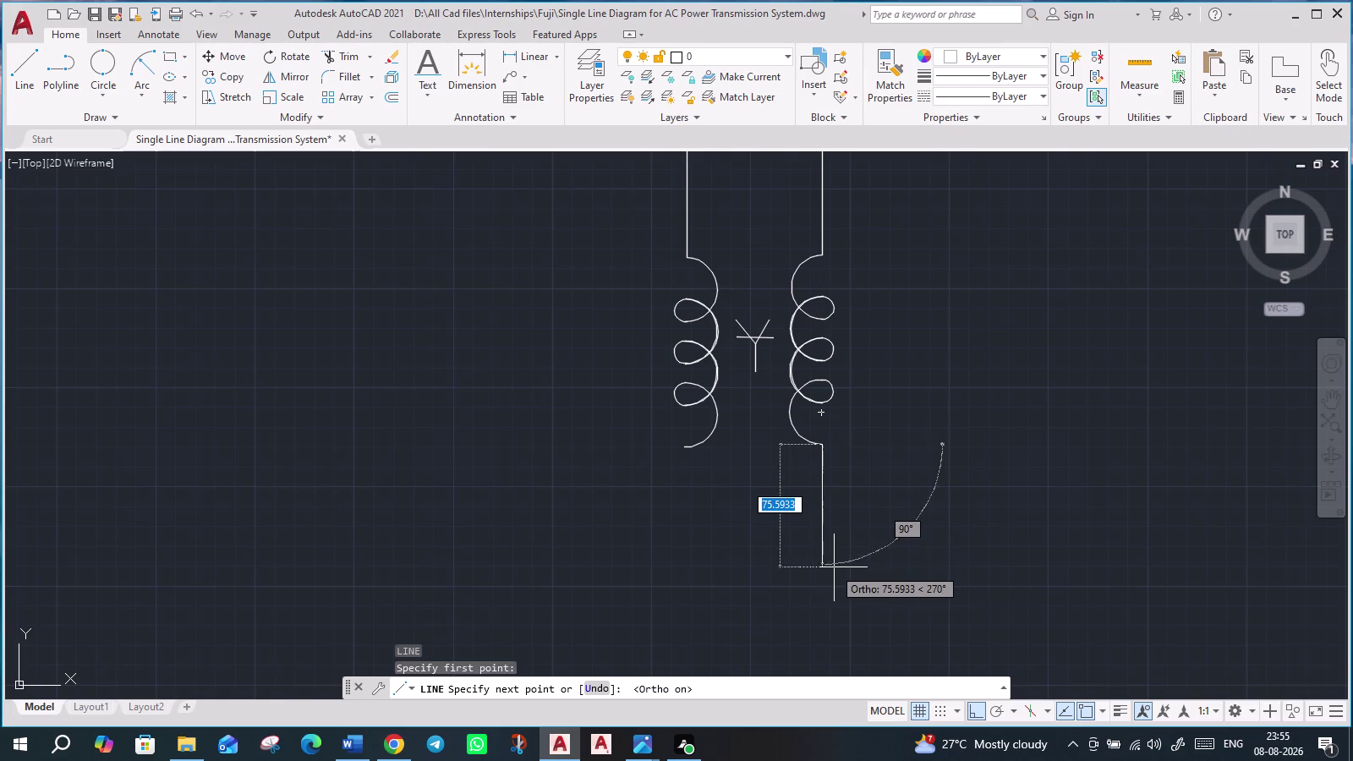
click(824, 482)
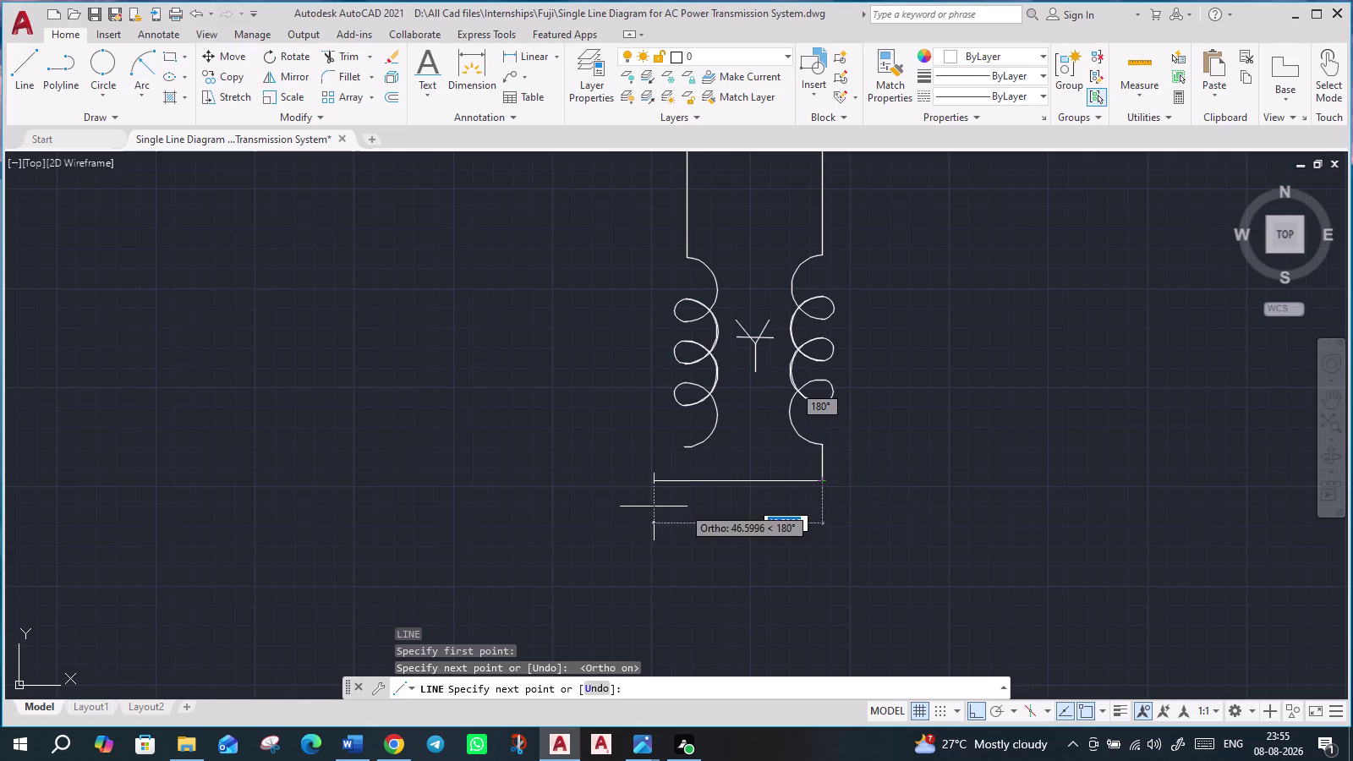
click(603, 506)
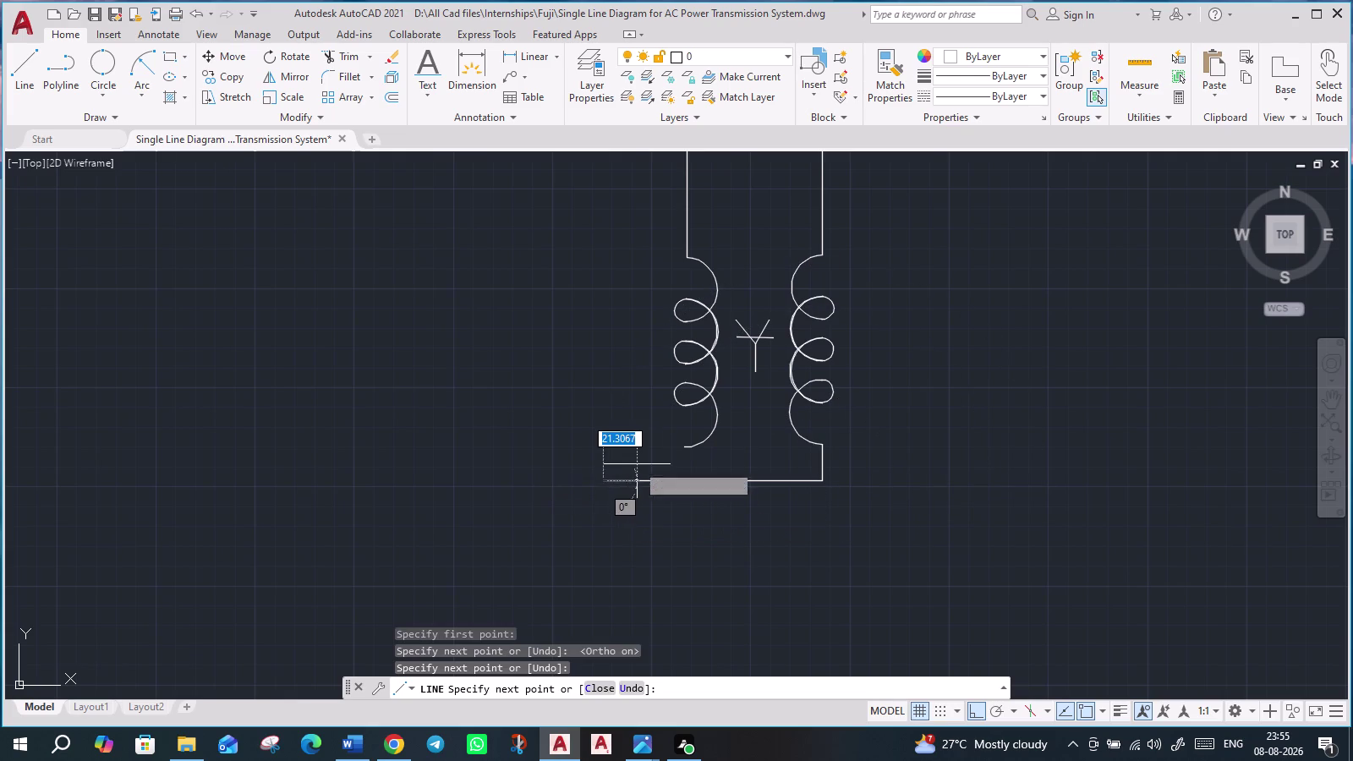
key(Escape)
key(Return)
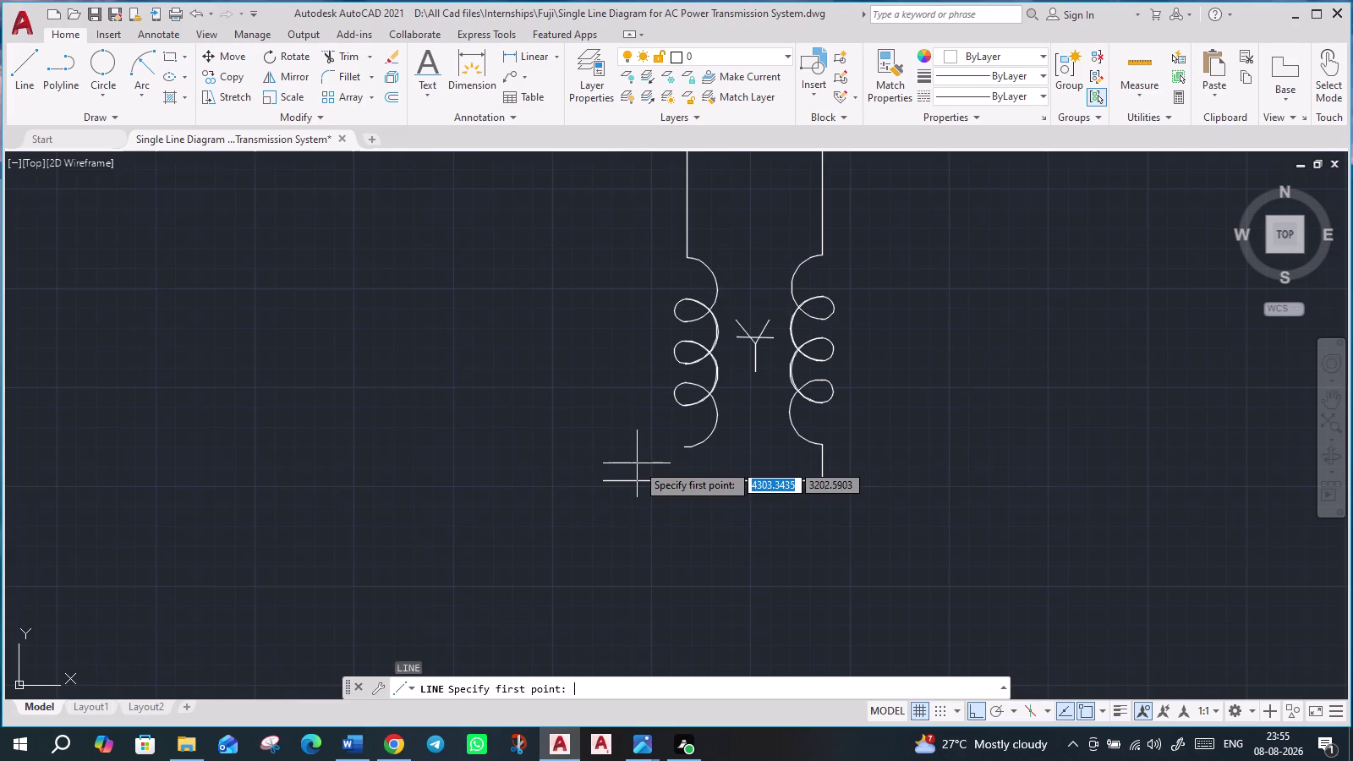
click(682, 442)
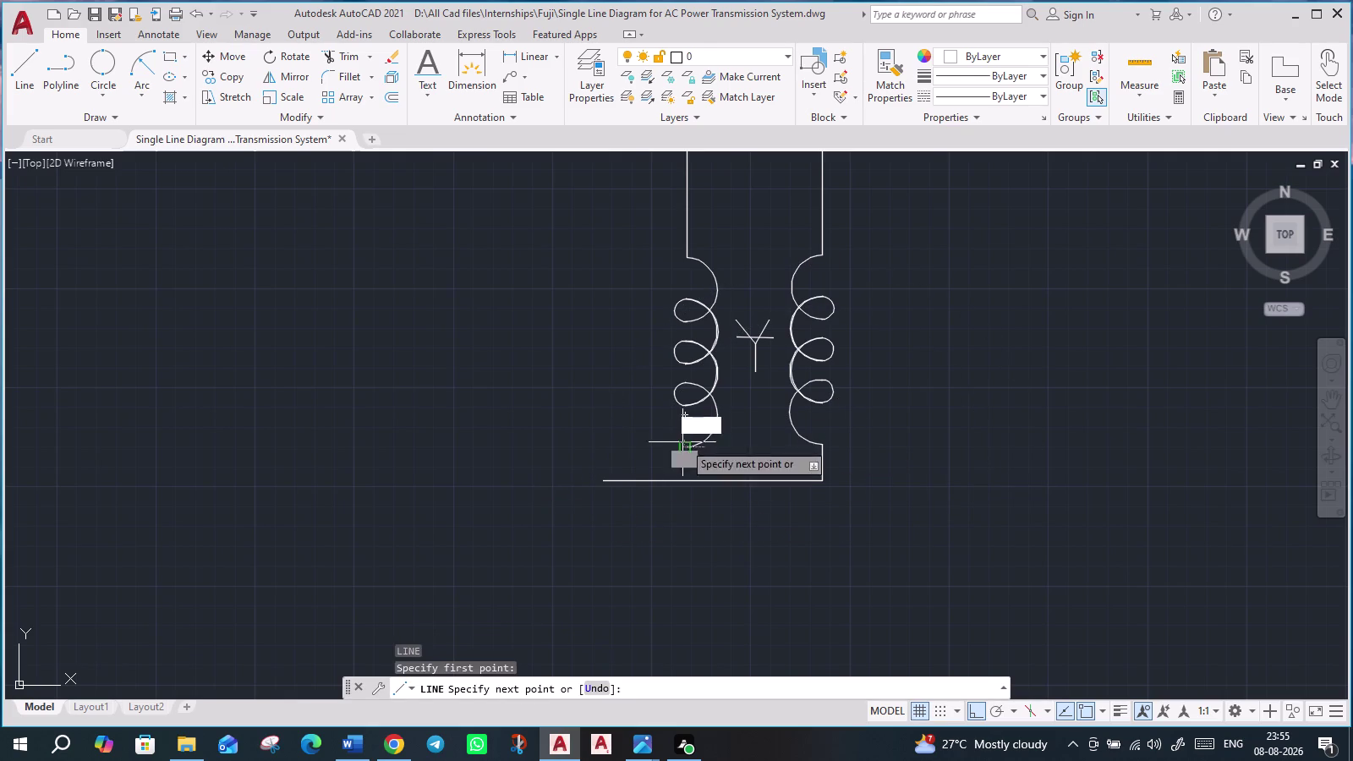
click(686, 485)
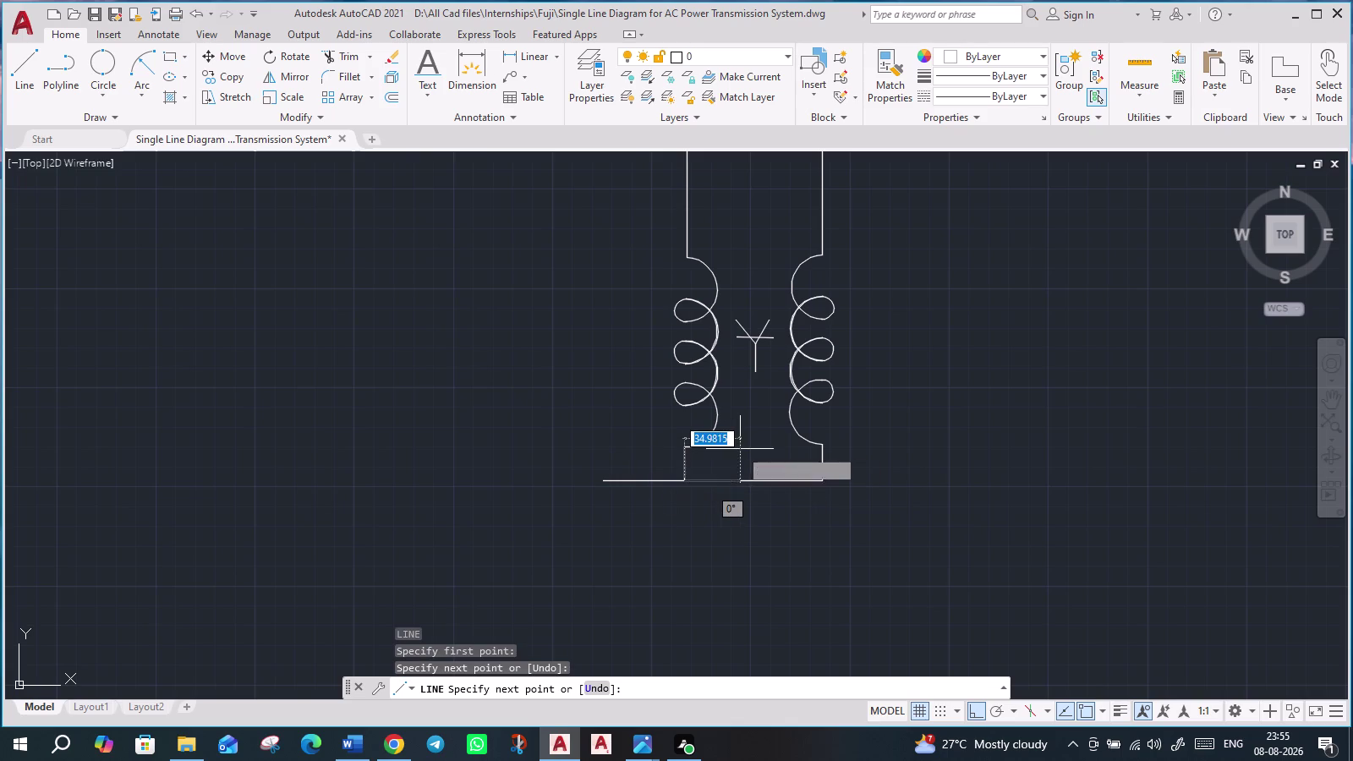
key(Escape)
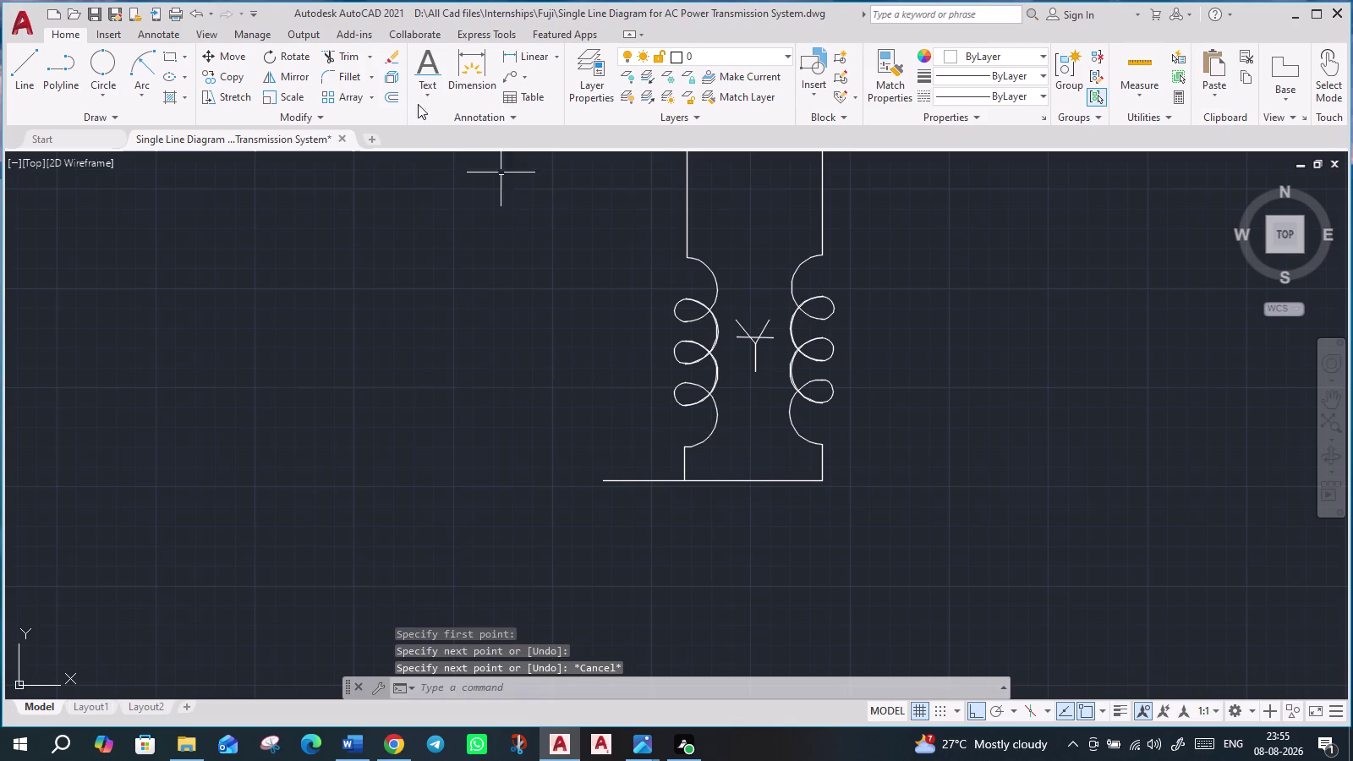
click(347, 54)
Trim off the bottom line's stub left of the symbol's left leg.
click(650, 487)
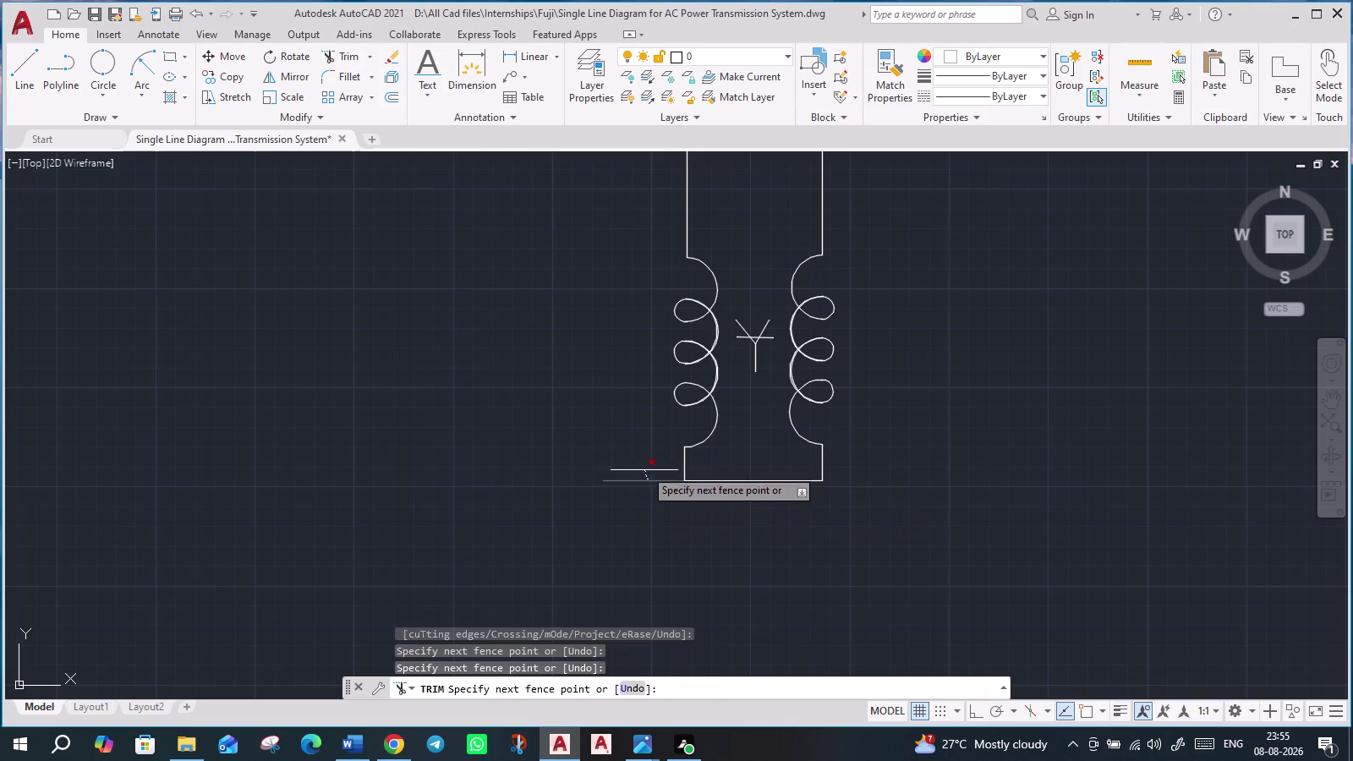
click(644, 466)
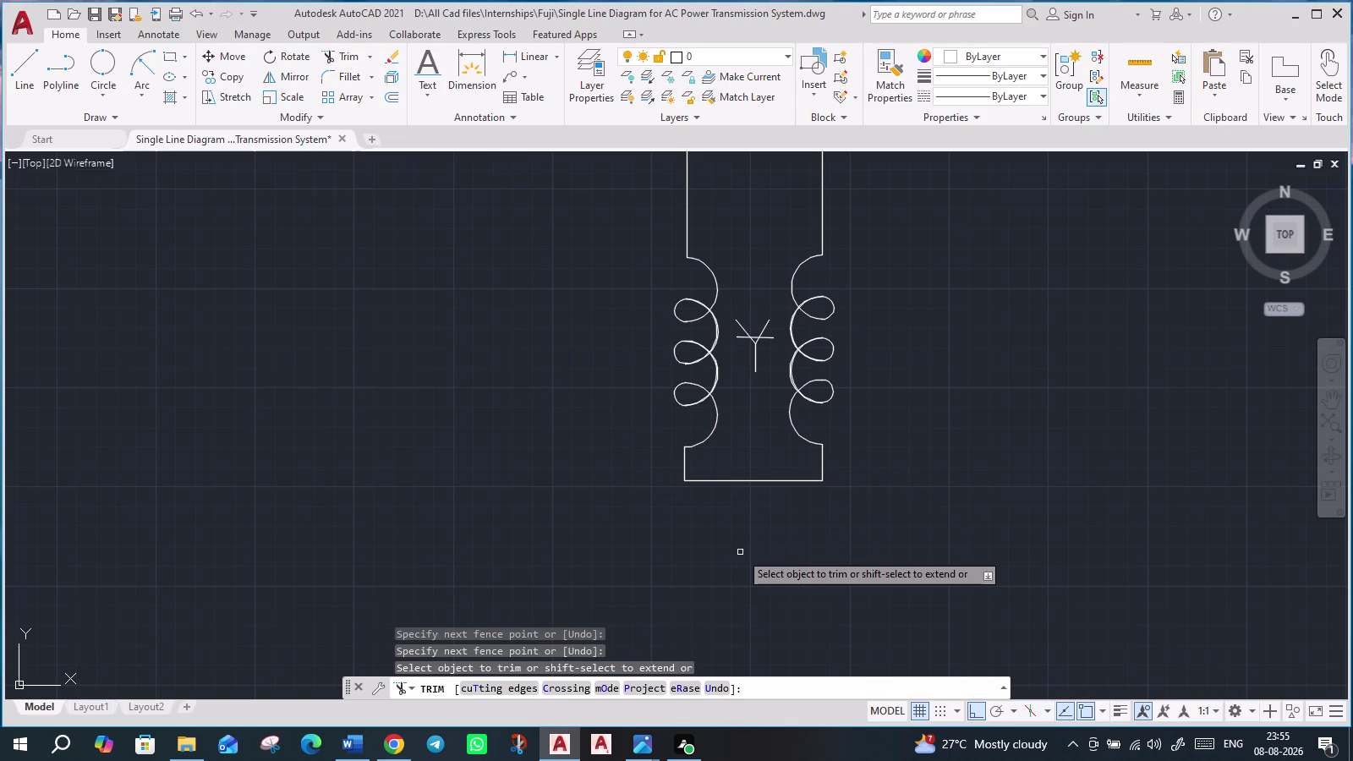
middle_drag(760, 543, 645, 565)
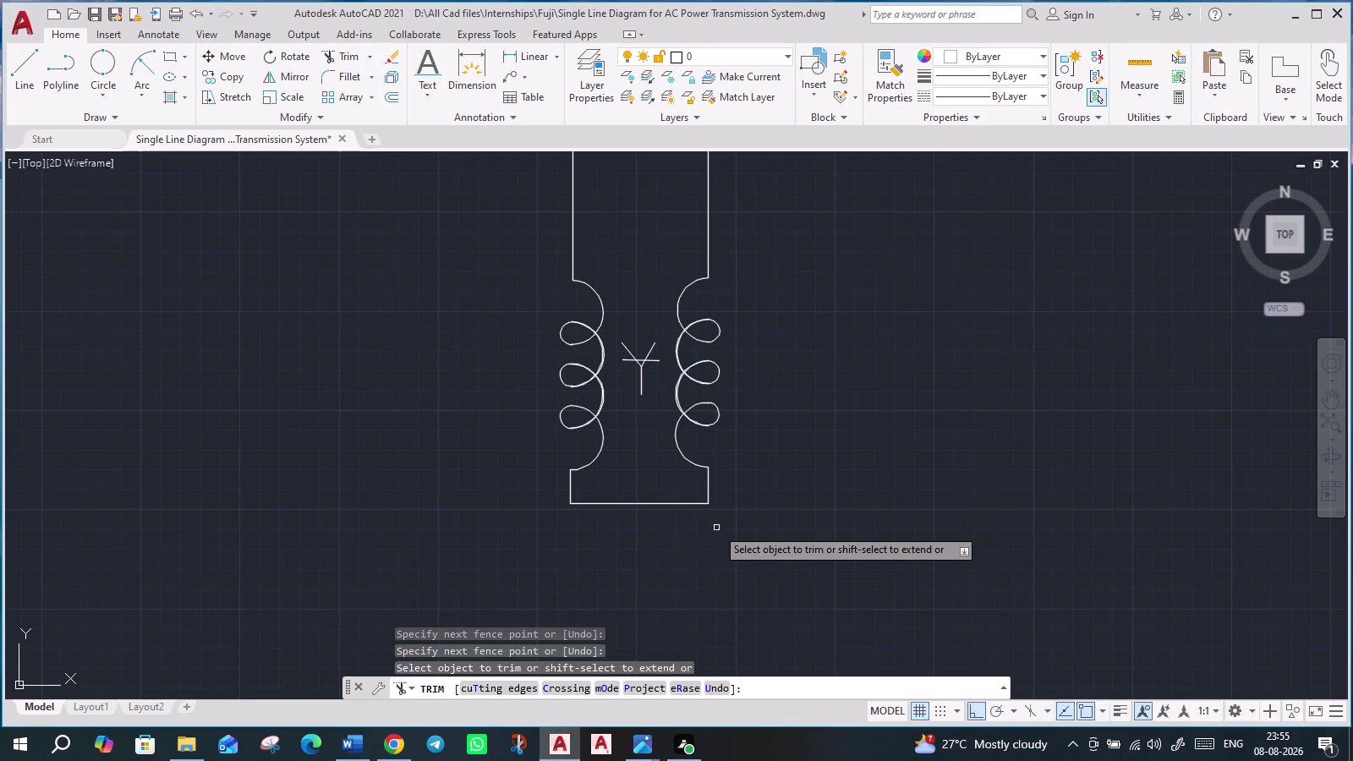
Zoom and pan to the receiving transformer's earth symbol, then end the trim.
scroll(down, 3)
middle_drag(820, 581, 817, 580)
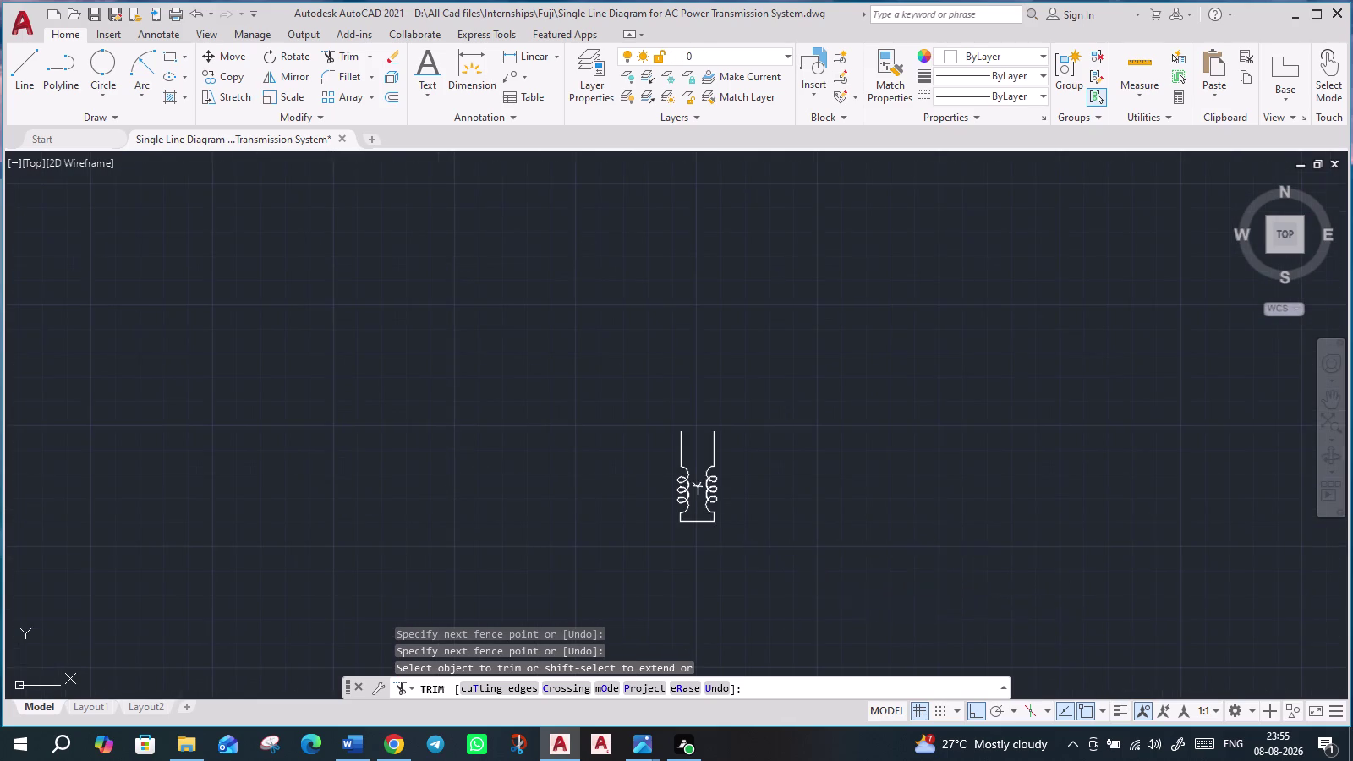
middle_drag(818, 581, 668, 365)
scroll(down, 3)
middle_drag(867, 599, 759, 433)
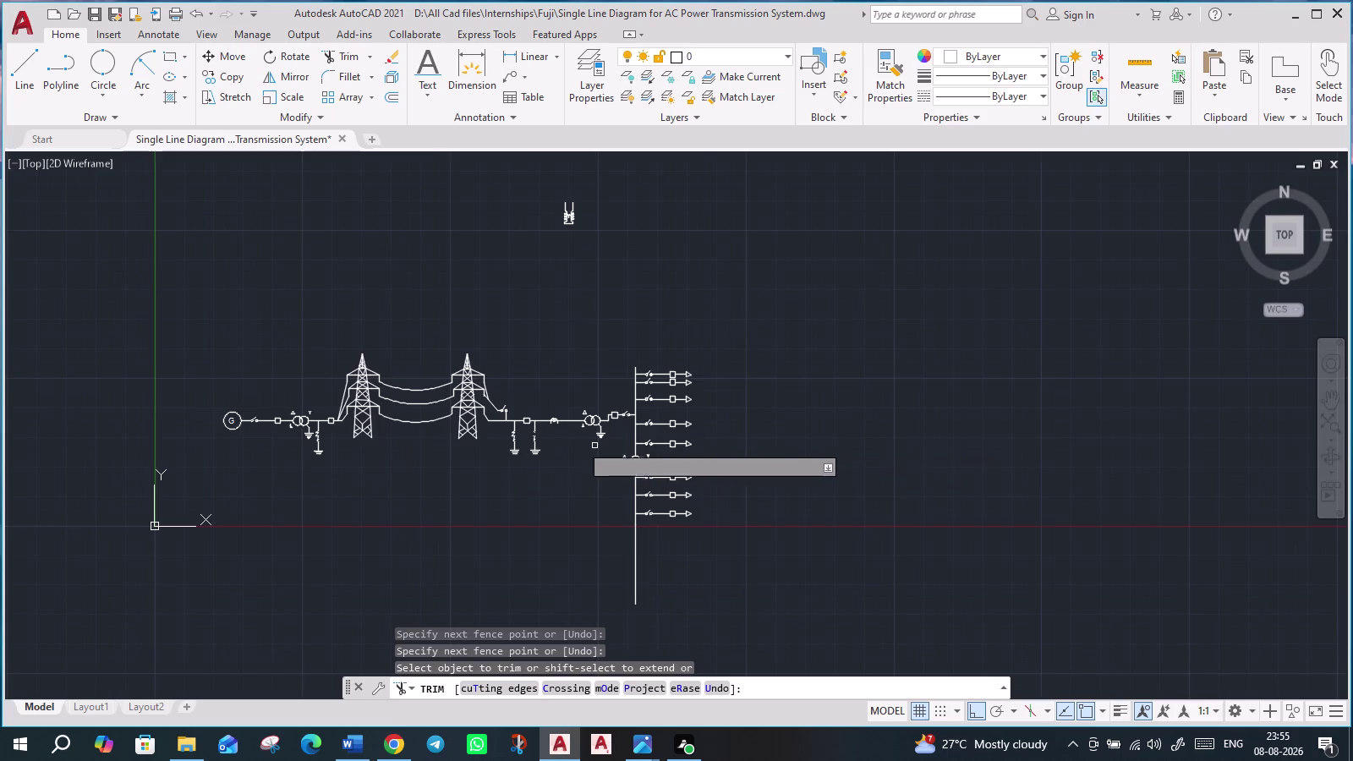
scroll(up, 3)
scroll(up, 3)
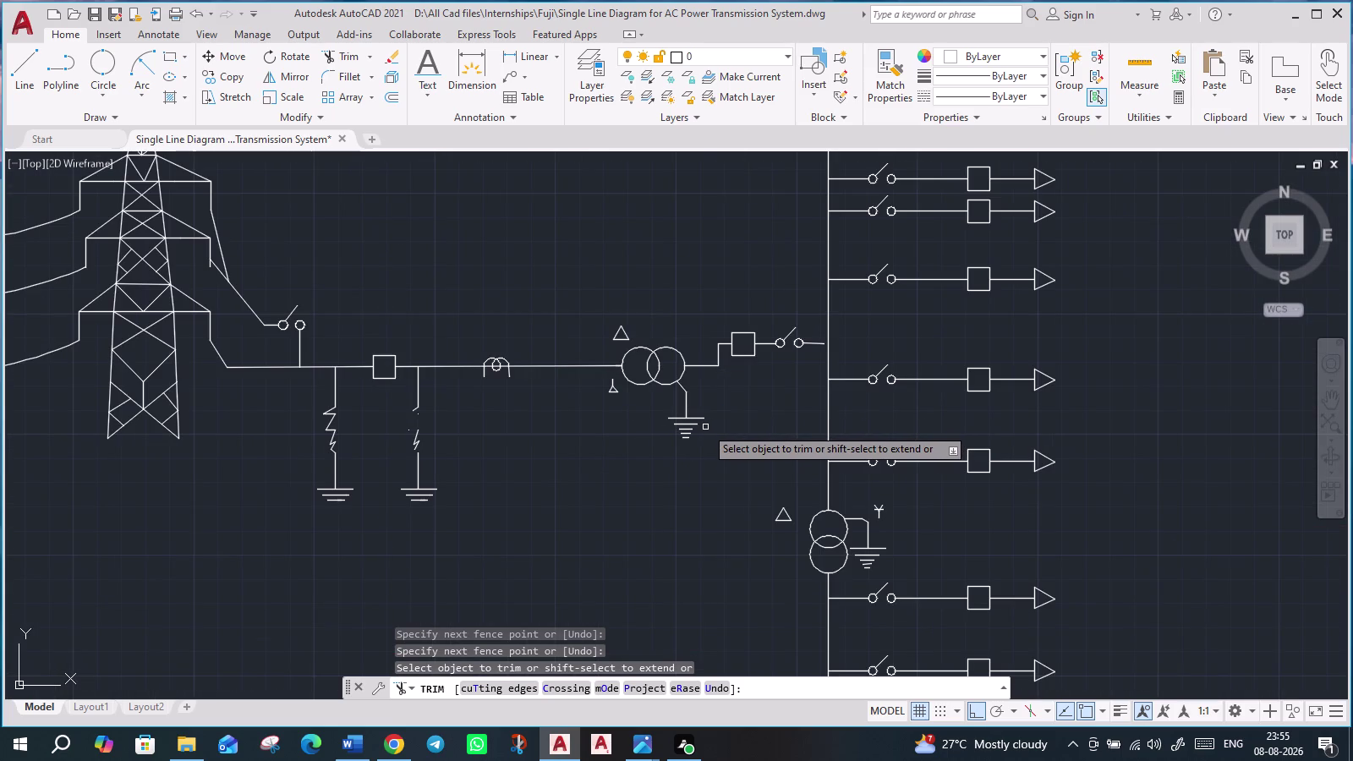
key(Escape)
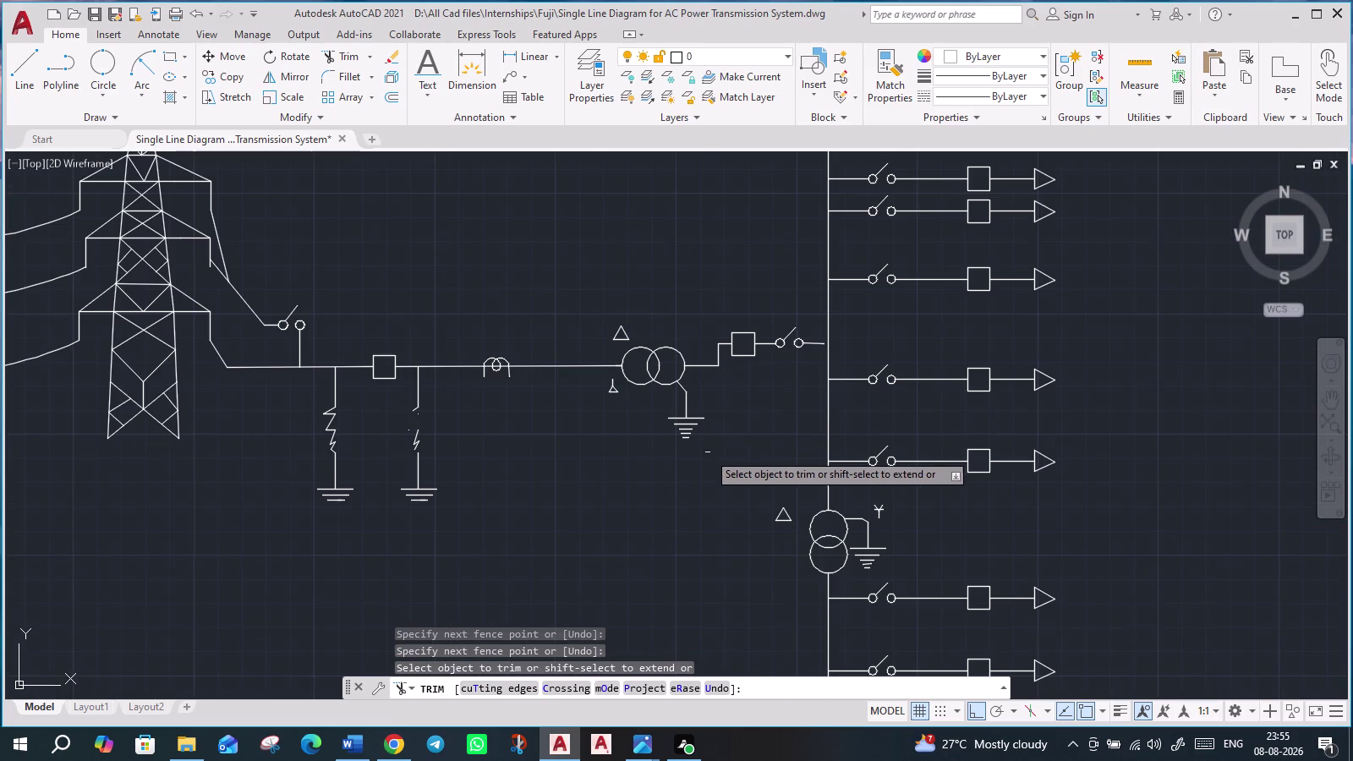
Select the receiving transformer's earth symbol and copy it from its top point.
click(716, 460)
click(663, 406)
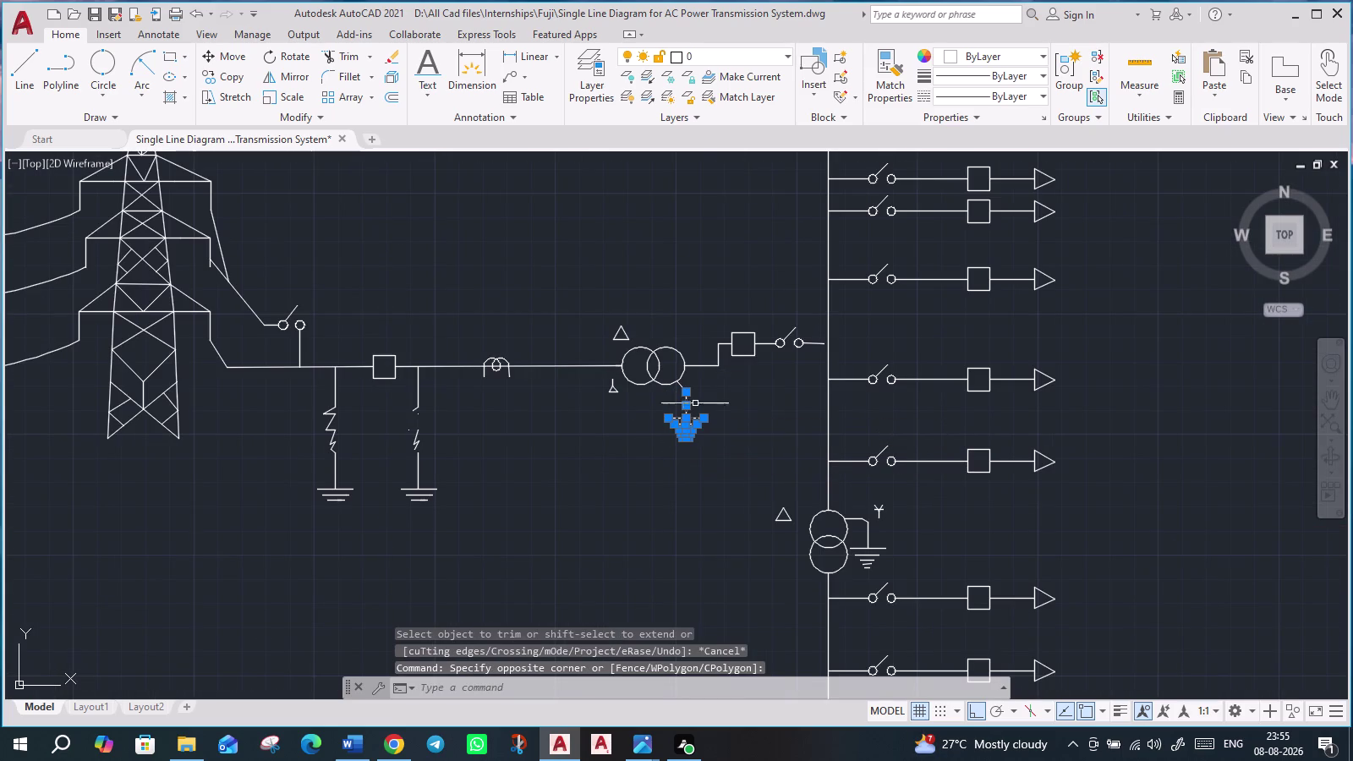
text(co)
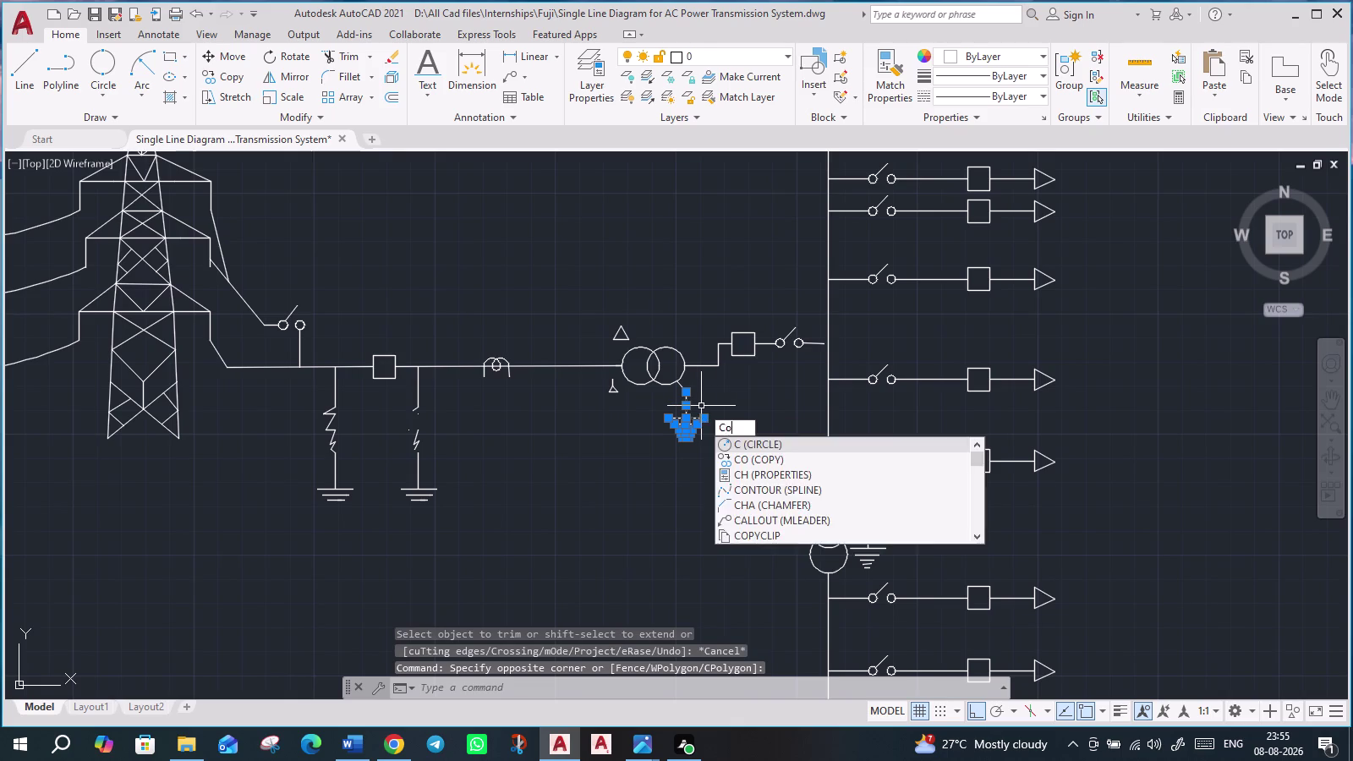
key(Return)
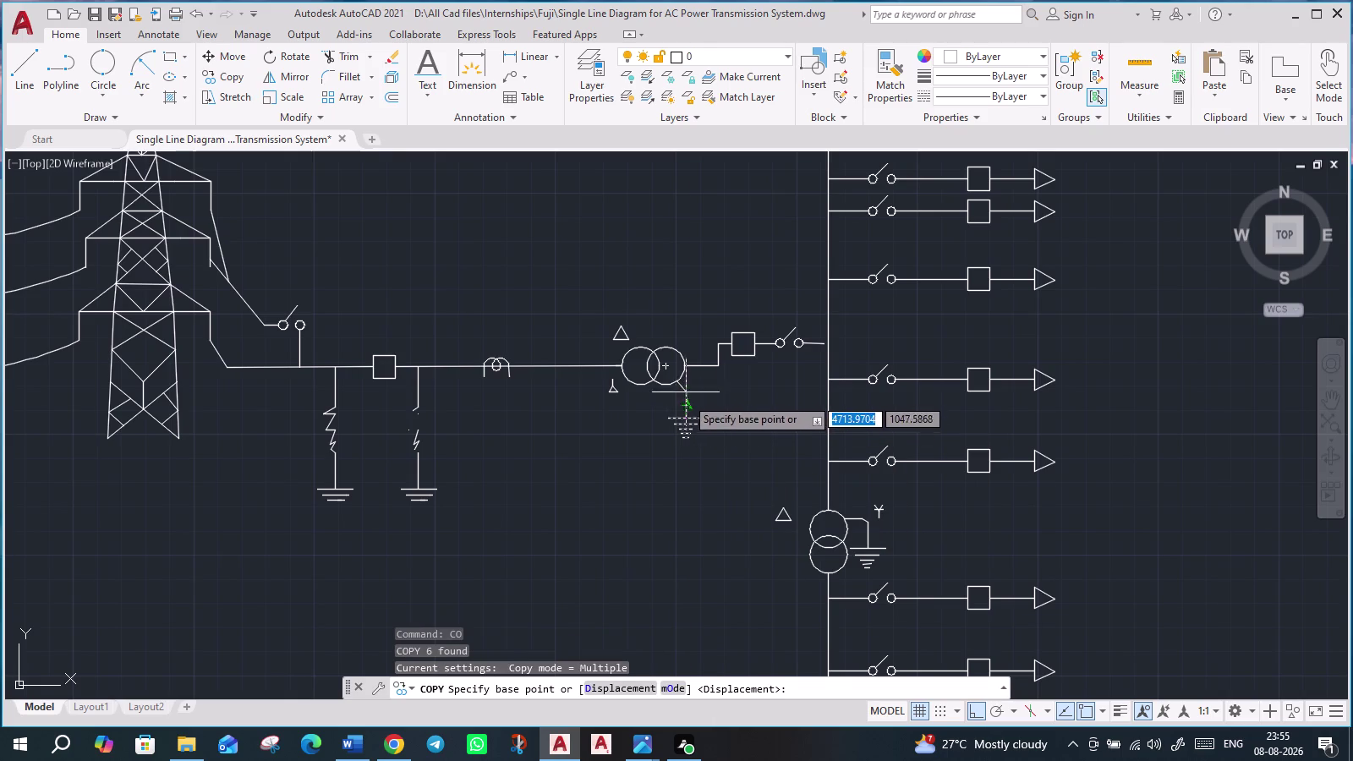
click(686, 394)
Place the earth copy beneath the new star-winding transformer, with Ortho off.
scroll(down, 3)
middle_drag(675, 283, 709, 754)
scroll(up, 3)
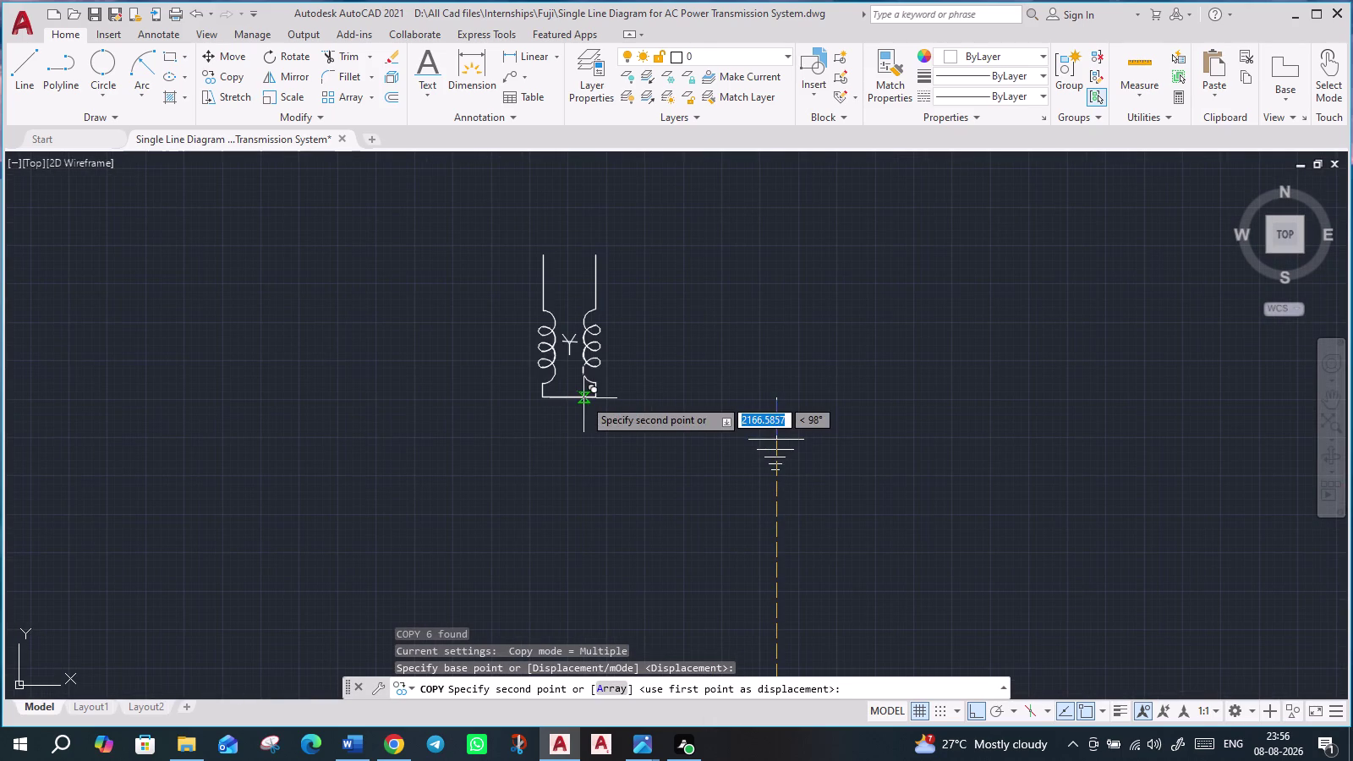
scroll(up, 3)
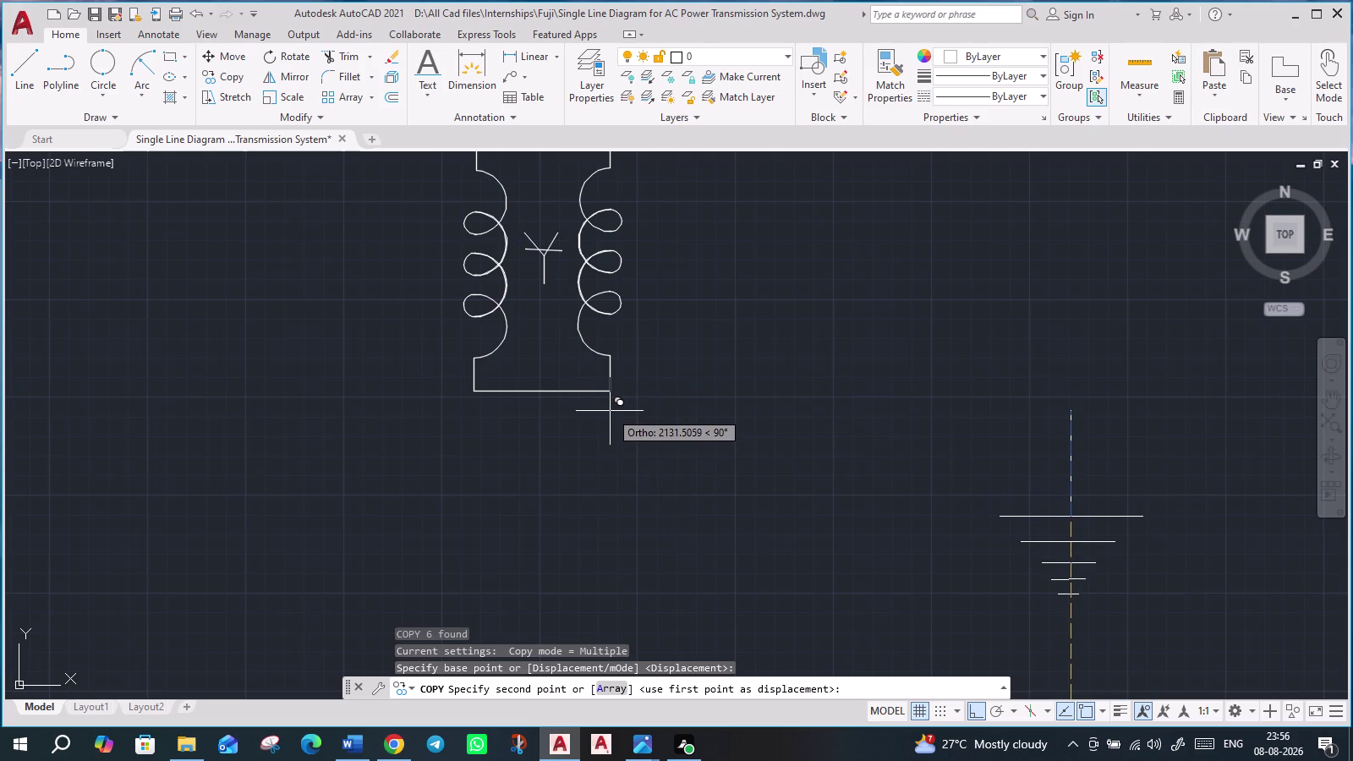
key(F8)
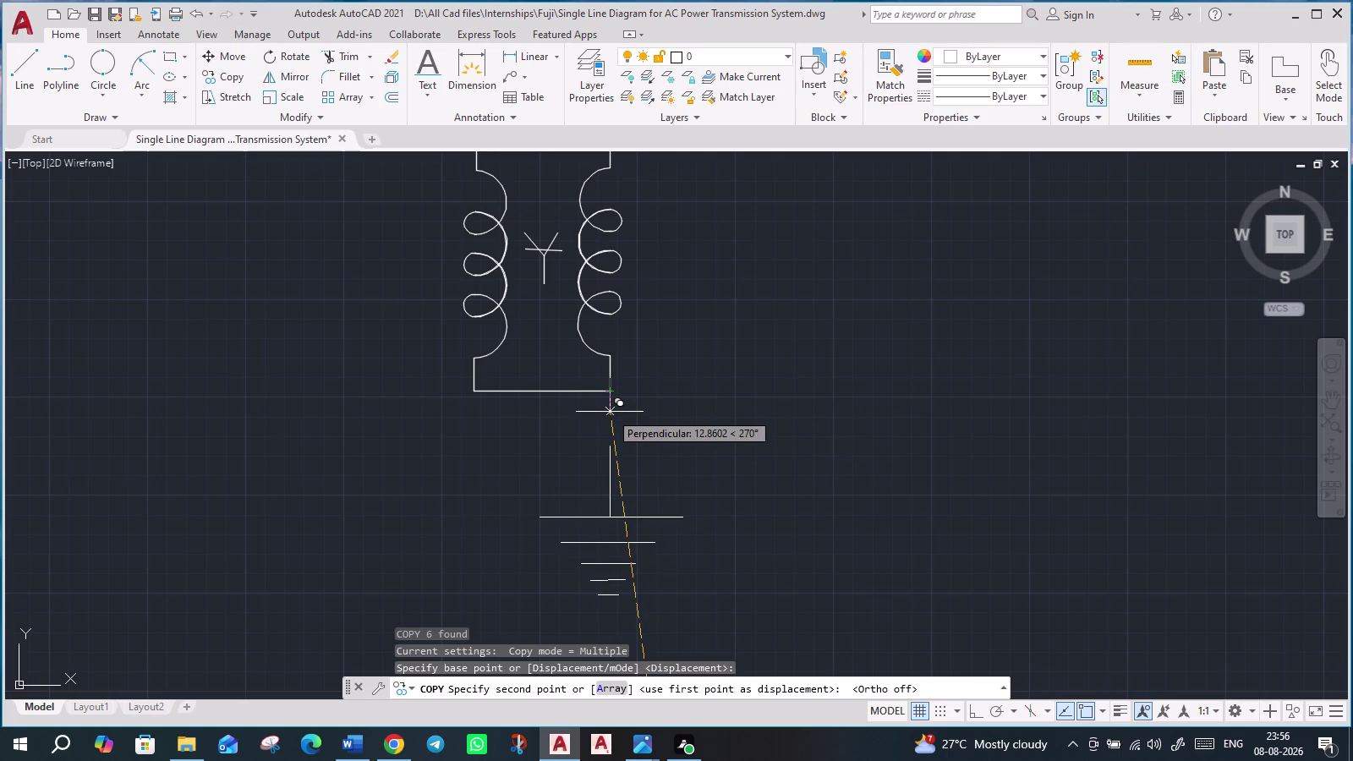
click(610, 412)
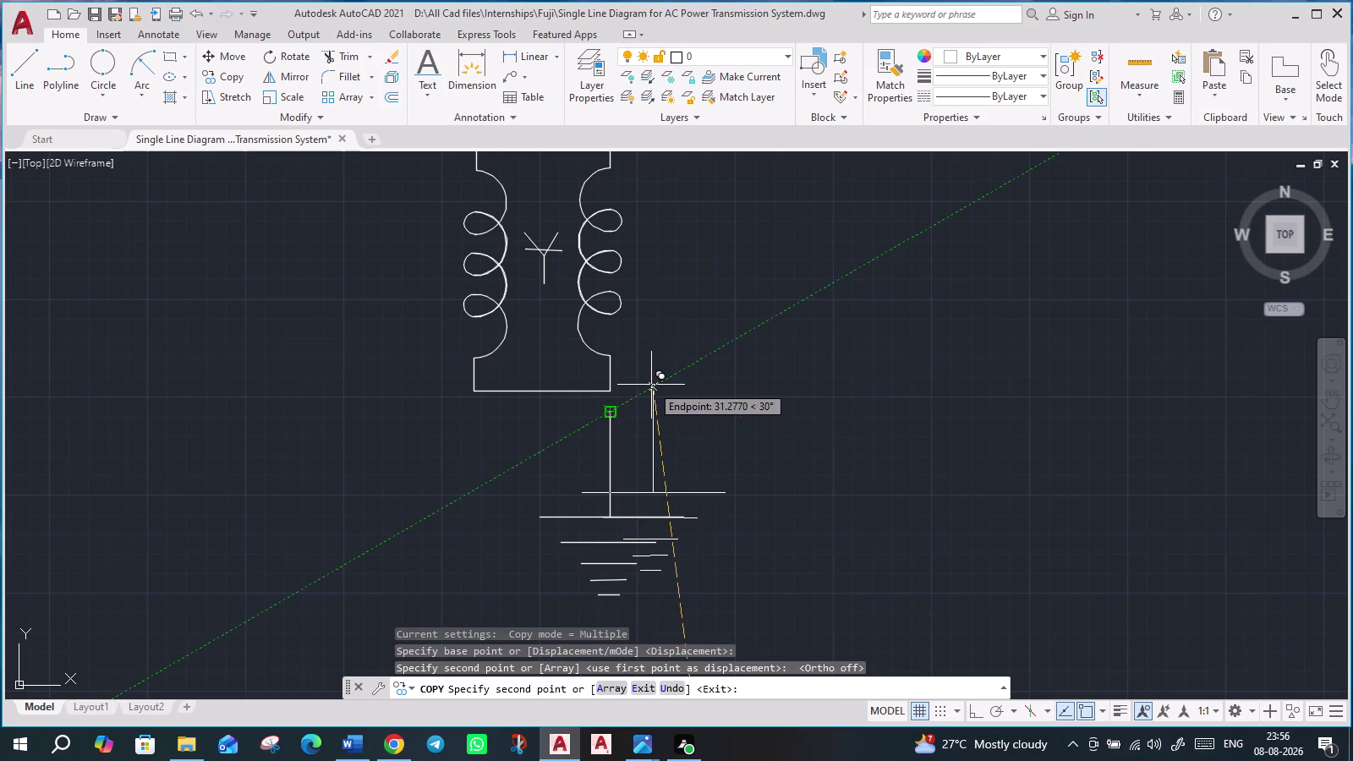
key(Escape)
scroll(up, 3)
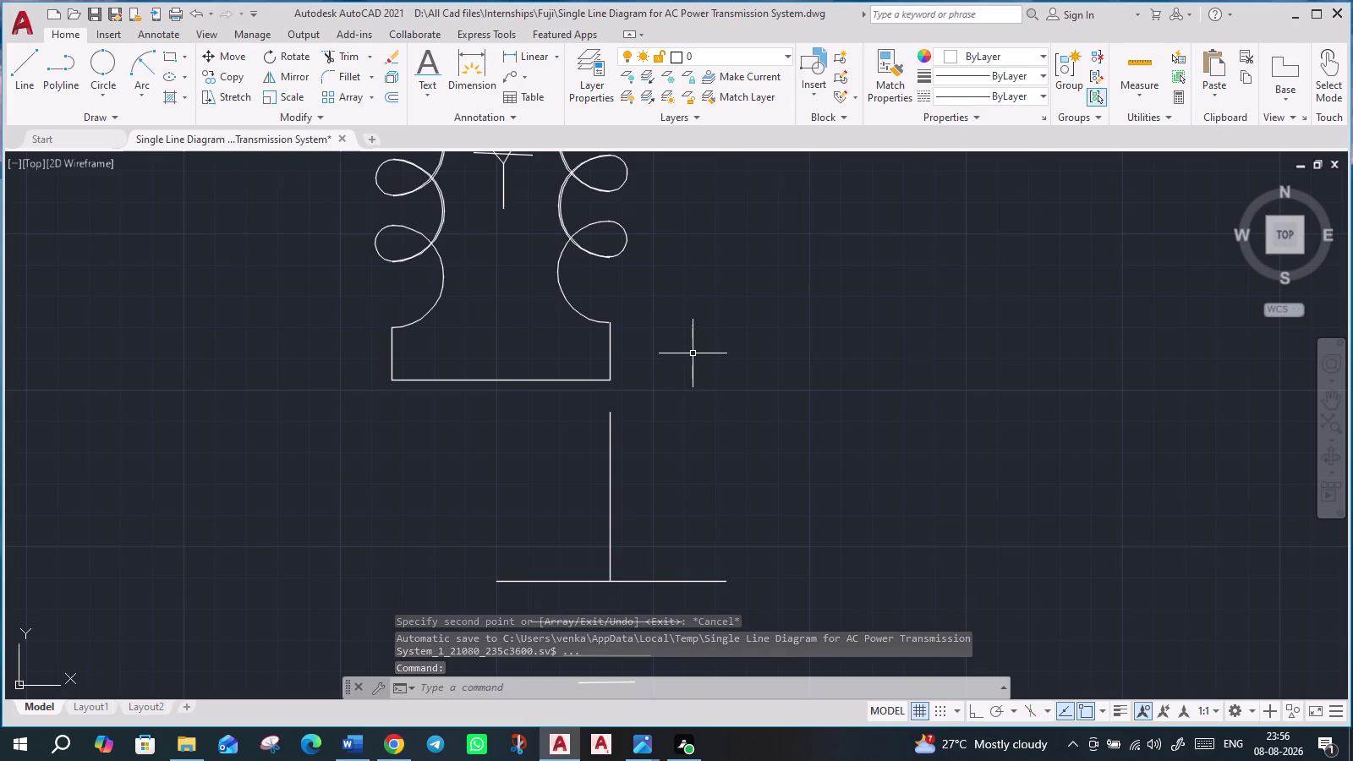
click(101, 95)
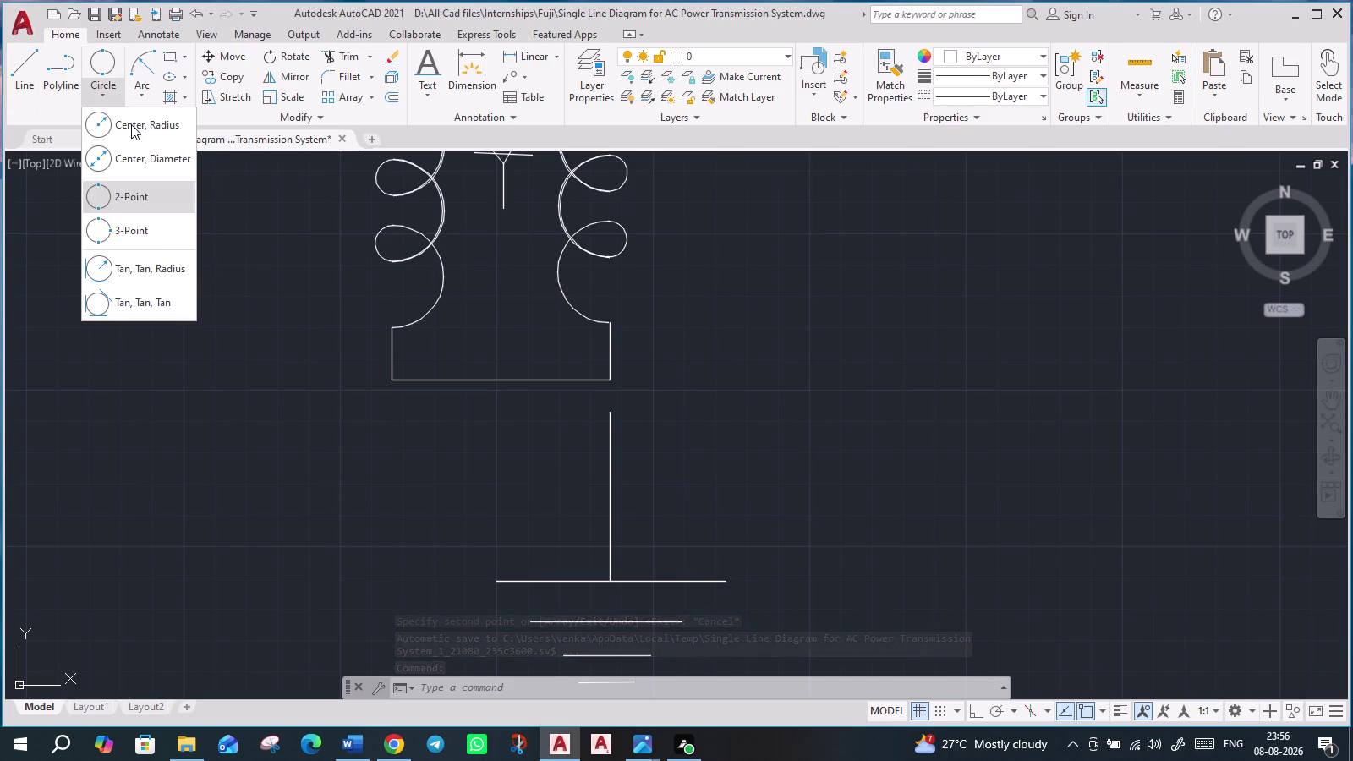
Draw a 2-point circle from the transformer's bottom corner to the earth lead, then zoom out.
click(144, 198)
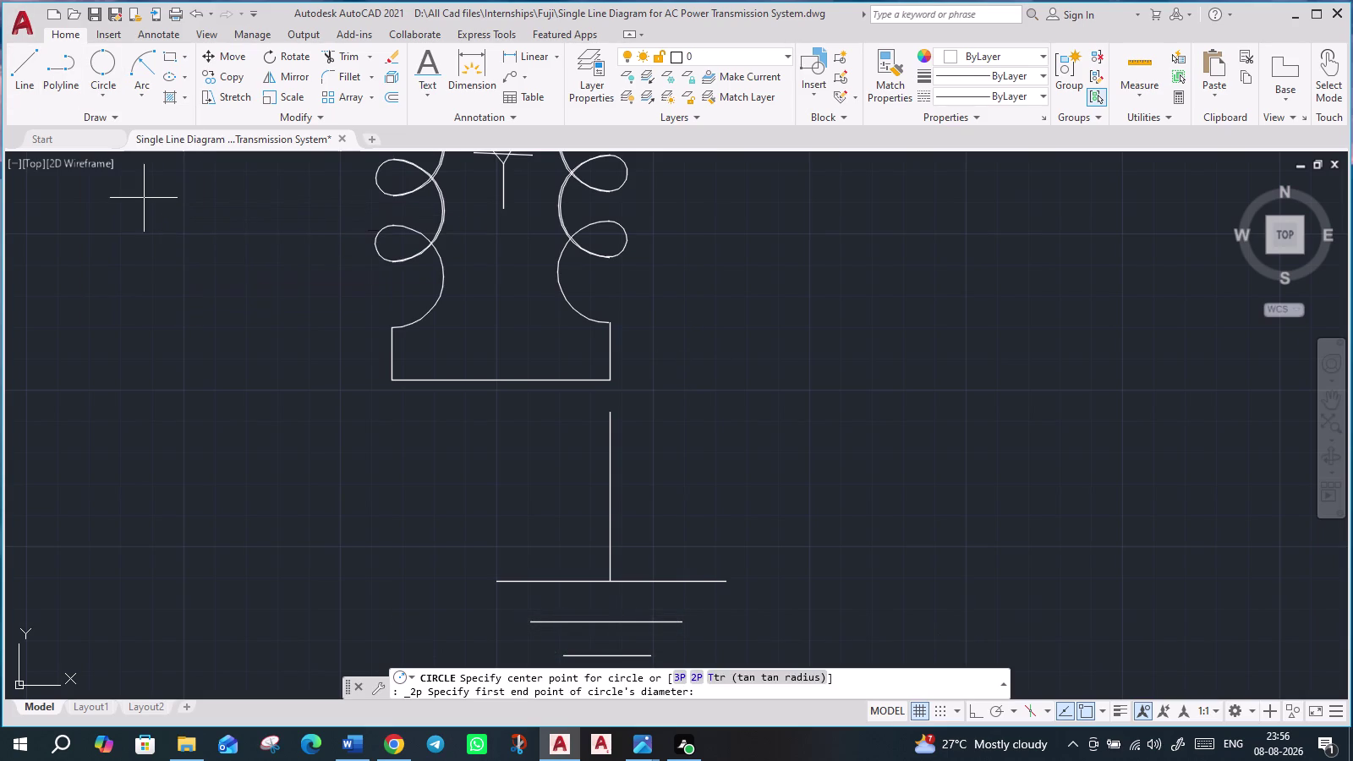
click(611, 379)
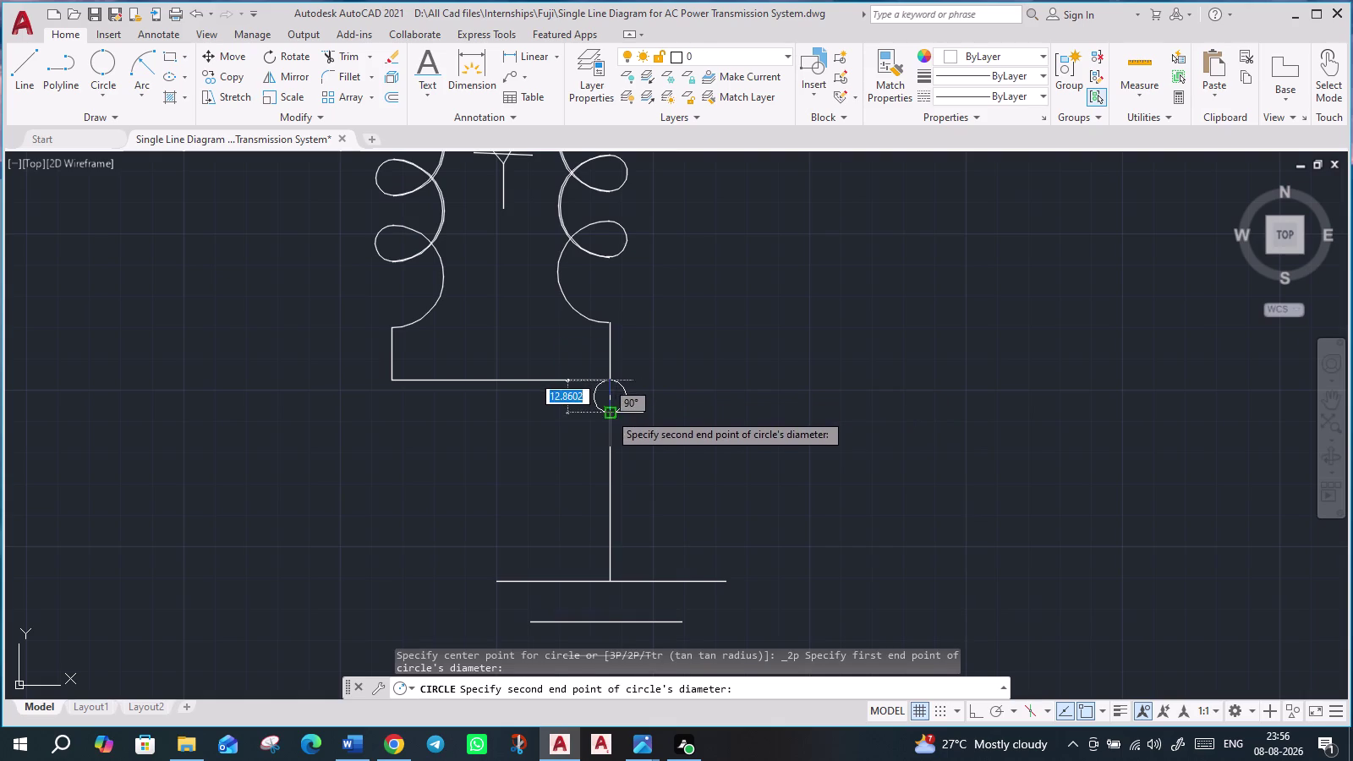
click(609, 412)
key(Escape)
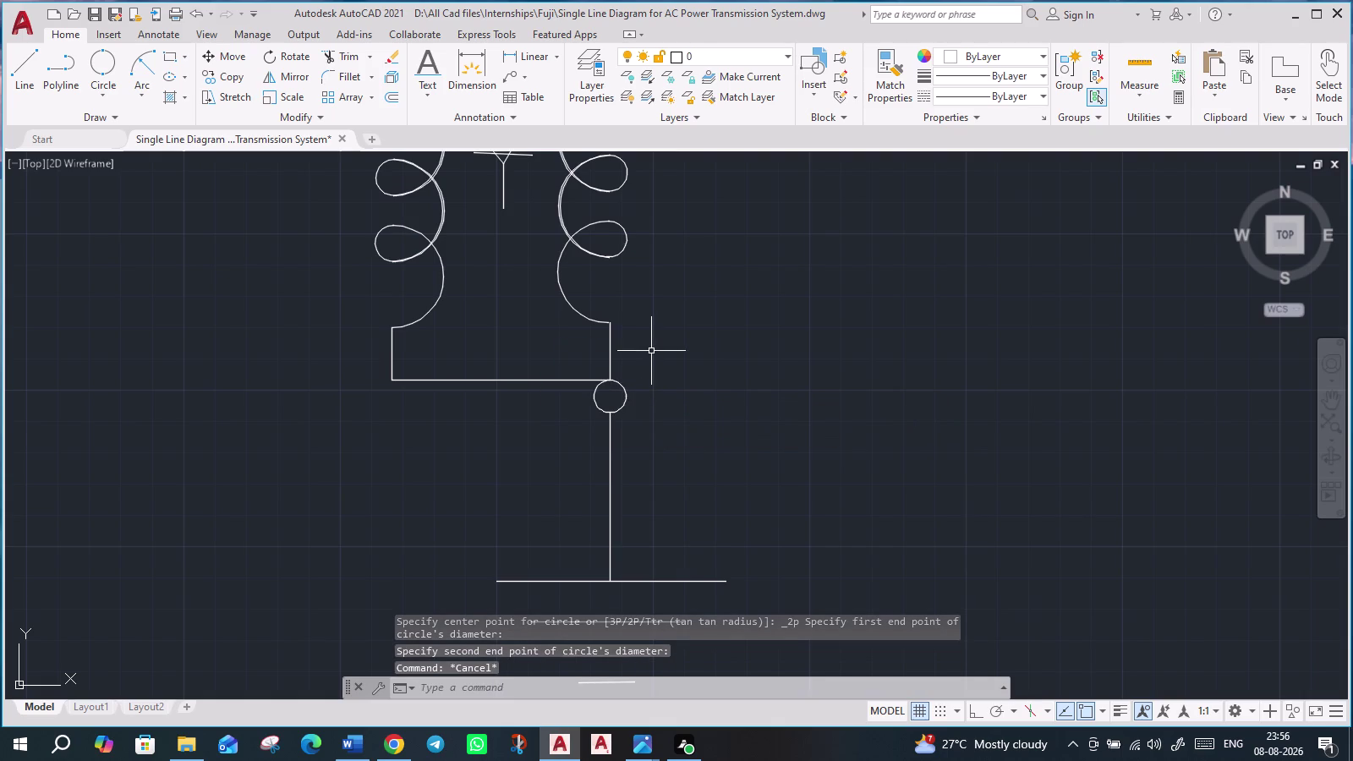
scroll(down, 3)
scroll(down, 3)
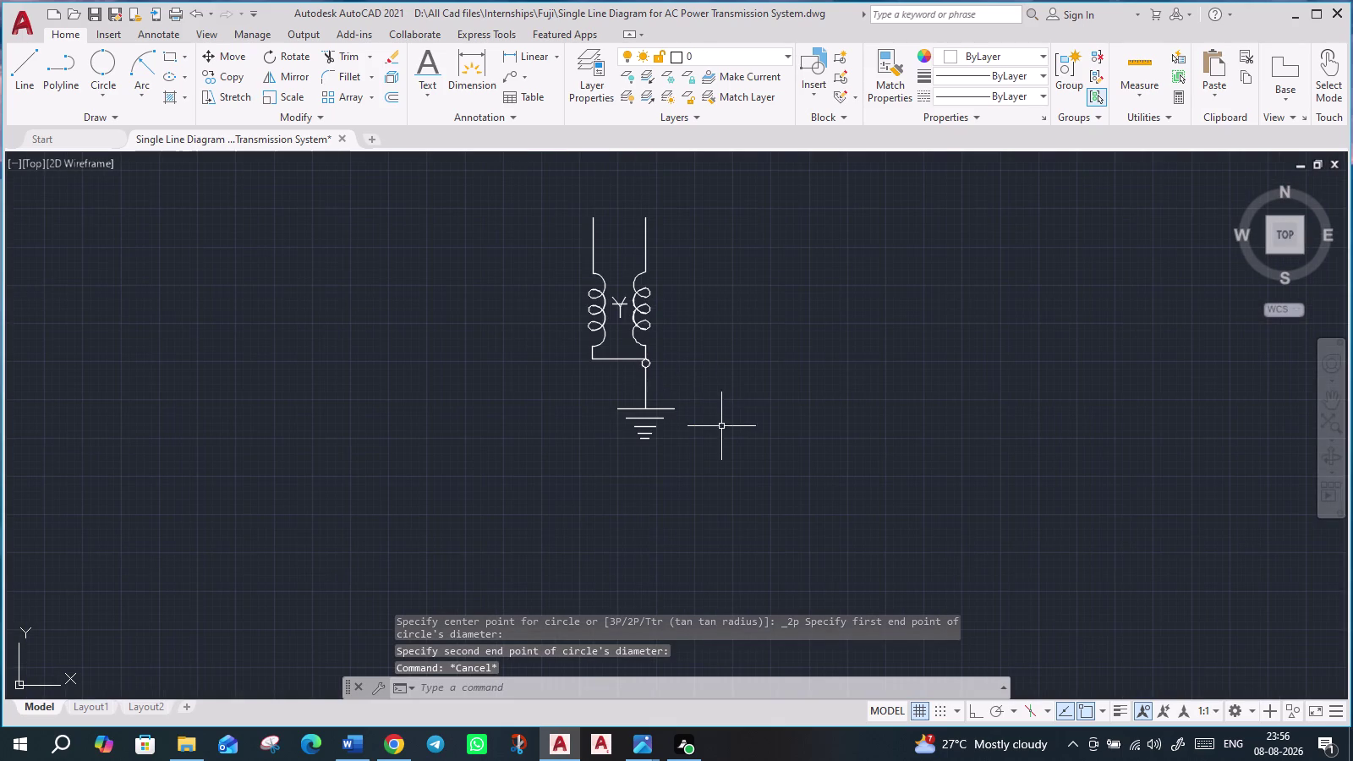
scroll(down, 3)
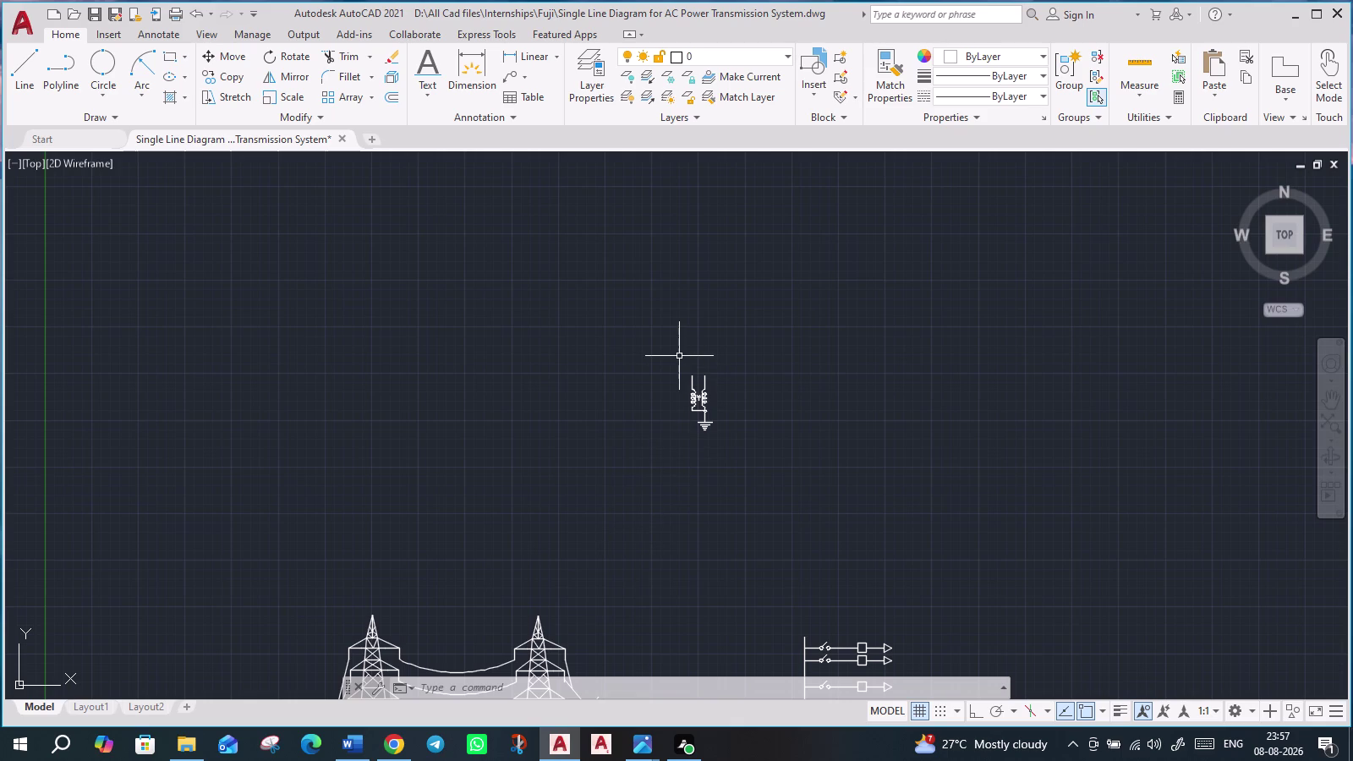
Move the grounded star transformer, by its top-left lead, onto the main line near the coil.
click(671, 360)
click(753, 442)
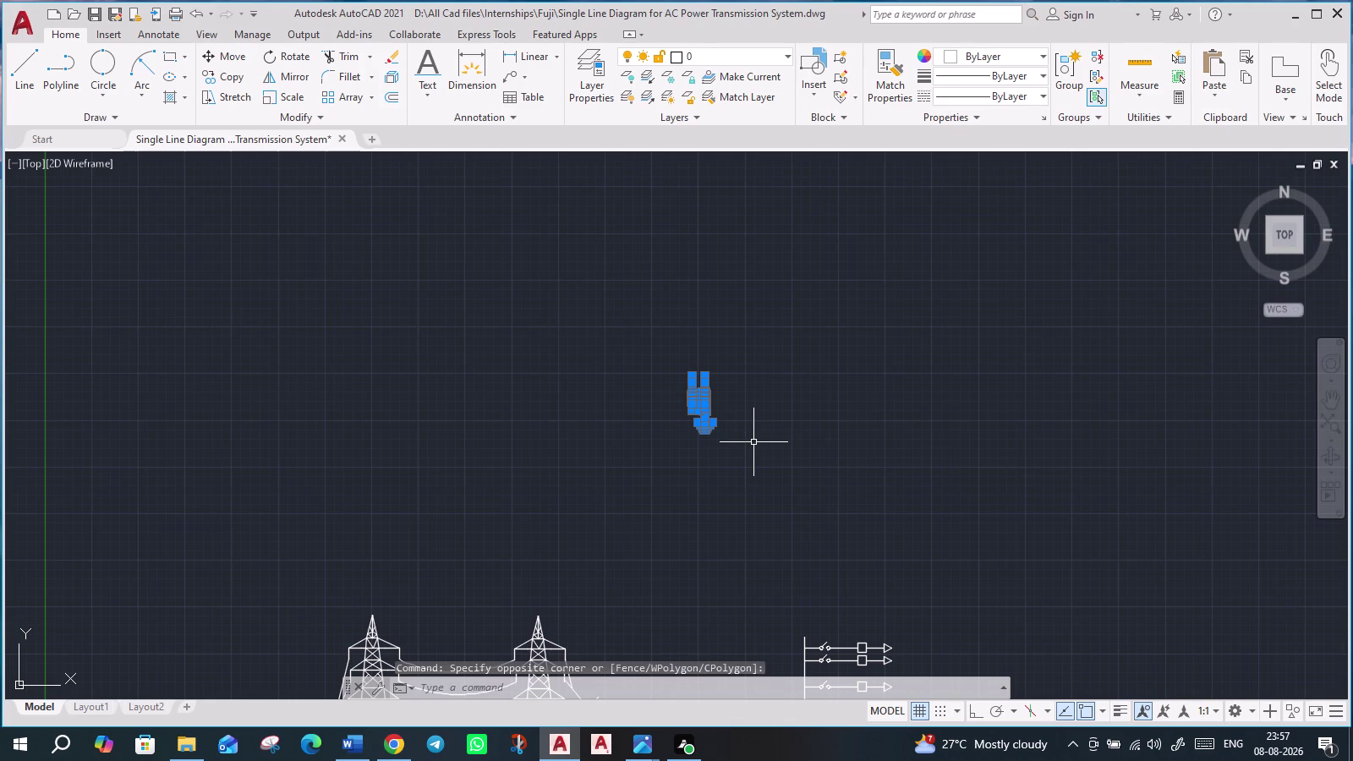
key(m)
key(Return)
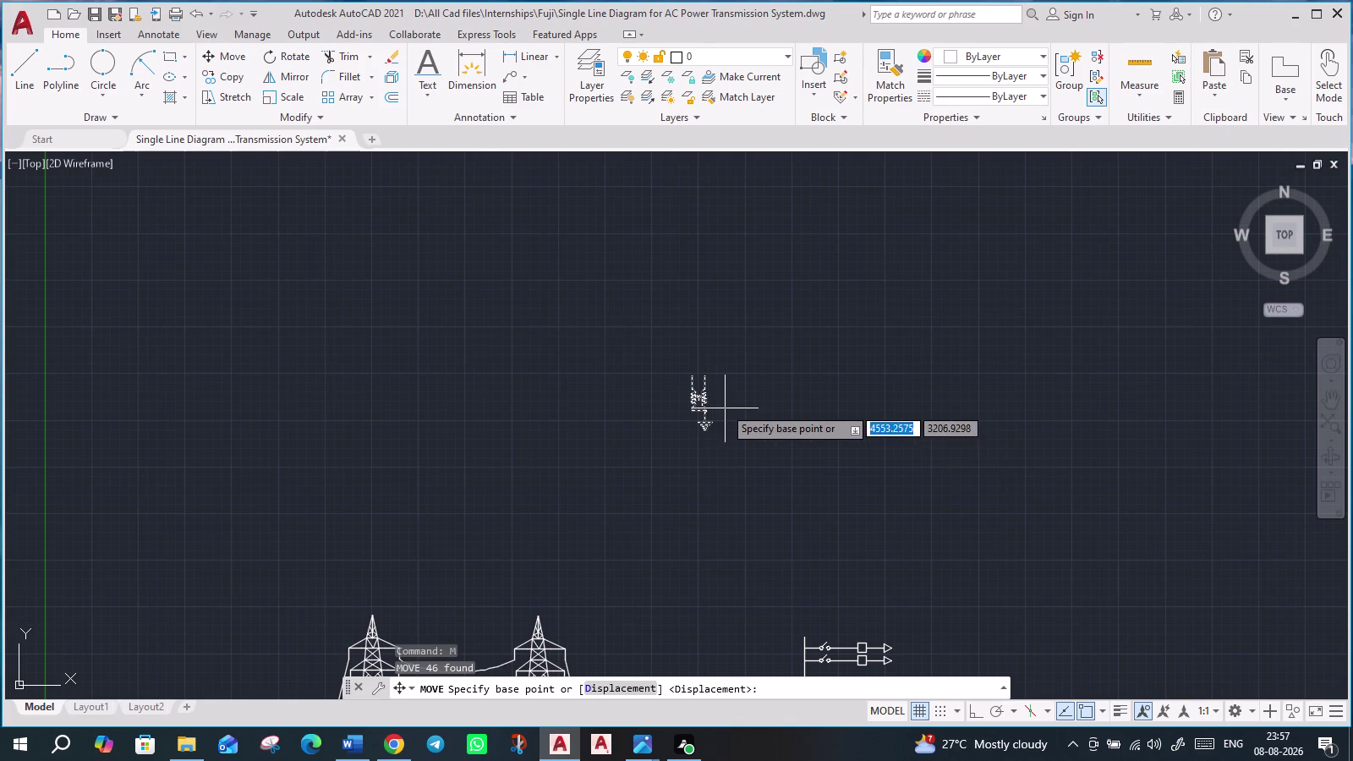
scroll(up, 3)
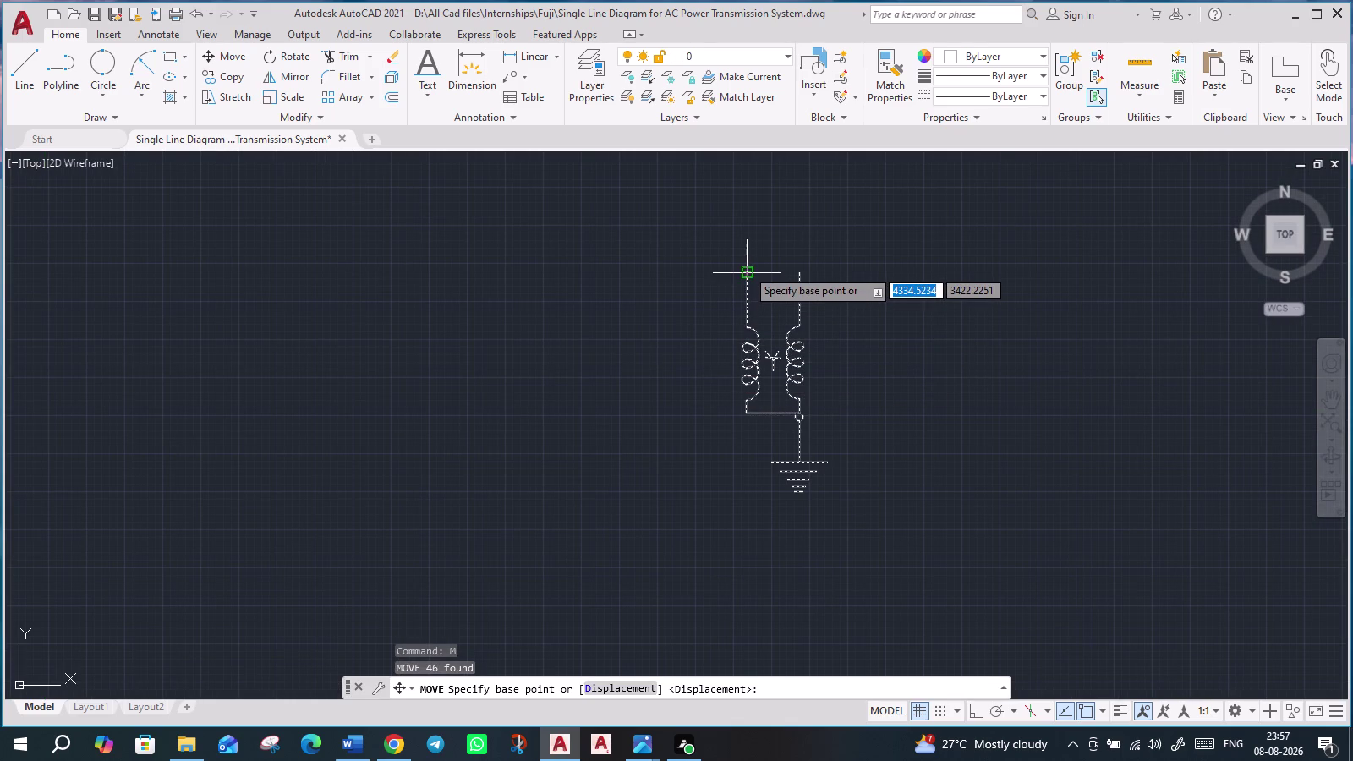
click(747, 272)
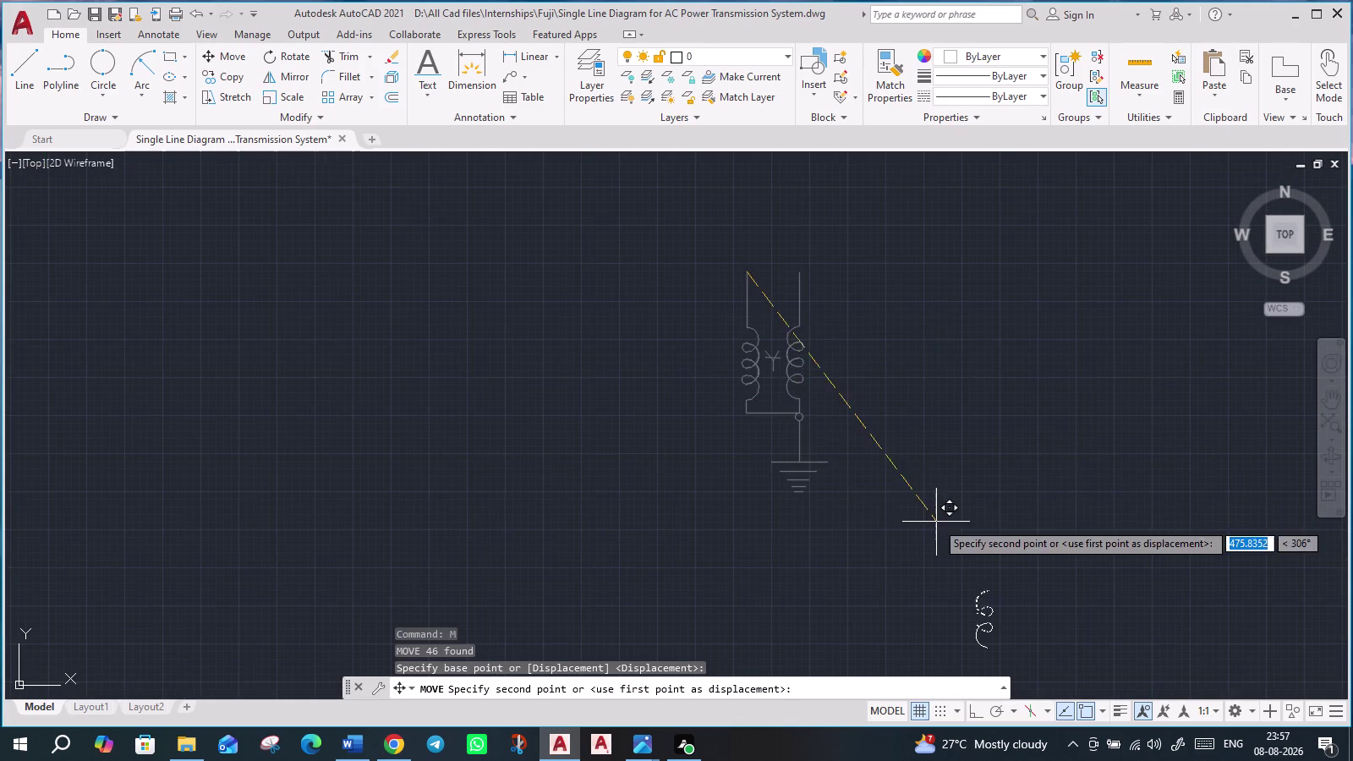
middle_drag(941, 523, 702, 287)
scroll(down, 3)
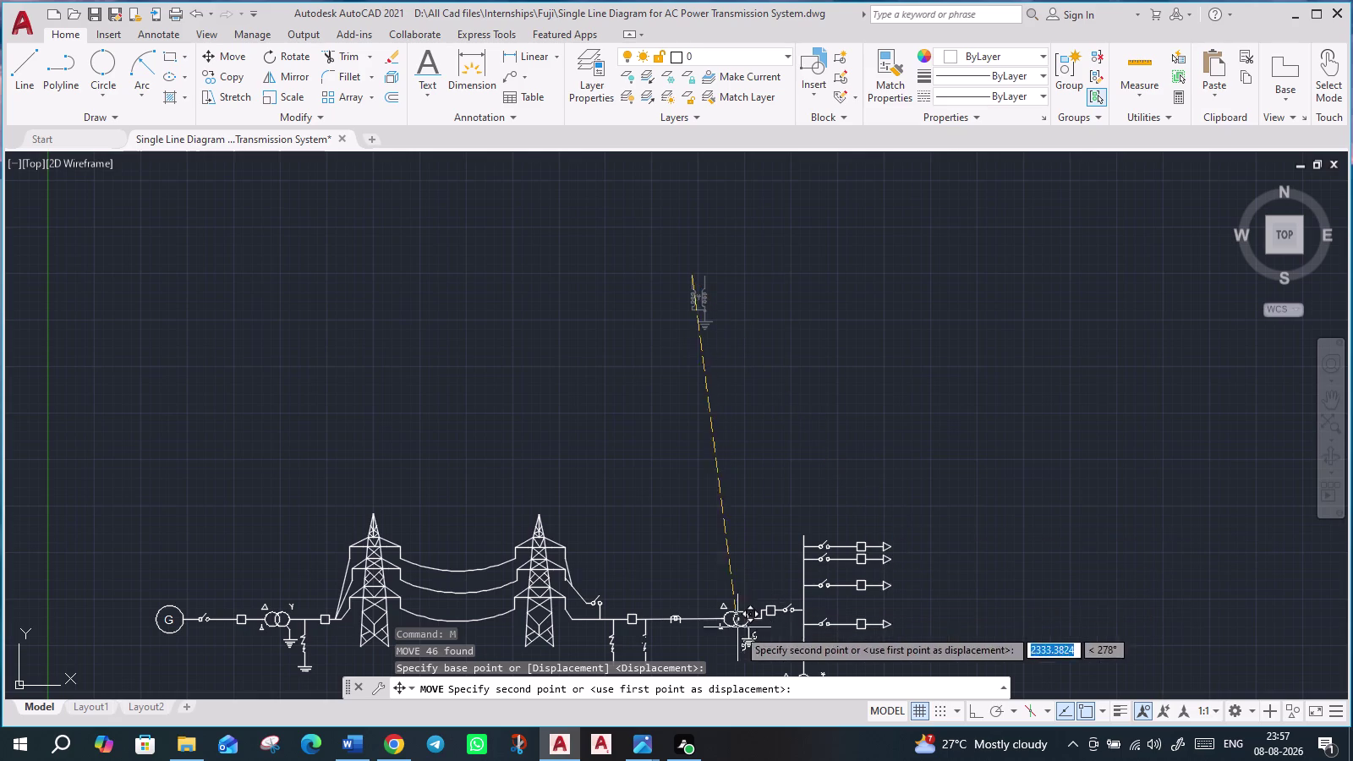
scroll(up, 3)
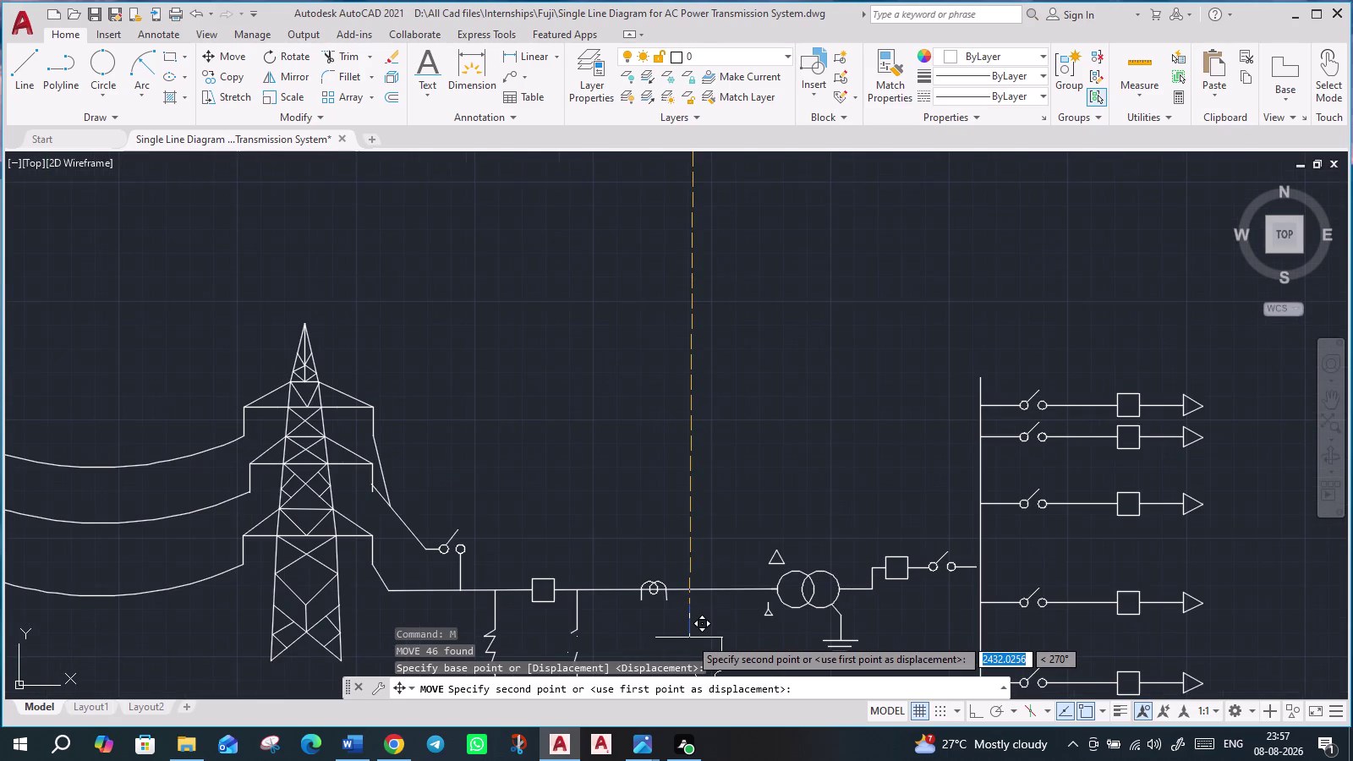
scroll(up, 3)
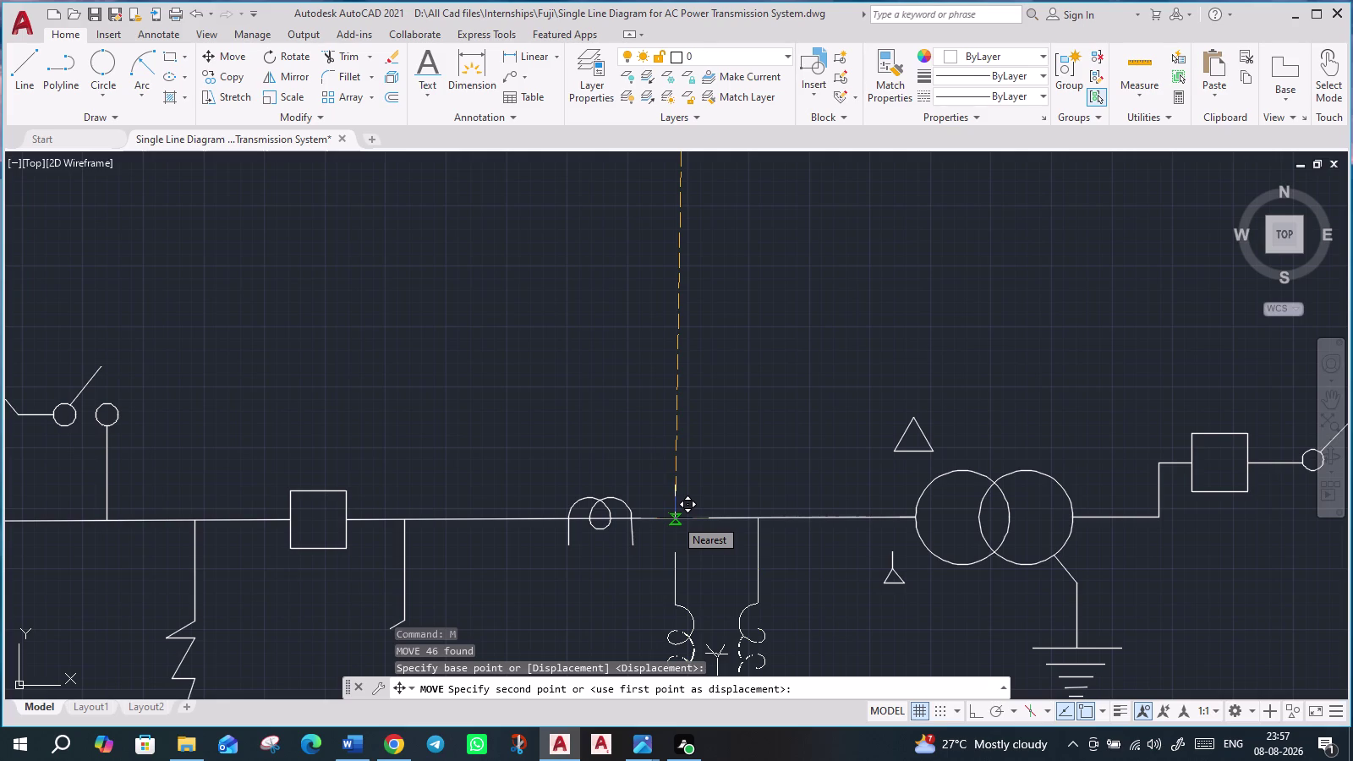
click(675, 519)
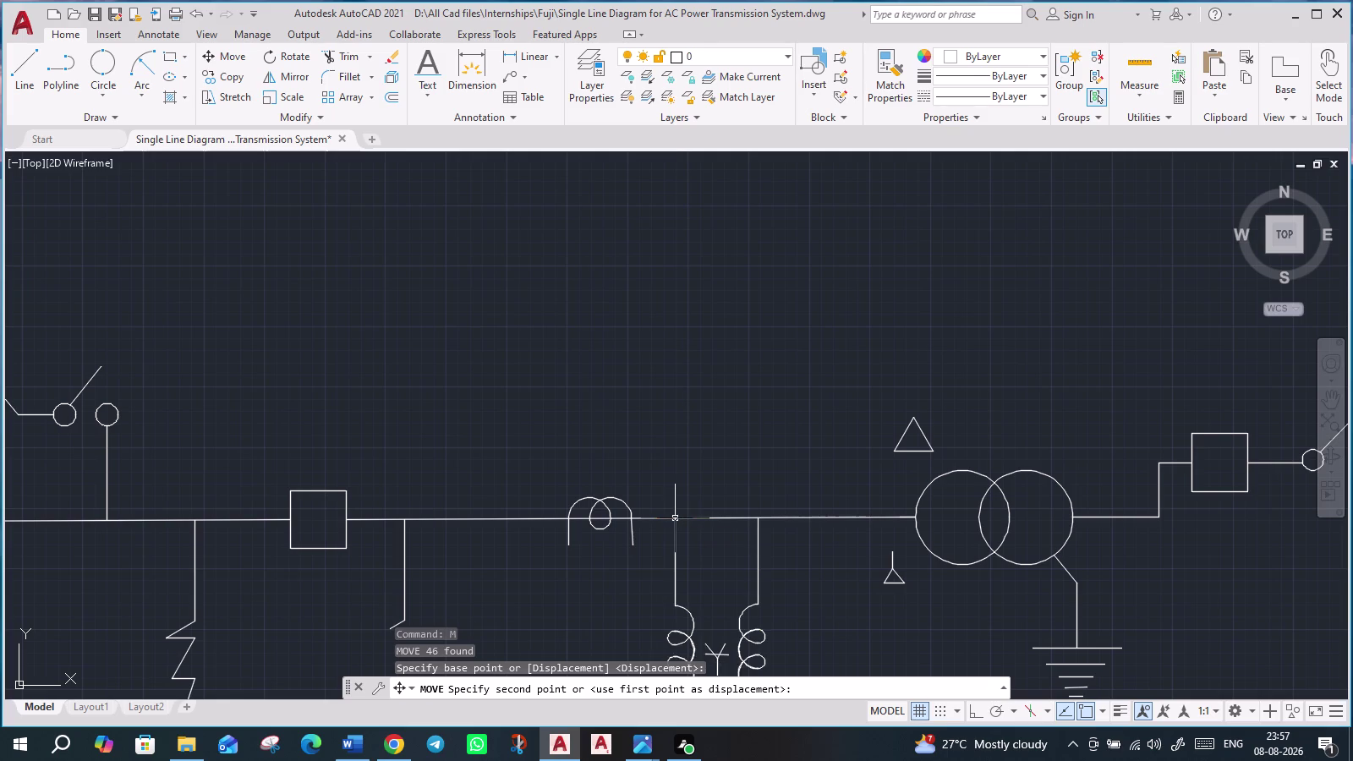
scroll(up, 3)
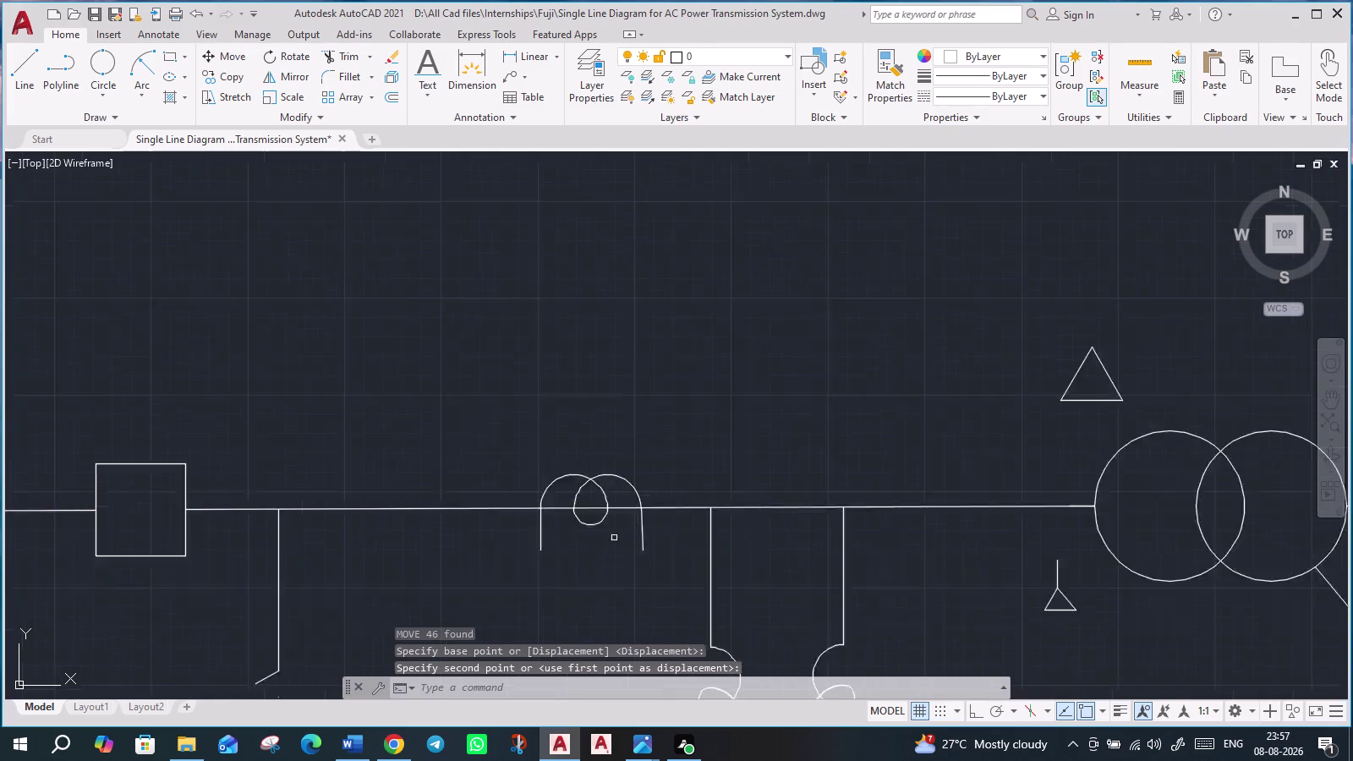
Select the two coil arcs and both lead lines.
scroll(up, 3)
click(728, 418)
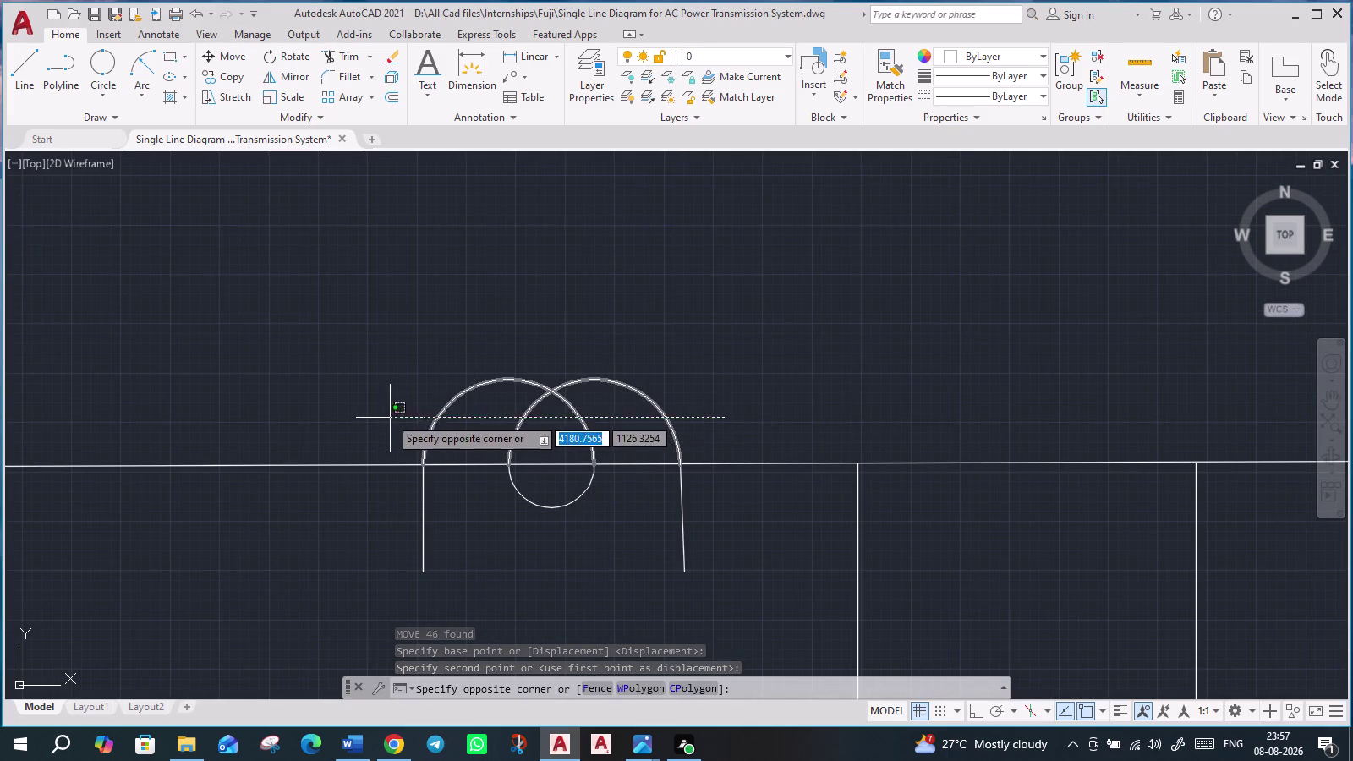
click(387, 395)
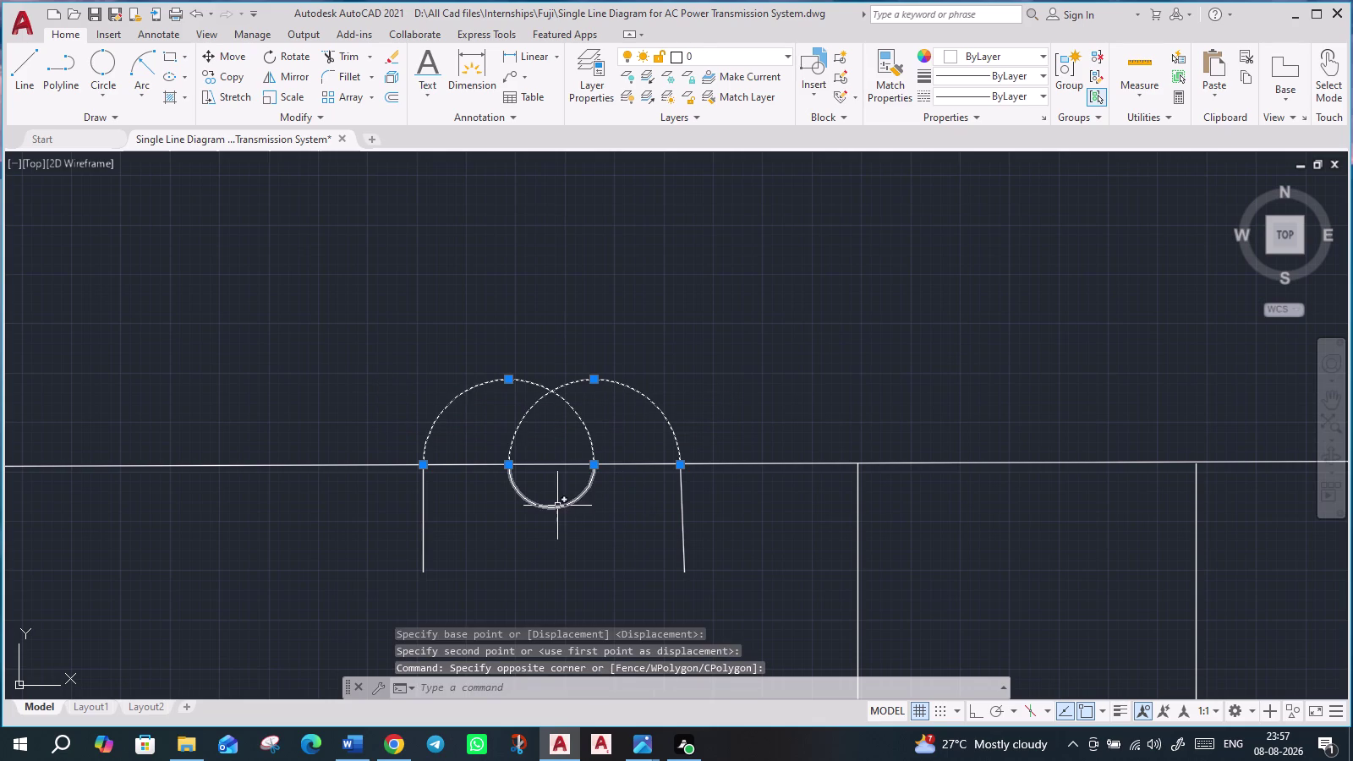
click(558, 505)
click(423, 526)
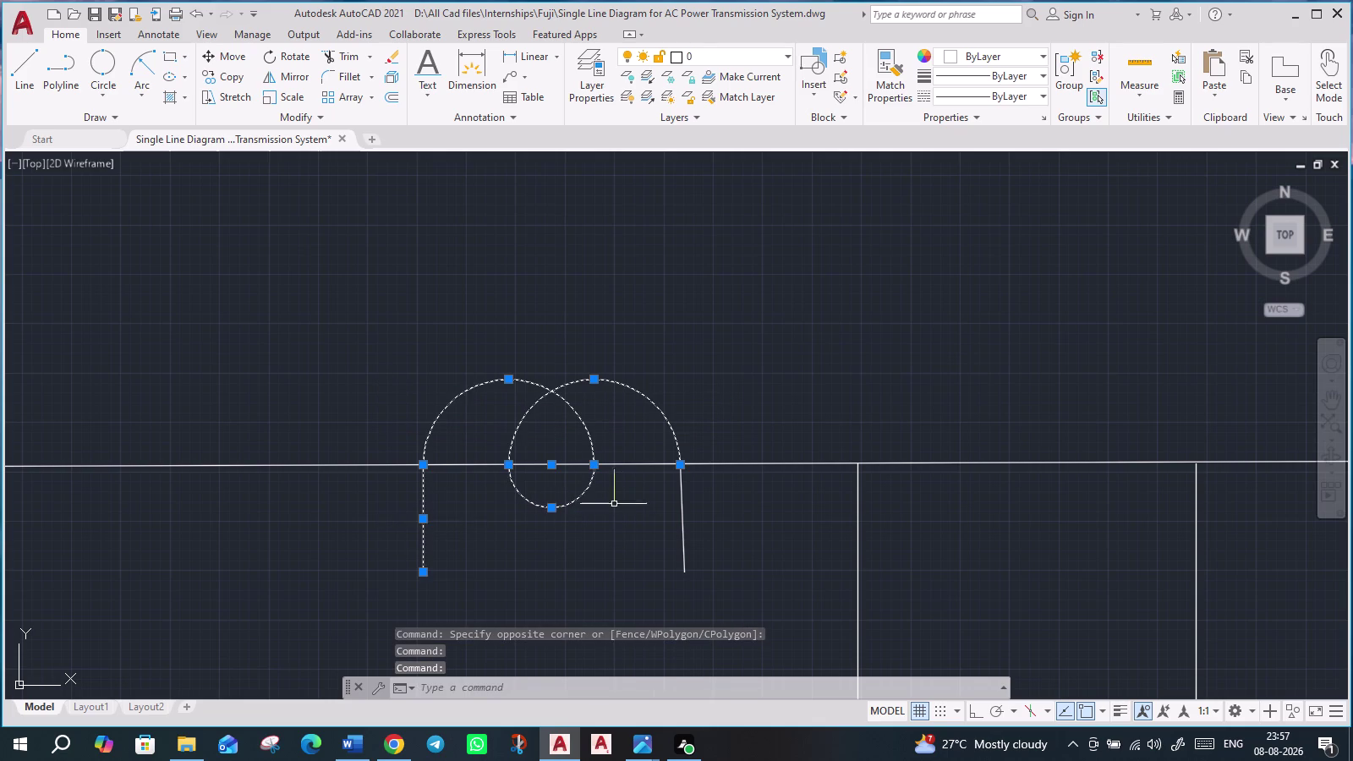
click(683, 508)
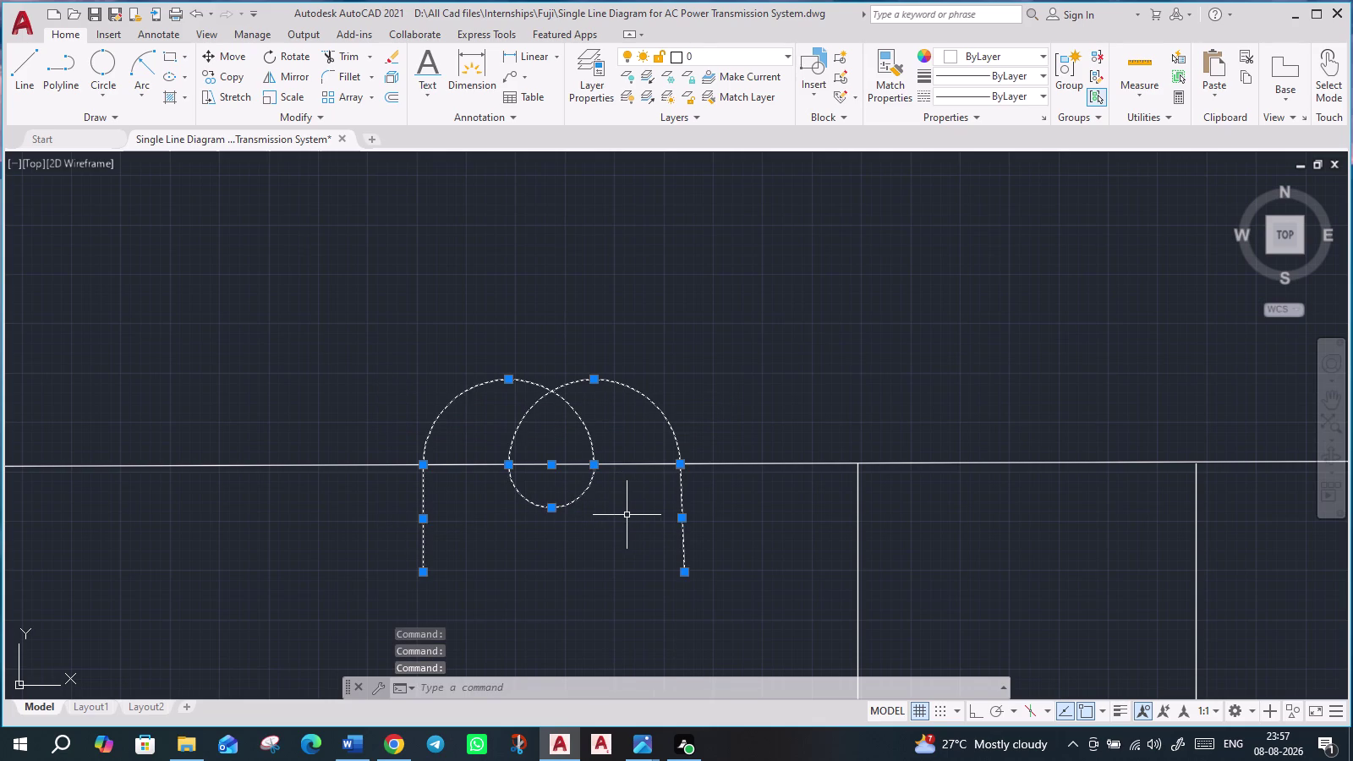
Move the coil onto the main line just after the breaker.
key(m)
key(Return)
click(422, 465)
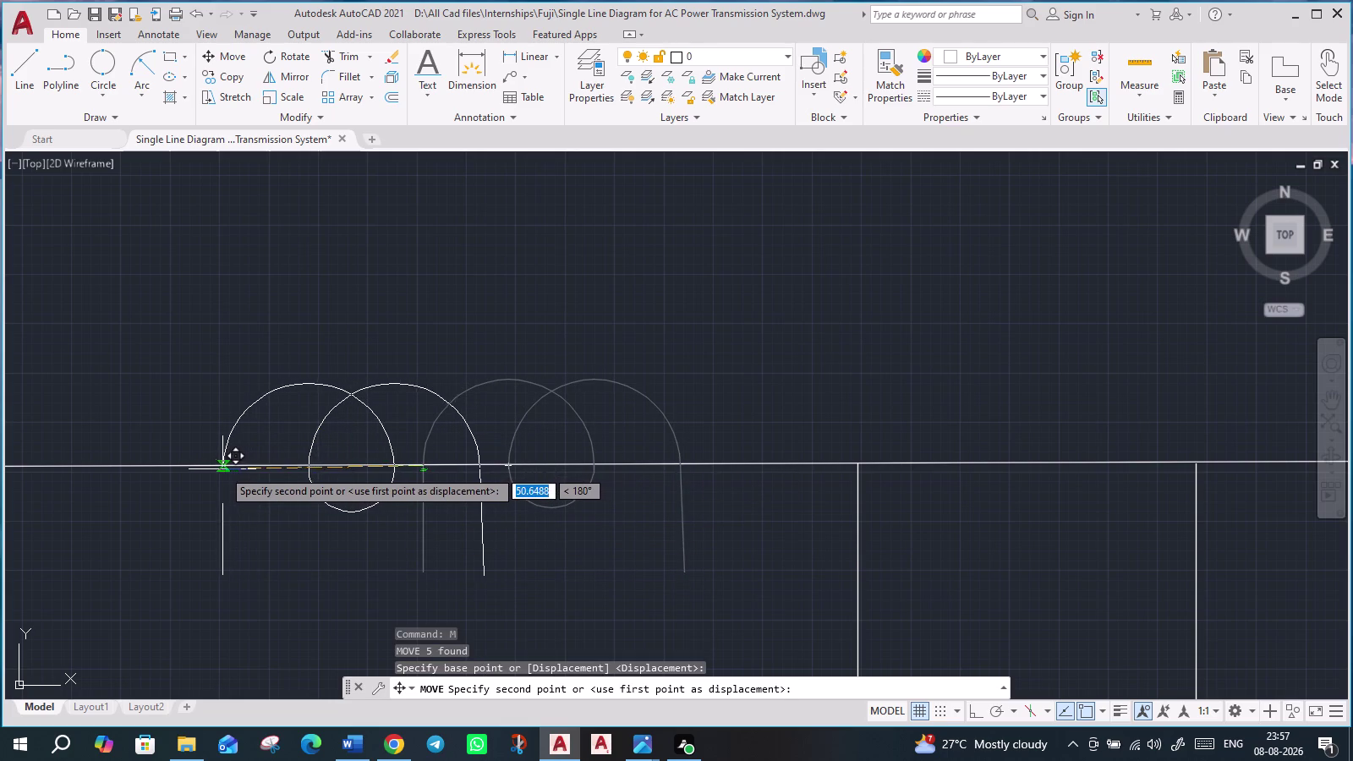
middle_drag(293, 535, 351, 542)
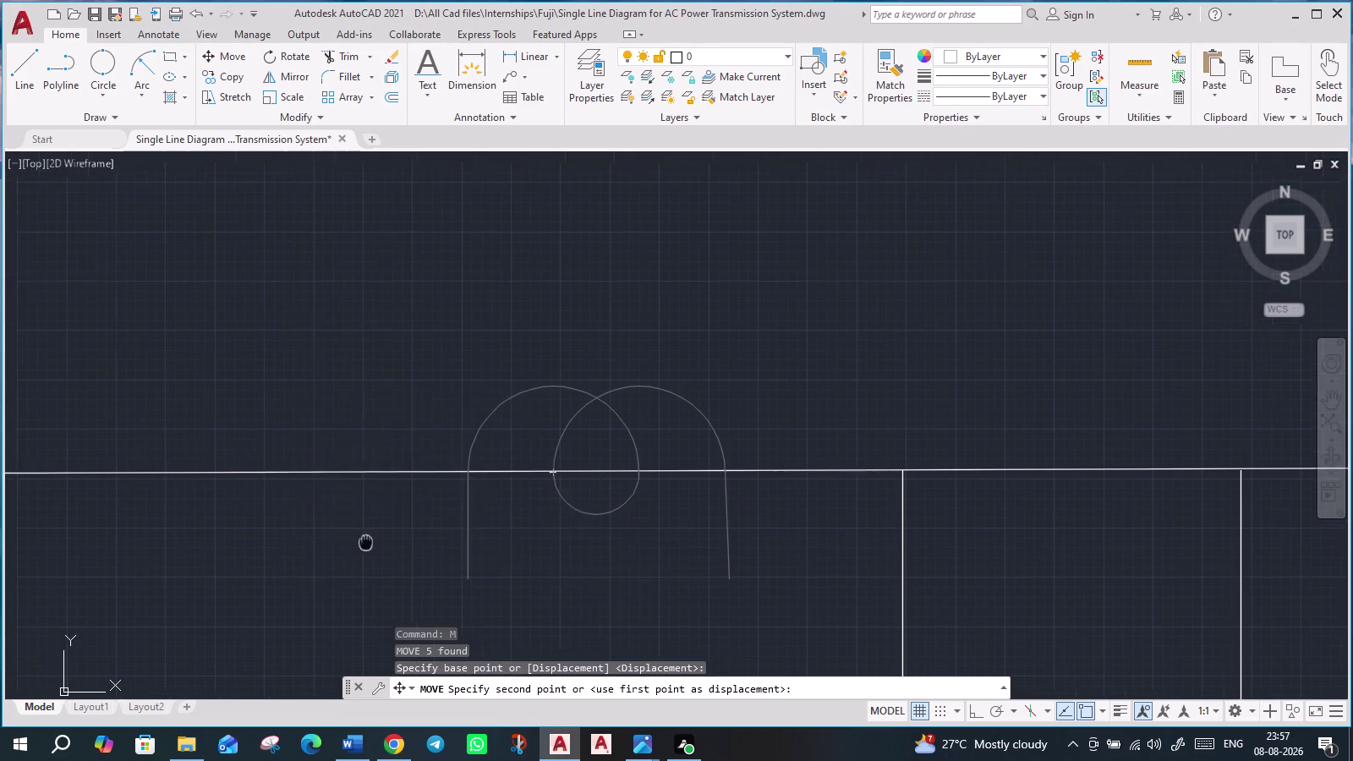
middle_drag(351, 542, 976, 428)
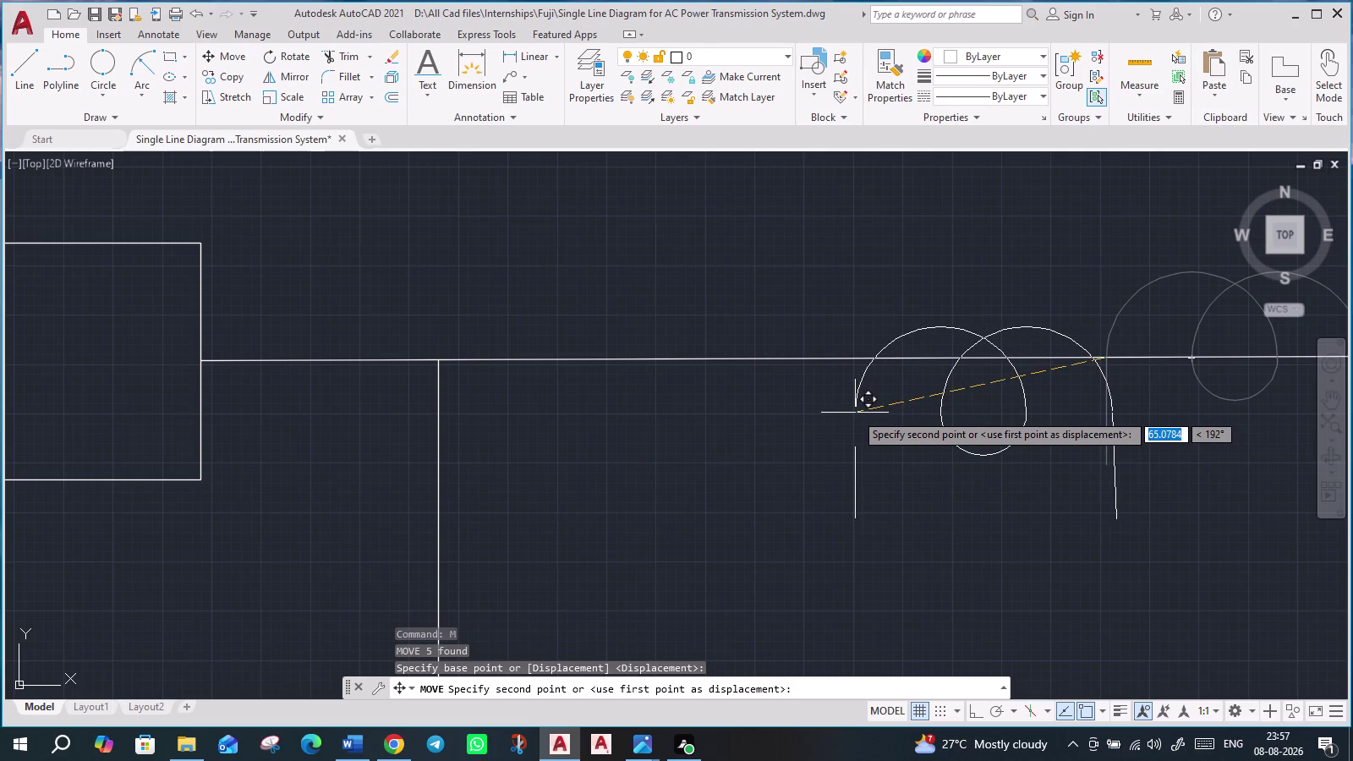
scroll(down, 3)
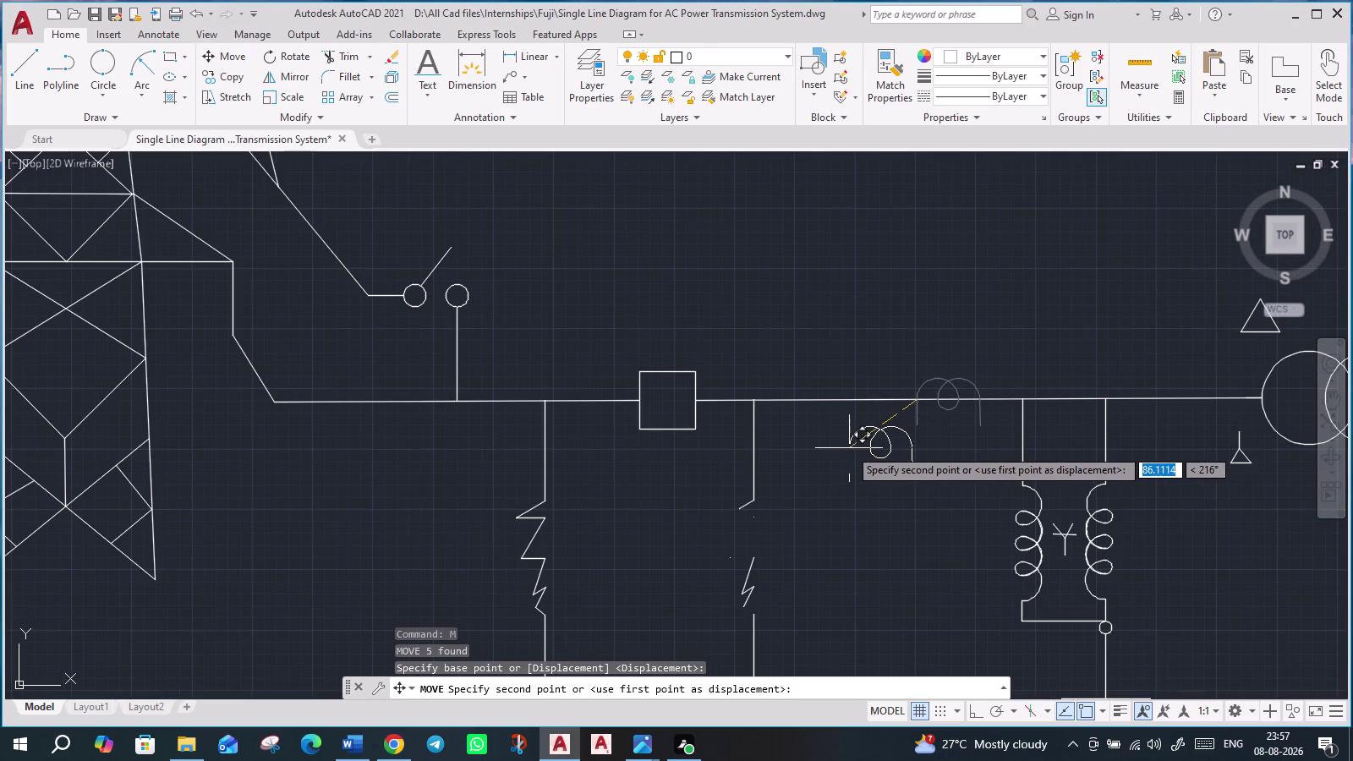
click(851, 400)
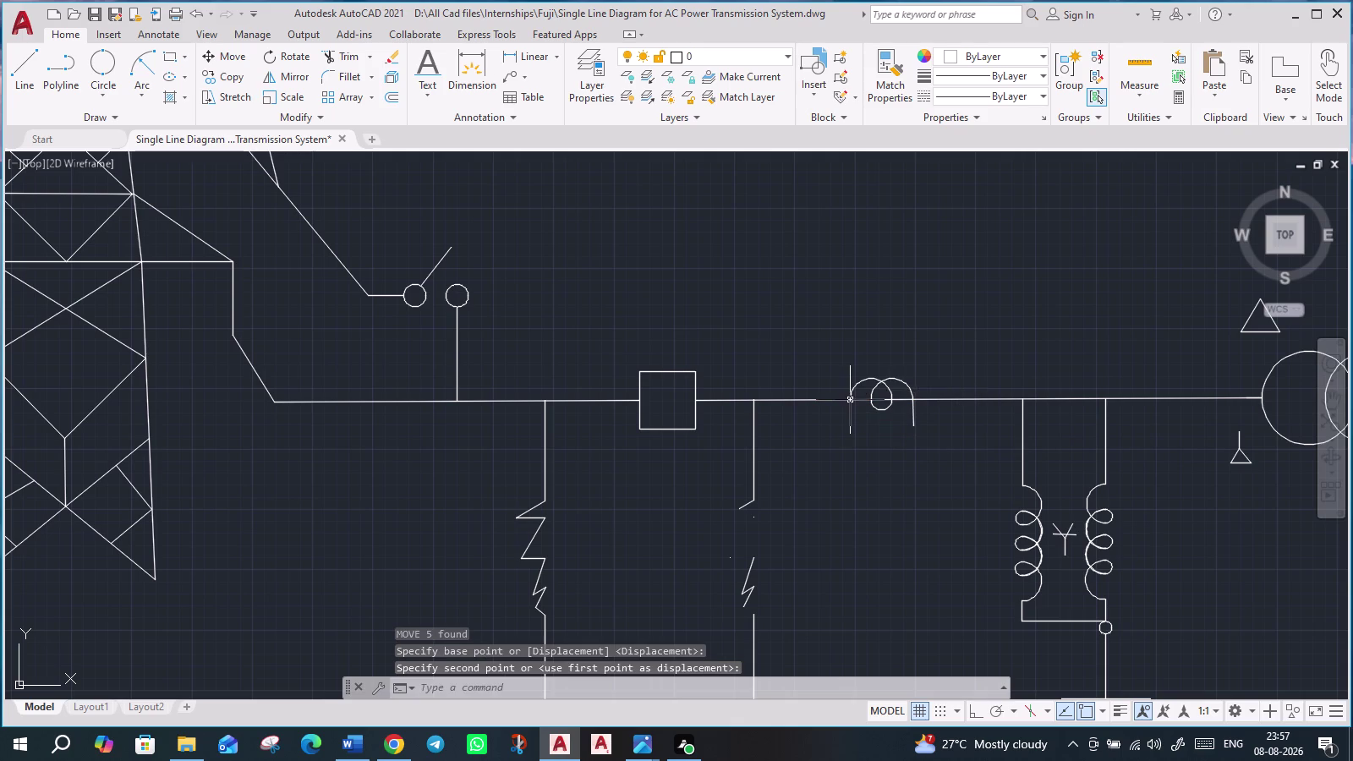
Pan and zoom around the receiving-end branches, towers and busbar.
scroll(down, 3)
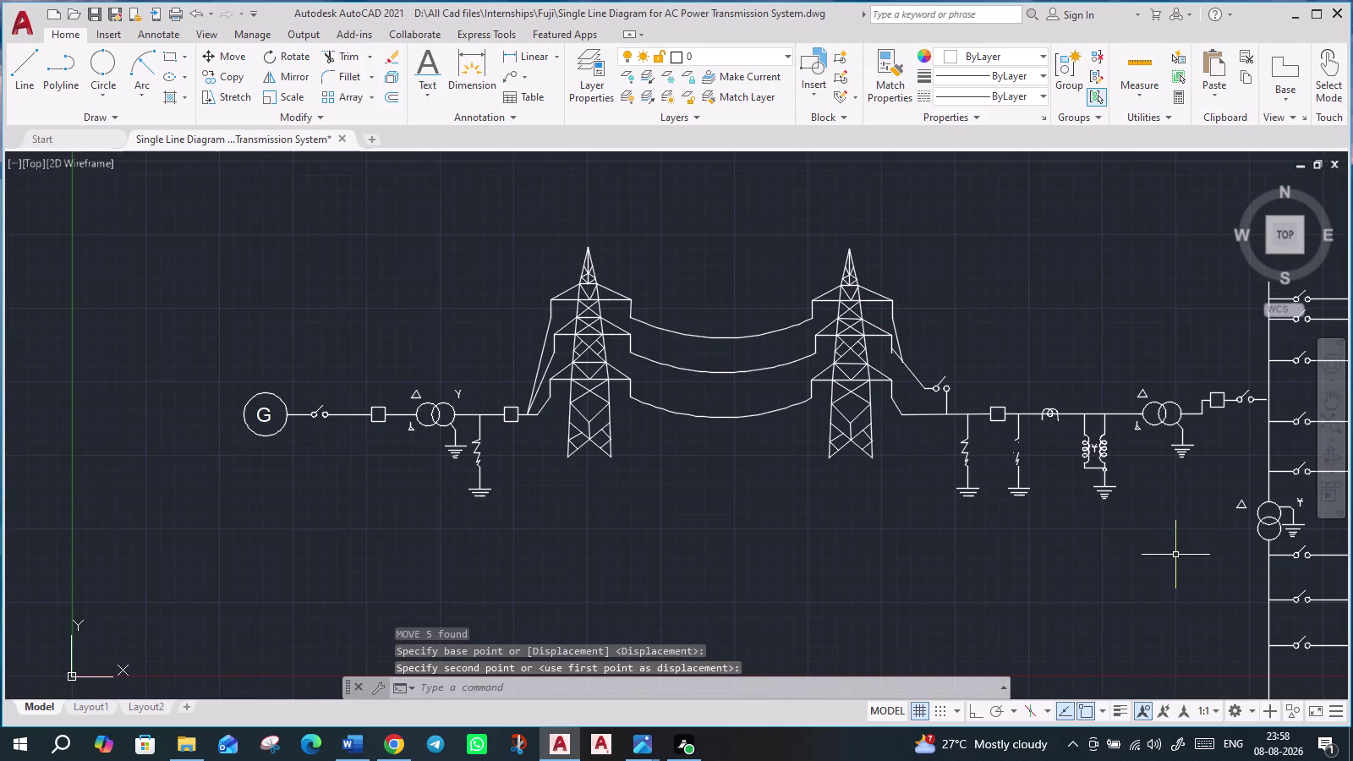
middle_drag(1175, 555, 862, 483)
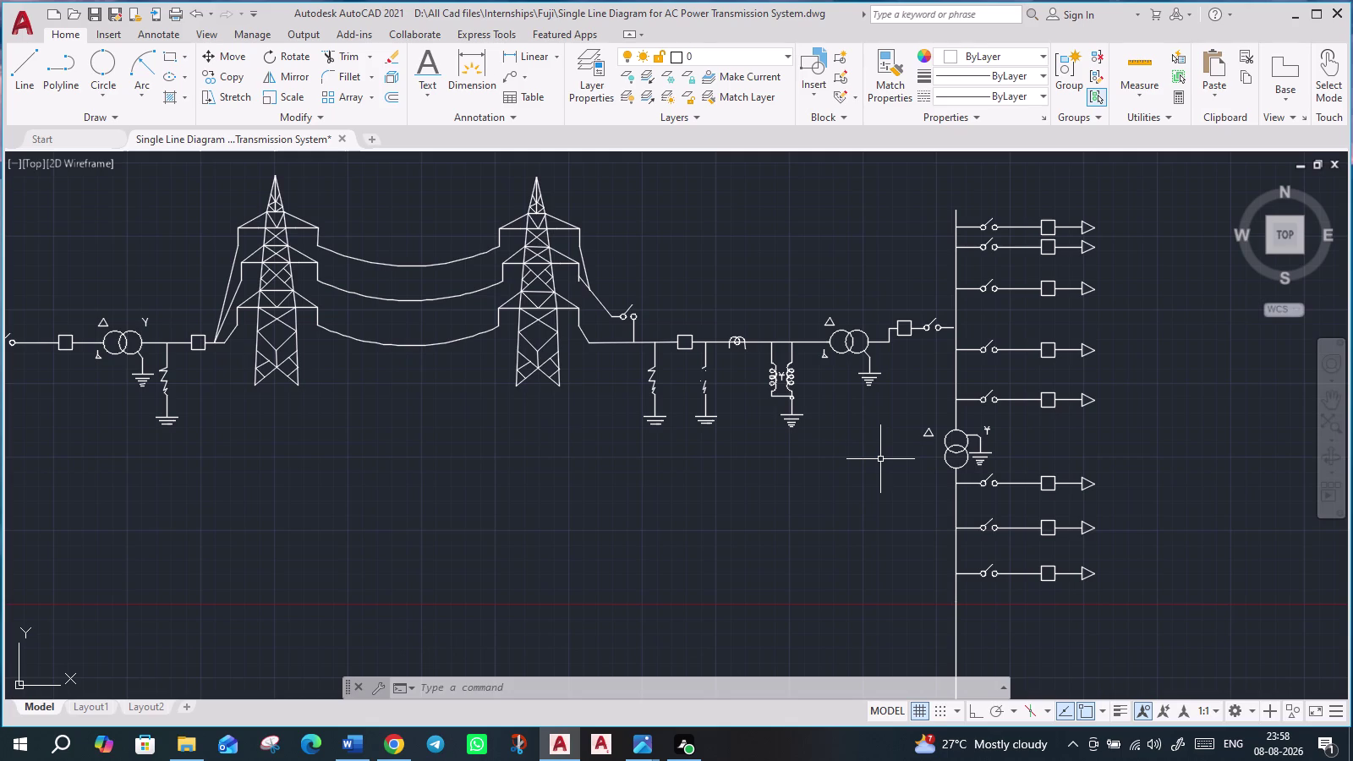
middle_drag(884, 476, 838, 466)
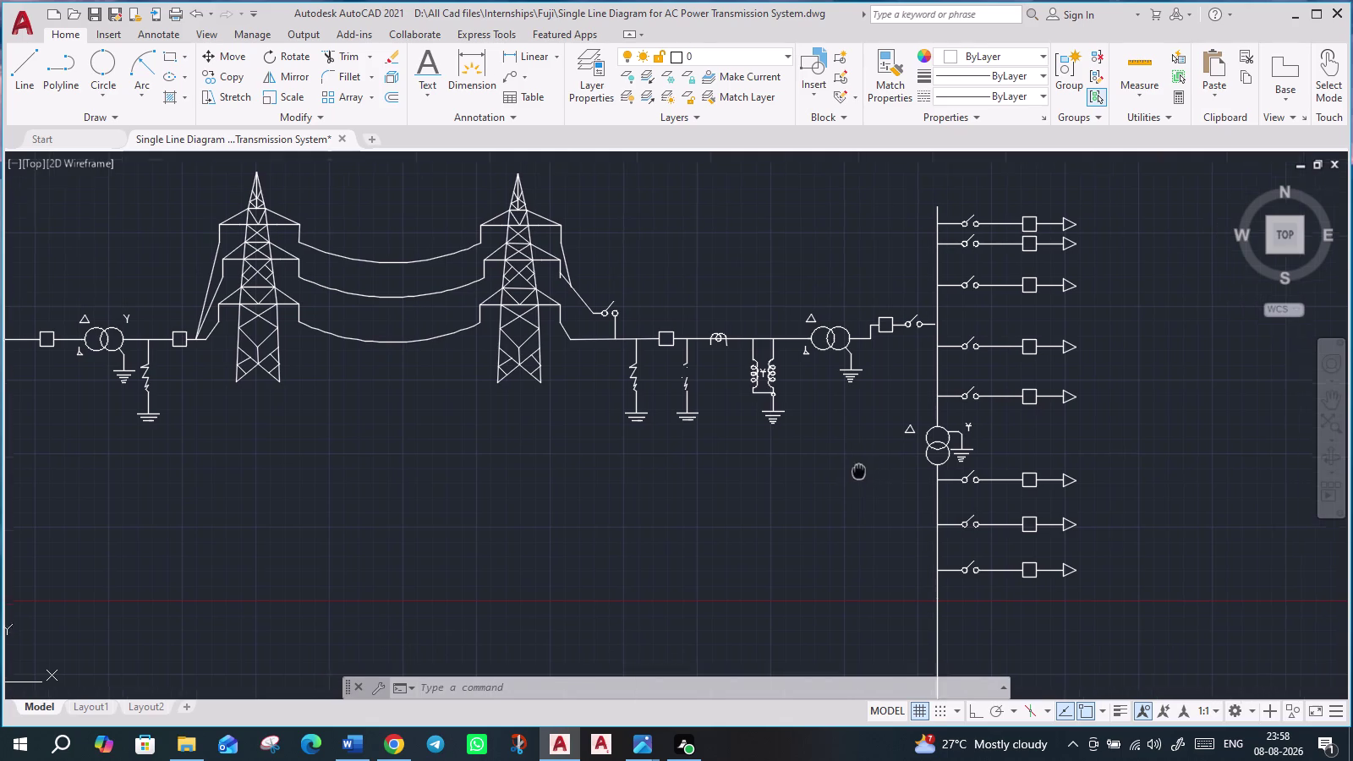
middle_drag(838, 466, 808, 460)
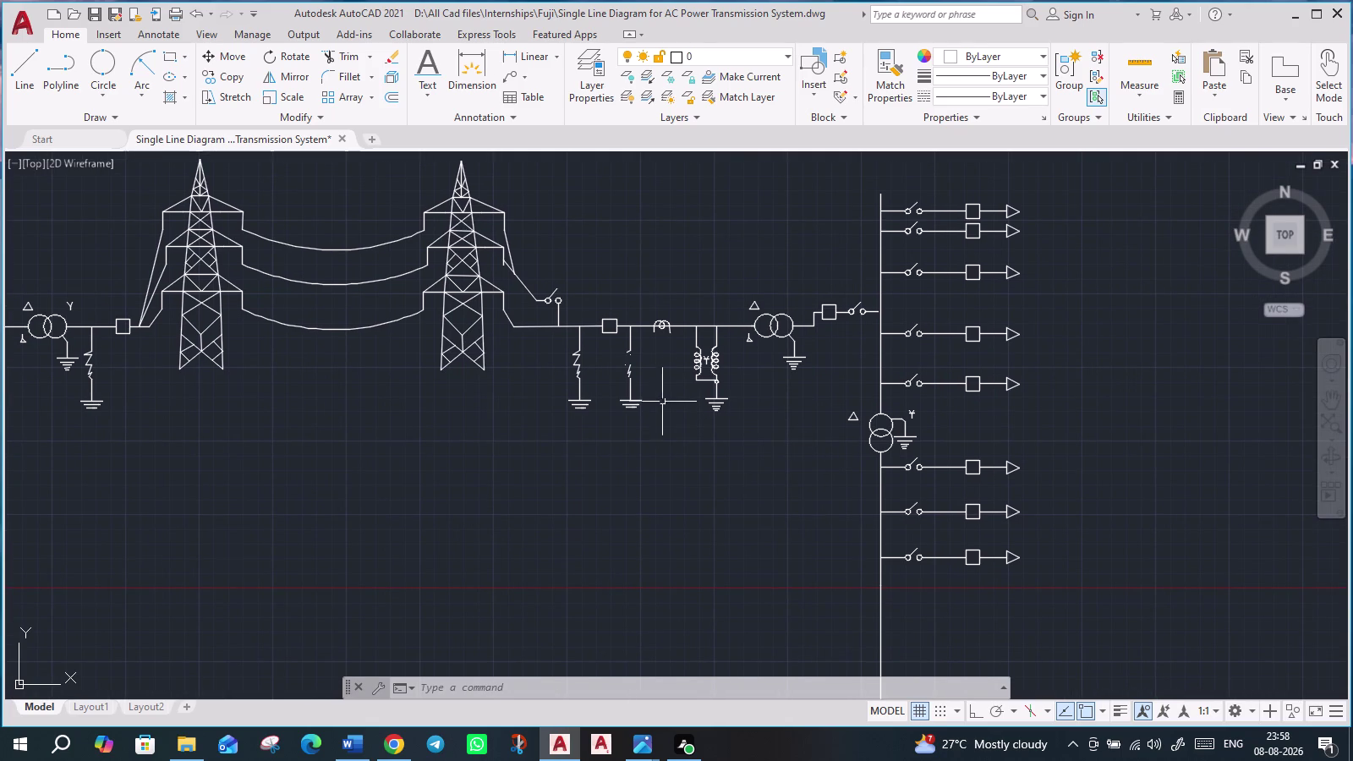
scroll(up, 3)
scroll(down, 3)
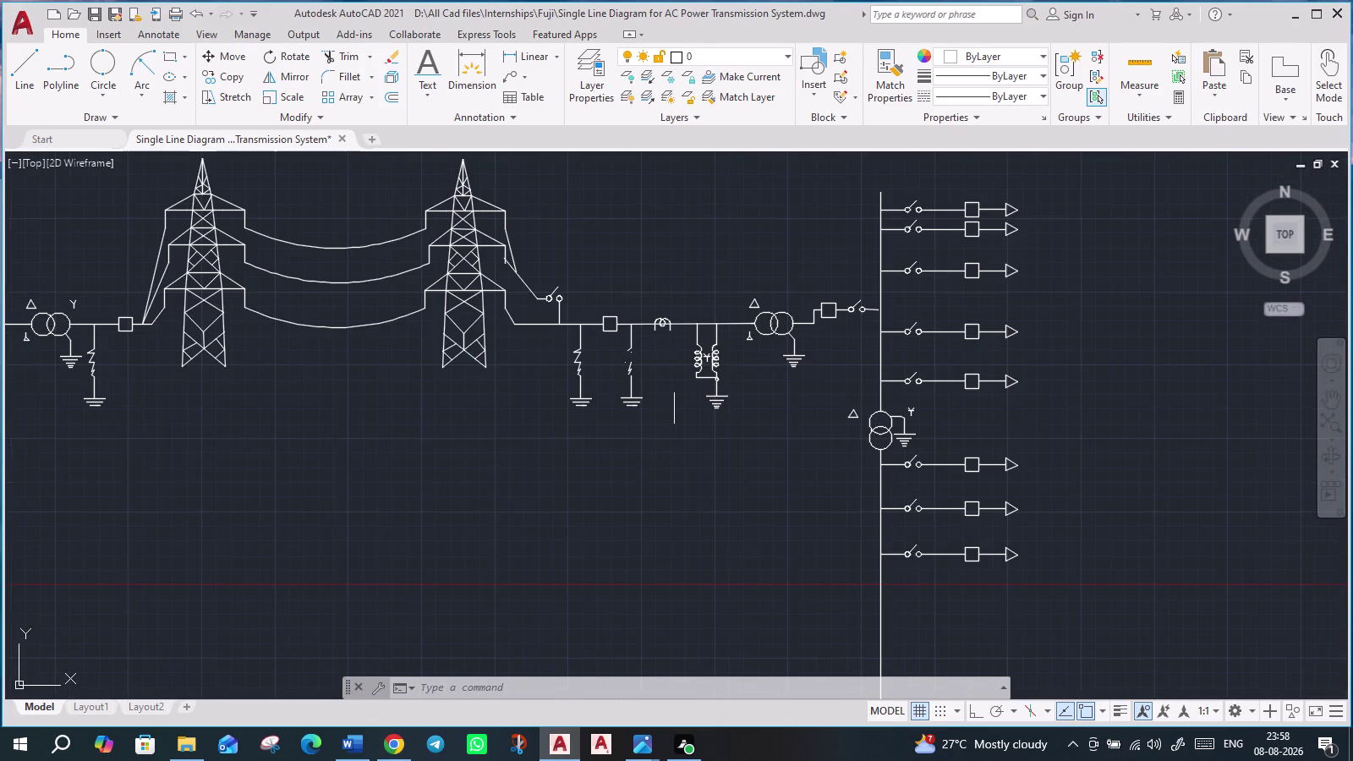
middle_drag(775, 568, 713, 504)
scroll(down, 3)
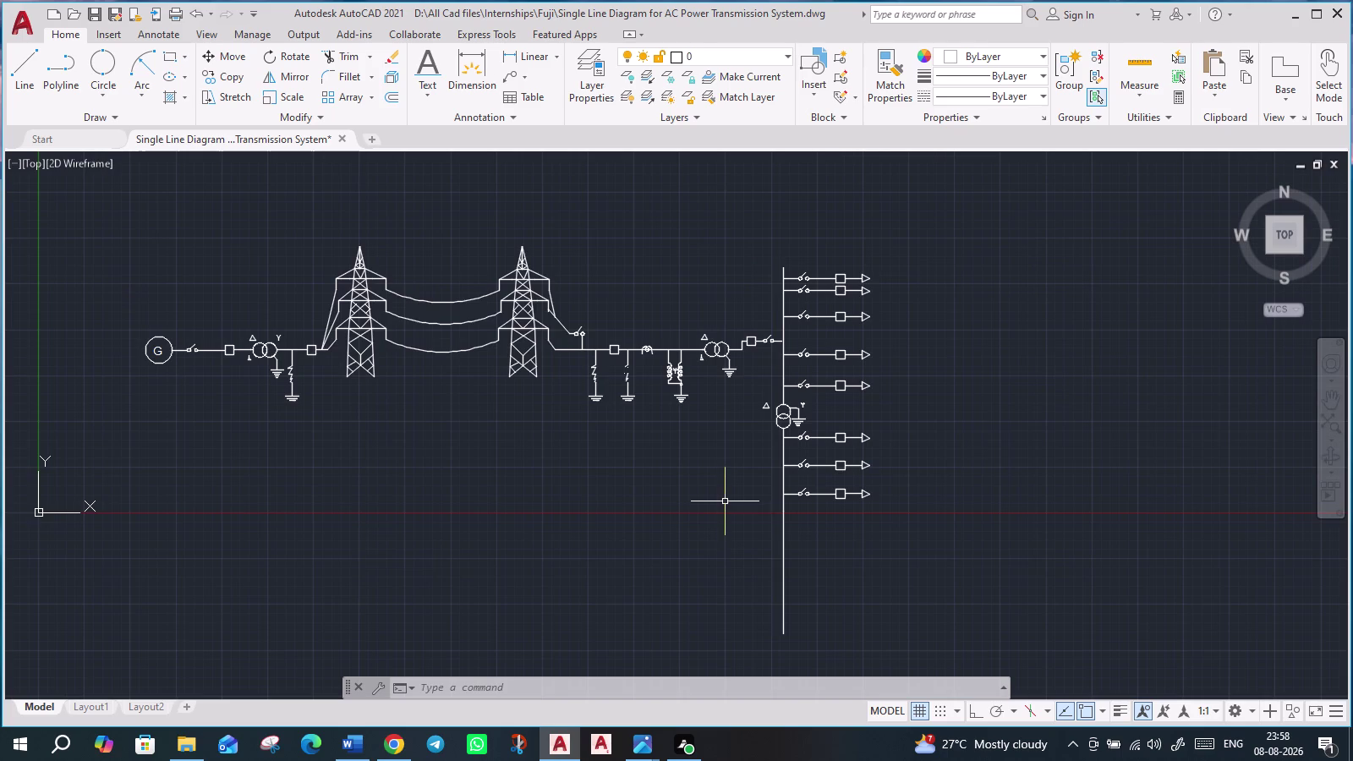
scroll(up, 3)
middle_drag(744, 429, 729, 496)
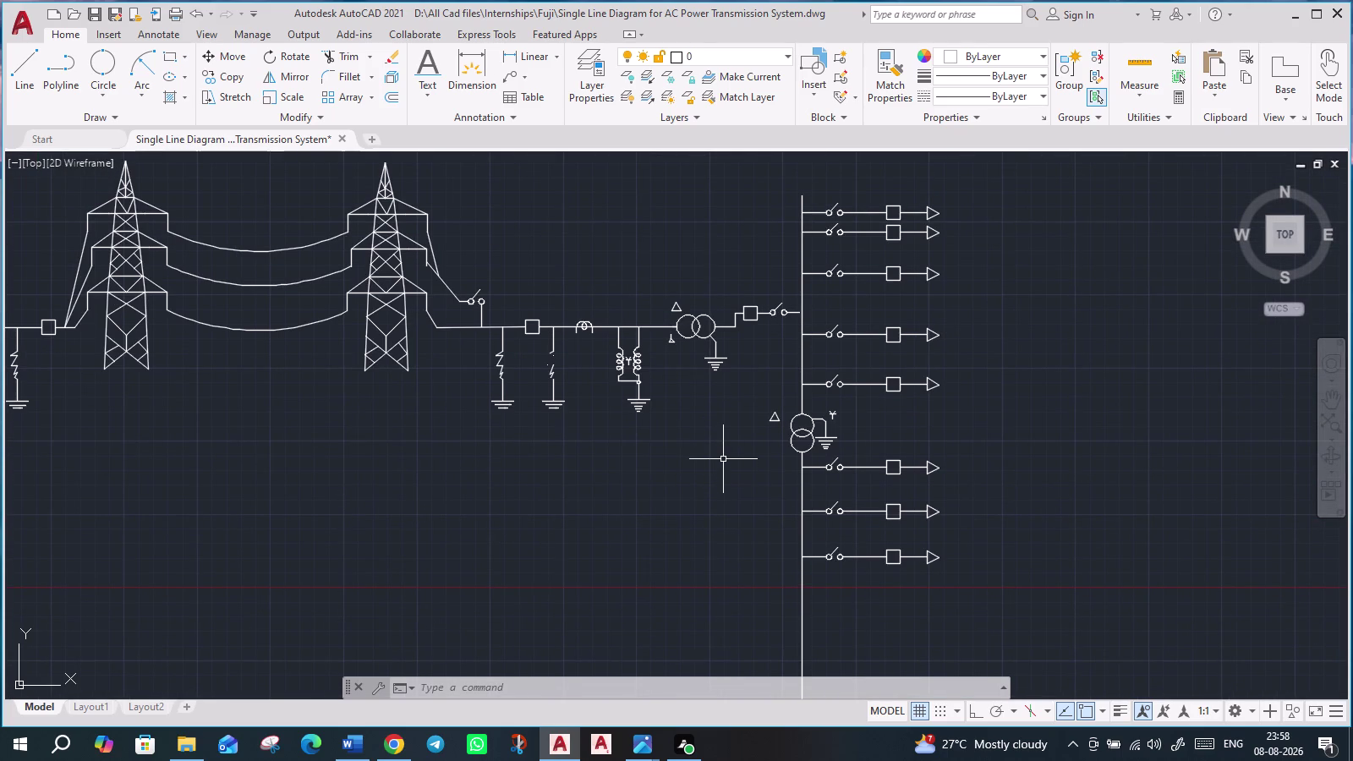
middle_drag(724, 463, 746, 534)
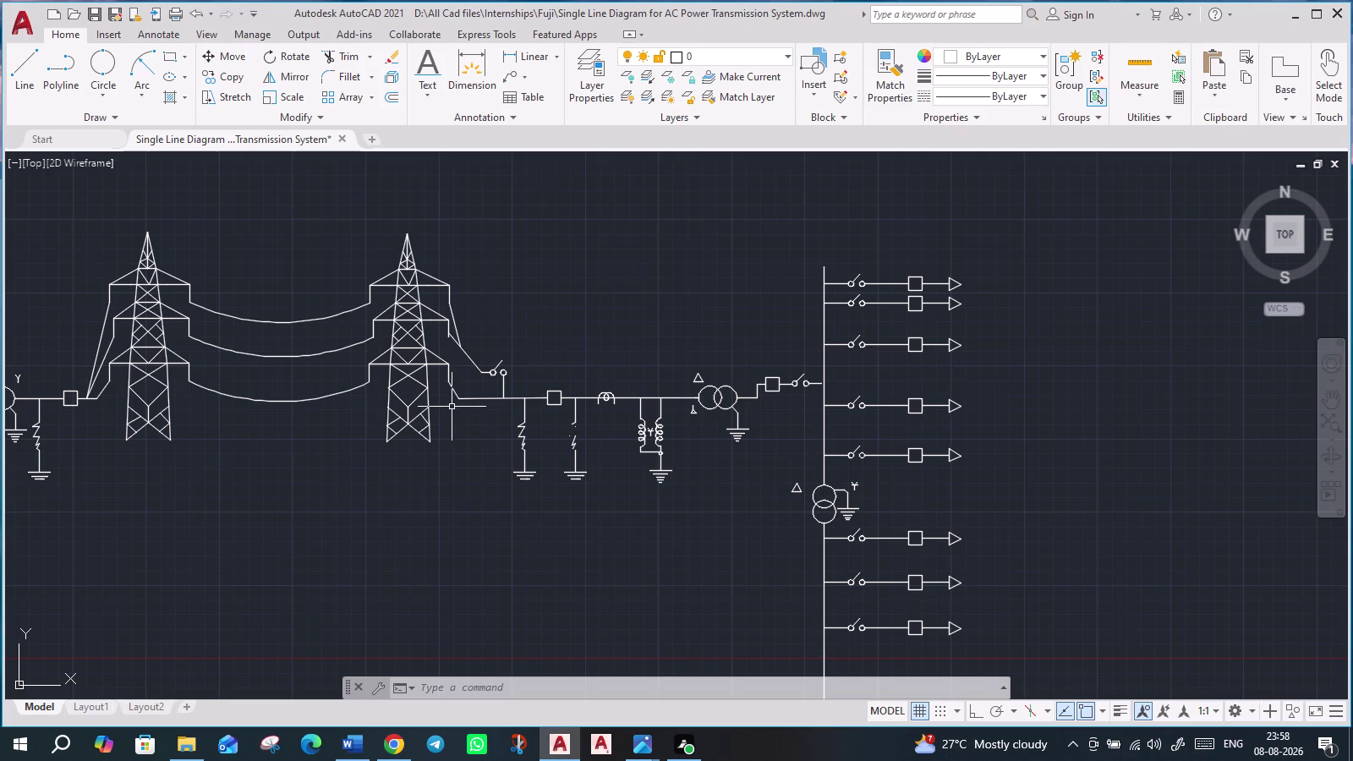
scroll(up, 3)
middle_drag(659, 616, 615, 591)
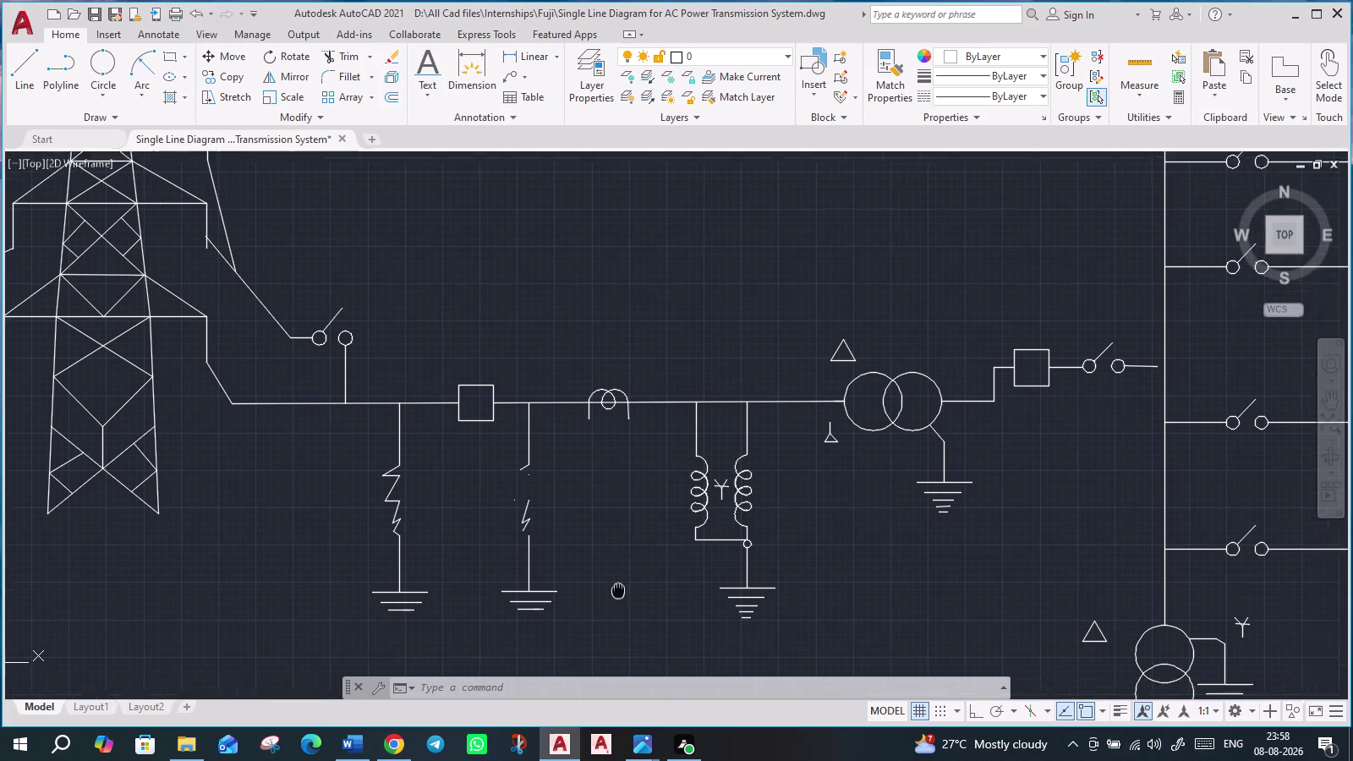
middle_drag(616, 590, 593, 581)
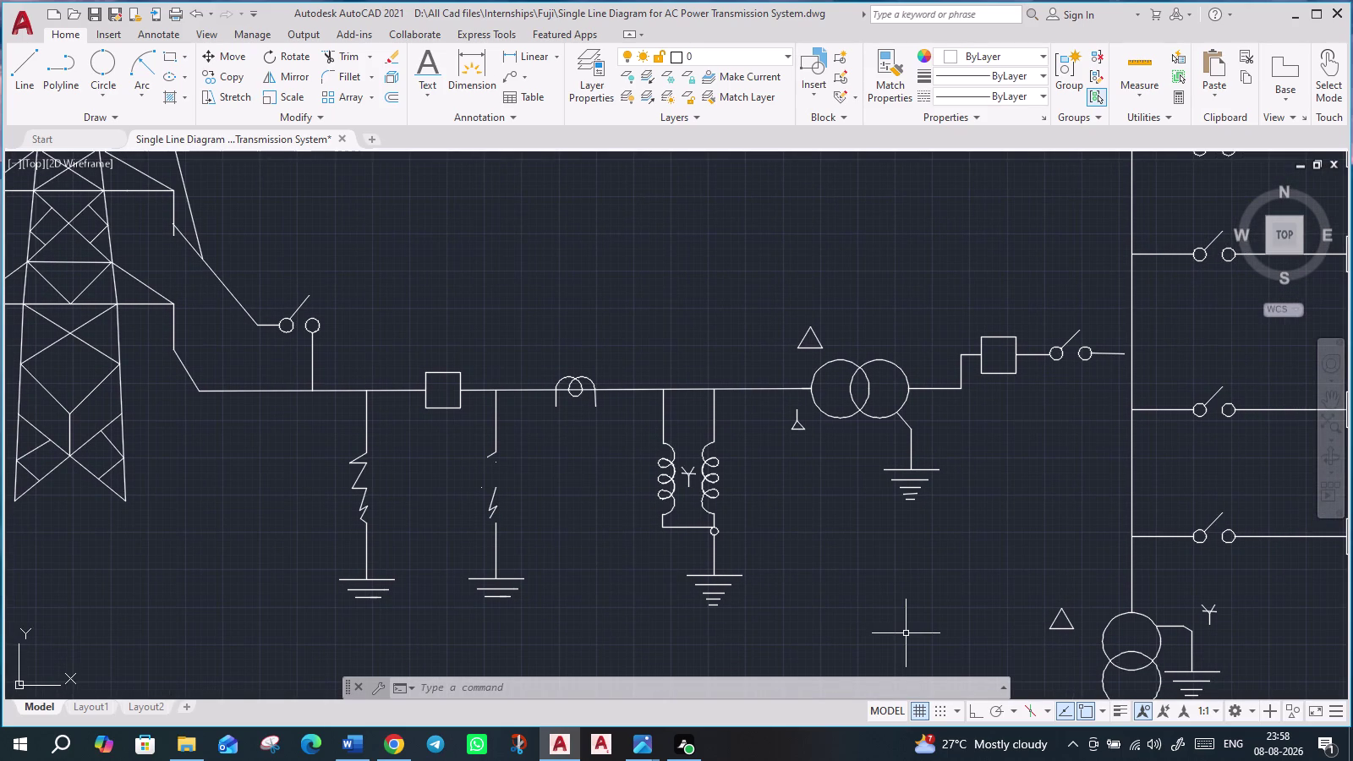
middle_drag(903, 632, 857, 601)
scroll(down, 3)
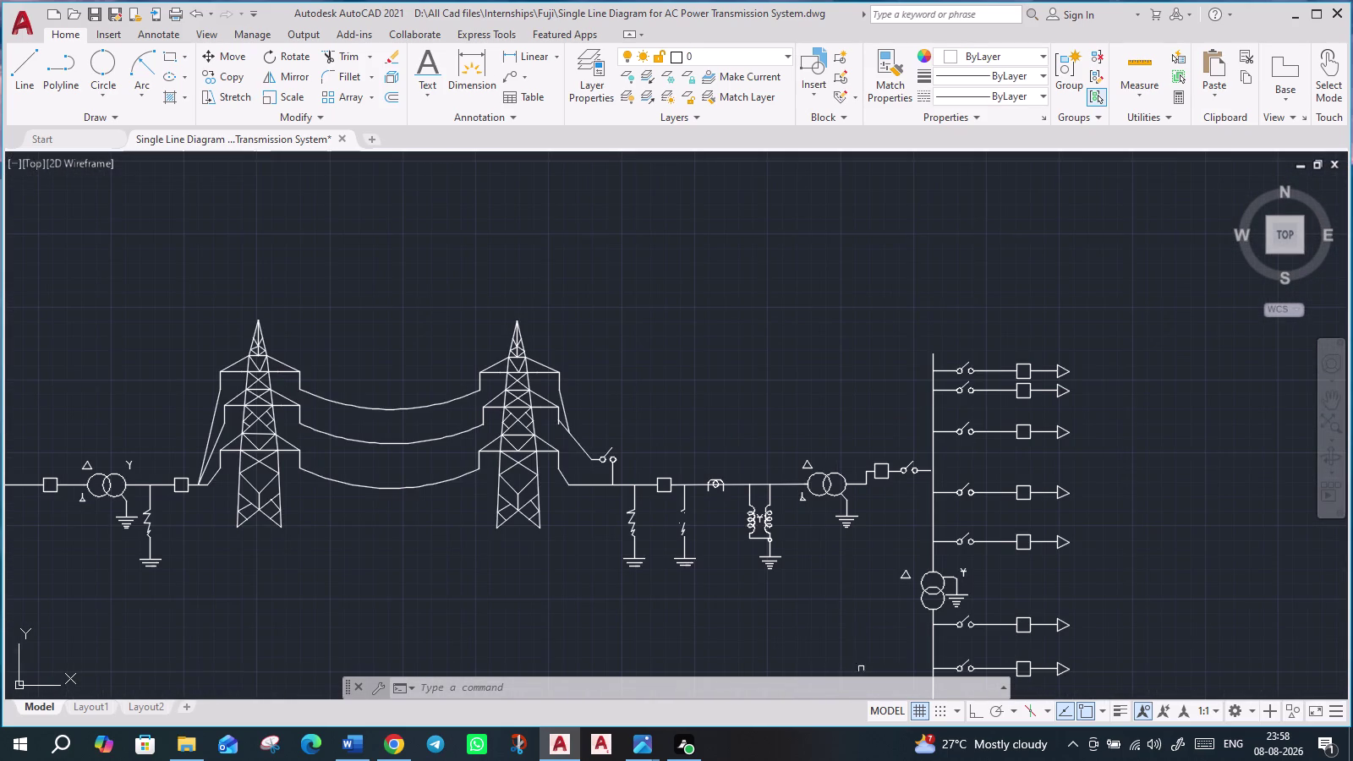
middle_drag(855, 659, 788, 582)
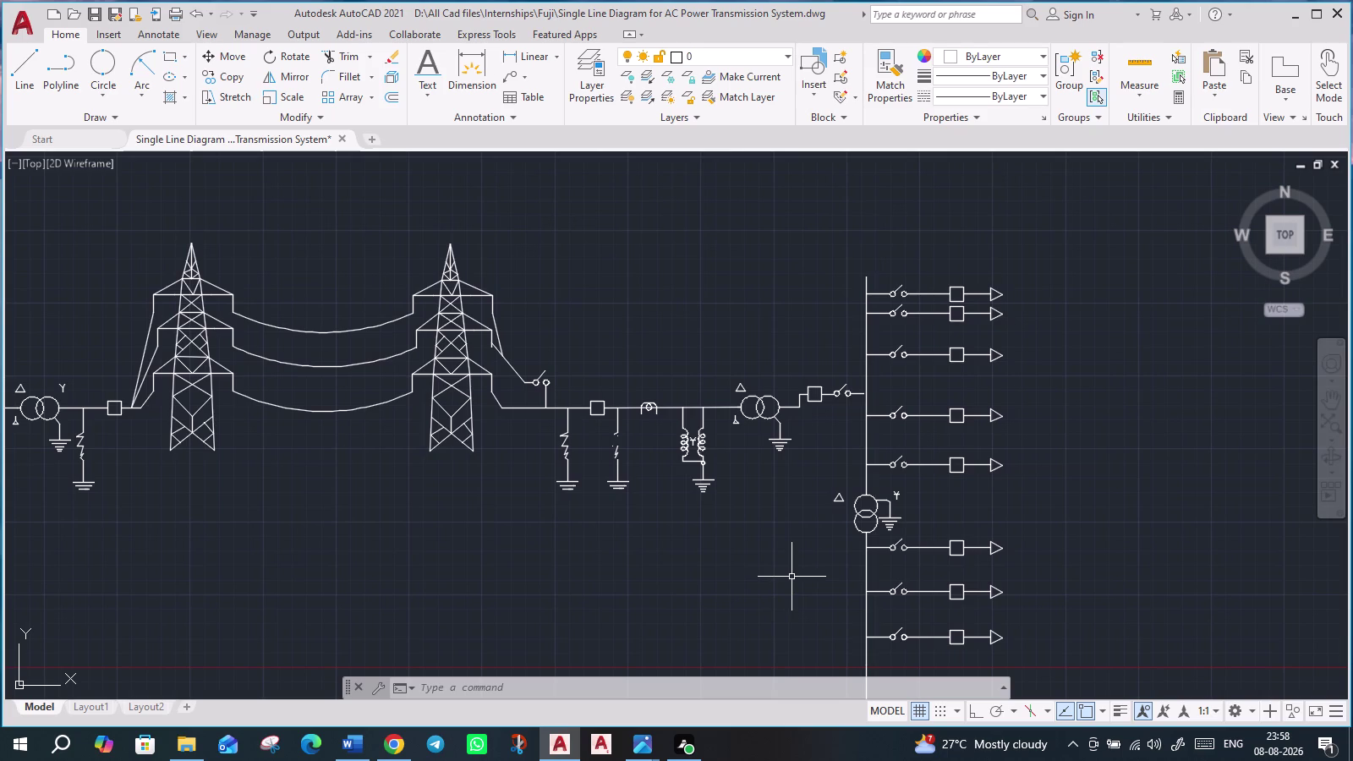
click(665, 523)
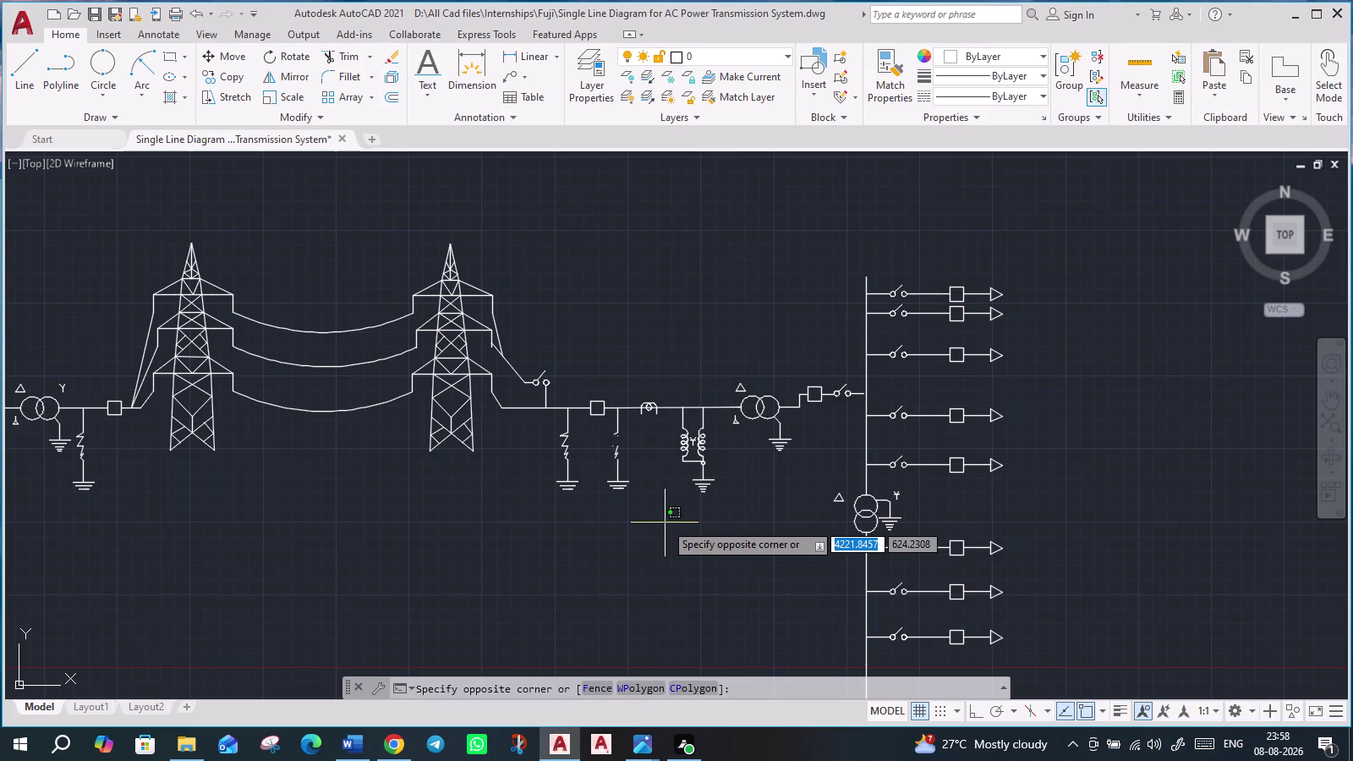
Copy the selected surge arrester branch onto the line beside the far breaker, then pan to review.
click(607, 423)
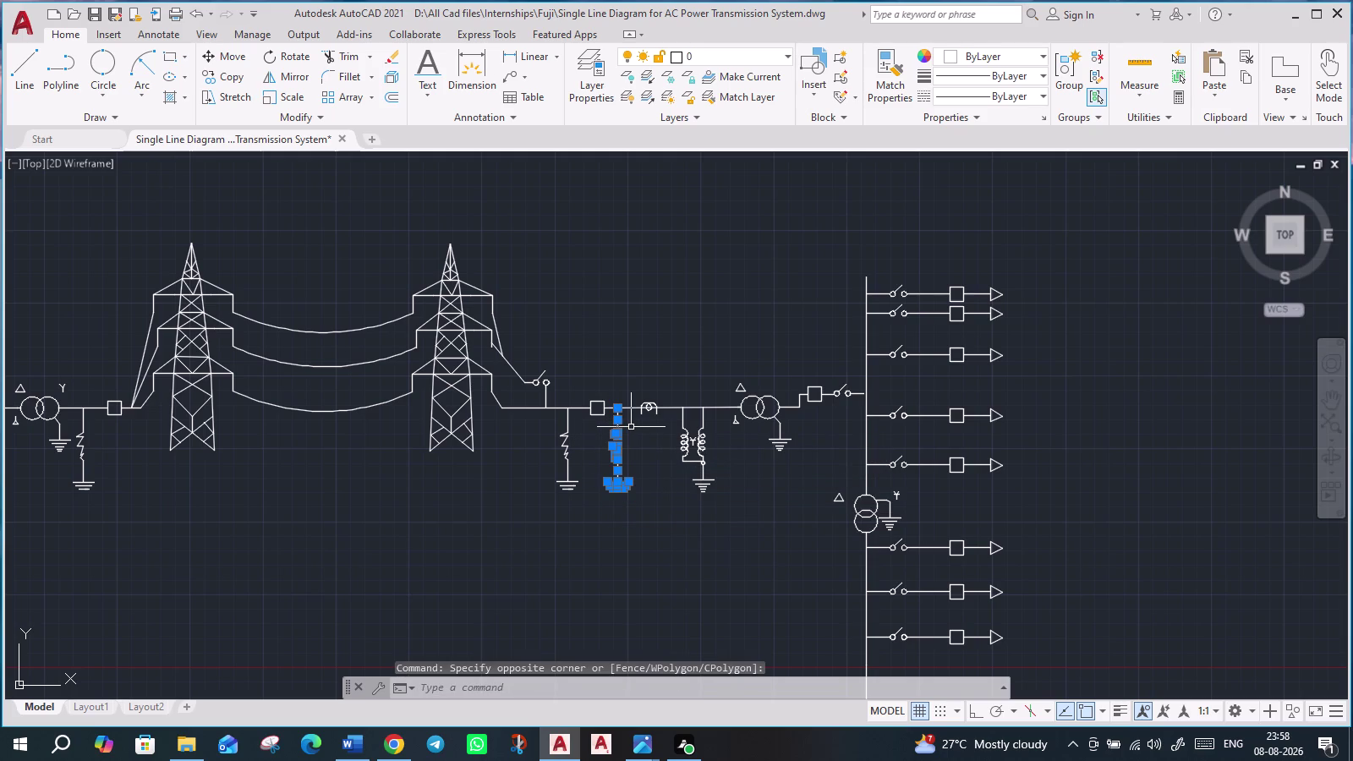
text(co)
key(Return)
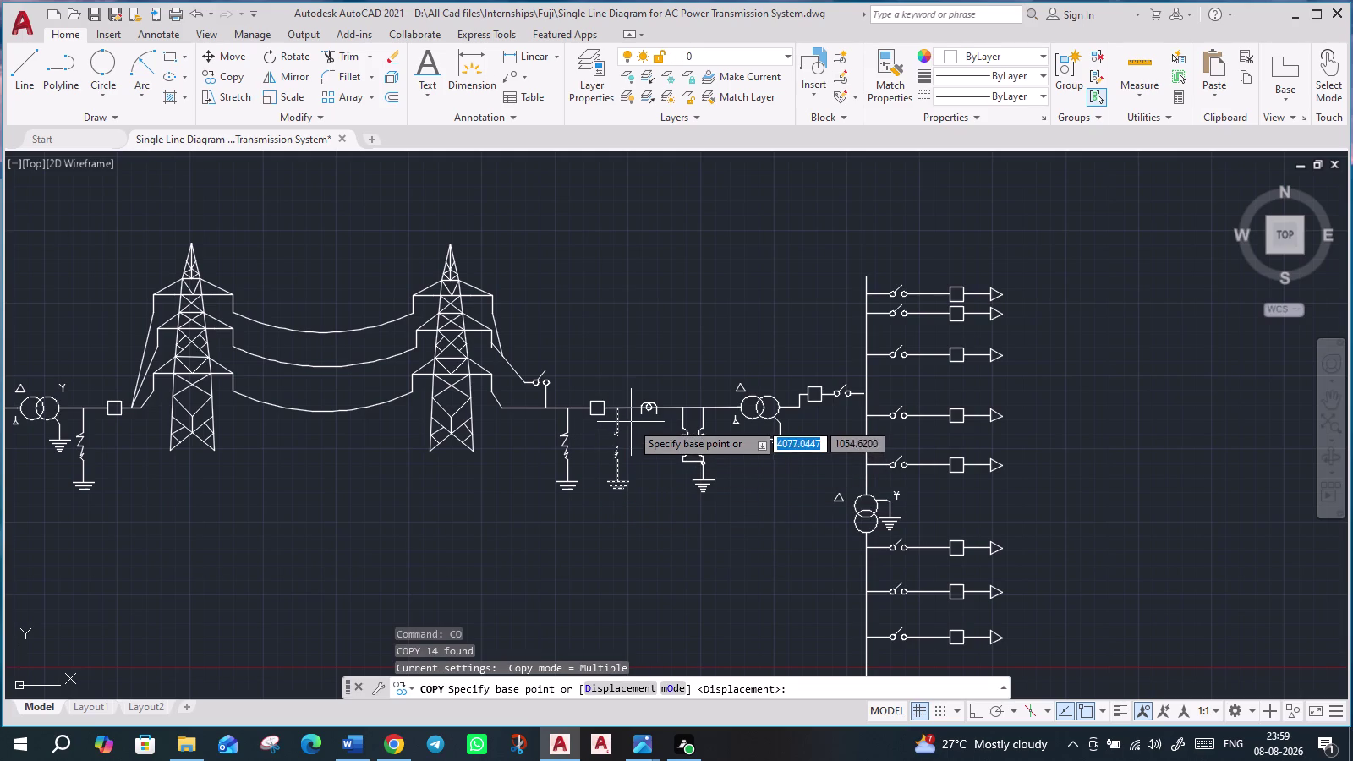
scroll(up, 3)
click(592, 385)
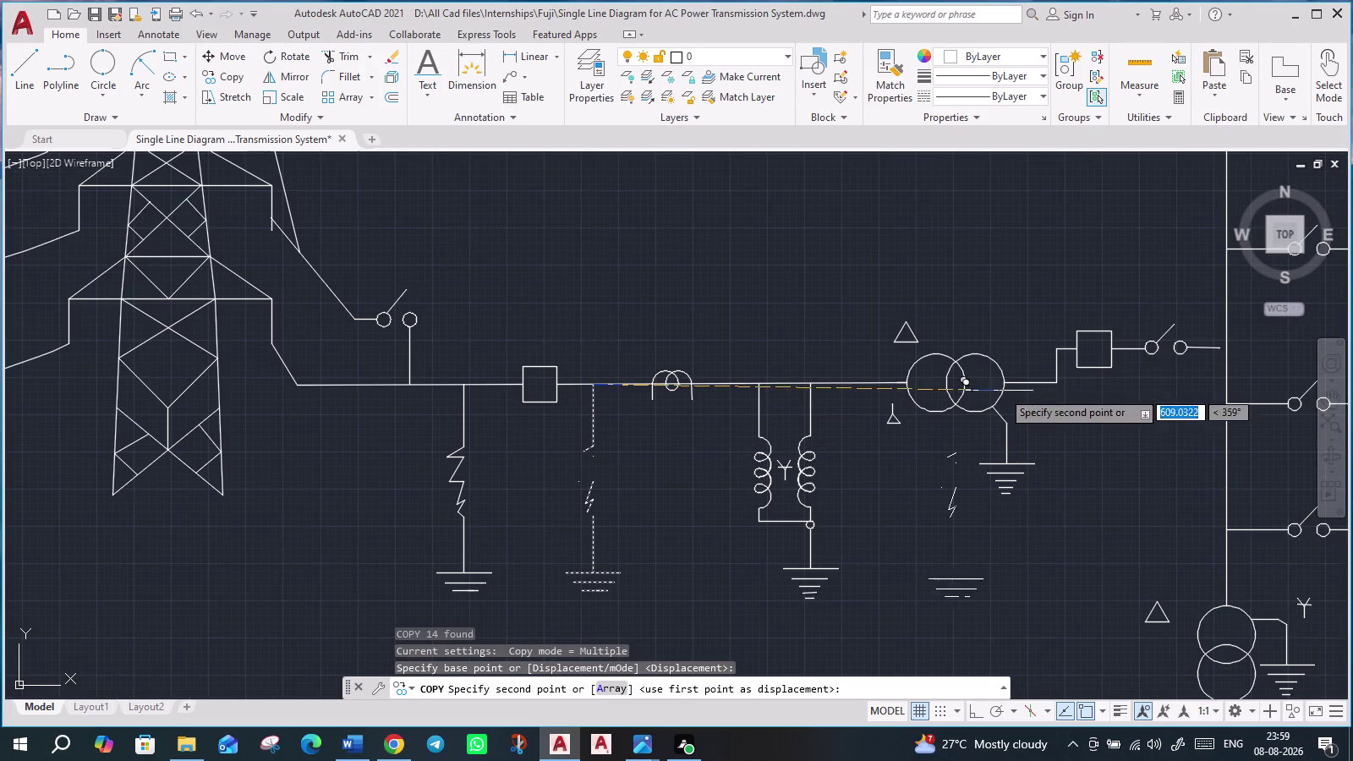
click(1128, 350)
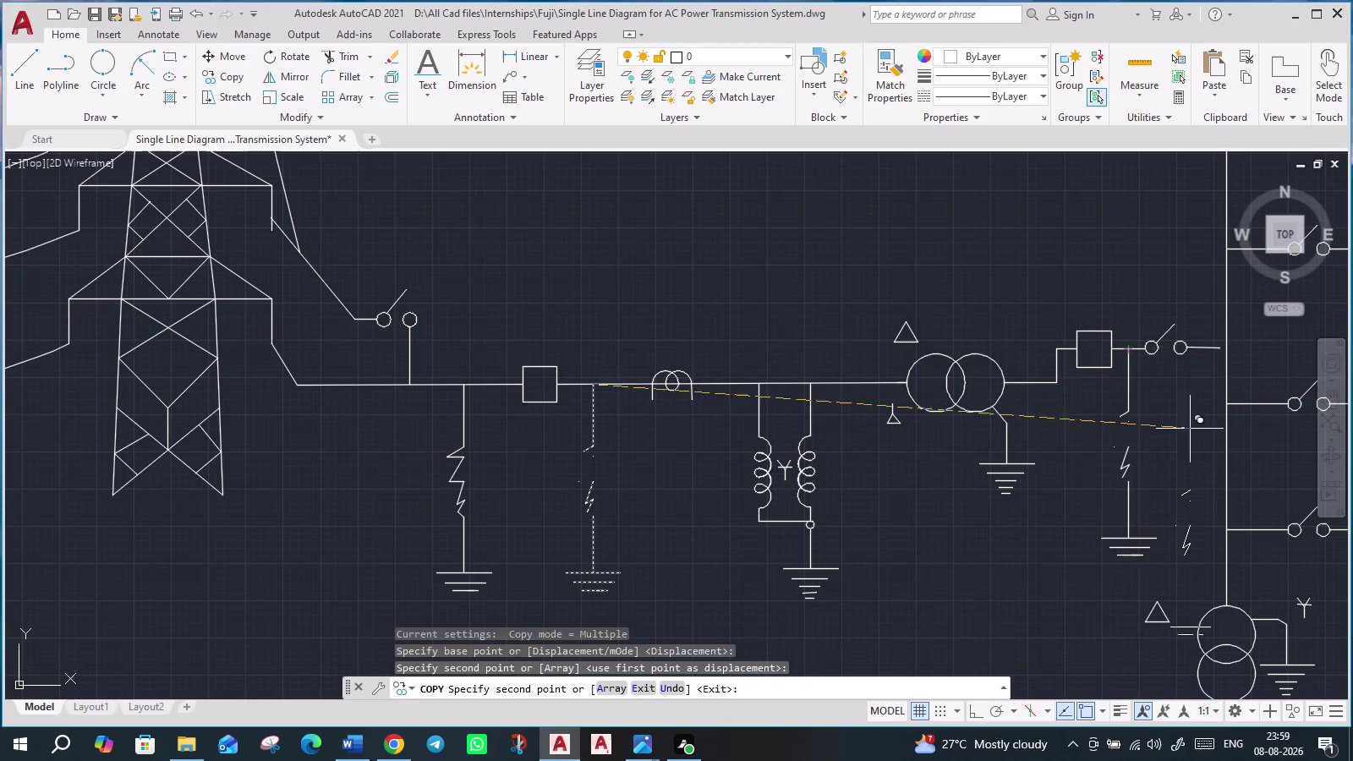
key(Escape)
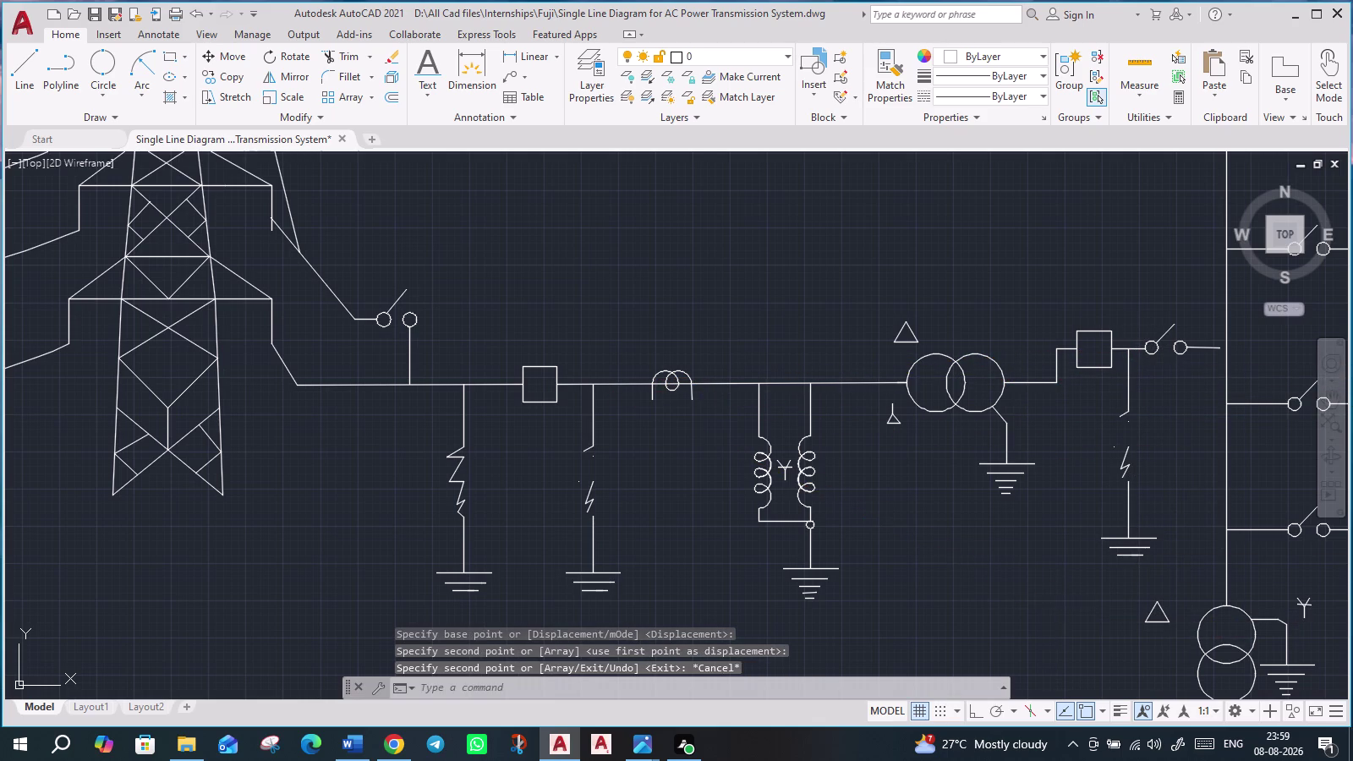
scroll(down, 3)
middle_drag(1000, 607, 877, 521)
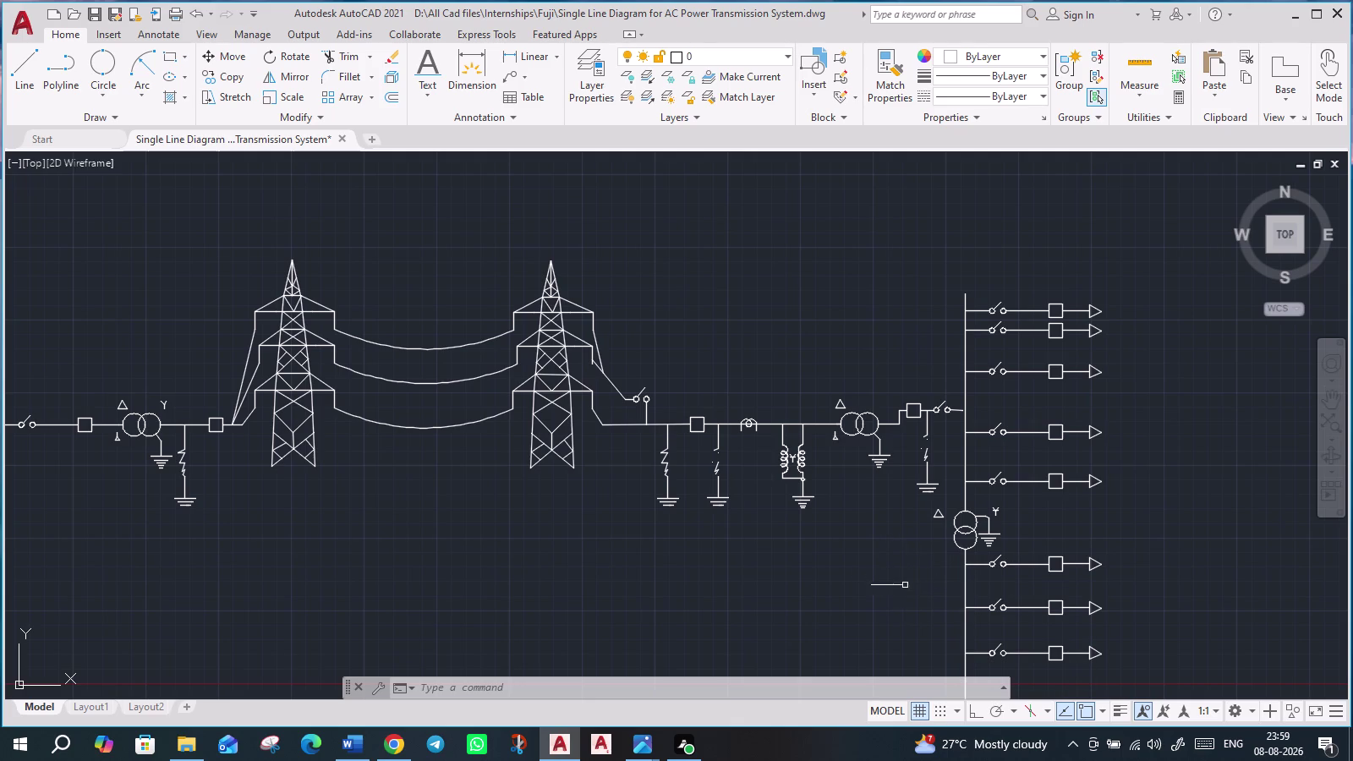
middle_drag(914, 611, 853, 586)
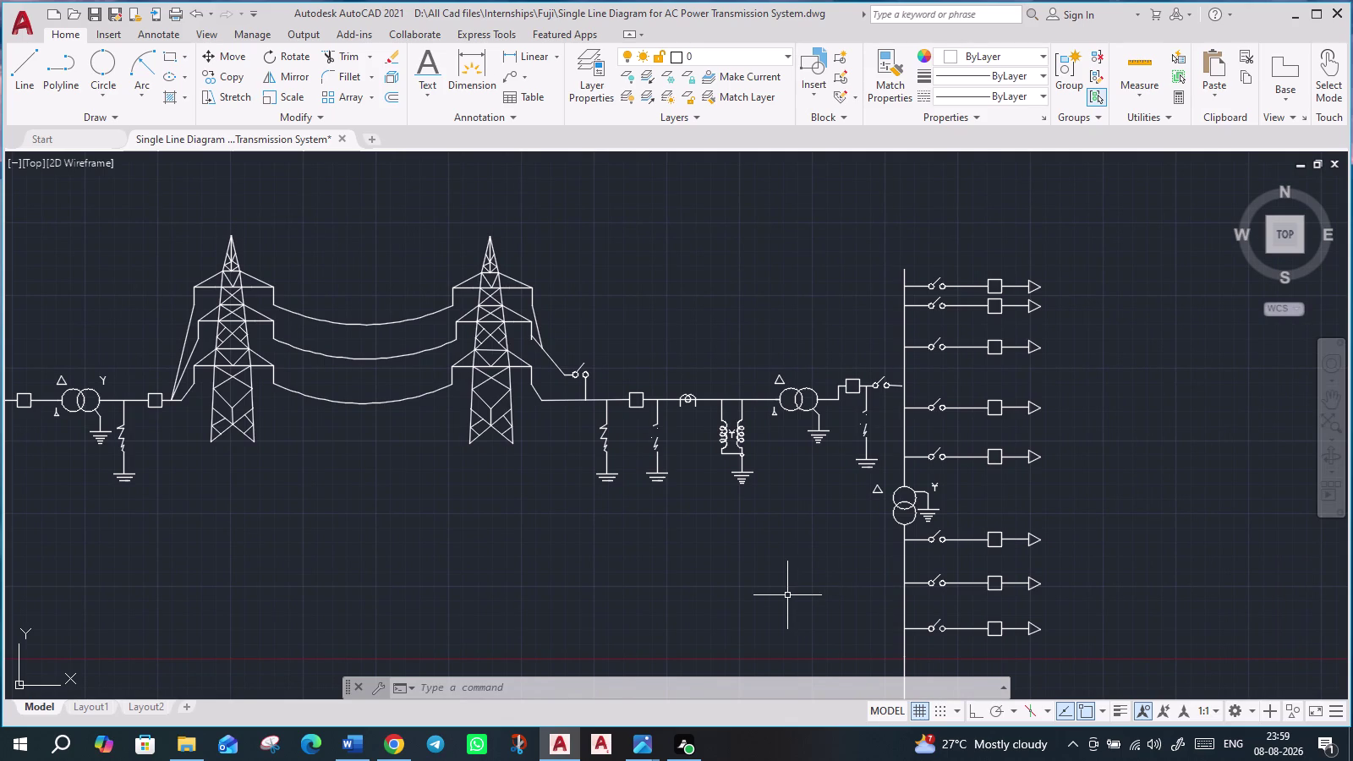
scroll(down, 3)
middle_drag(707, 594, 868, 510)
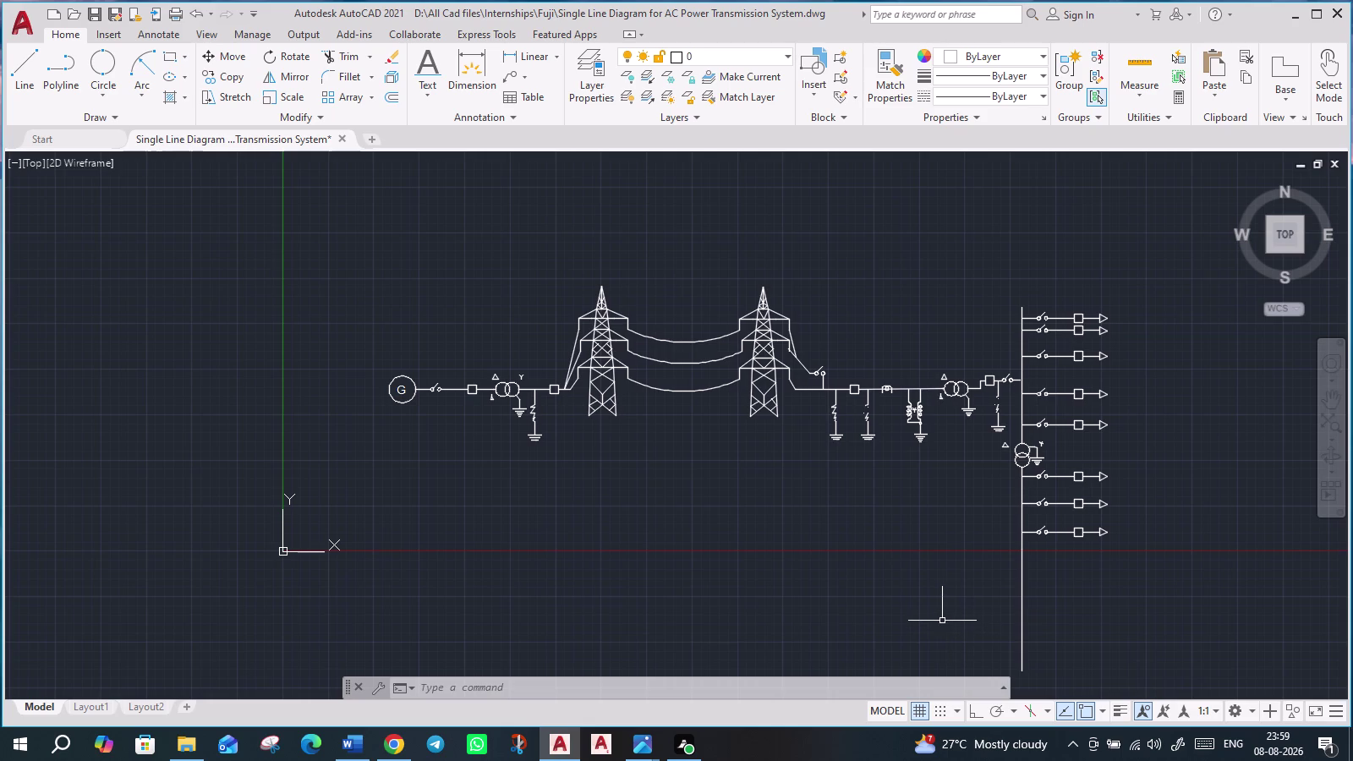
middle_drag(941, 621, 868, 585)
scroll(up, 3)
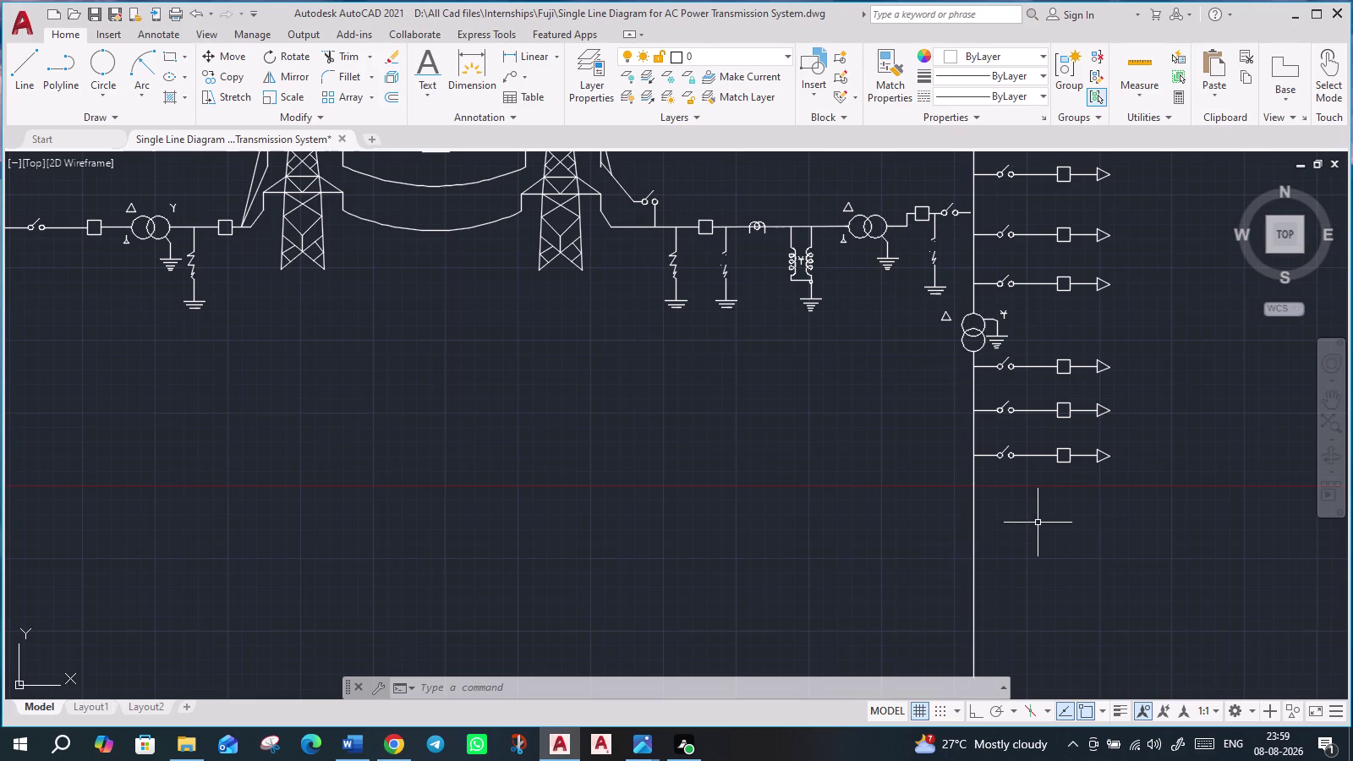
middle_drag(1027, 523, 846, 562)
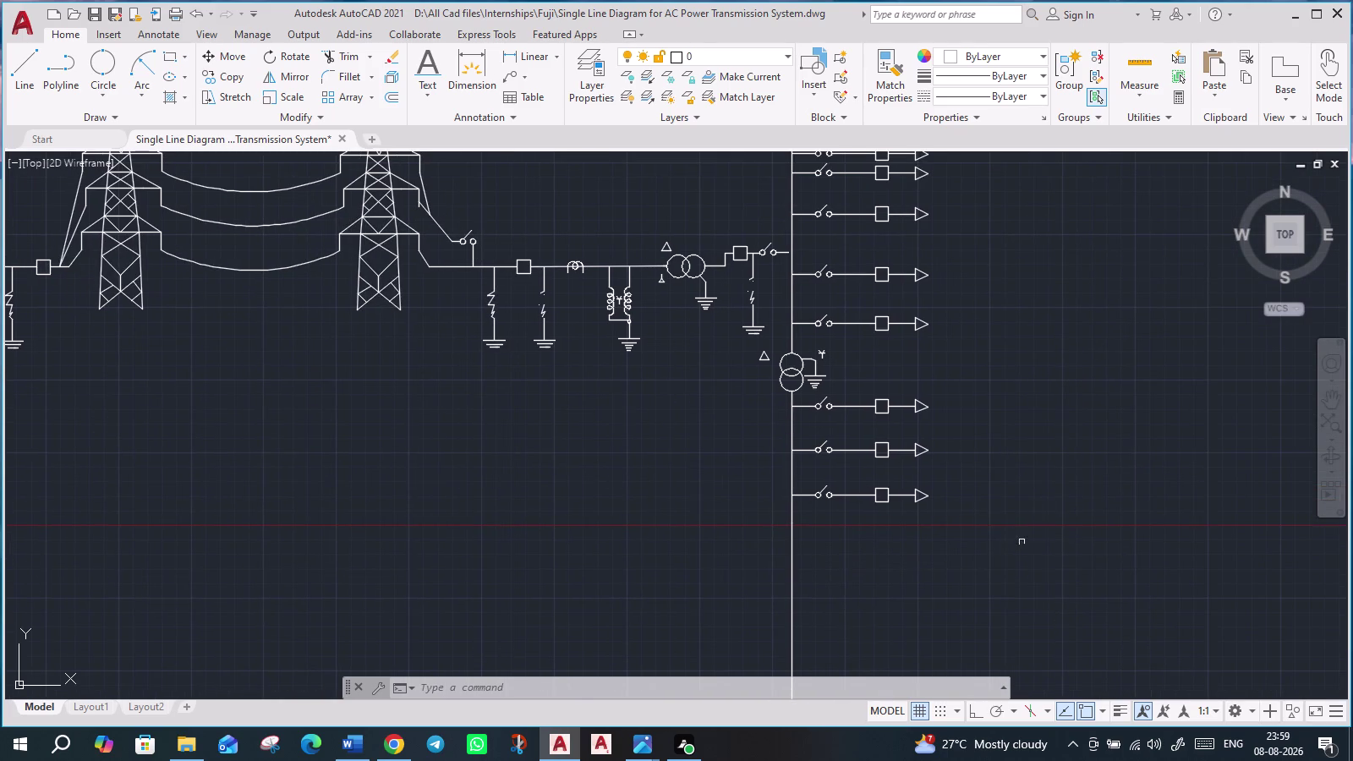
drag(1020, 544, 971, 531)
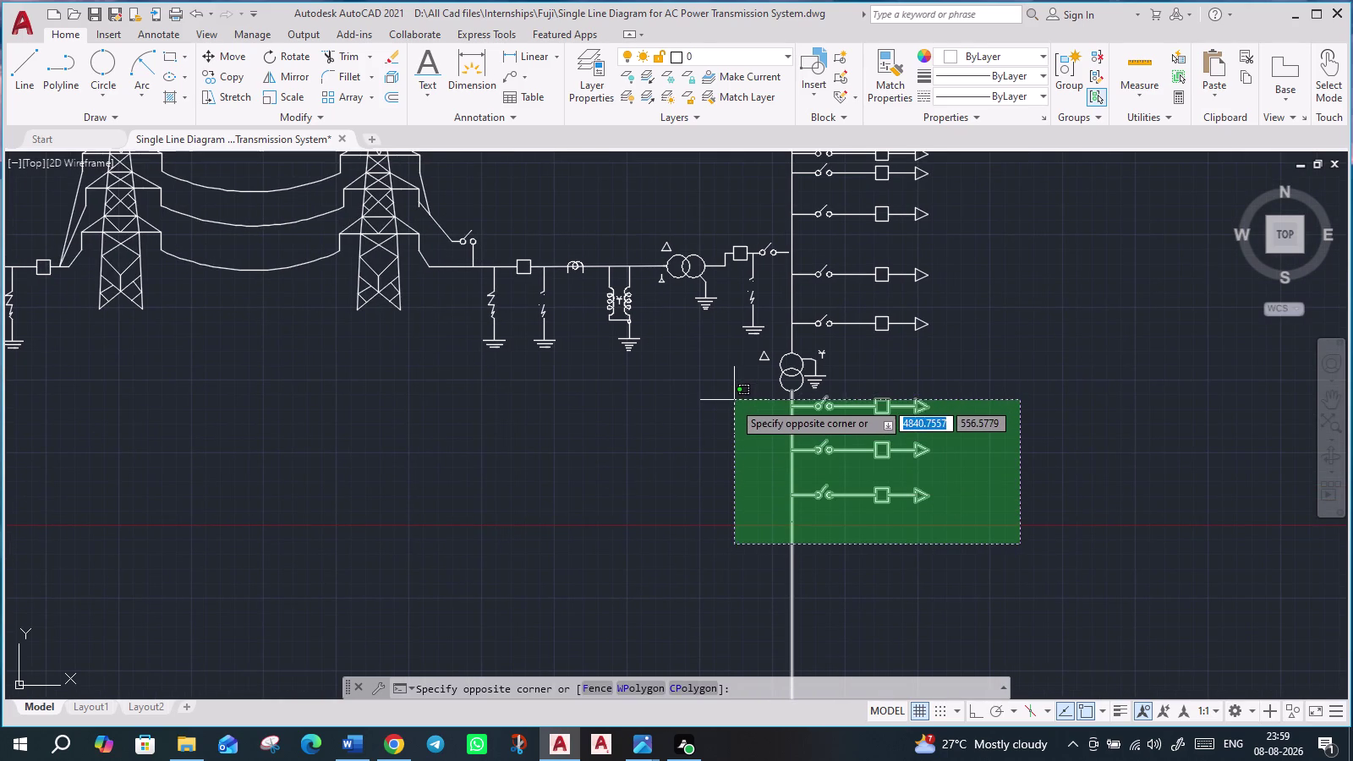
Stretch the busbar end so the three enclosed lower feeders drop lower.
click(734, 397)
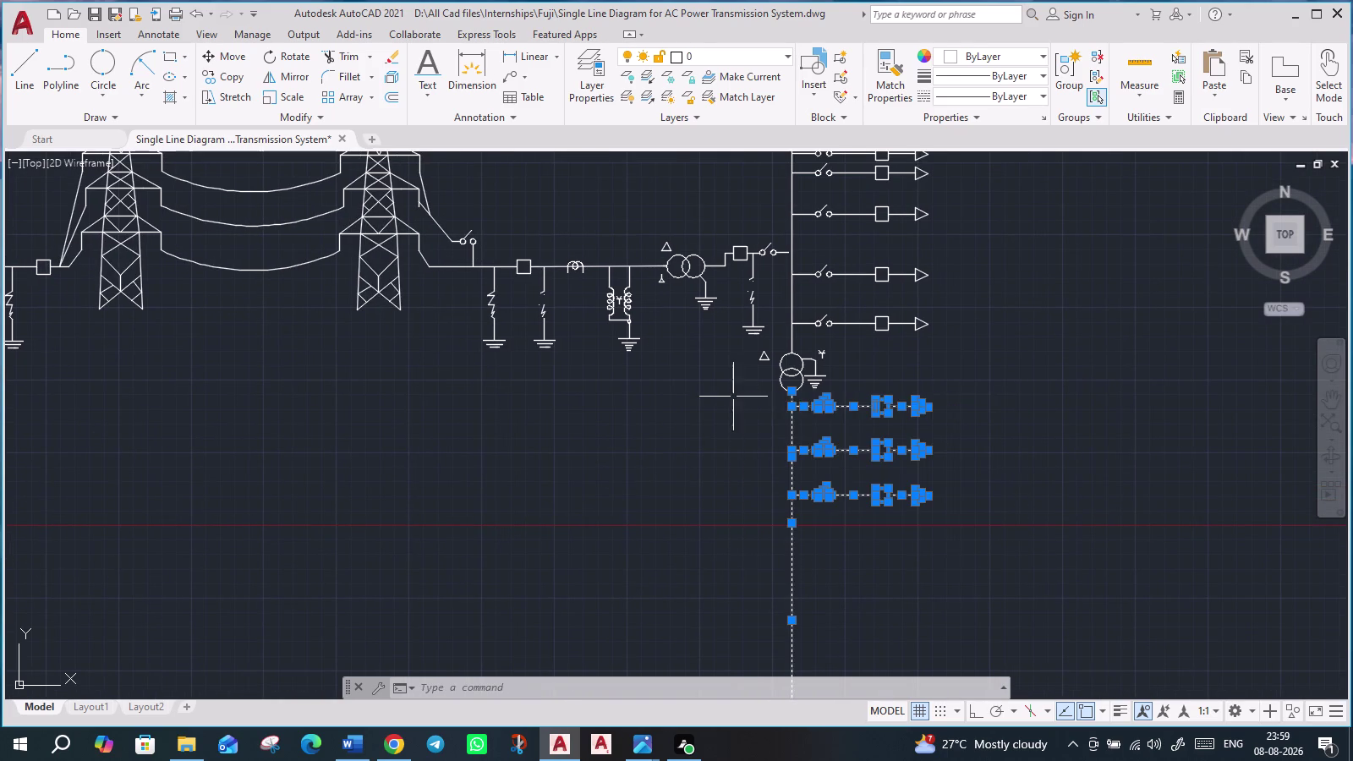
scroll(up, 3)
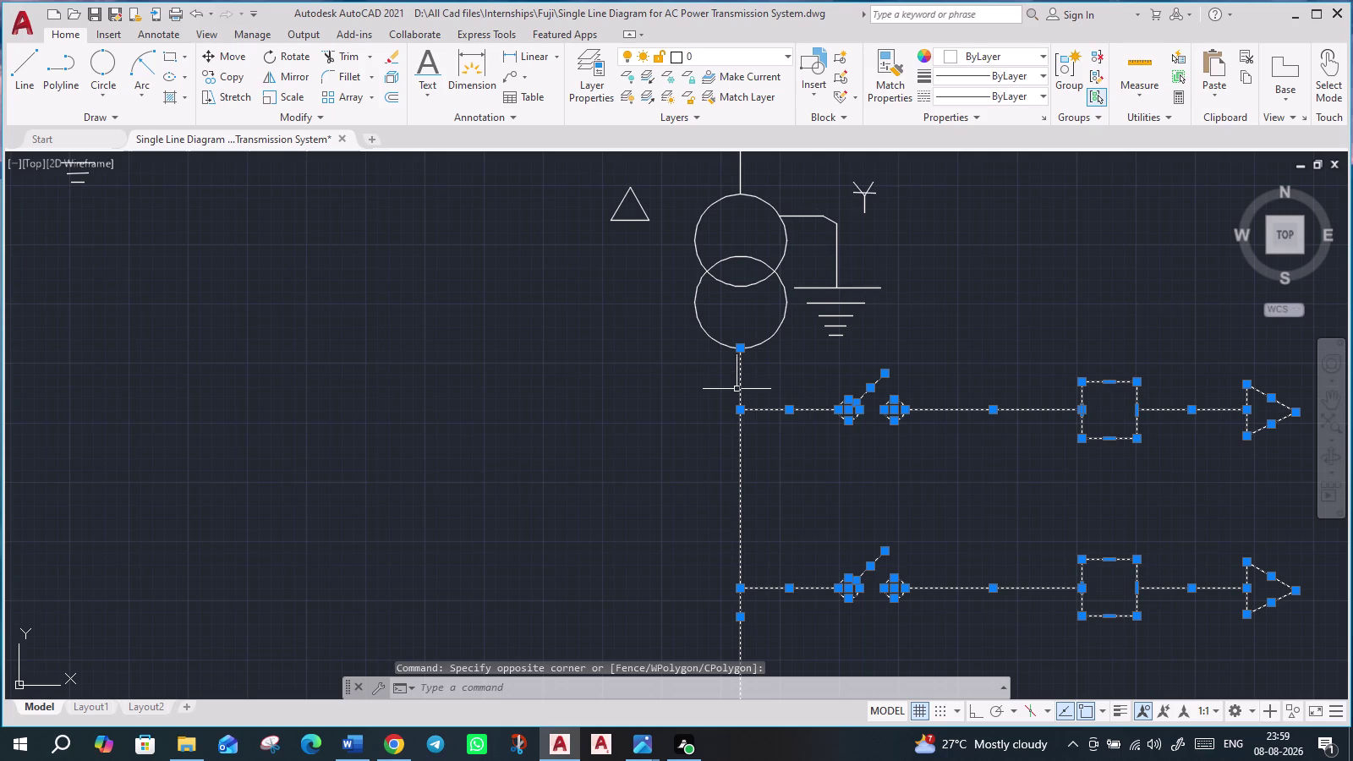
key(s)
key(Return)
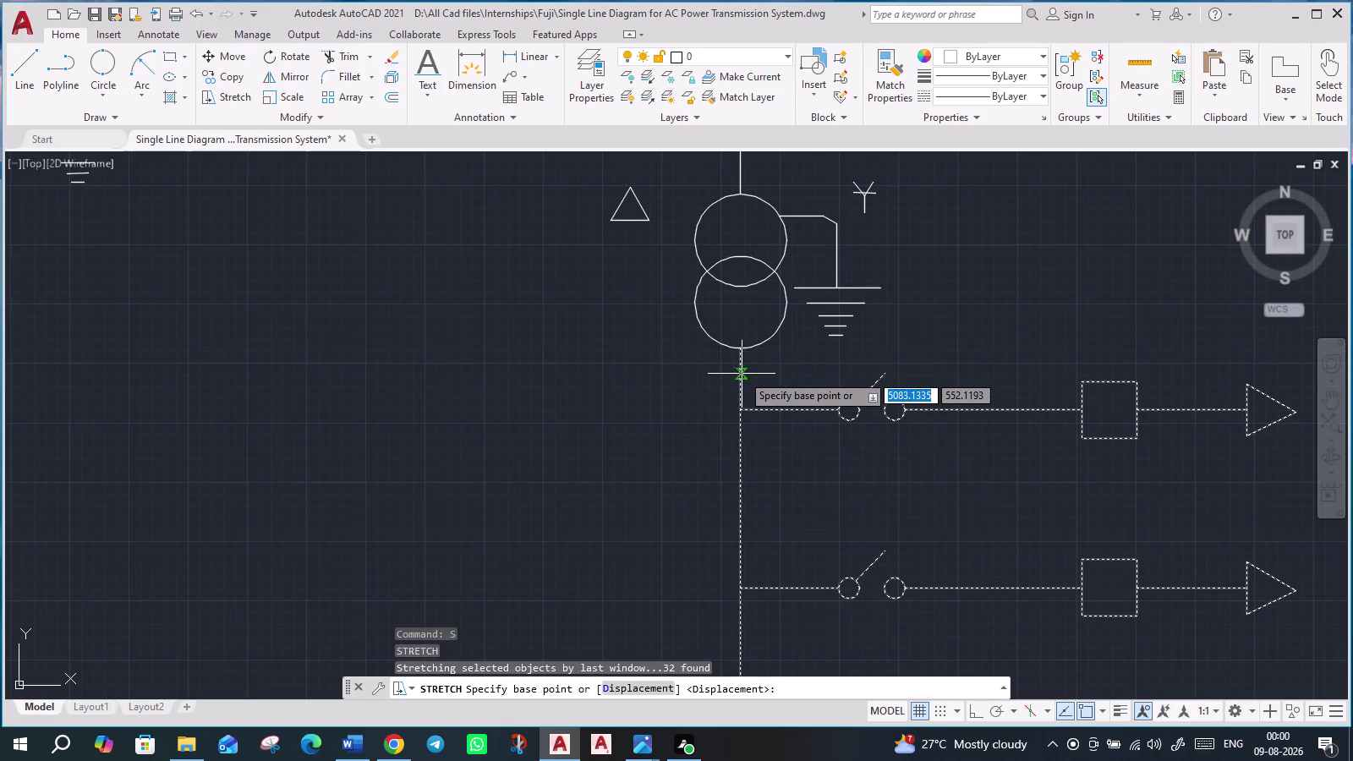
click(739, 374)
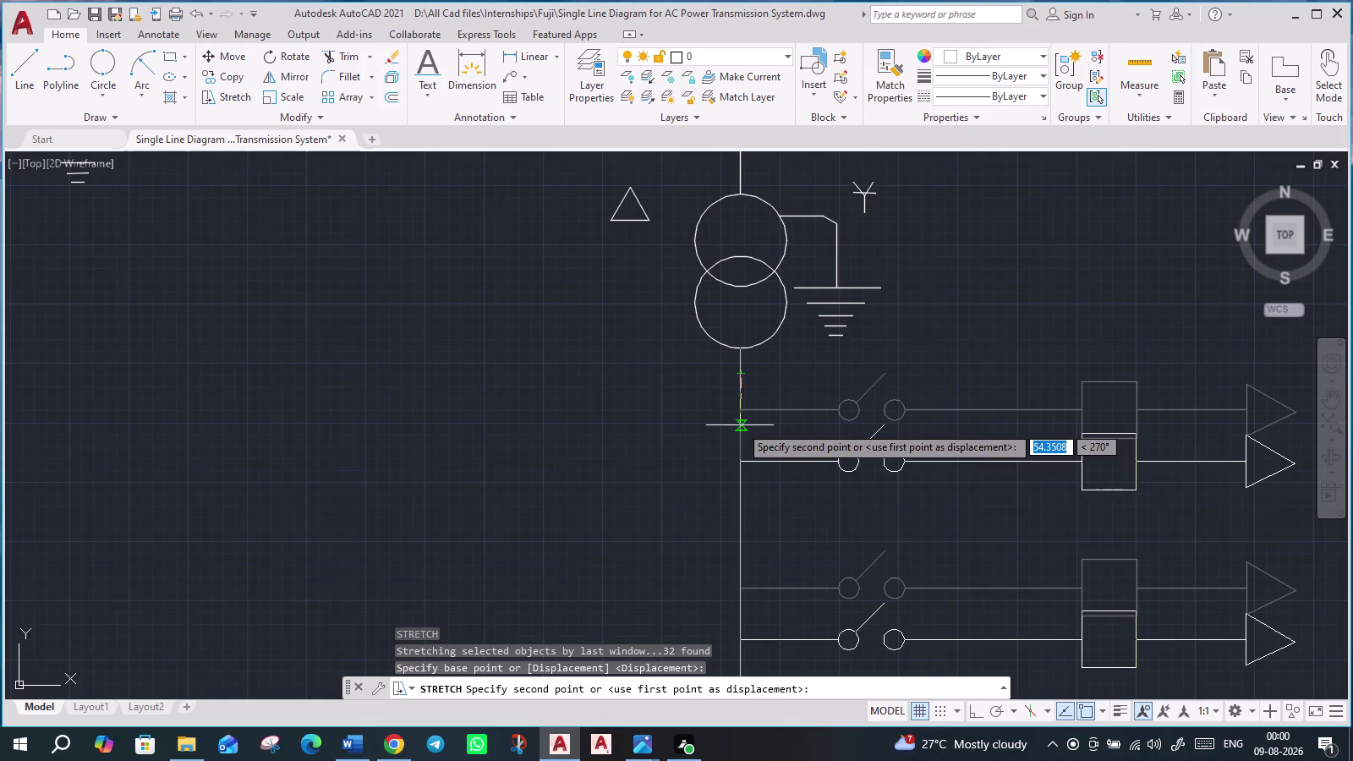
click(740, 444)
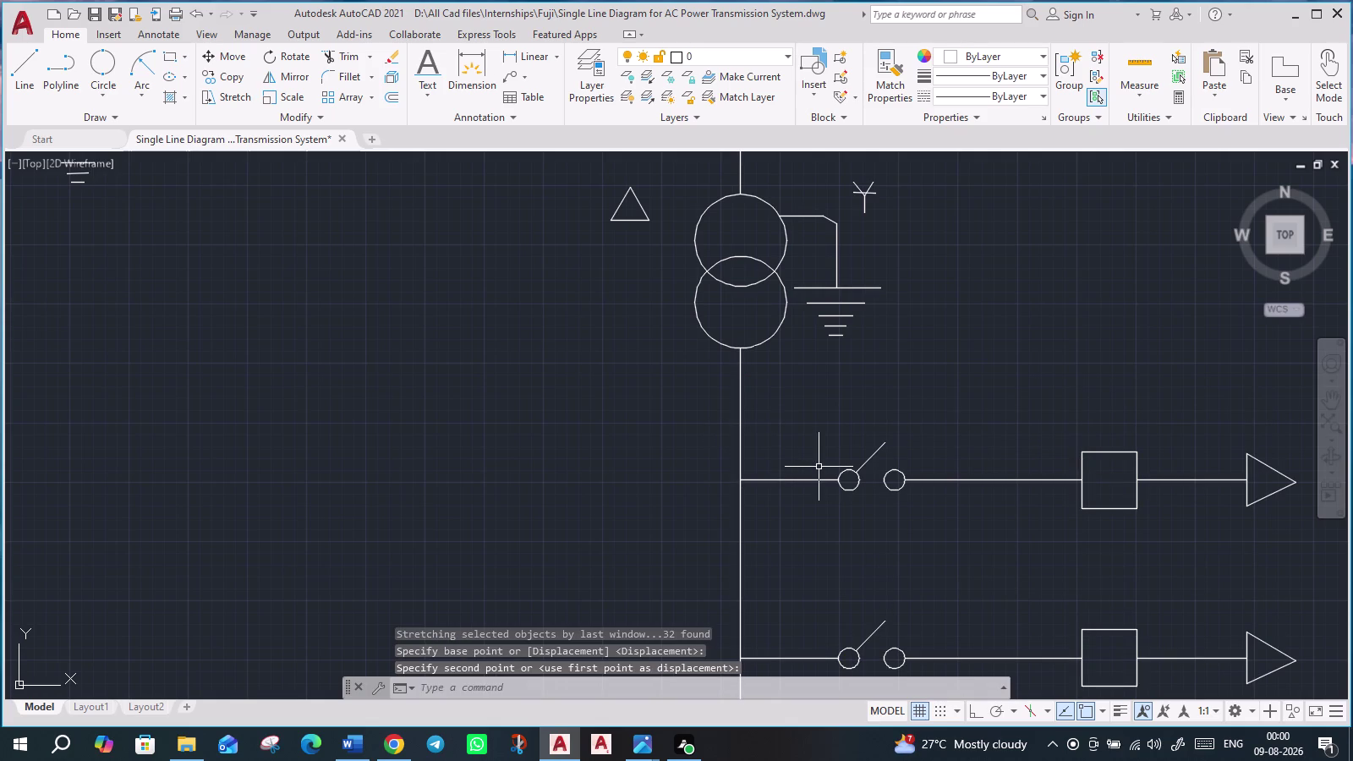
scroll(down, 3)
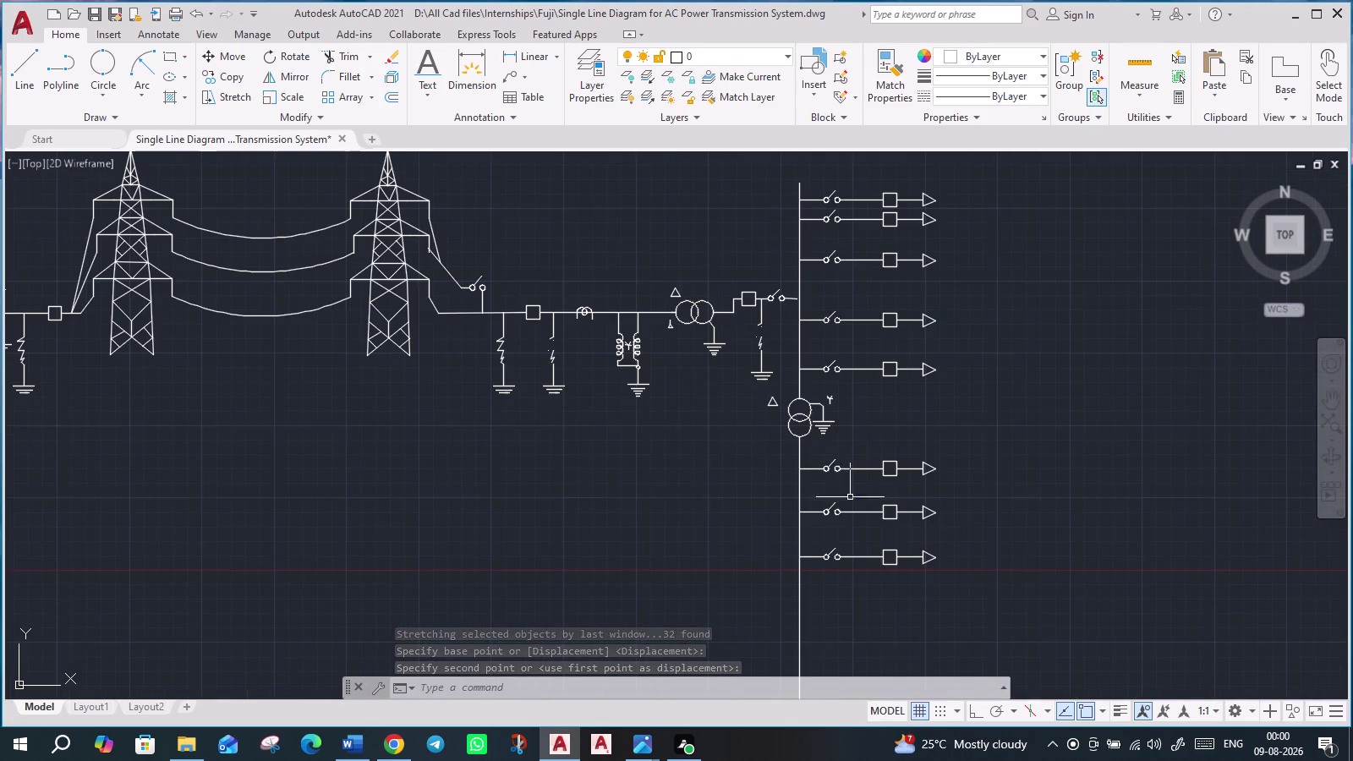
scroll(down, 3)
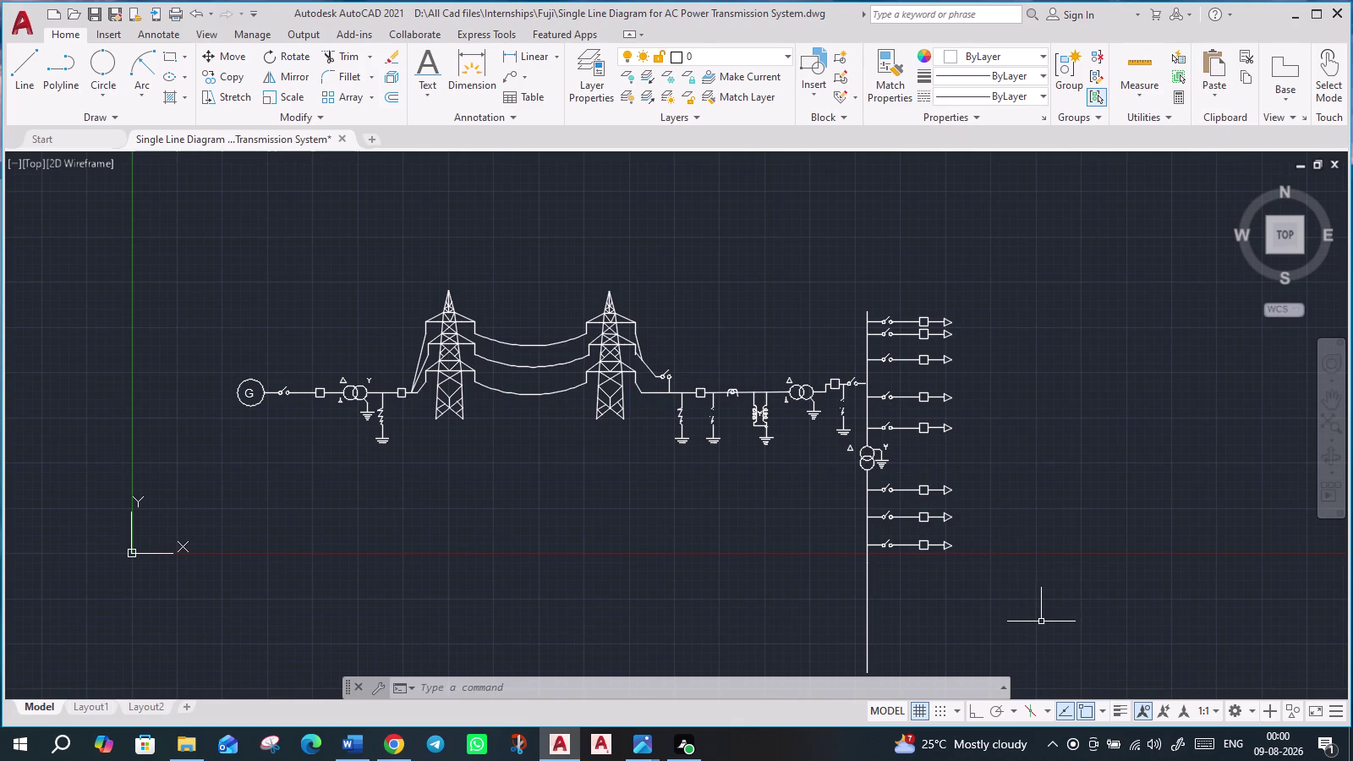
drag(1041, 622, 1033, 620)
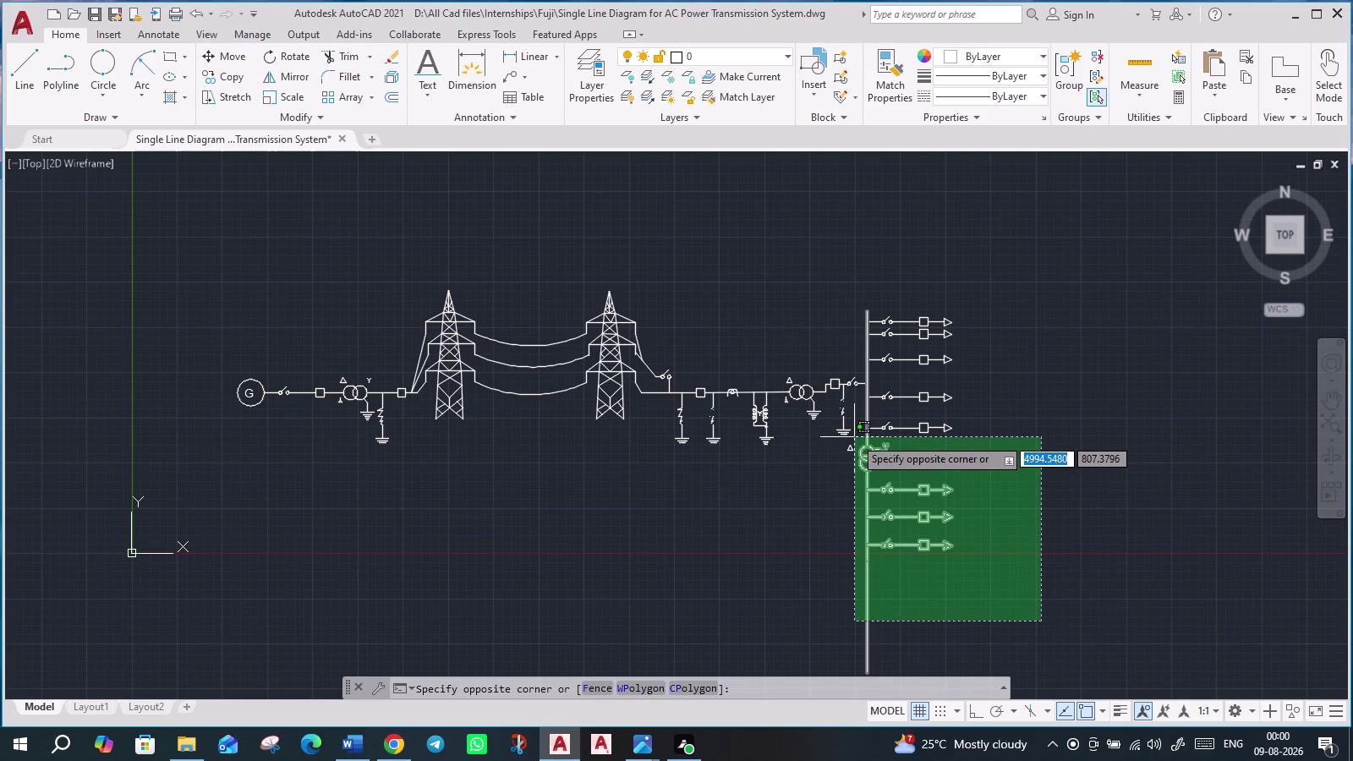
Stretch the enclosed busbar transformer and lower feeders further down the busbar.
click(845, 439)
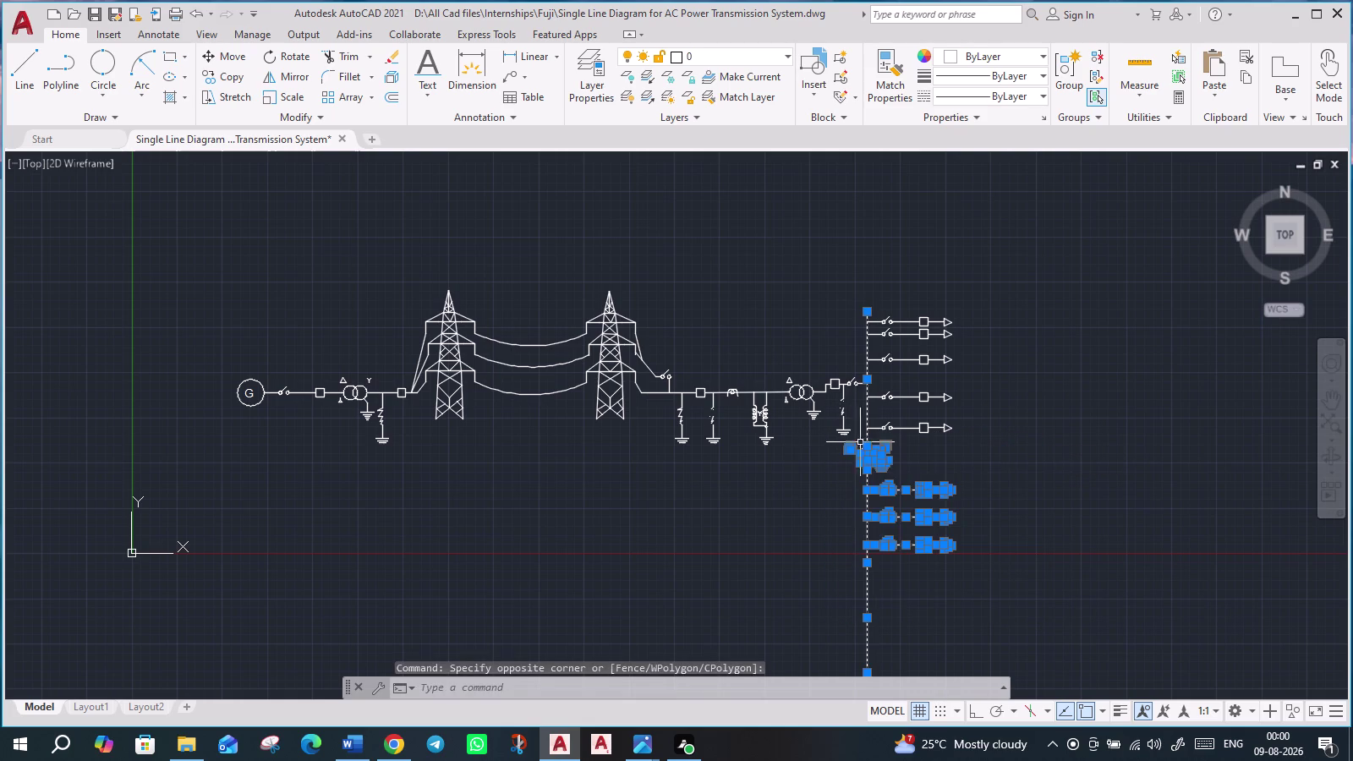
scroll(up, 3)
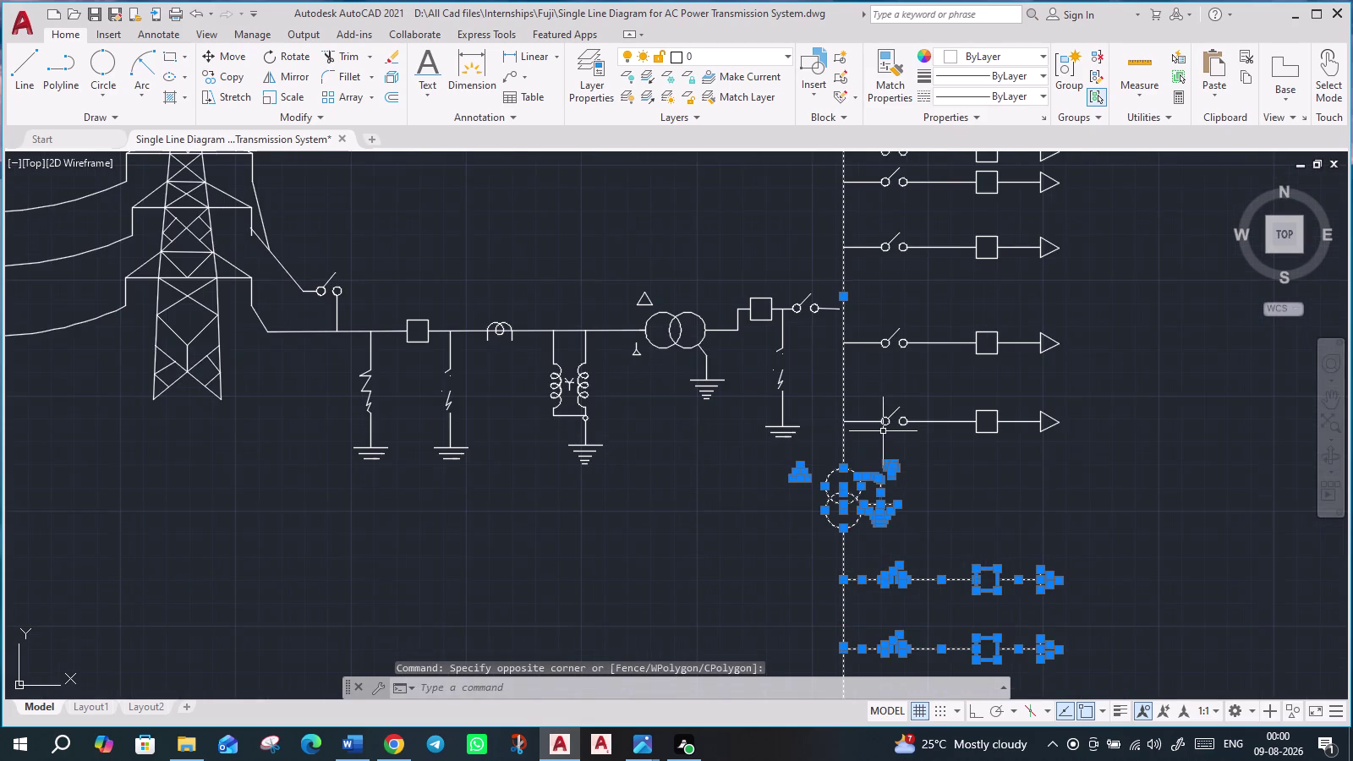
scroll(up, 3)
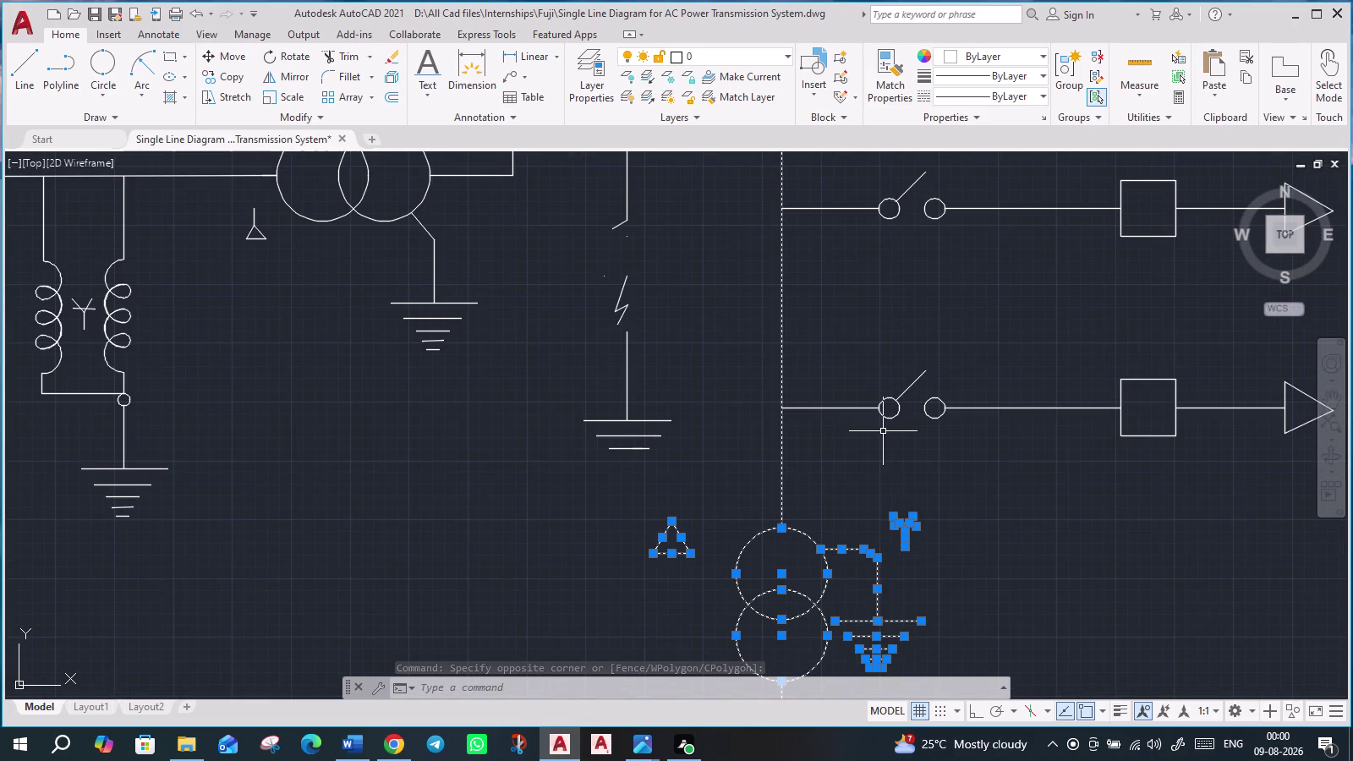
key(s)
key(Return)
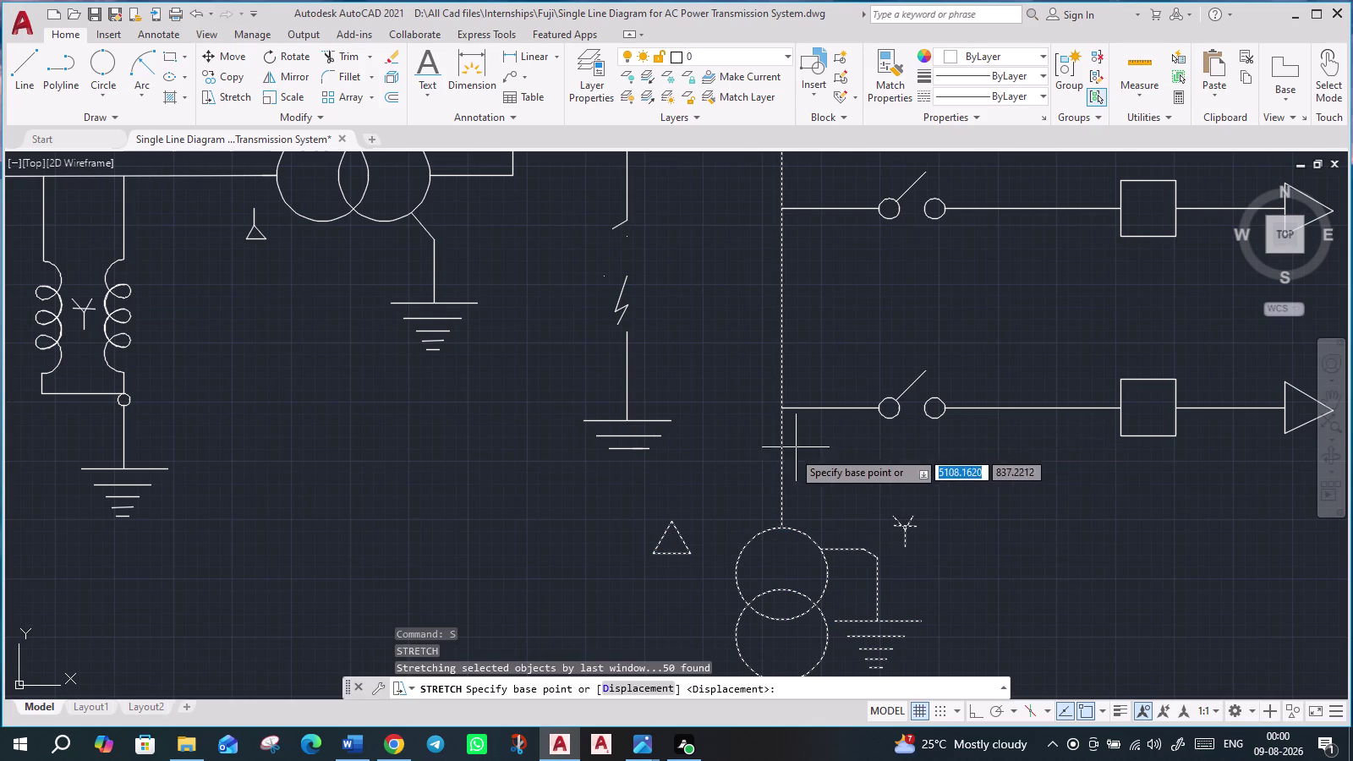
click(782, 458)
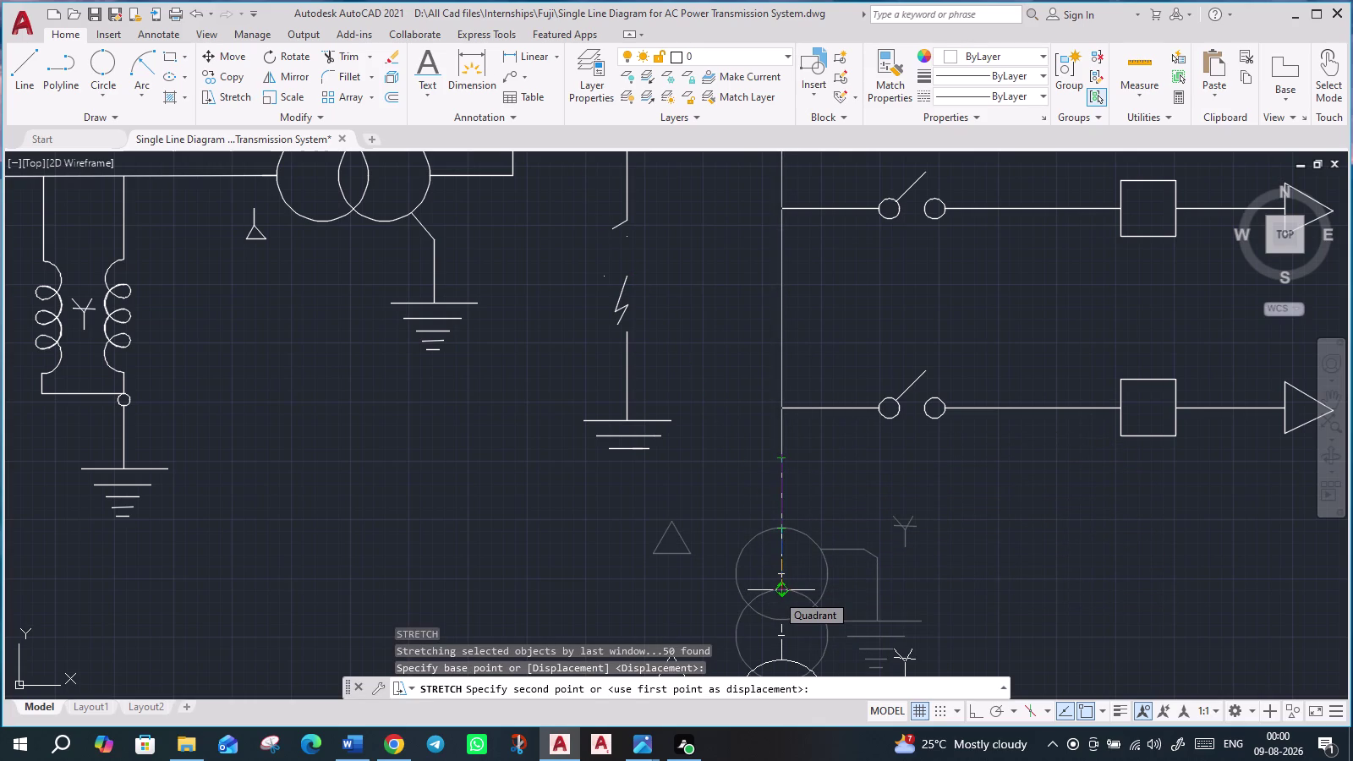
click(776, 594)
Pan over the lengthened busbar and begin window-selecting the lower feeders.
scroll(down, 3)
middle_drag(1026, 655, 1023, 562)
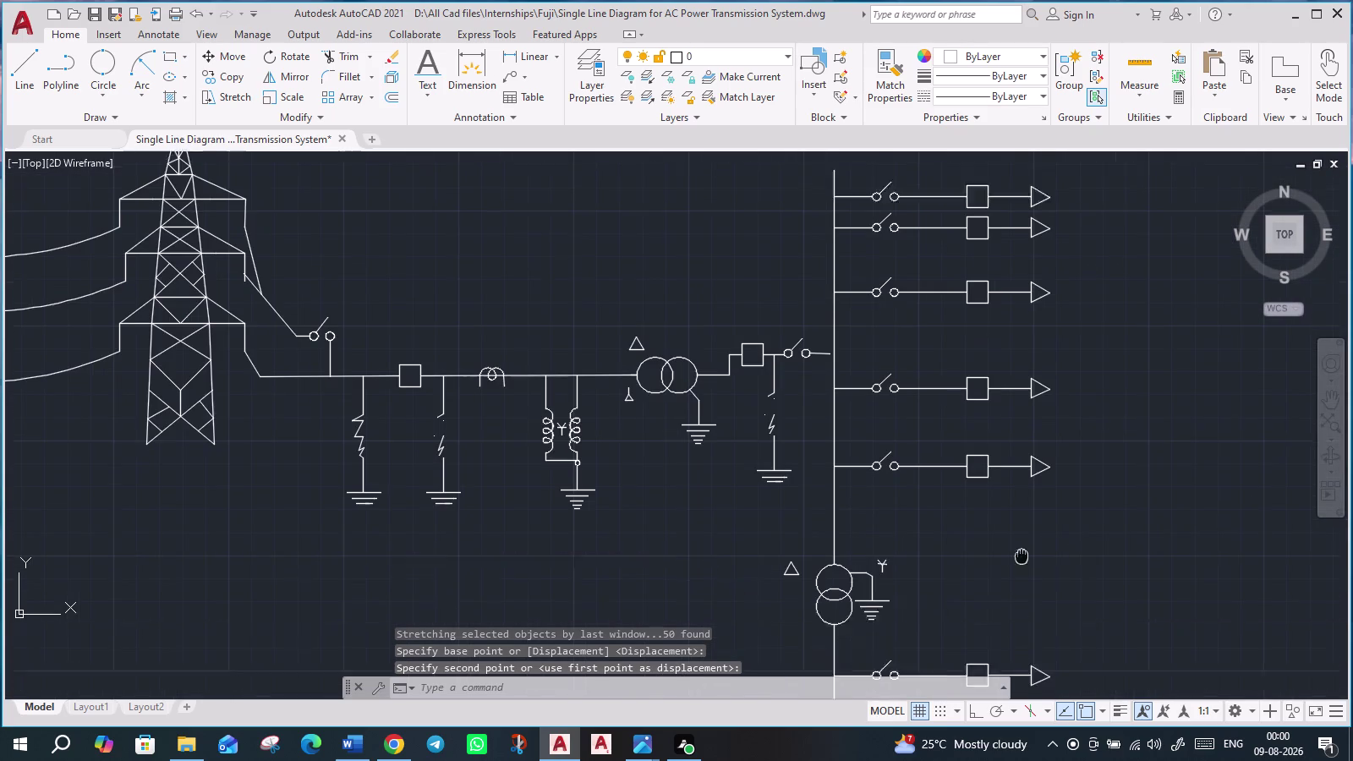
middle_drag(1023, 562, 1002, 489)
scroll(down, 3)
middle_drag(1103, 591, 1062, 528)
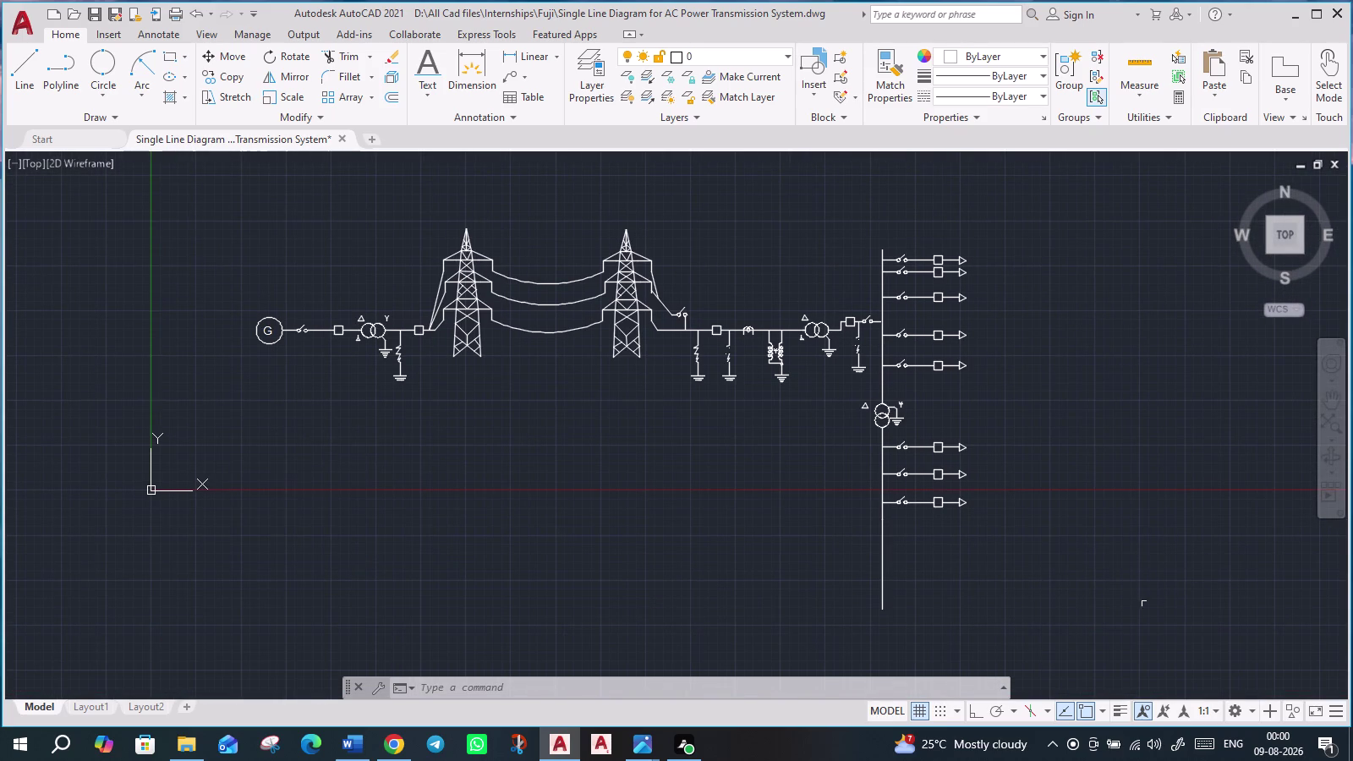
drag(1108, 637, 1021, 615)
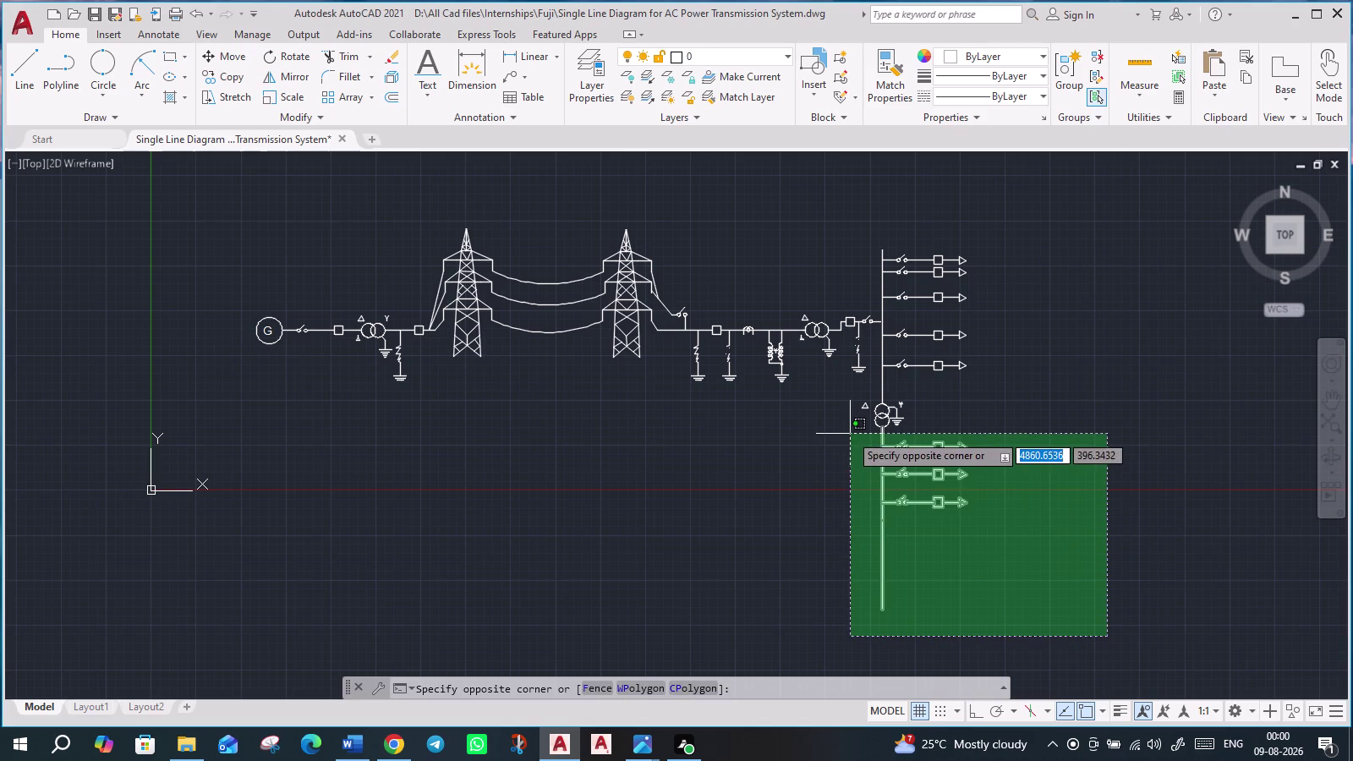
click(848, 444)
scroll(up, 3)
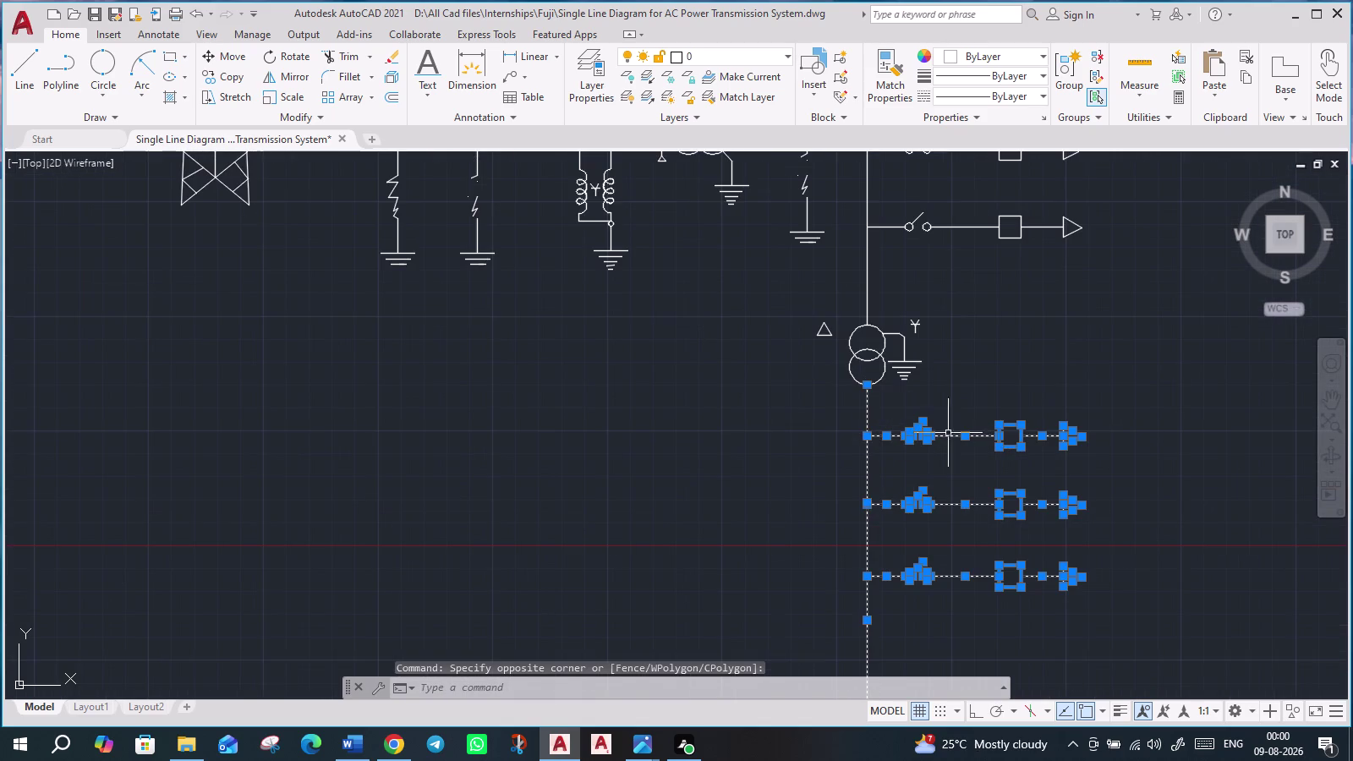
key(s)
key(Return)
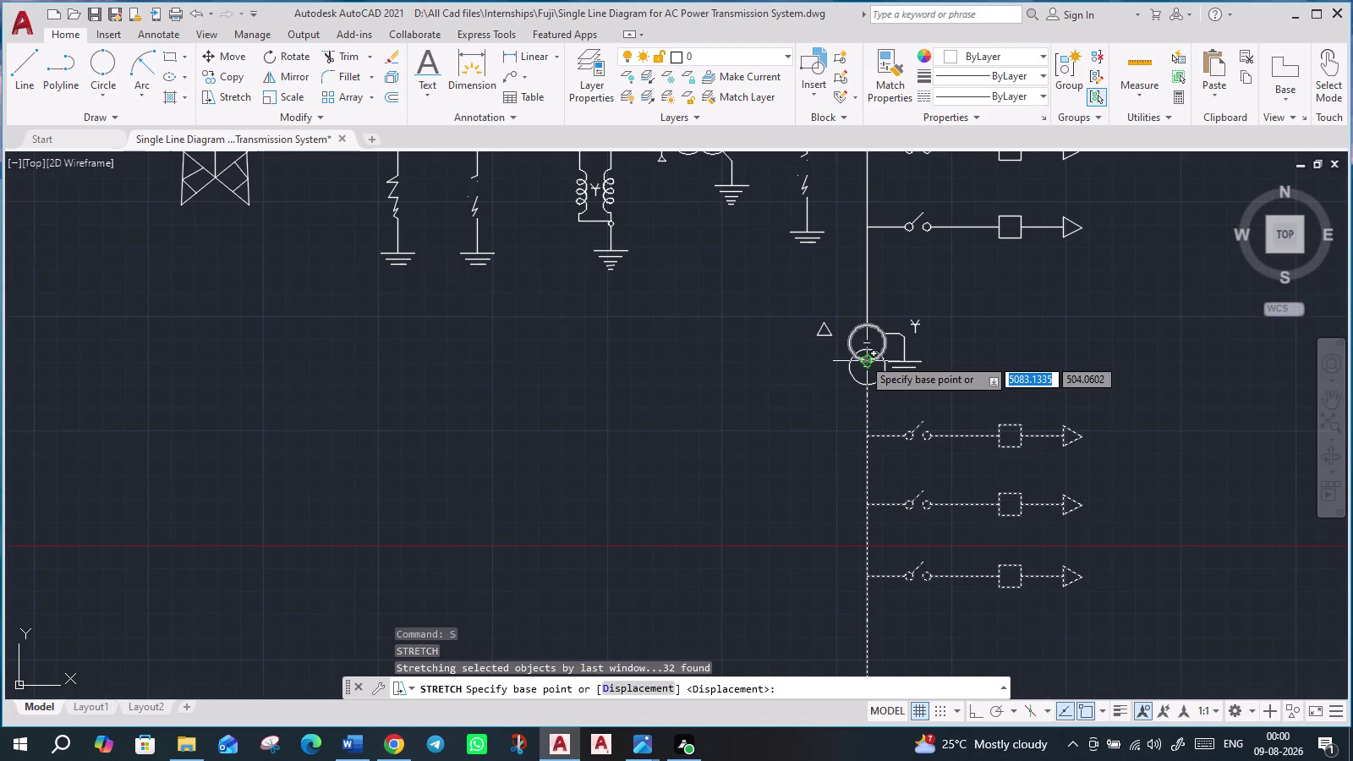
click(866, 411)
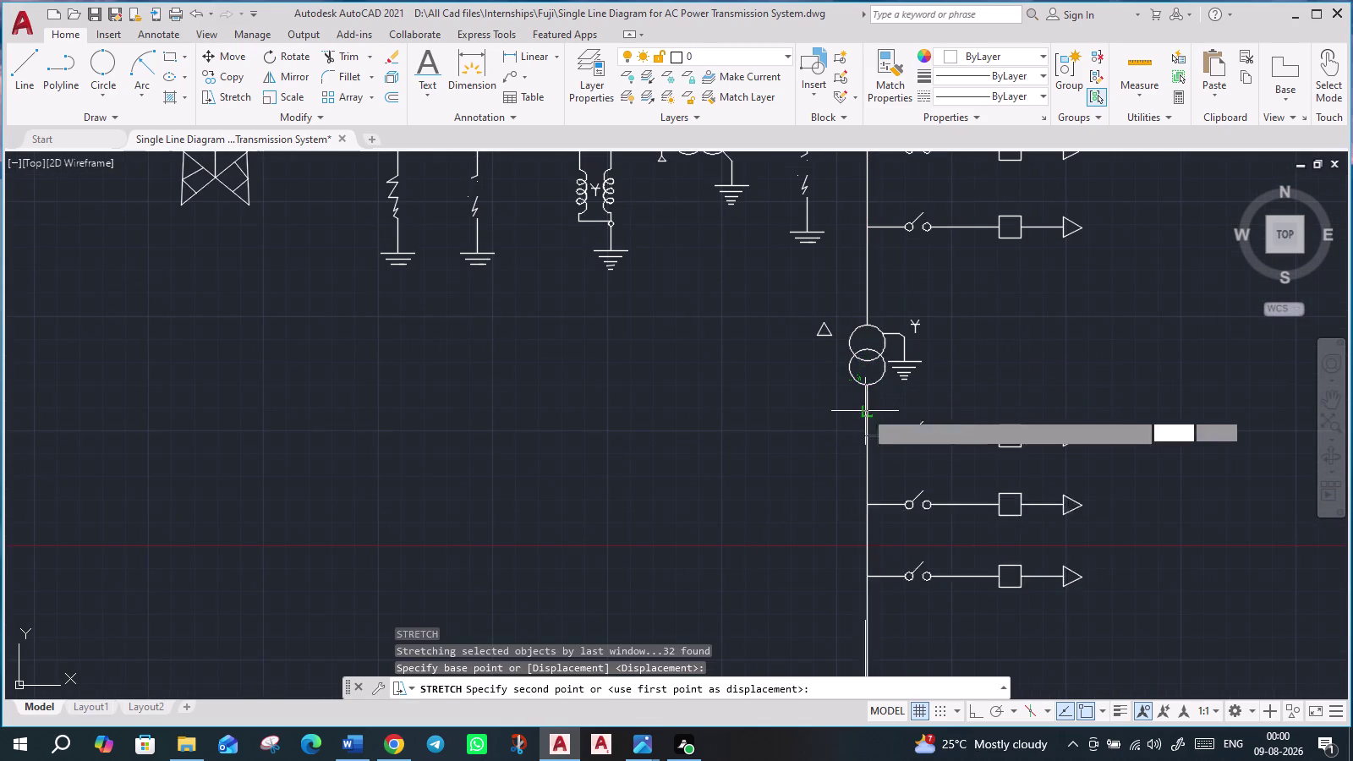
click(866, 496)
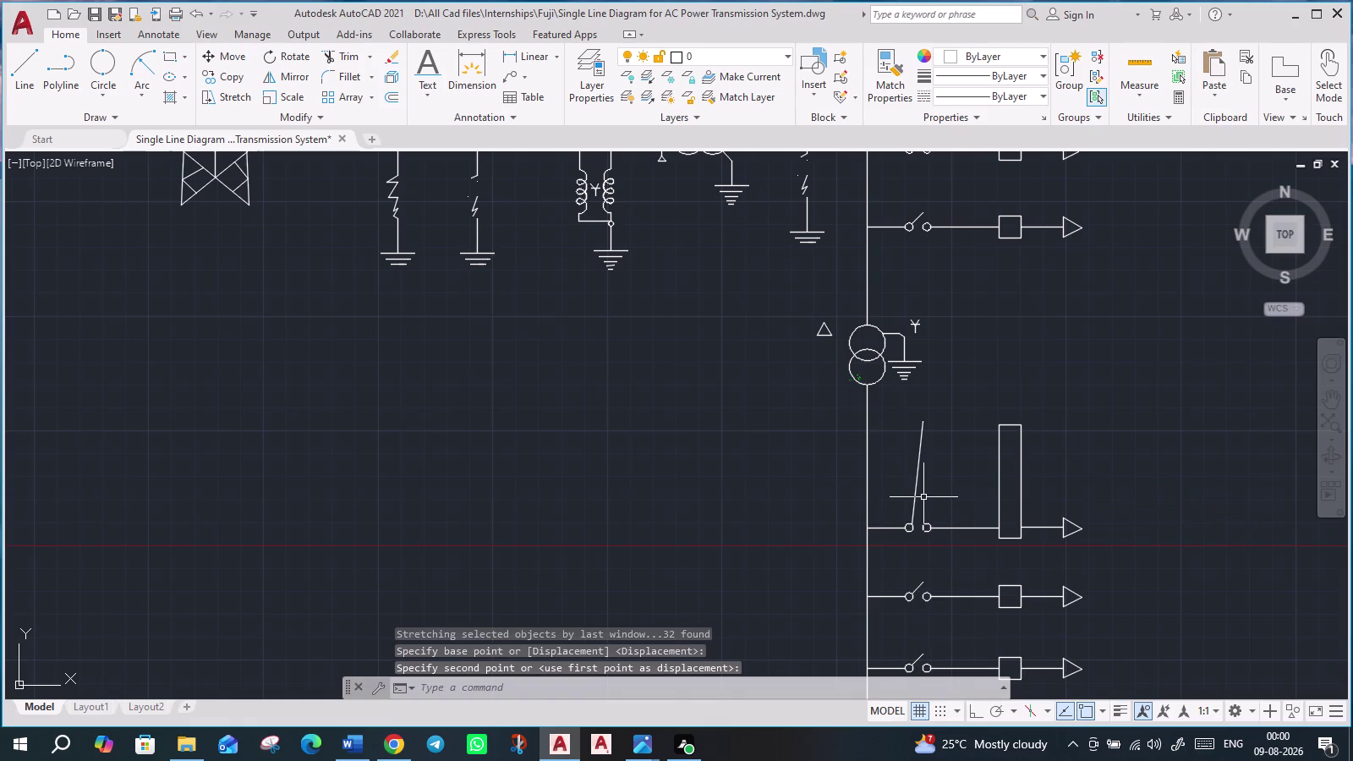
key(ctrl+z)
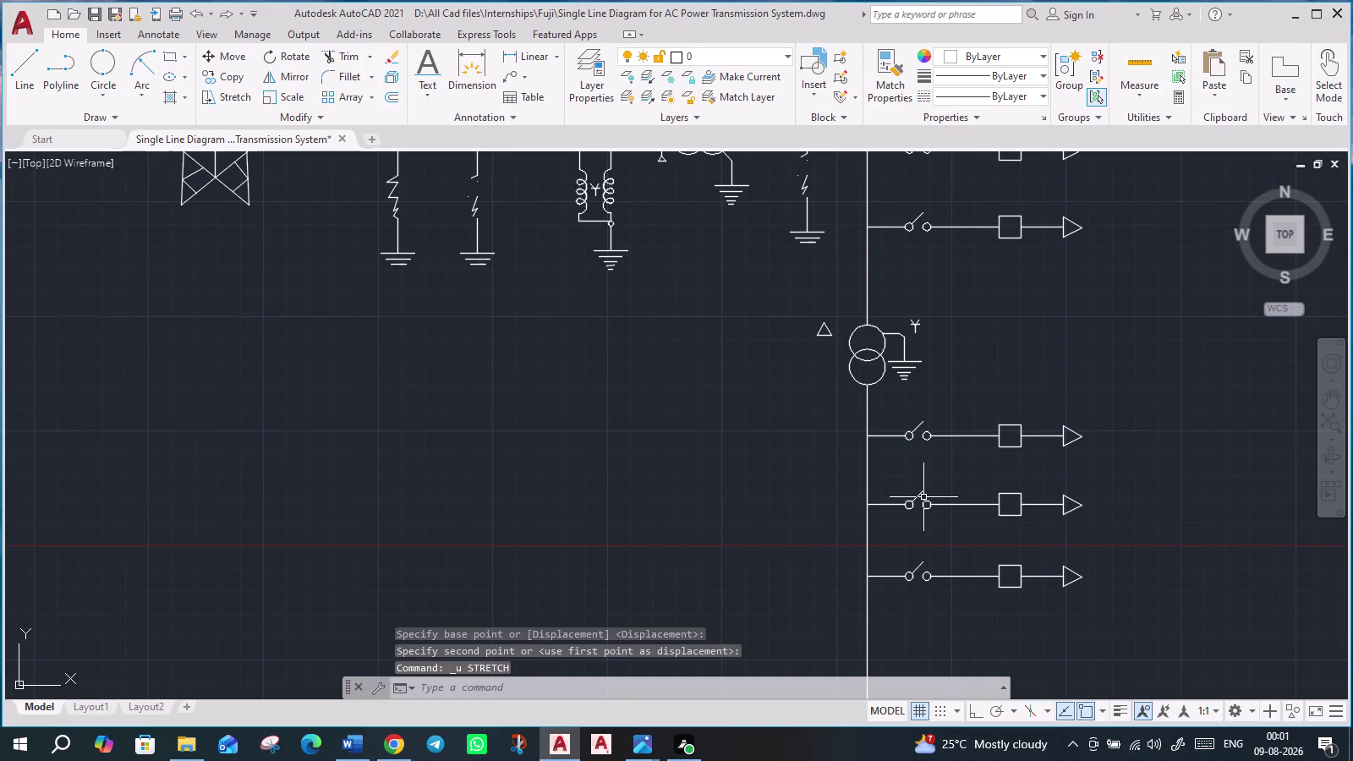
drag(1219, 701, 1212, 697)
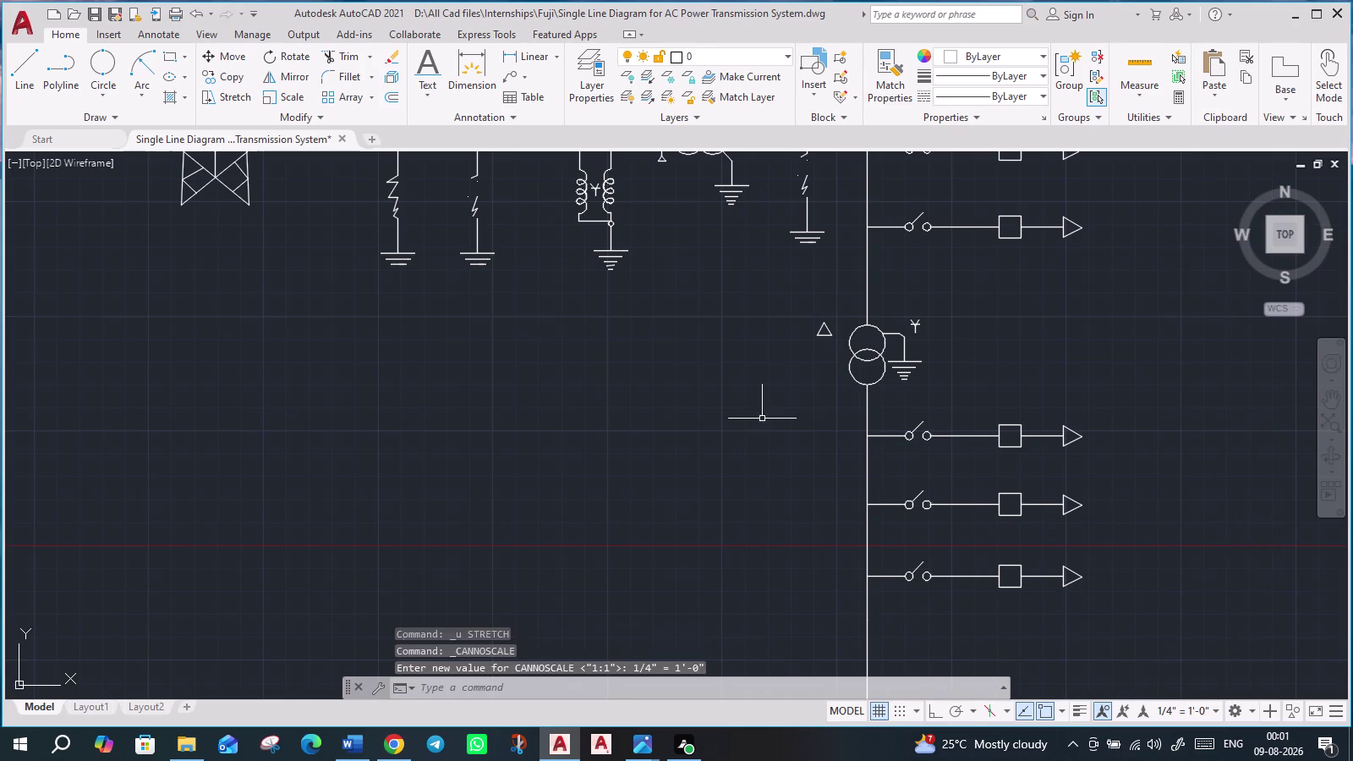
drag(1168, 653, 1087, 636)
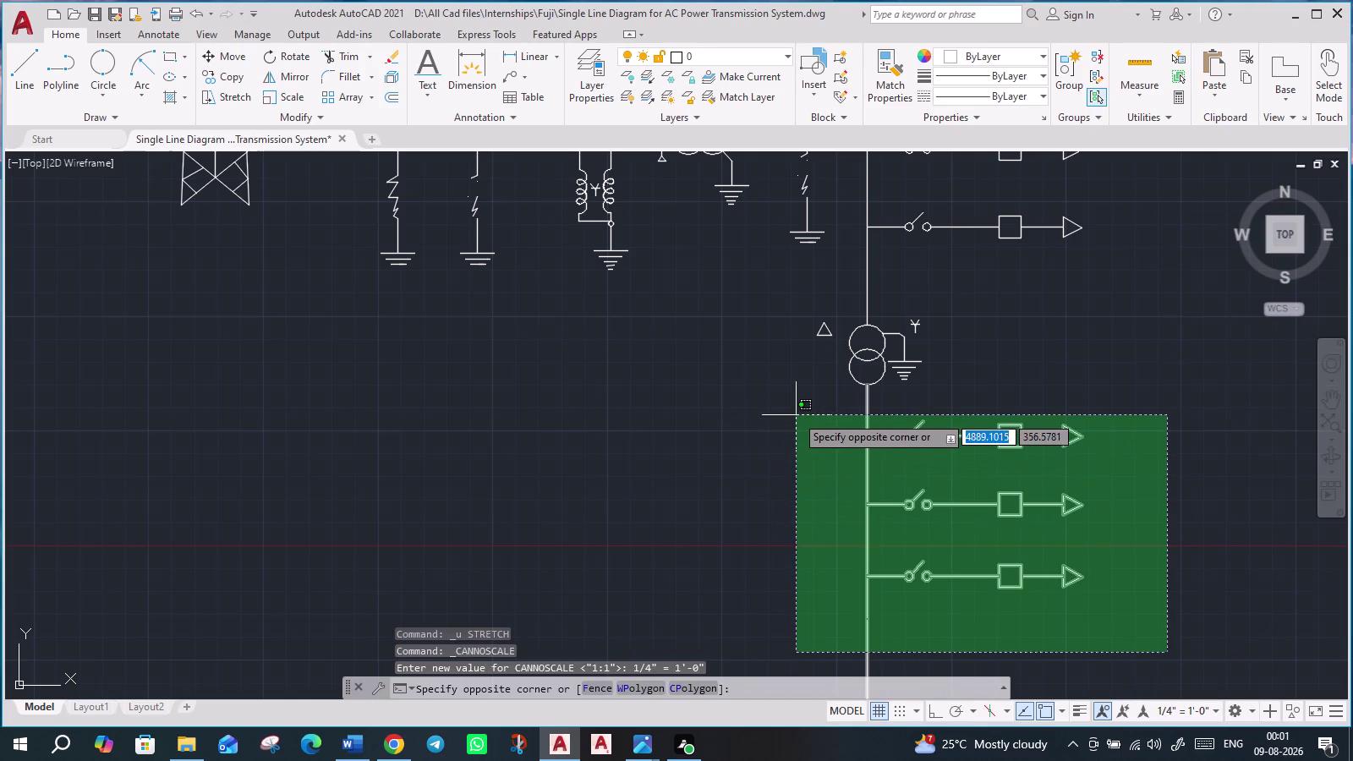
click(796, 416)
key(s)
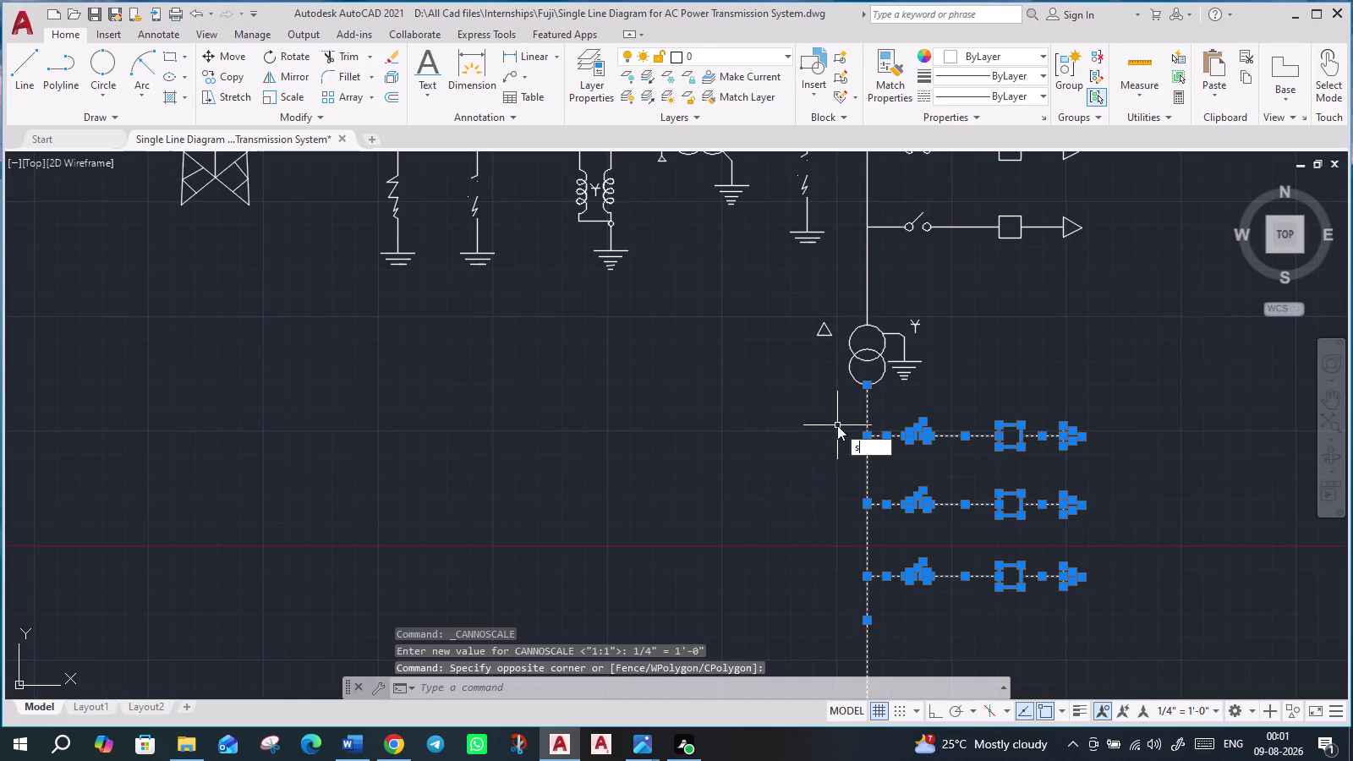
key(Return)
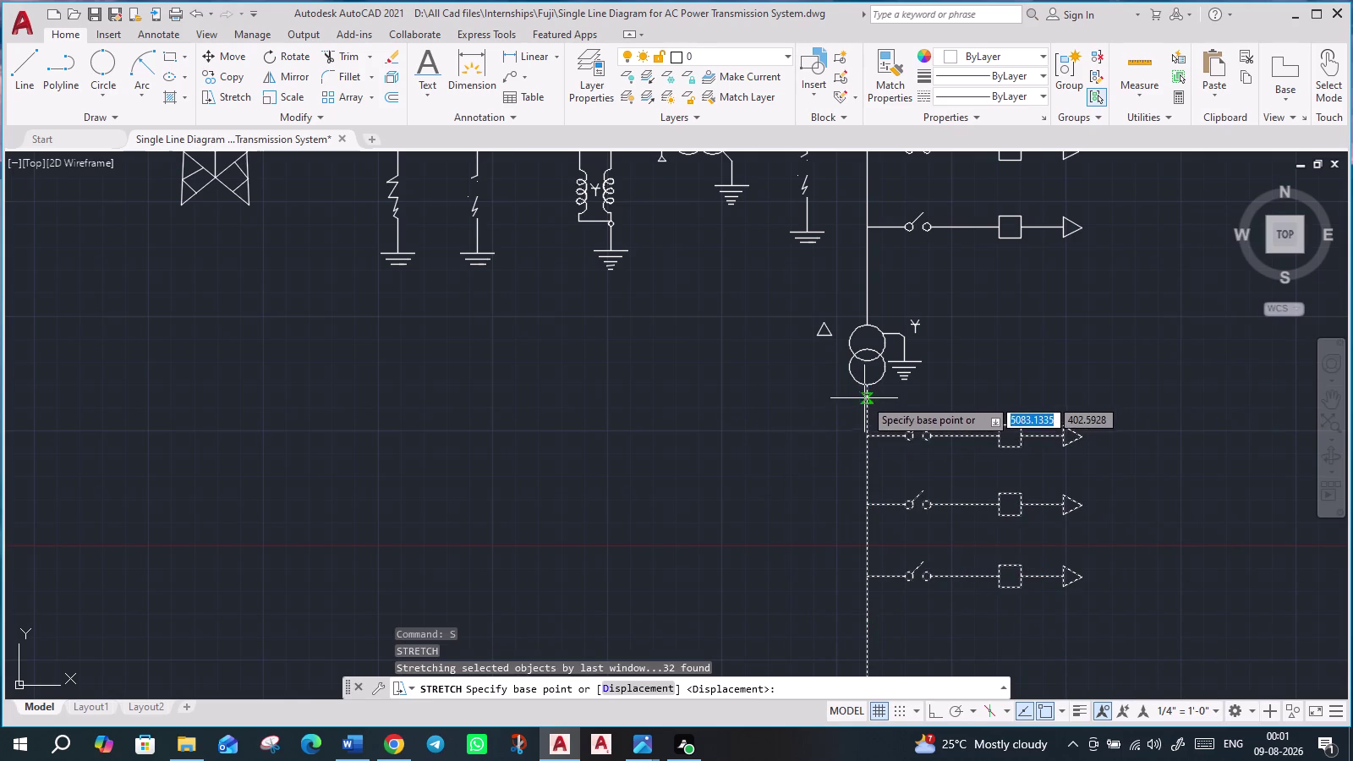
click(869, 392)
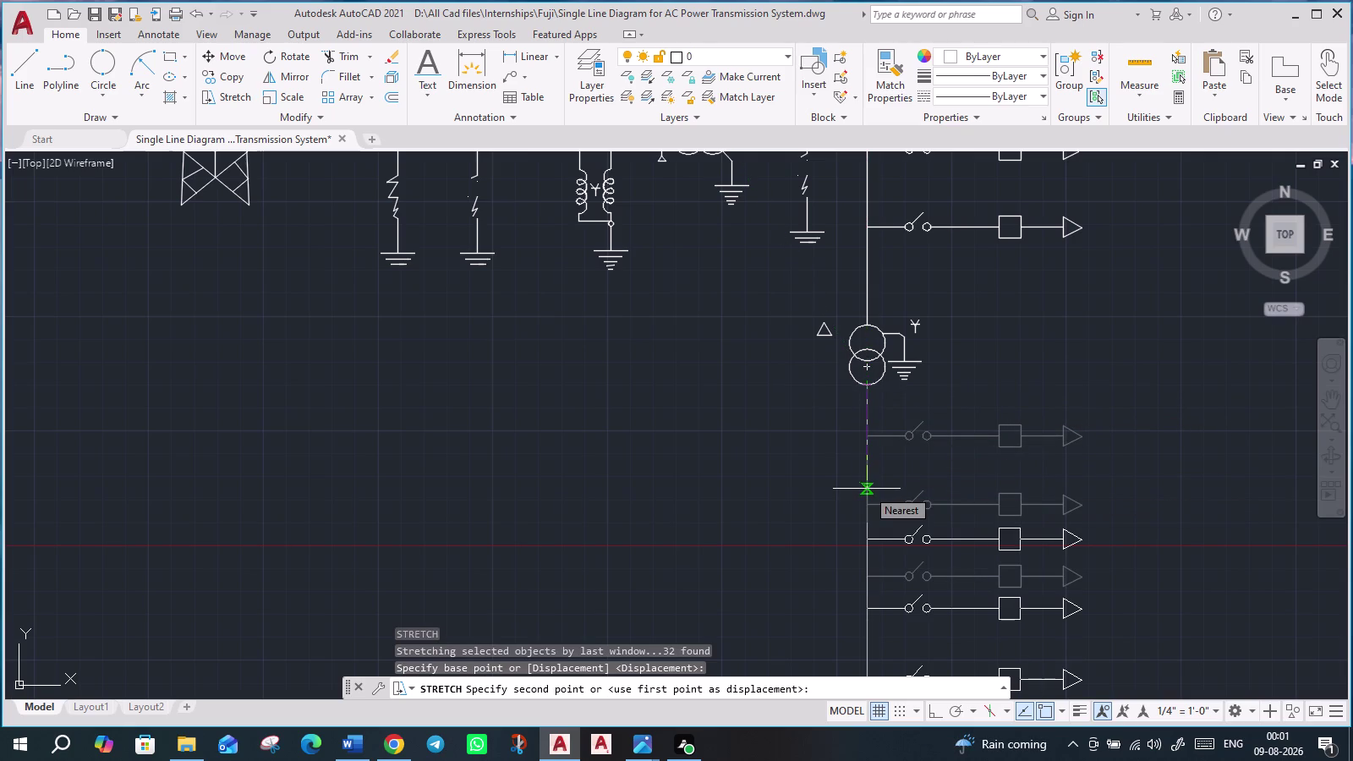
click(867, 489)
scroll(down, 3)
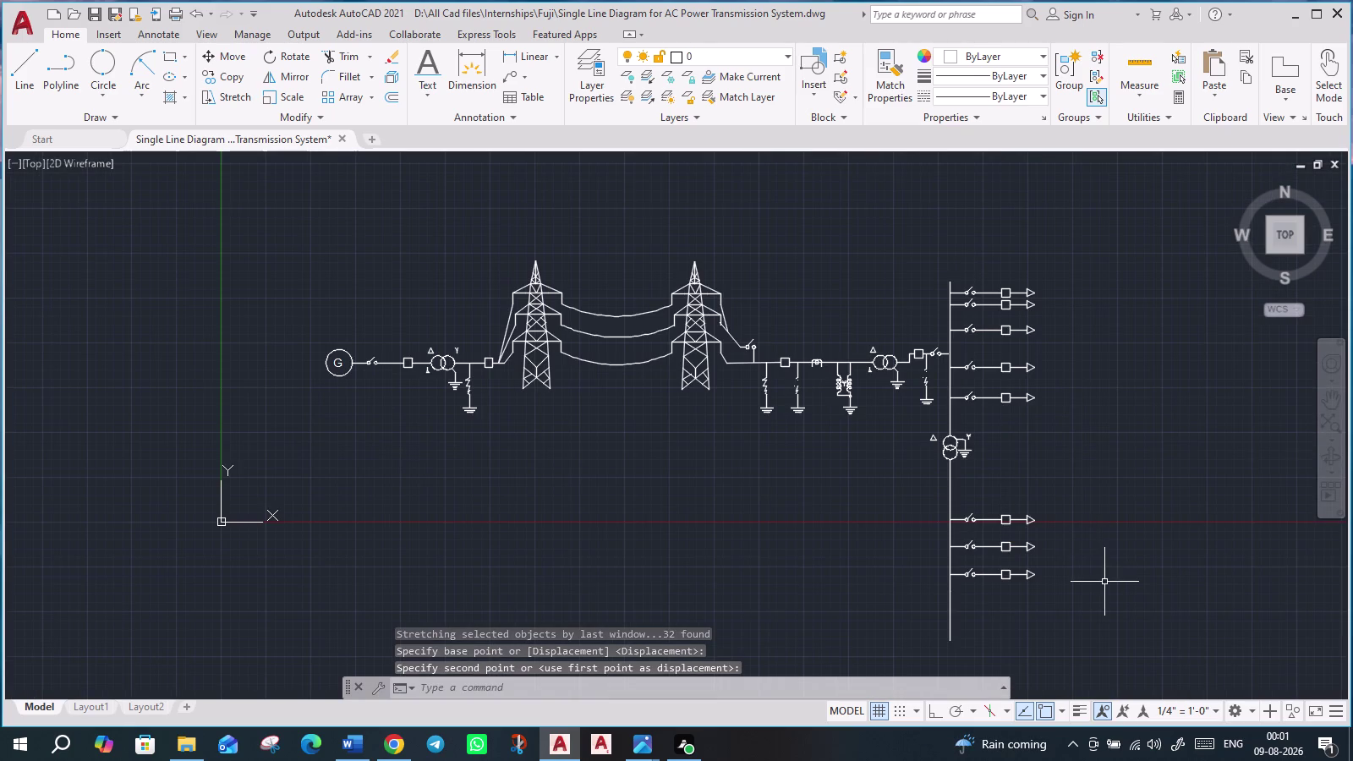
middle_drag(1105, 582, 1064, 460)
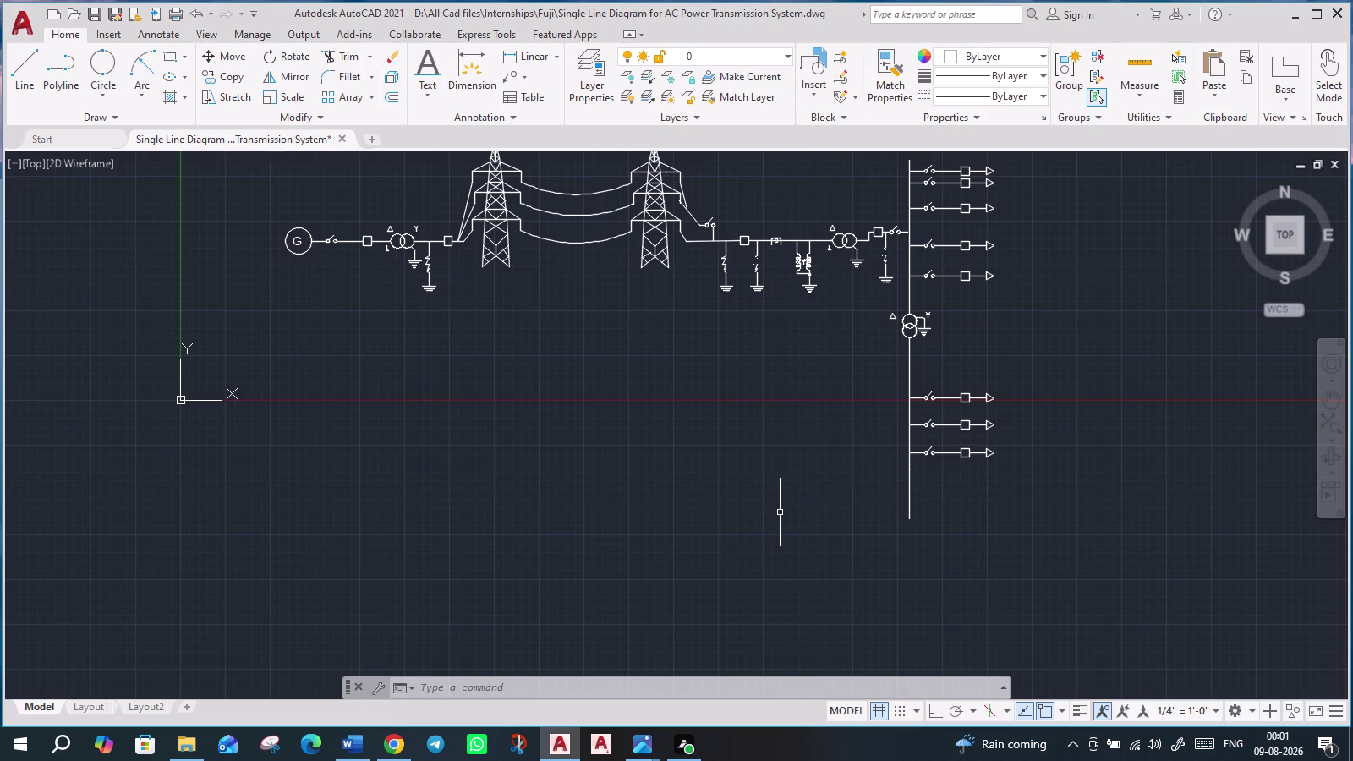
scroll(down, 3)
scroll(up, 3)
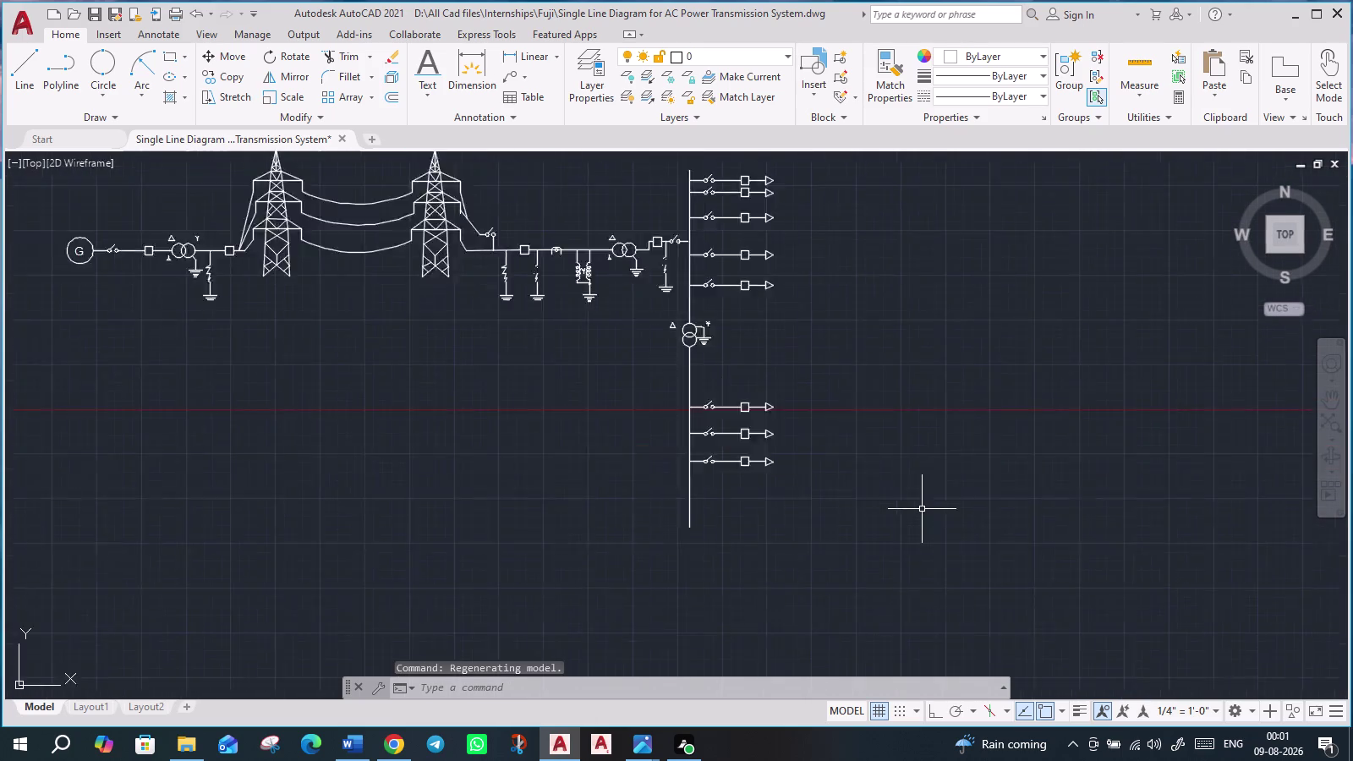
scroll(up, 3)
middle_drag(841, 493, 1293, 614)
scroll(down, 3)
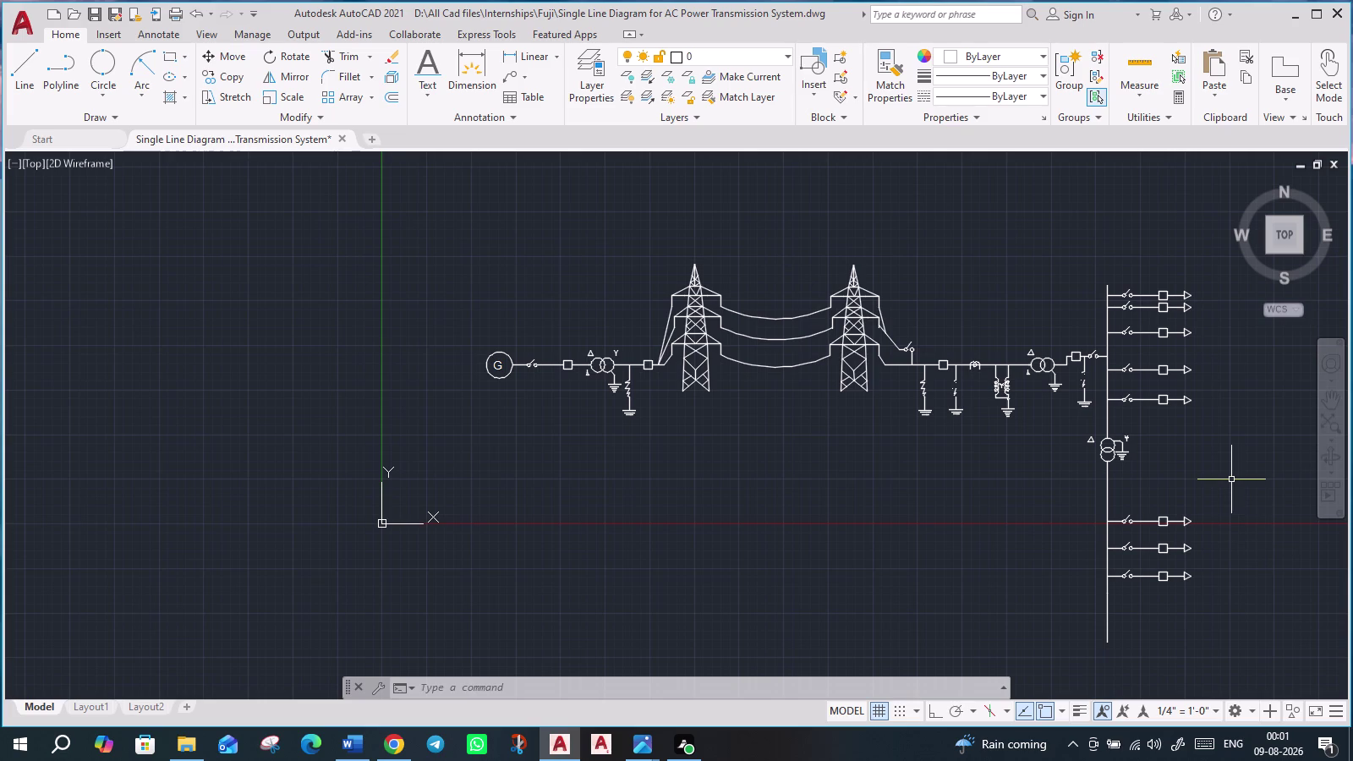
scroll(up, 3)
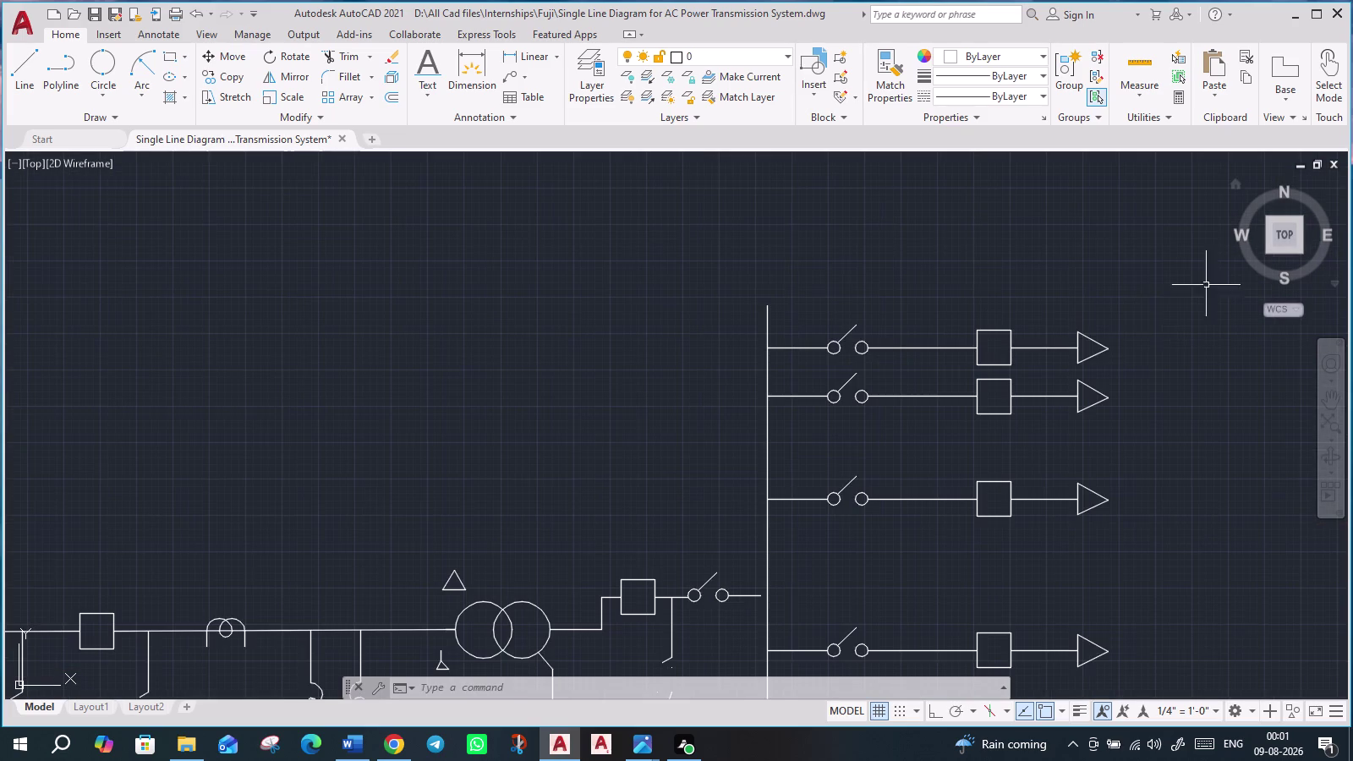
drag(1156, 368, 1104, 368)
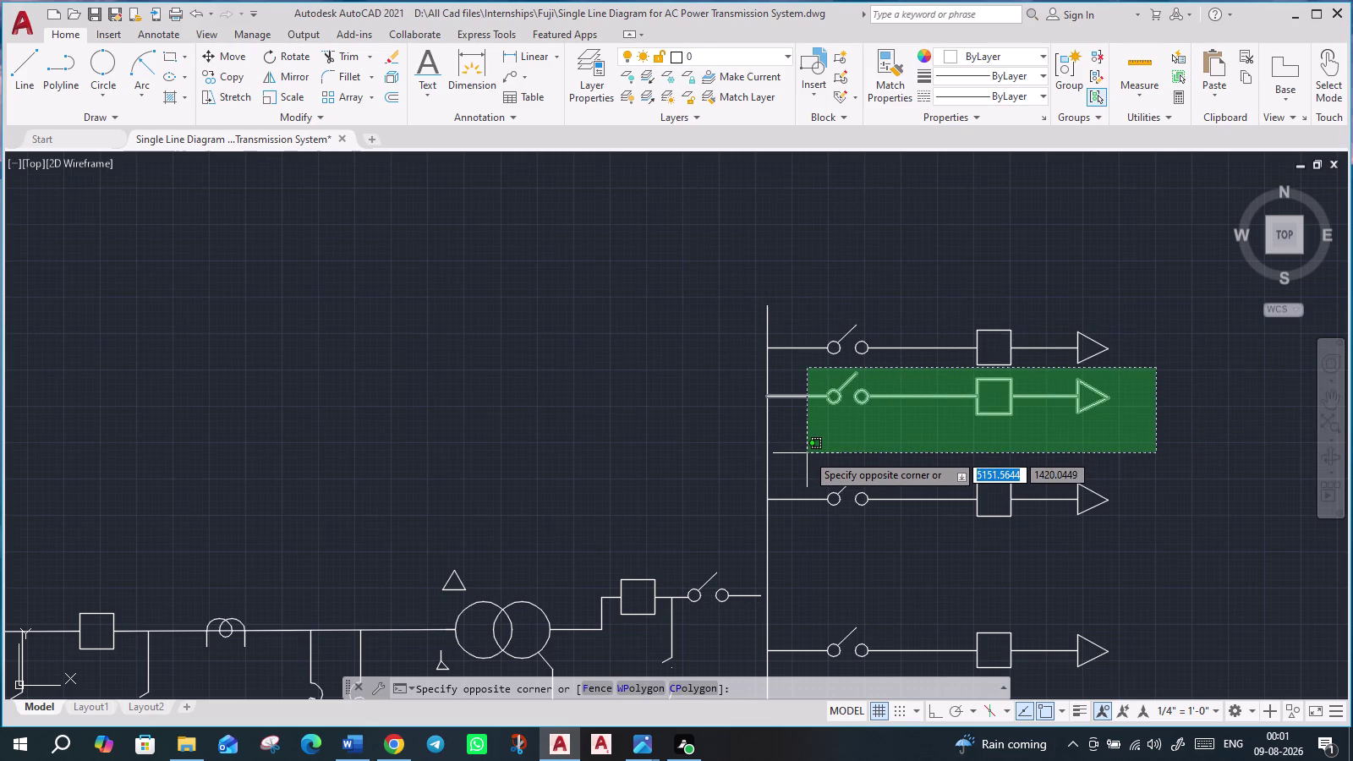
Delete the second feeder from the top and bring the lower feeder group into view.
click(807, 453)
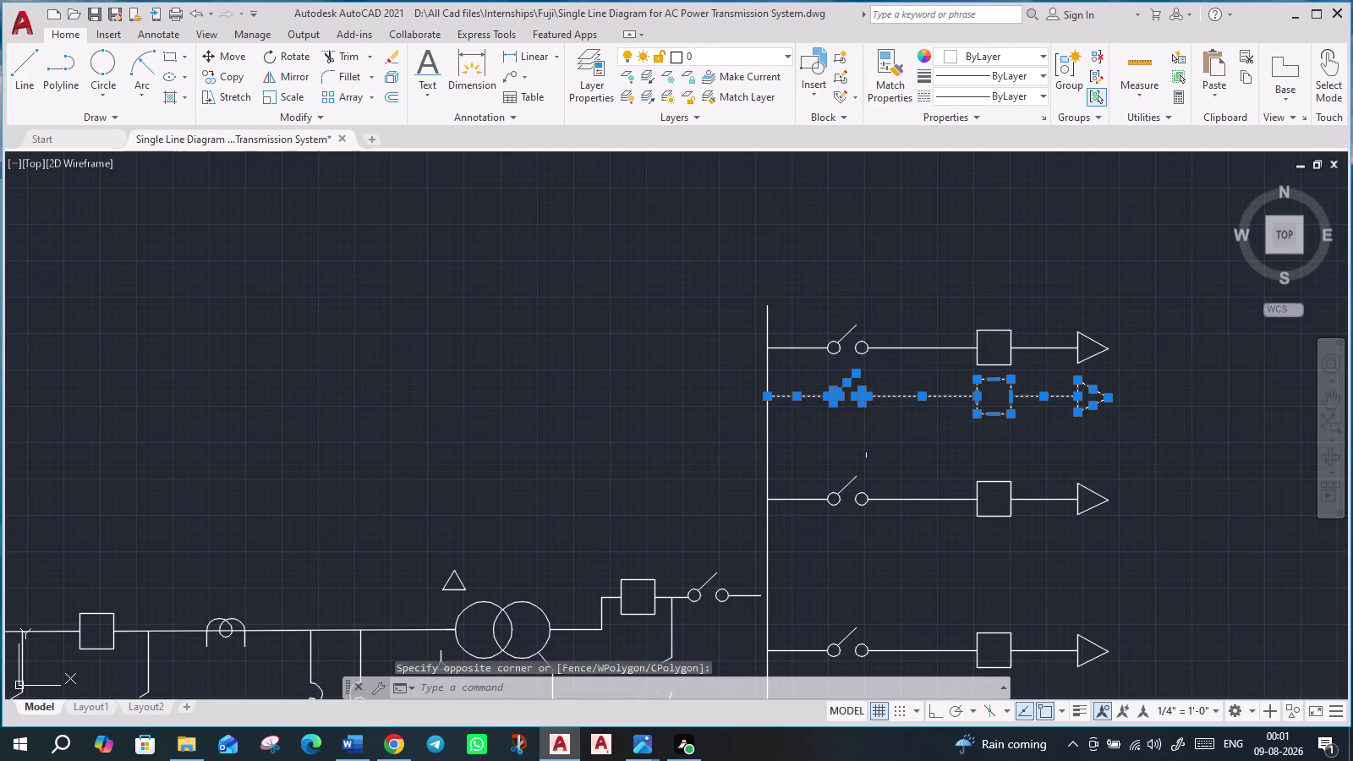
key(Delete)
scroll(down, 3)
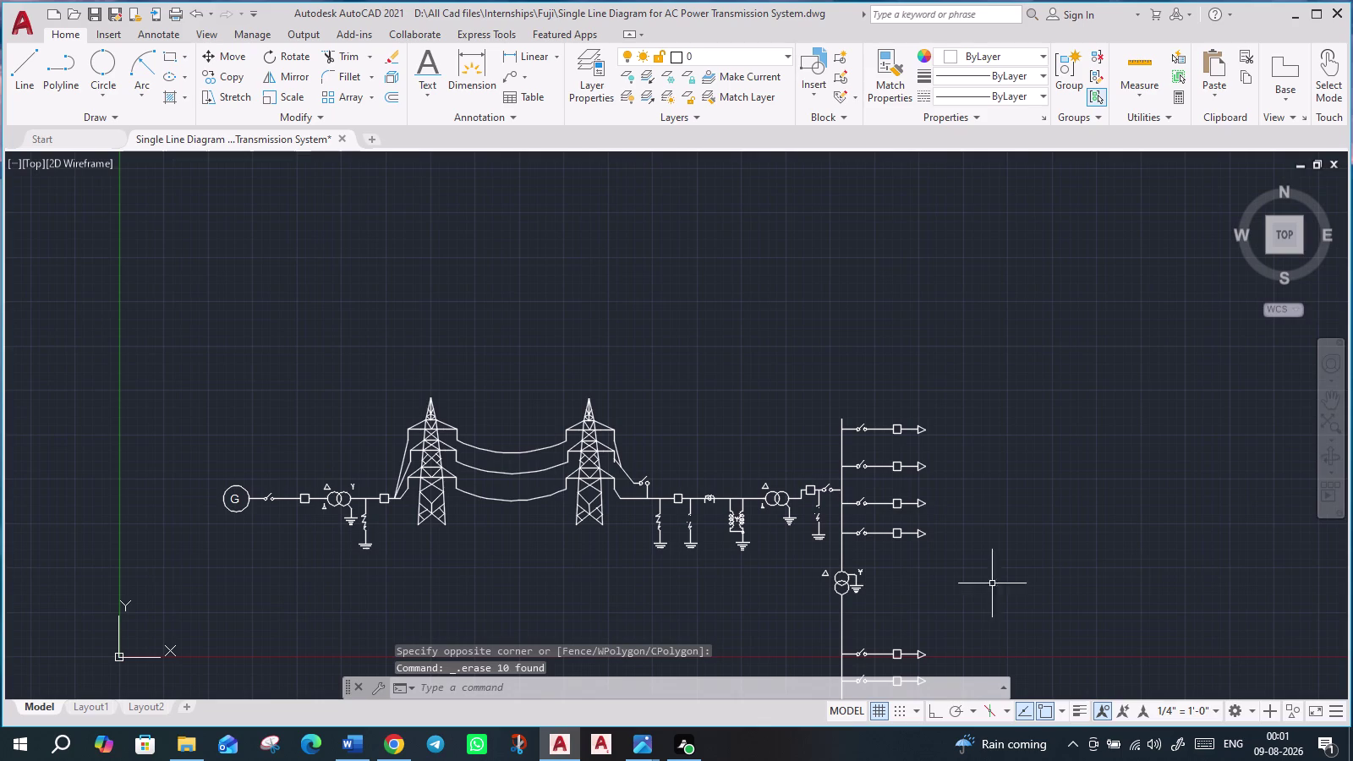
middle_drag(1029, 604, 1017, 475)
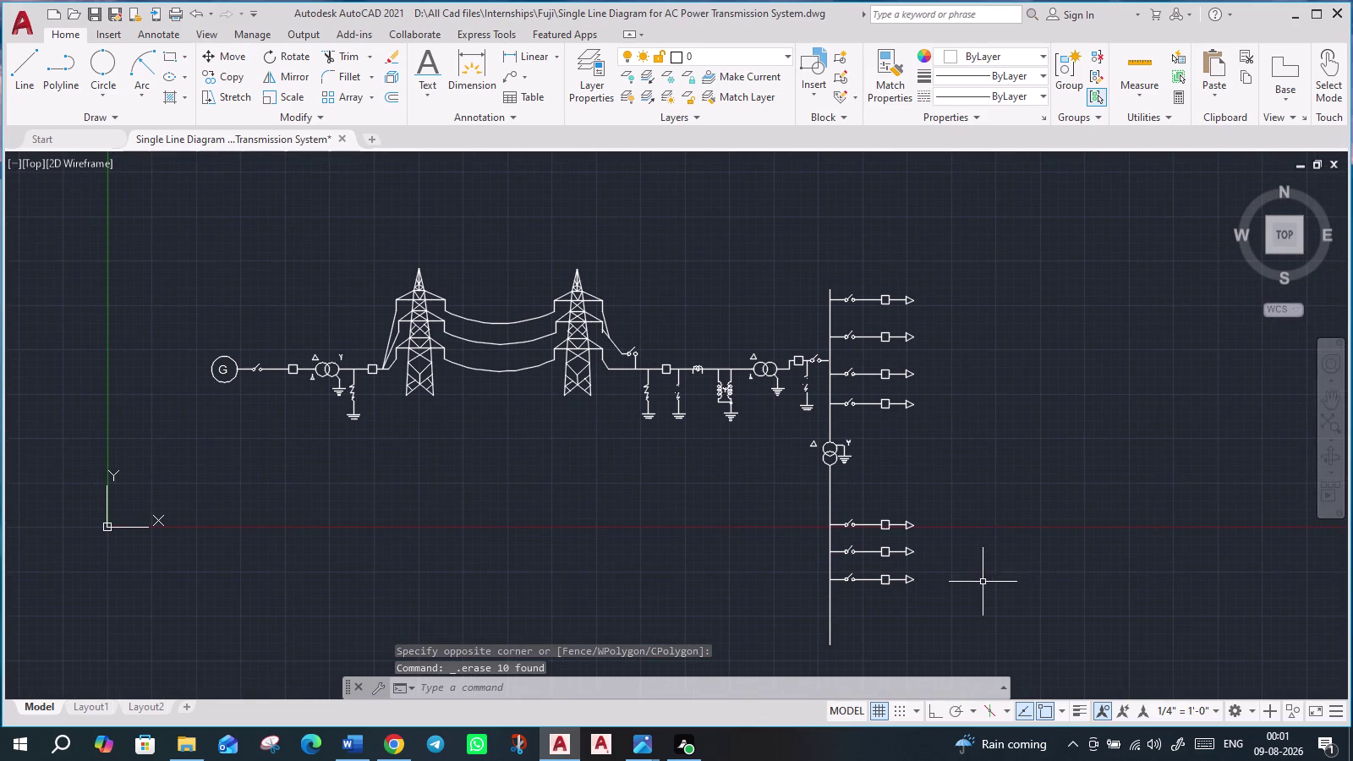
middle_drag(983, 582, 998, 471)
scroll(up, 3)
scroll(up, 3)
scroll(down, 3)
middle_drag(1074, 569, 783, 506)
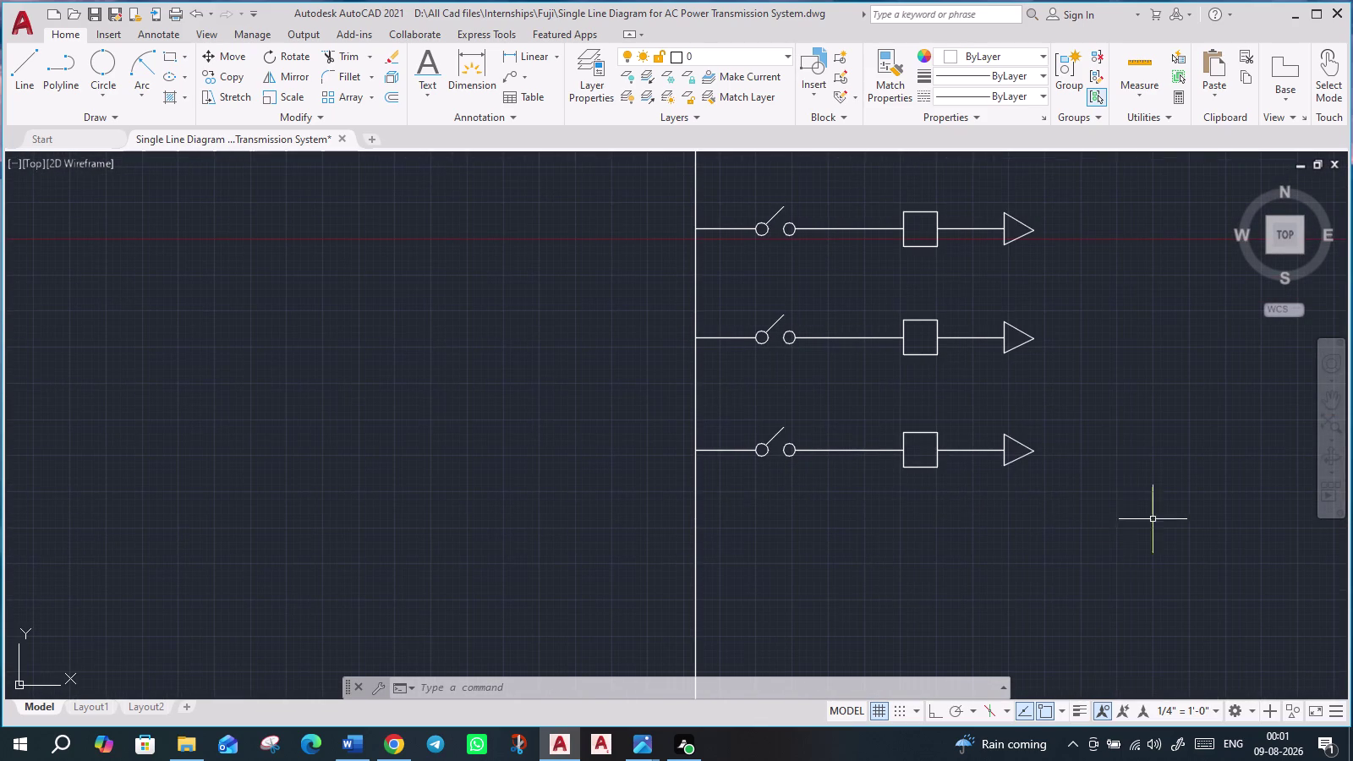
Move the bottom feeder of the lower group further down the busbar.
drag(1138, 517, 1020, 496)
click(719, 408)
scroll(up, 3)
click(684, 452)
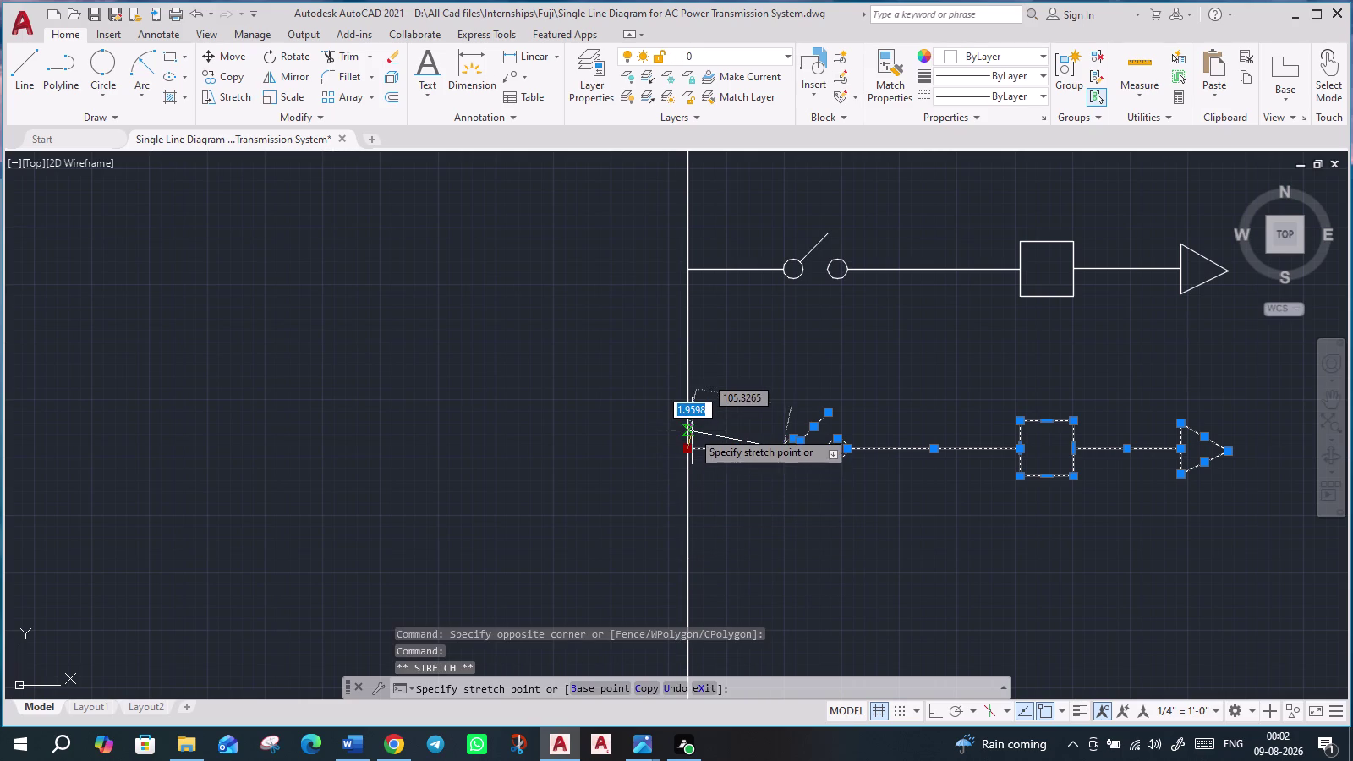
key(Escape)
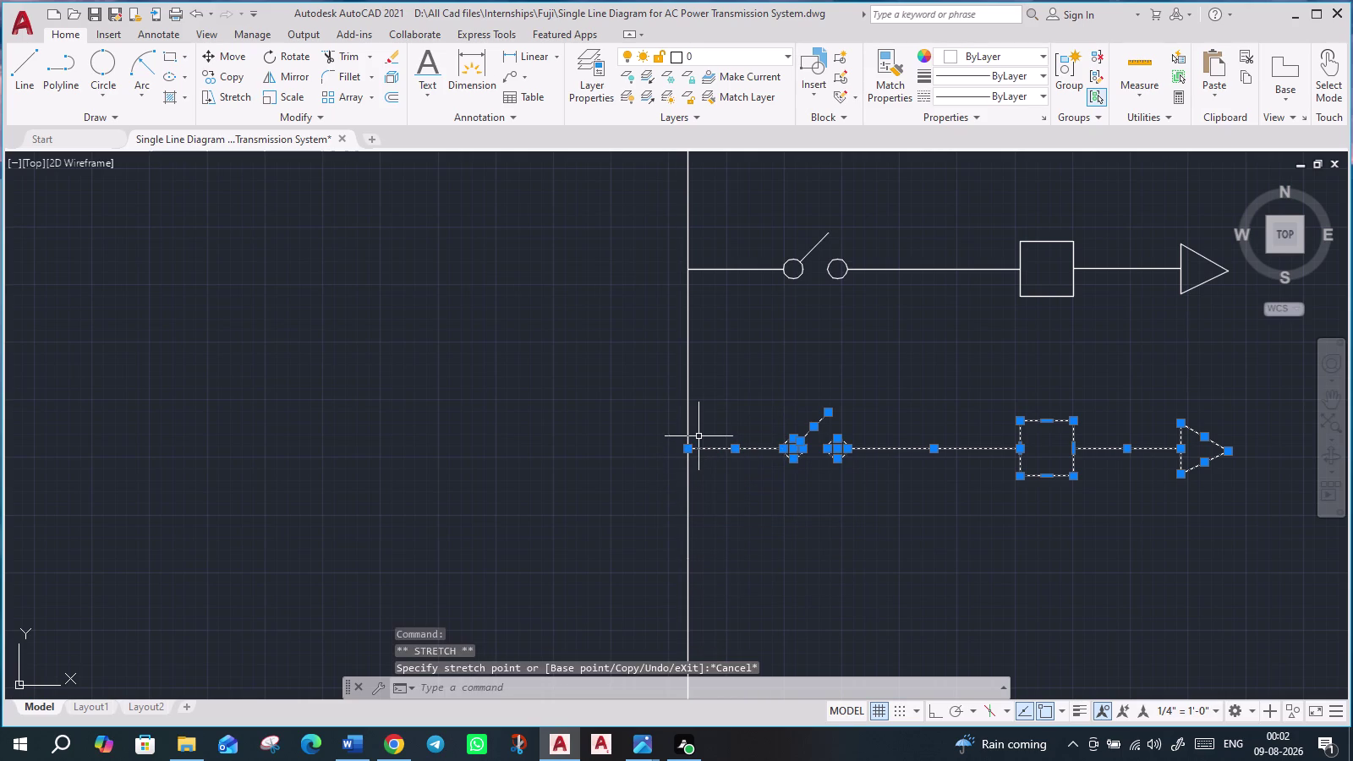
key(m)
key(Return)
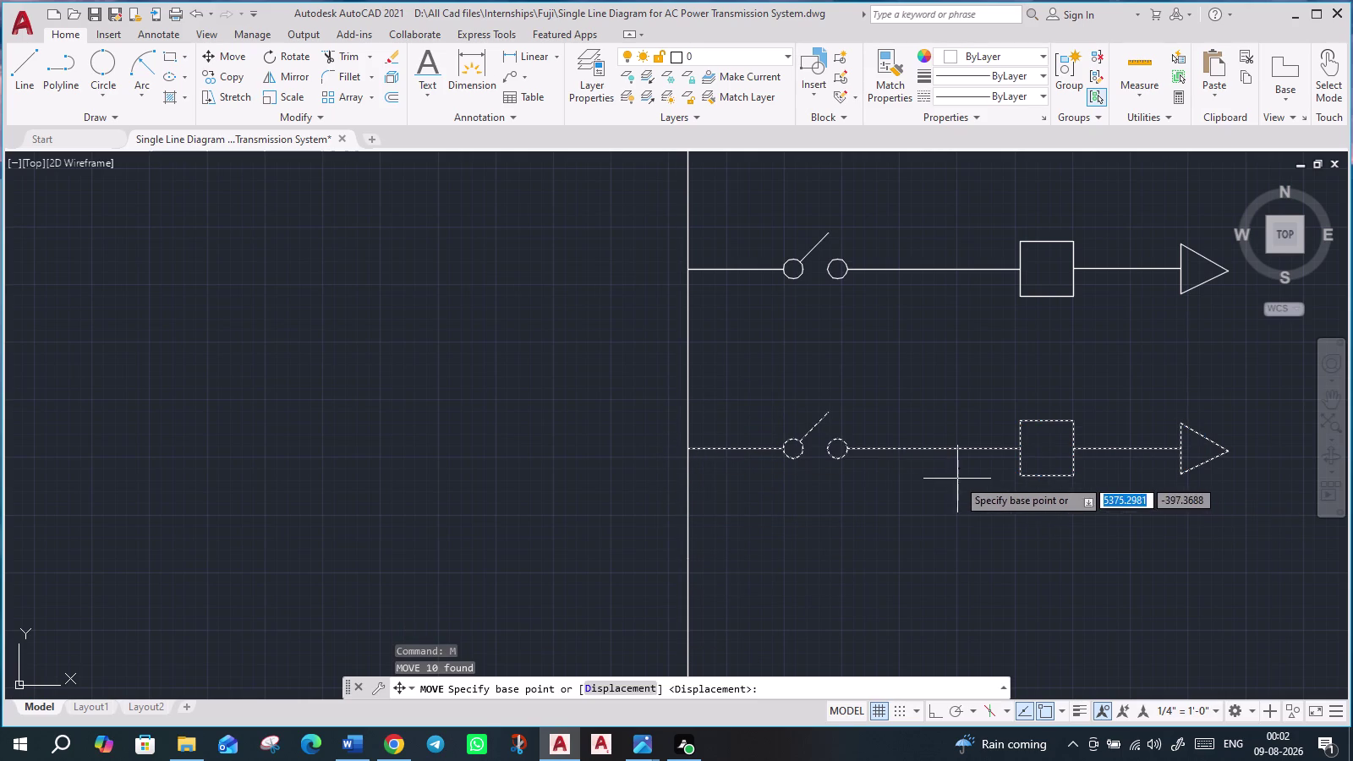
scroll(down, 3)
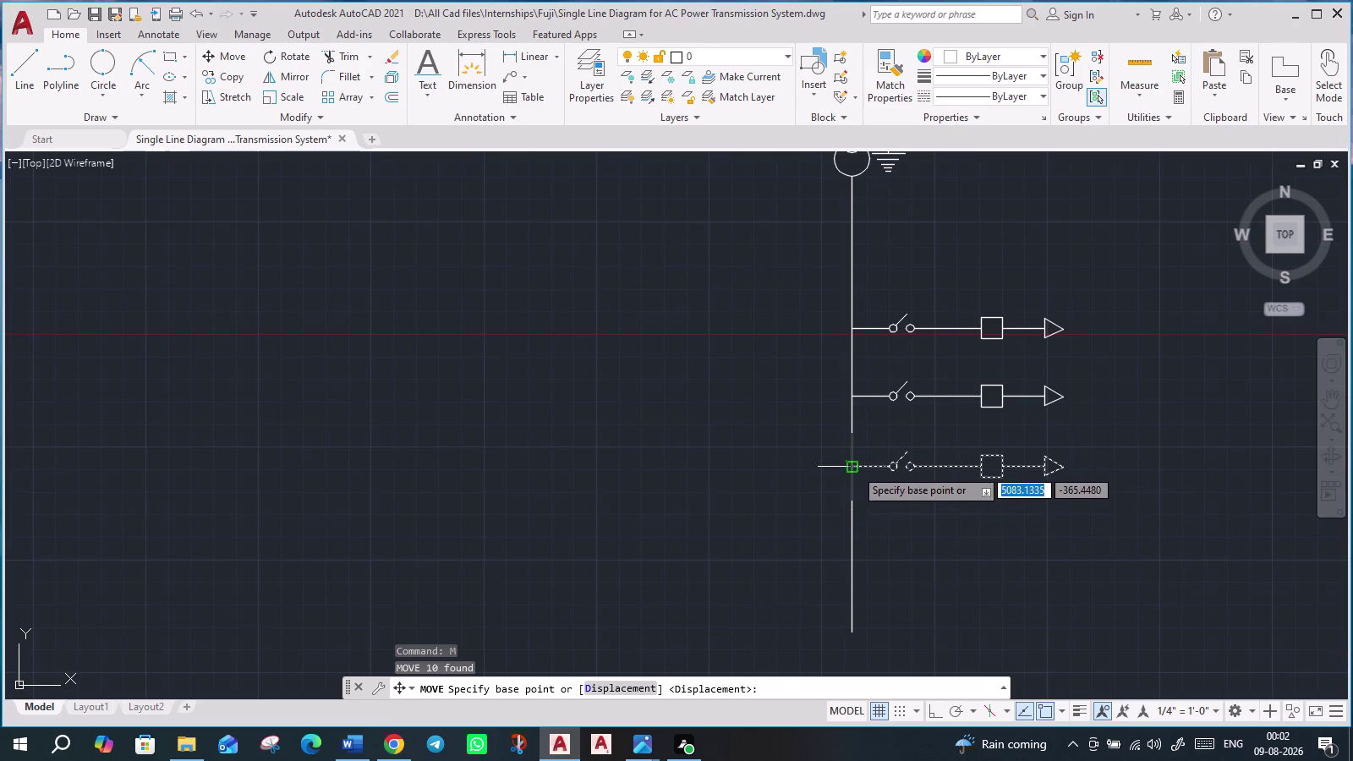
click(855, 468)
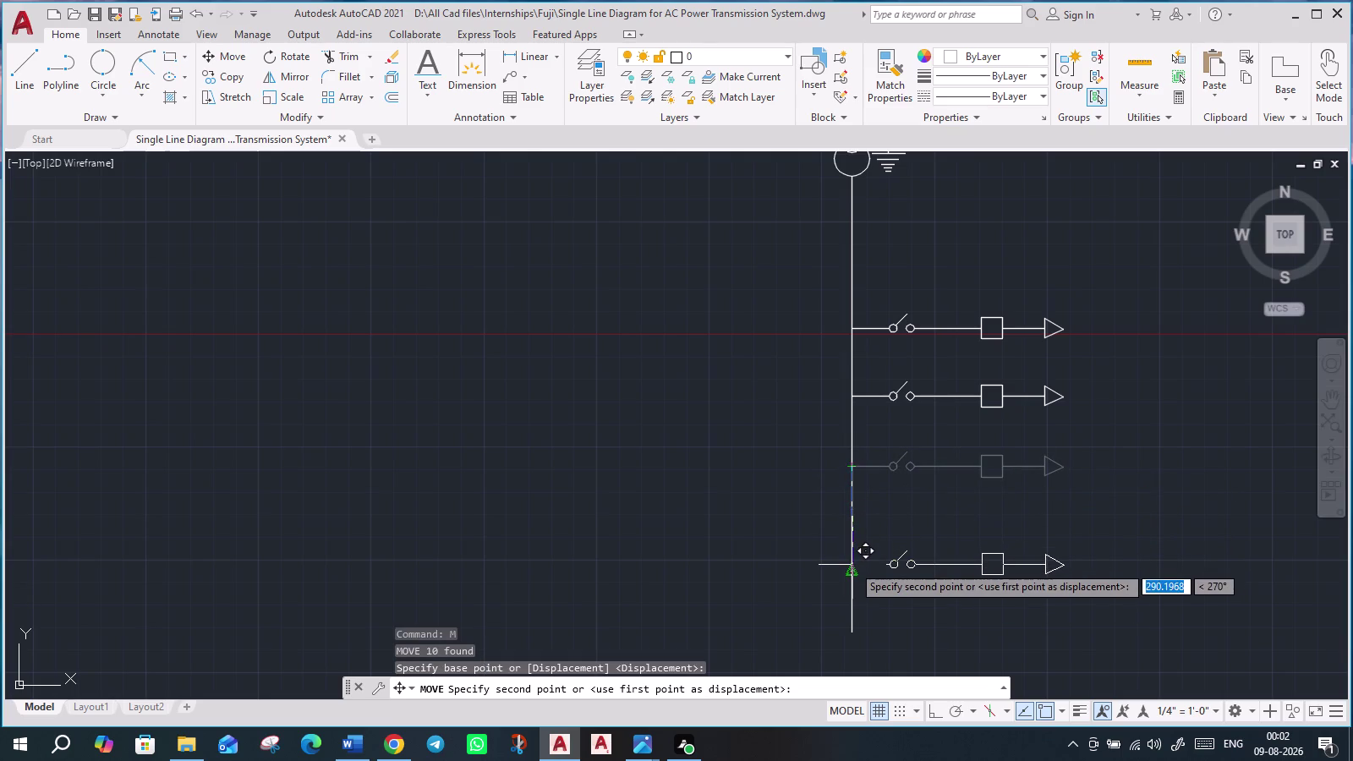
click(853, 560)
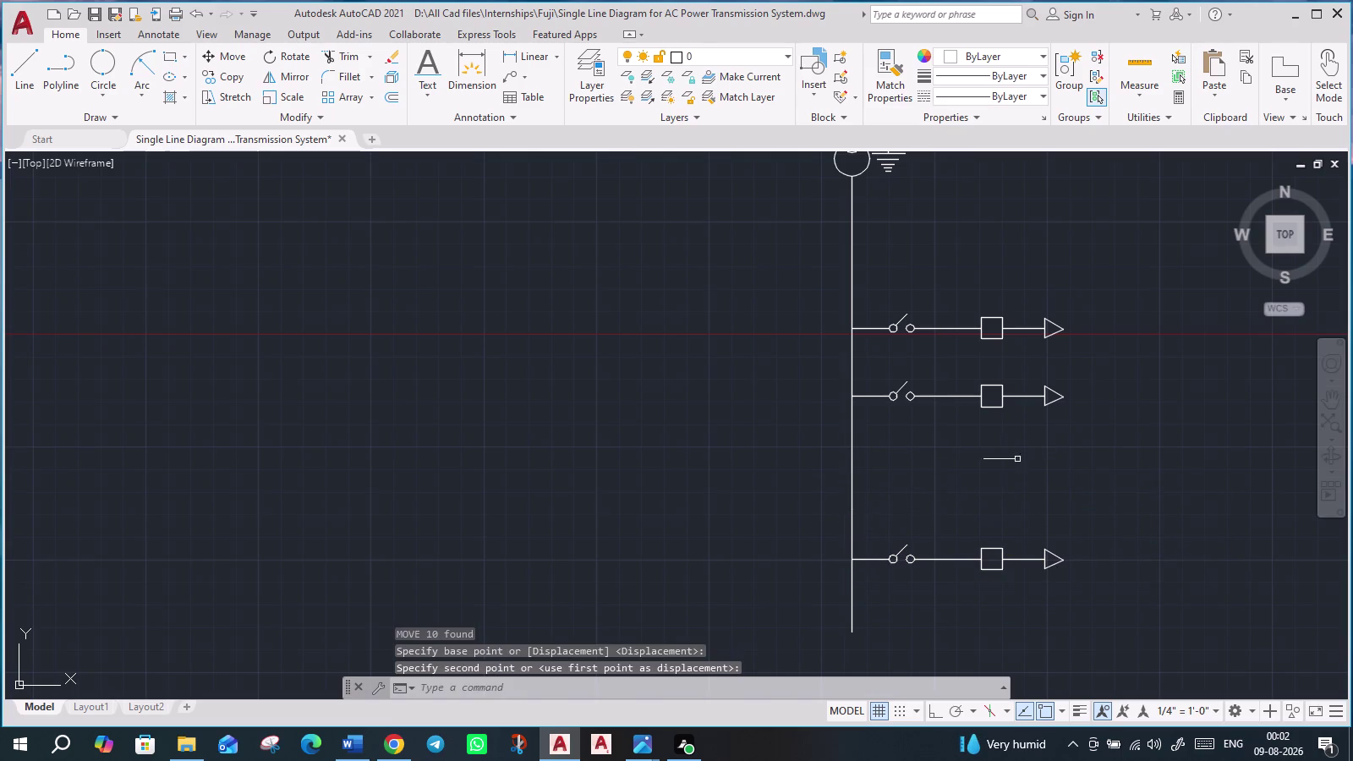
Move the middle lower feeder to its new position on the busbar.
drag(1109, 449, 1044, 452)
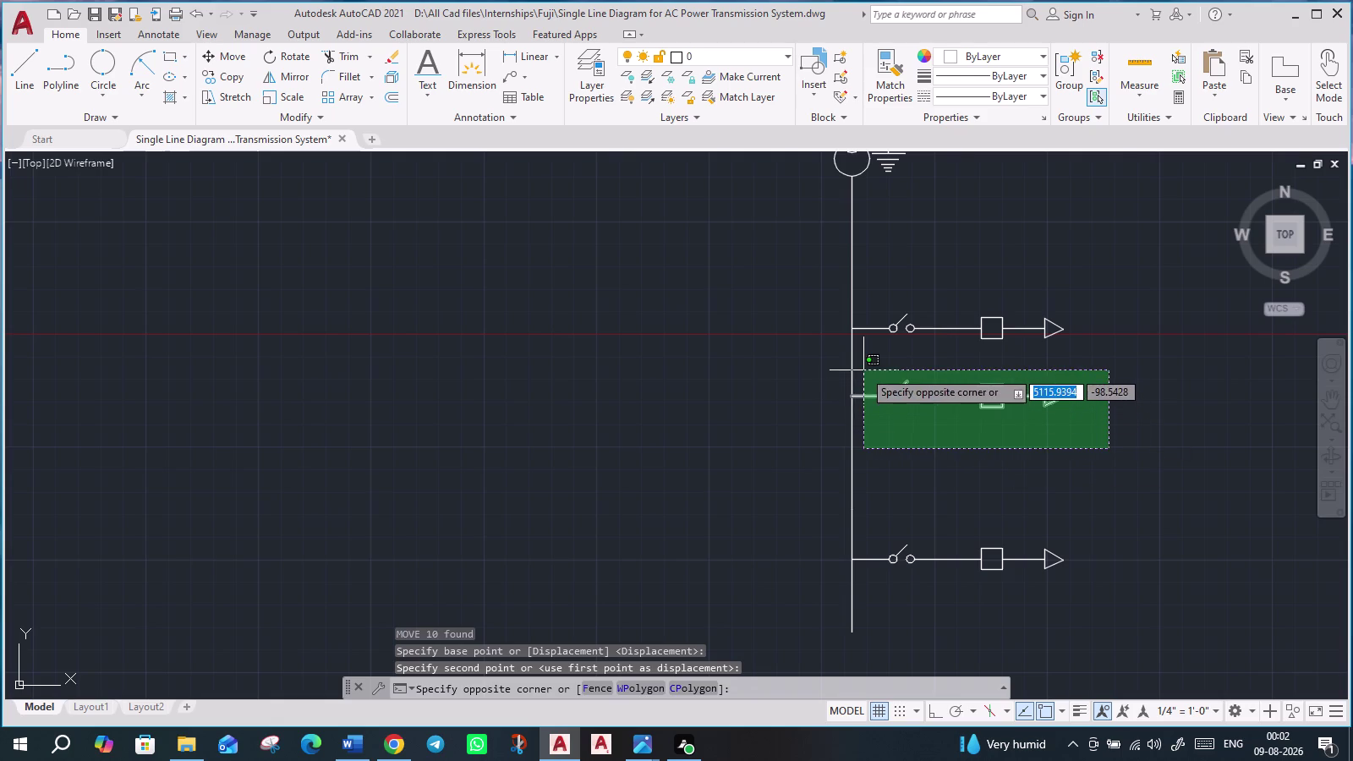
click(864, 370)
key(m)
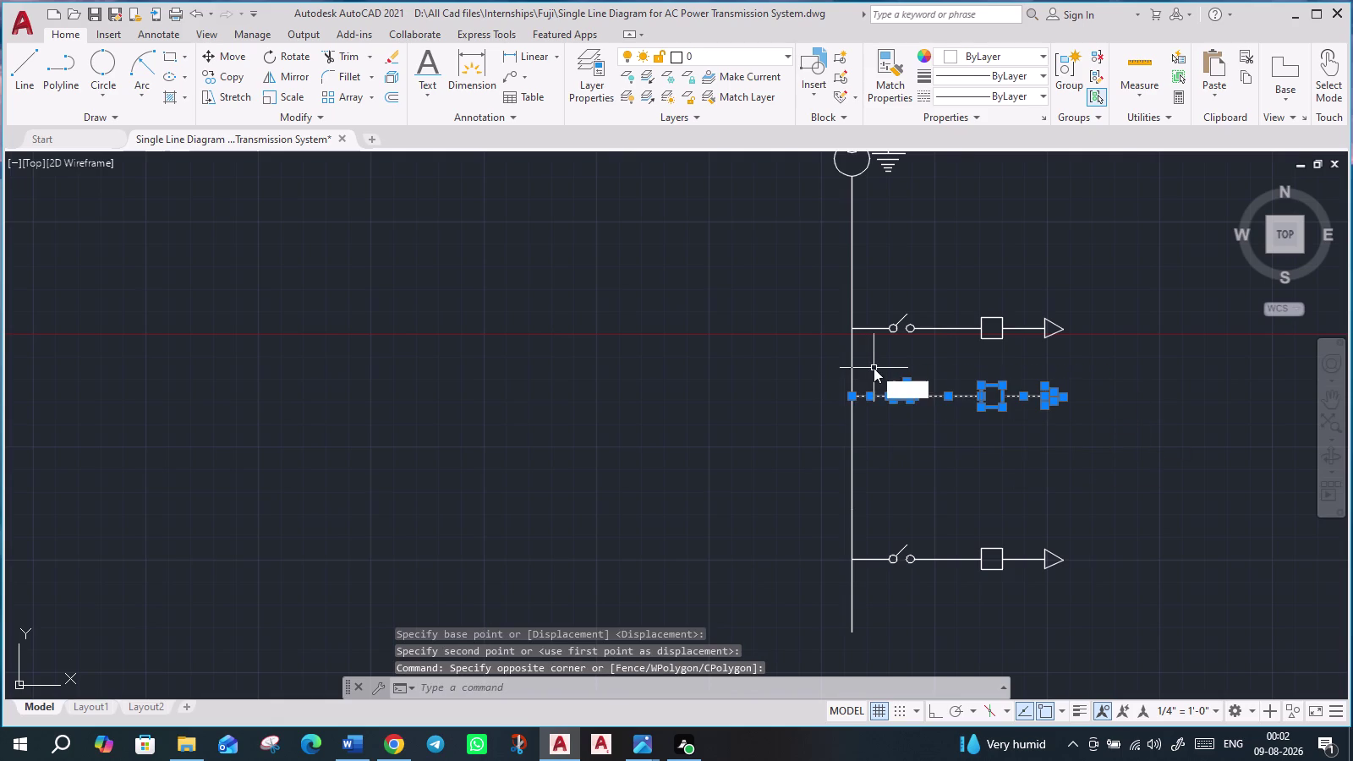
key(Return)
click(855, 391)
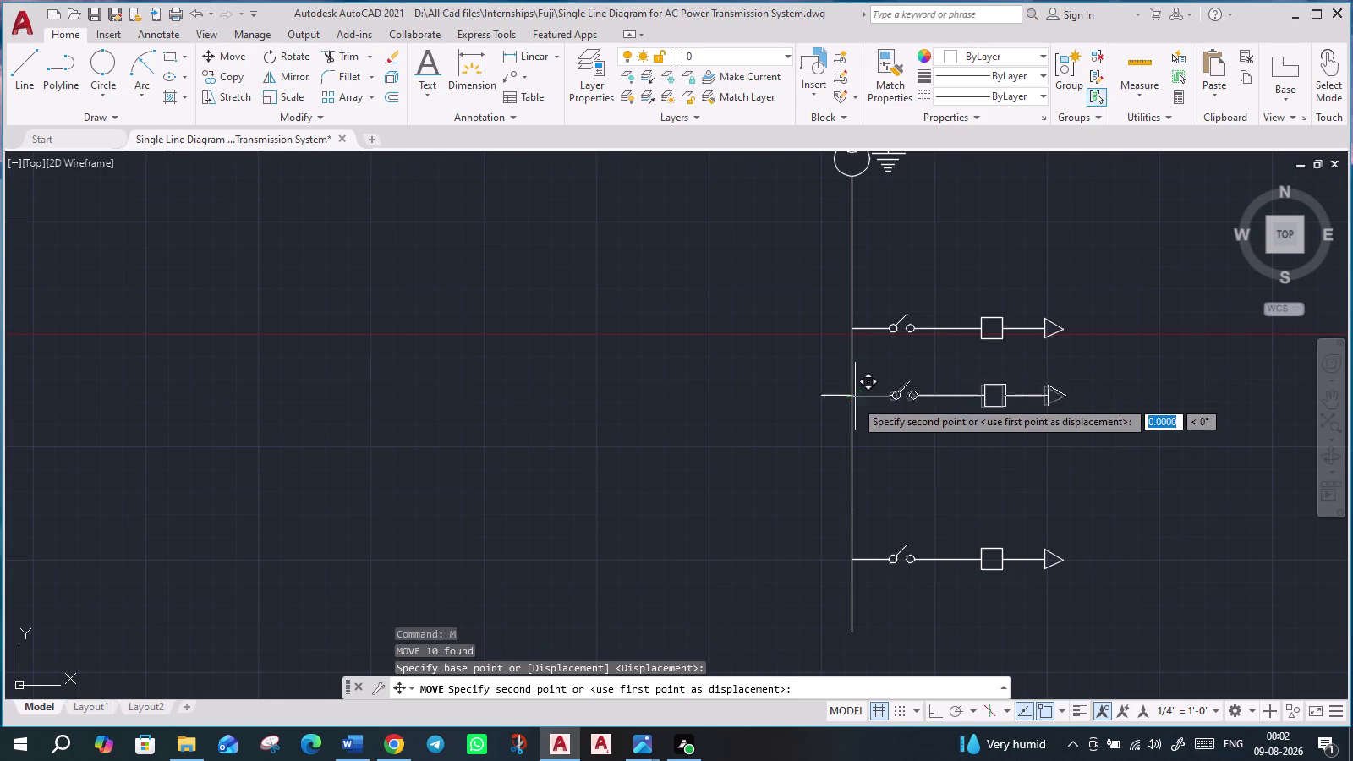
click(850, 450)
scroll(down, 3)
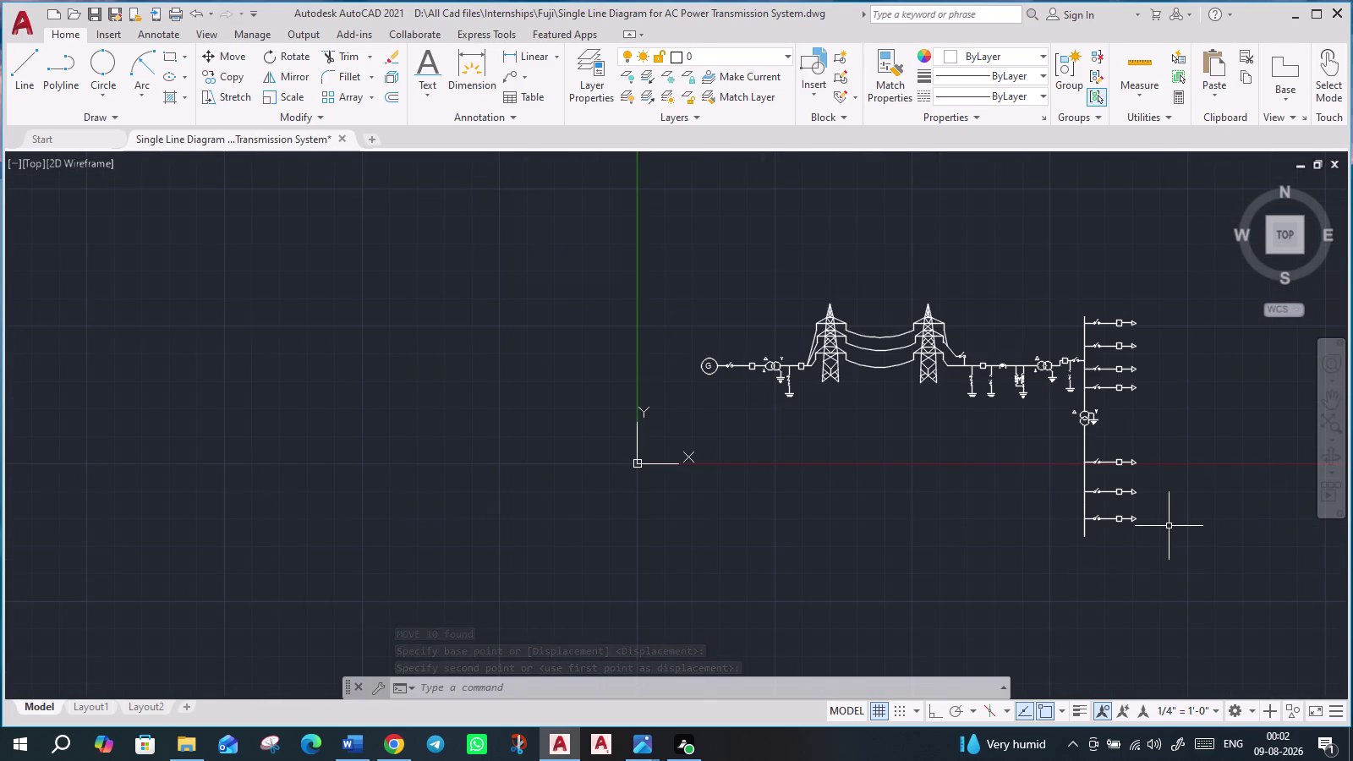
scroll(down, 3)
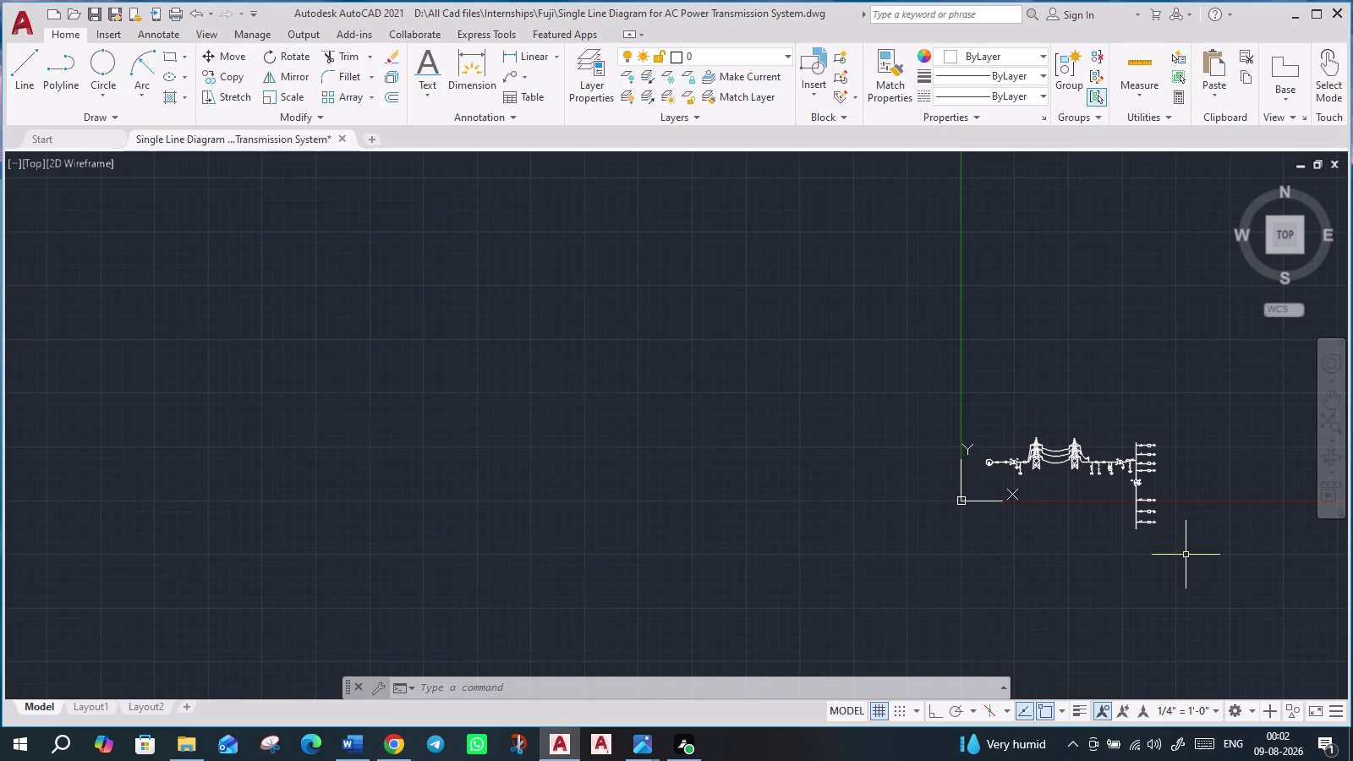
scroll(up, 3)
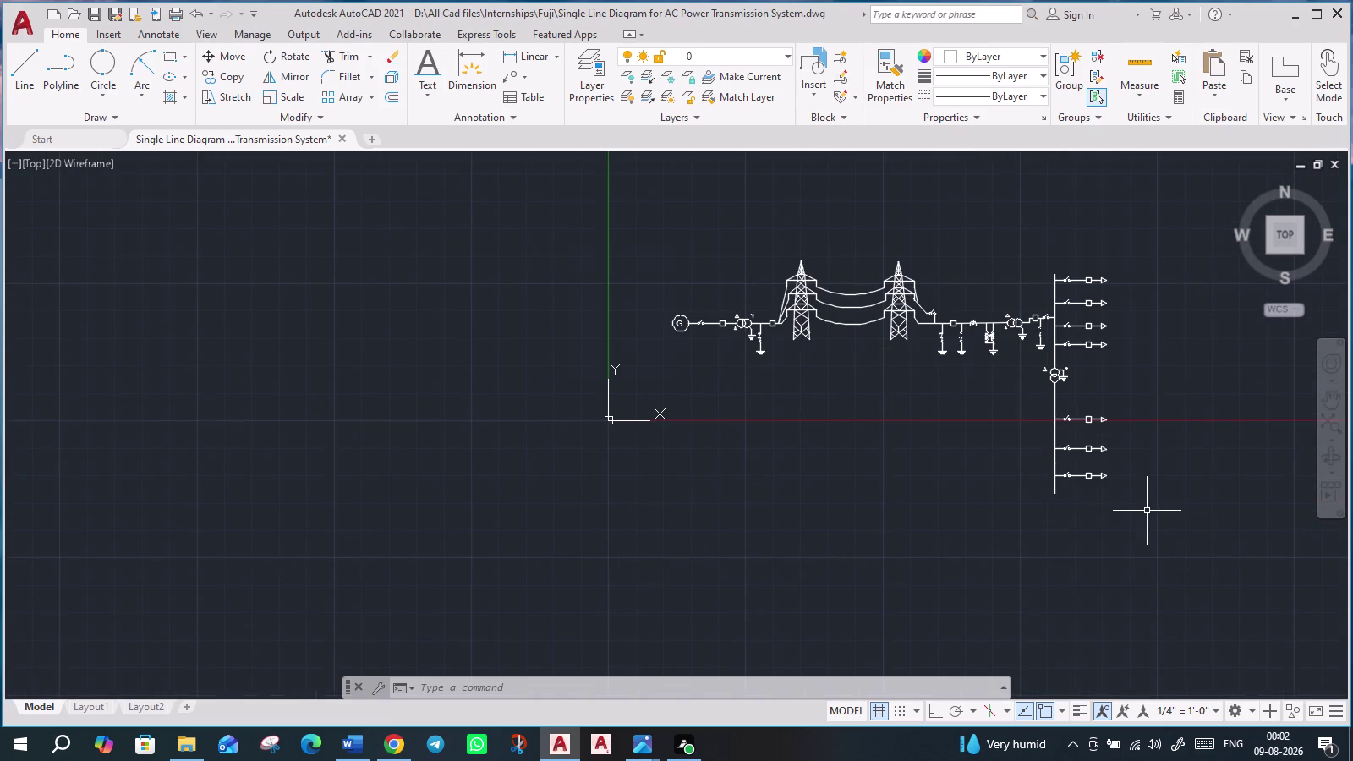
middle_drag(1125, 508, 1004, 518)
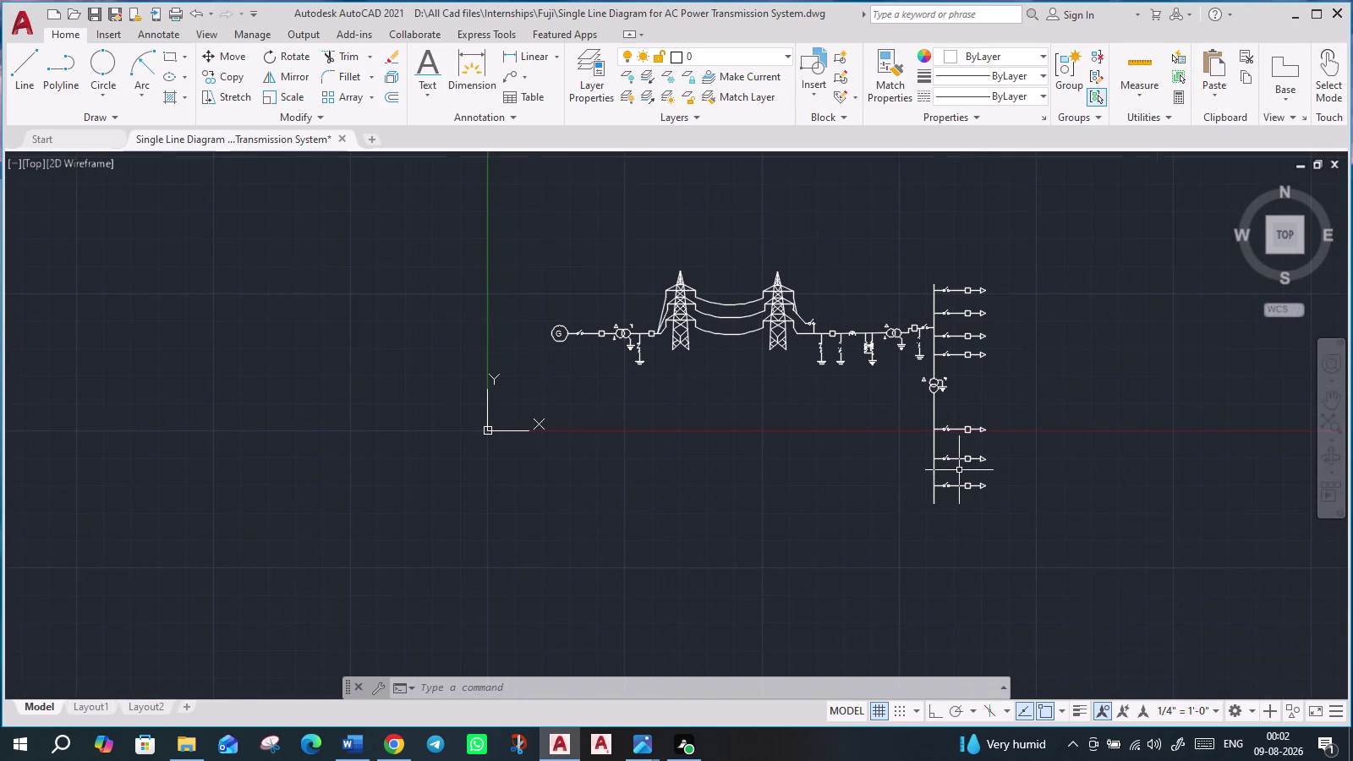
scroll(up, 3)
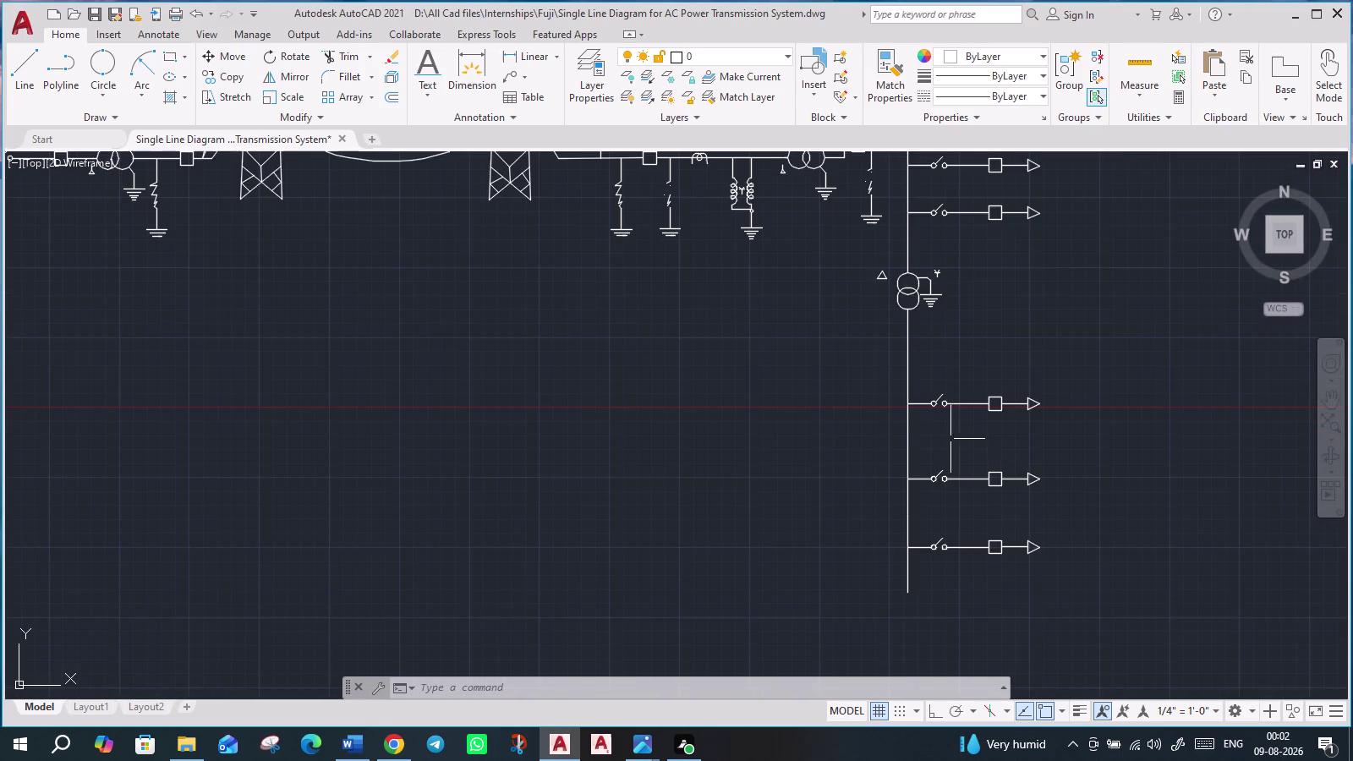
middle_drag(990, 352, 986, 498)
scroll(up, 3)
scroll(up, 3)
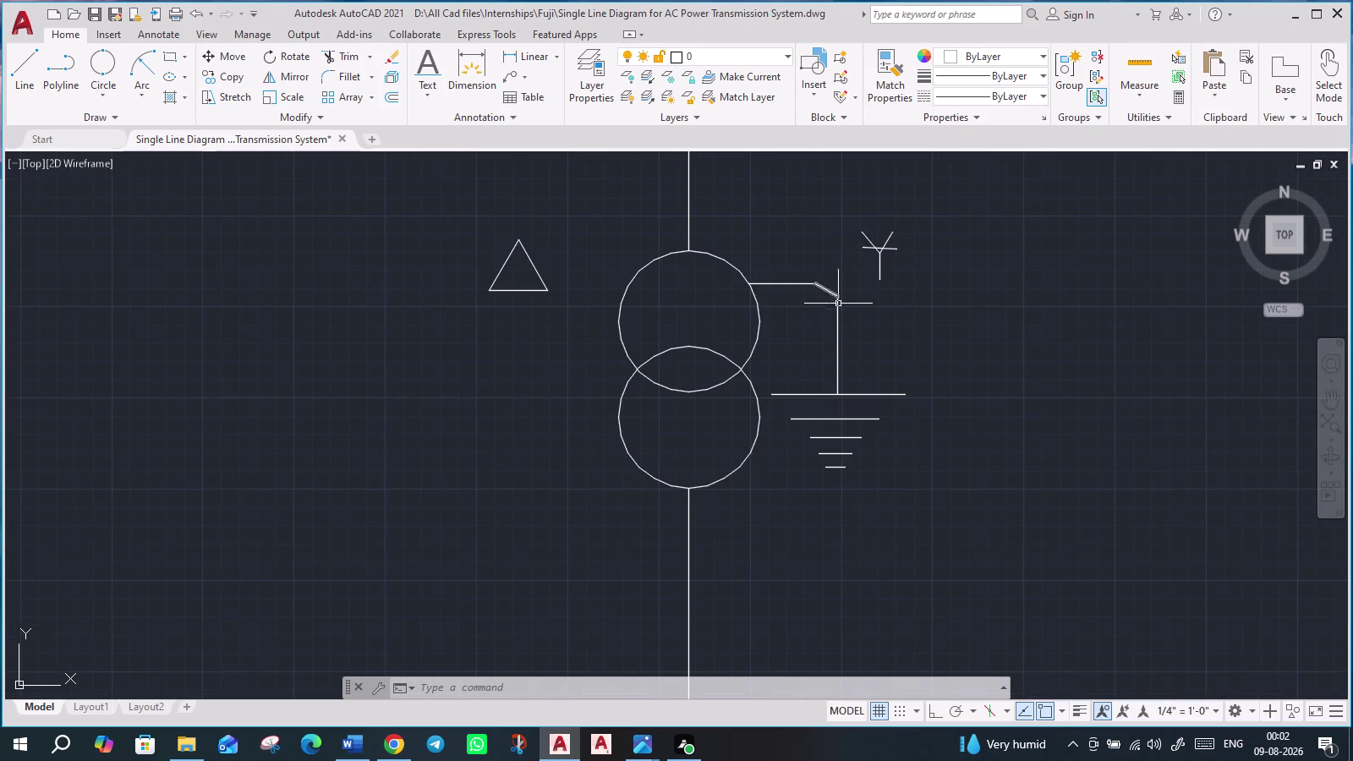
Move the transformer's earthing lead and earth symbol further down.
click(837, 308)
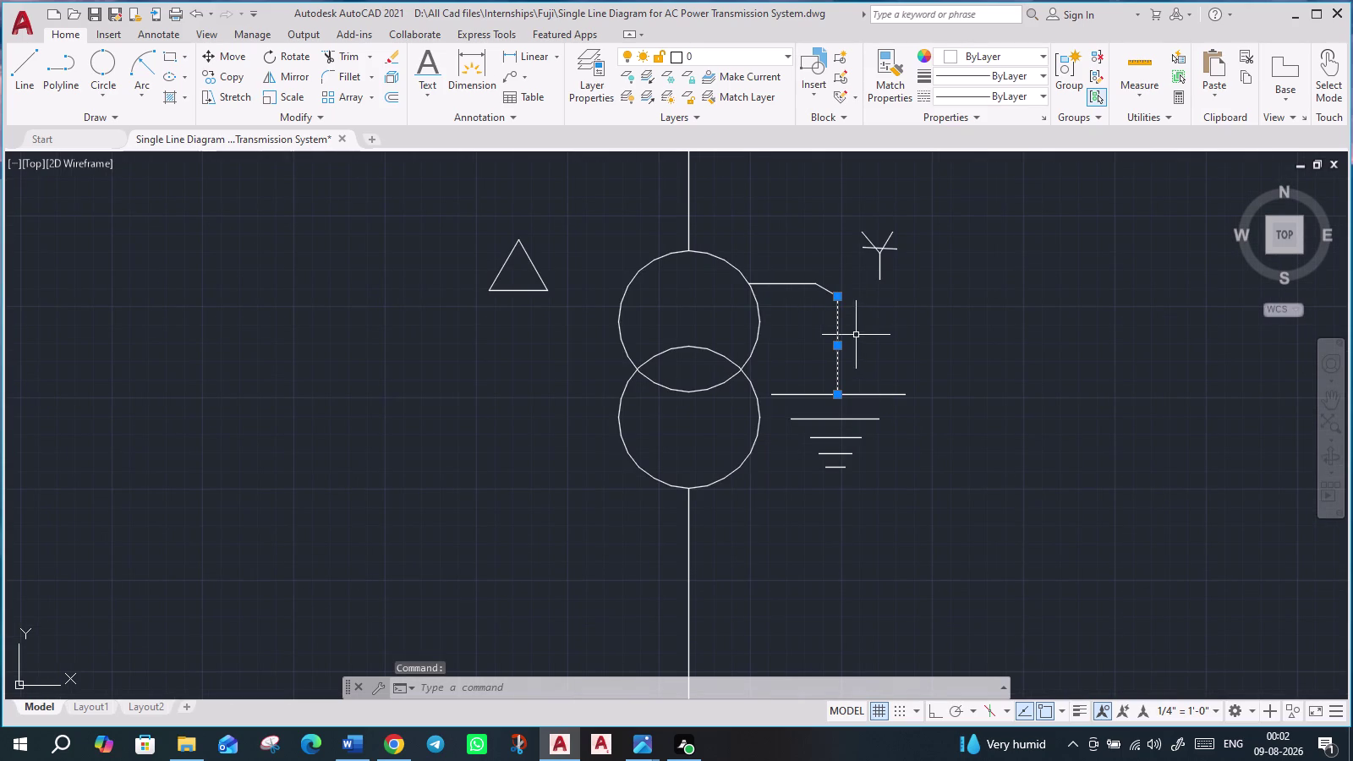
drag(925, 500, 869, 469)
click(786, 377)
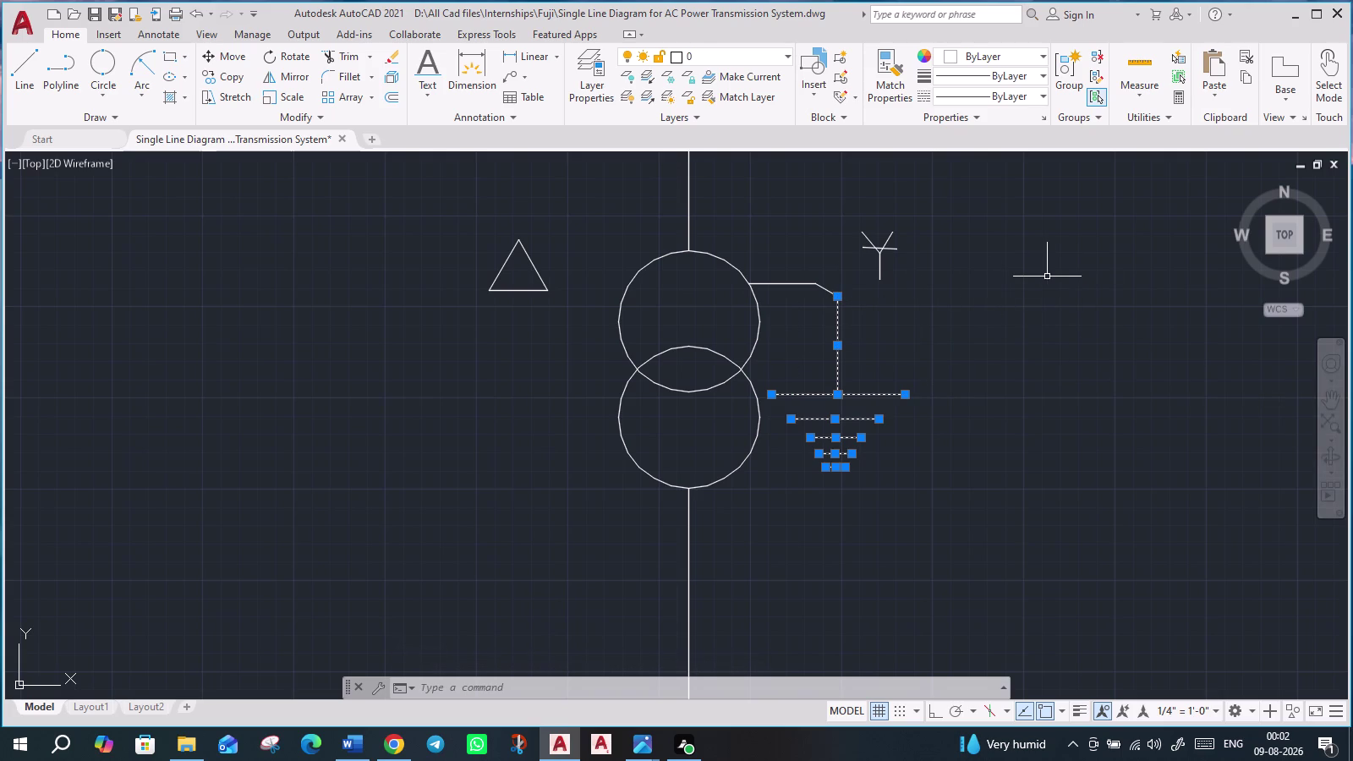
click(840, 296)
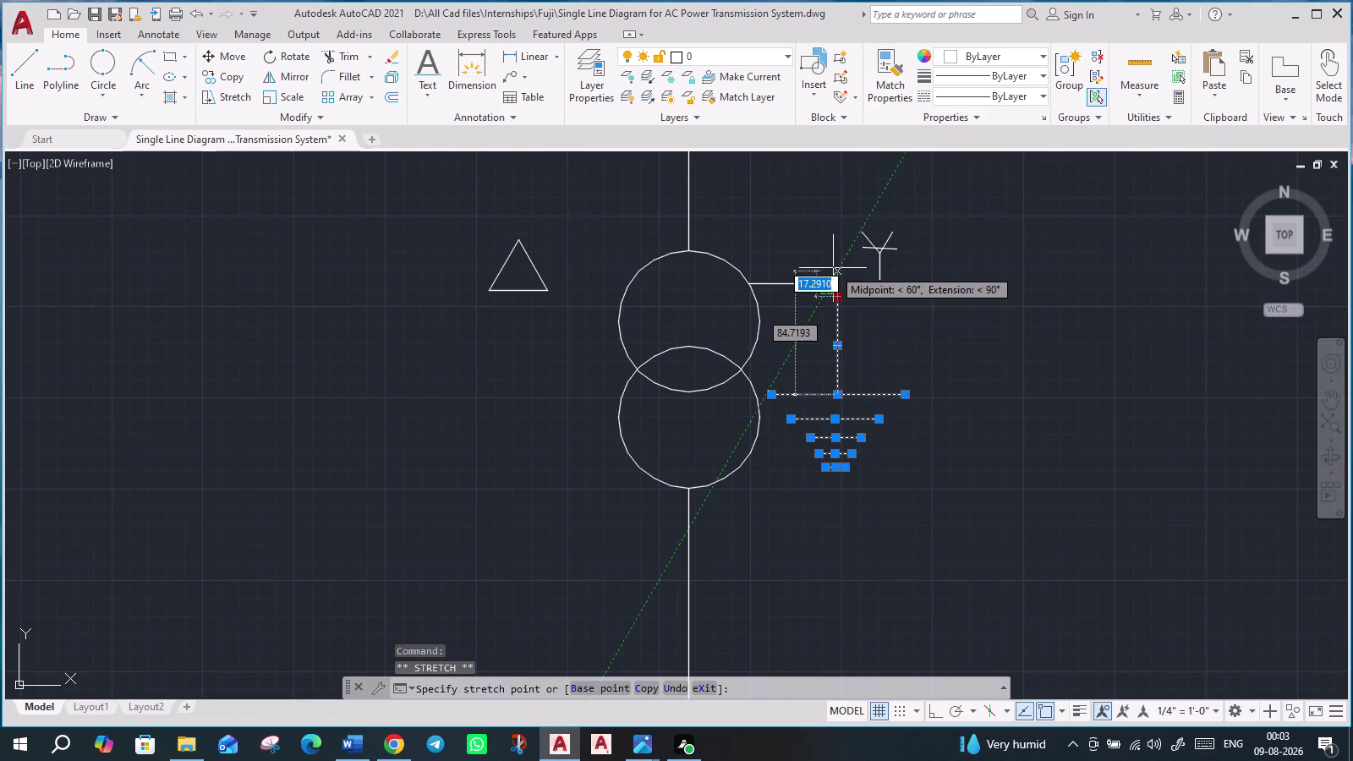
key(Escape)
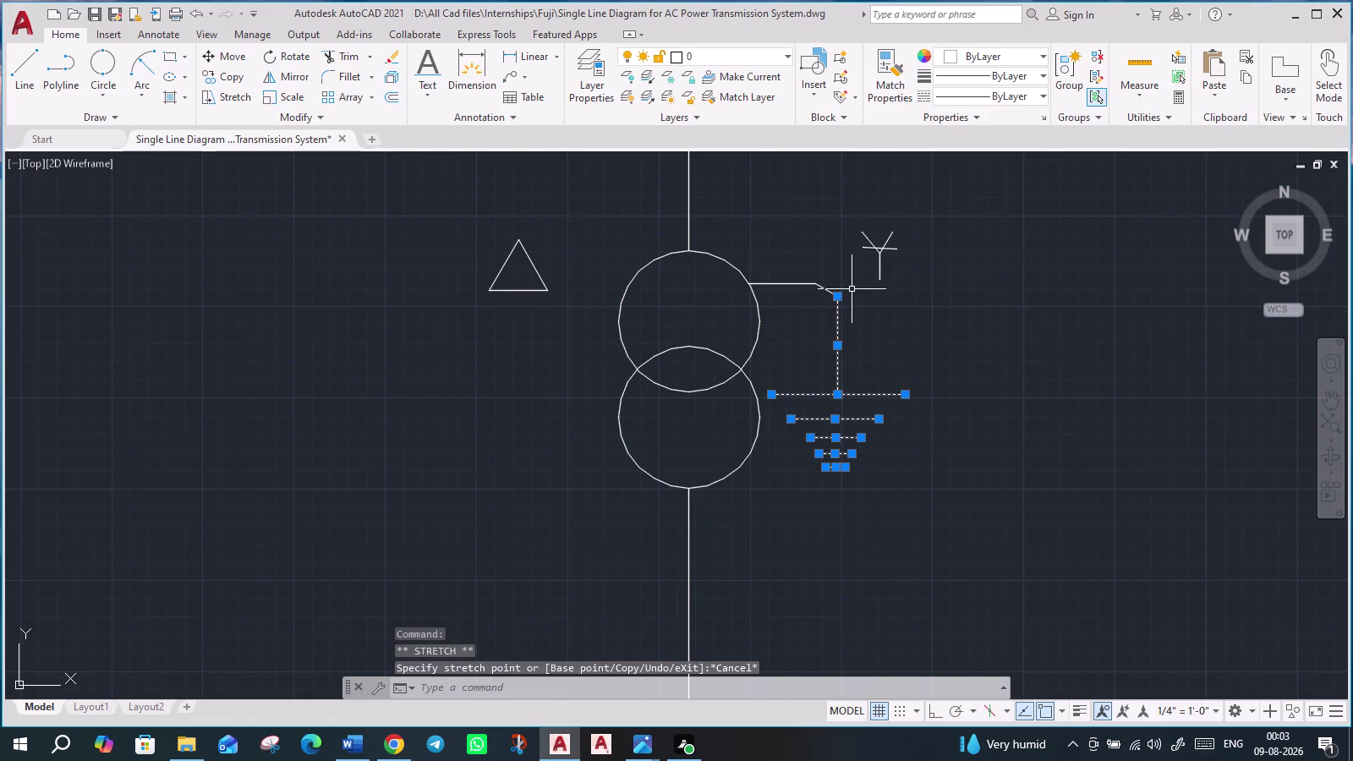
key(m)
key(Return)
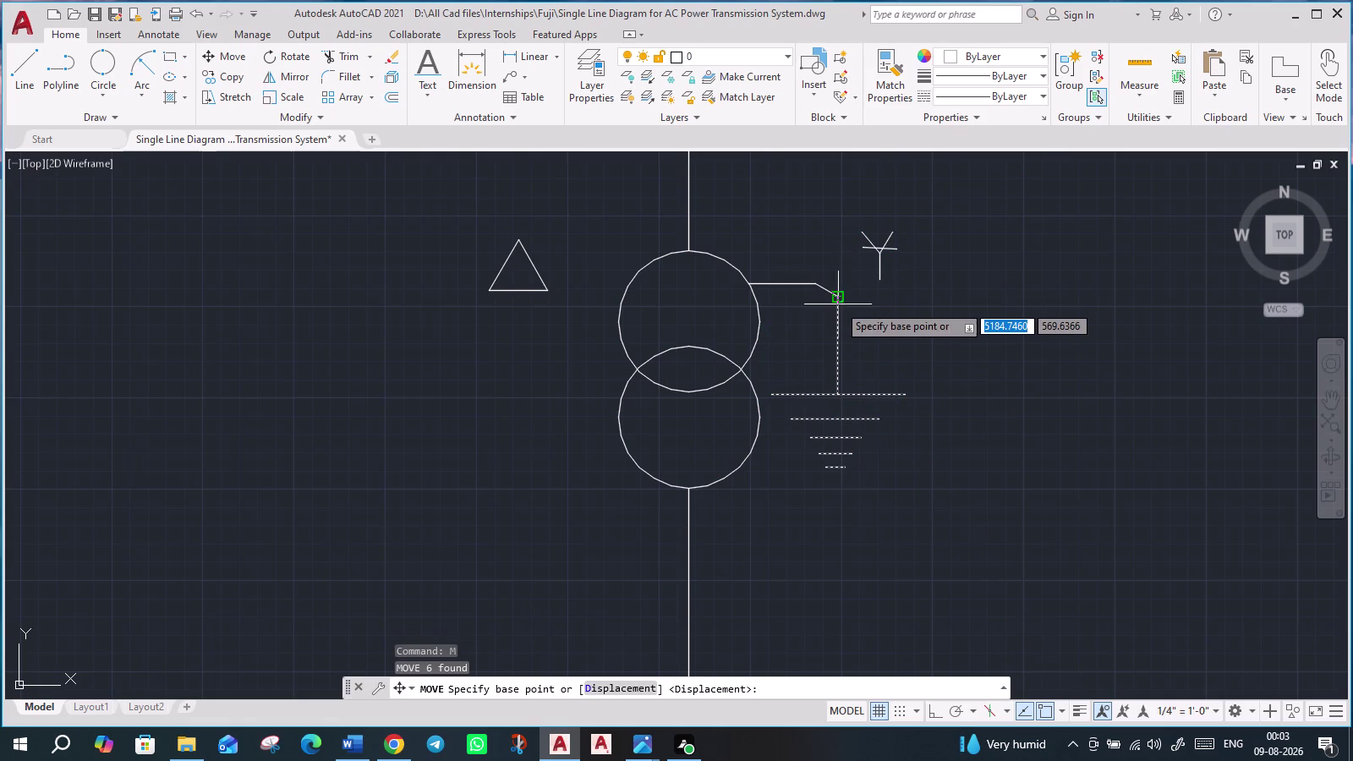
click(840, 301)
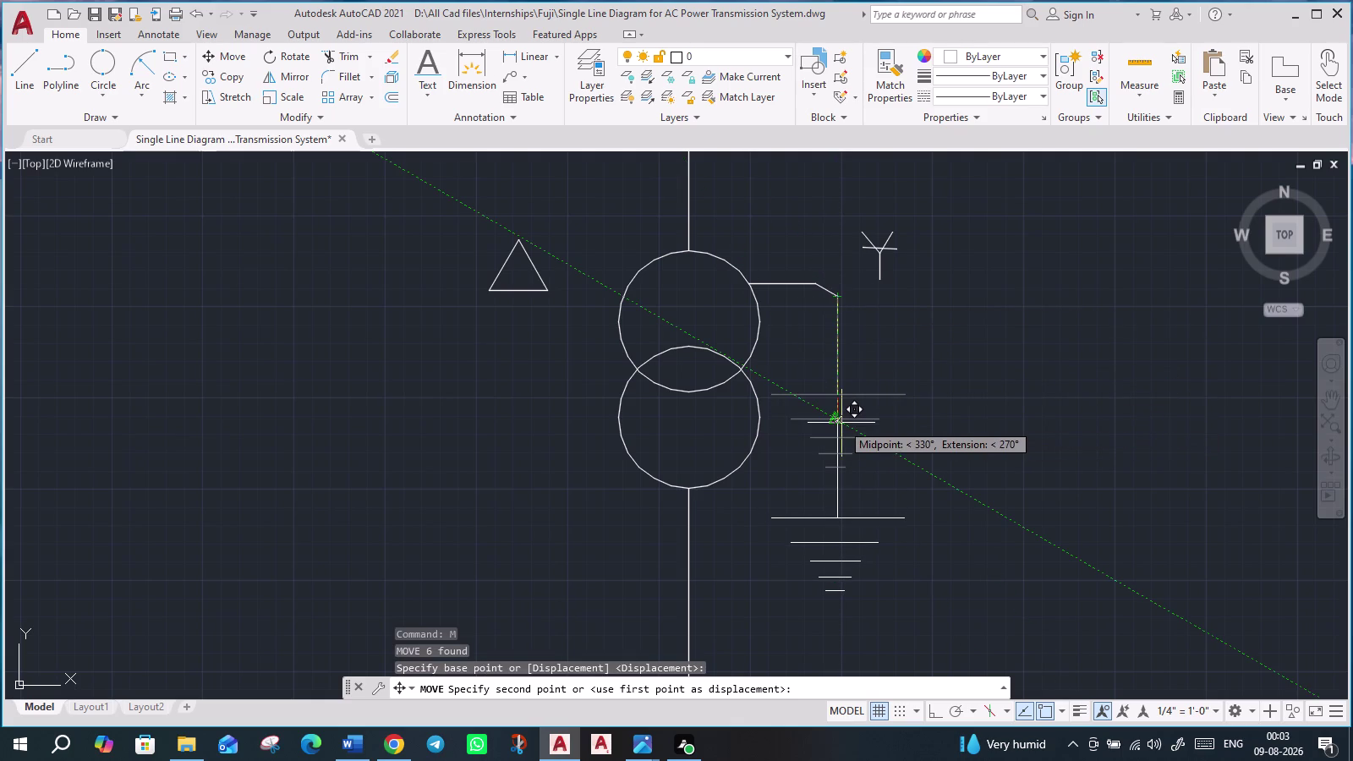
click(842, 423)
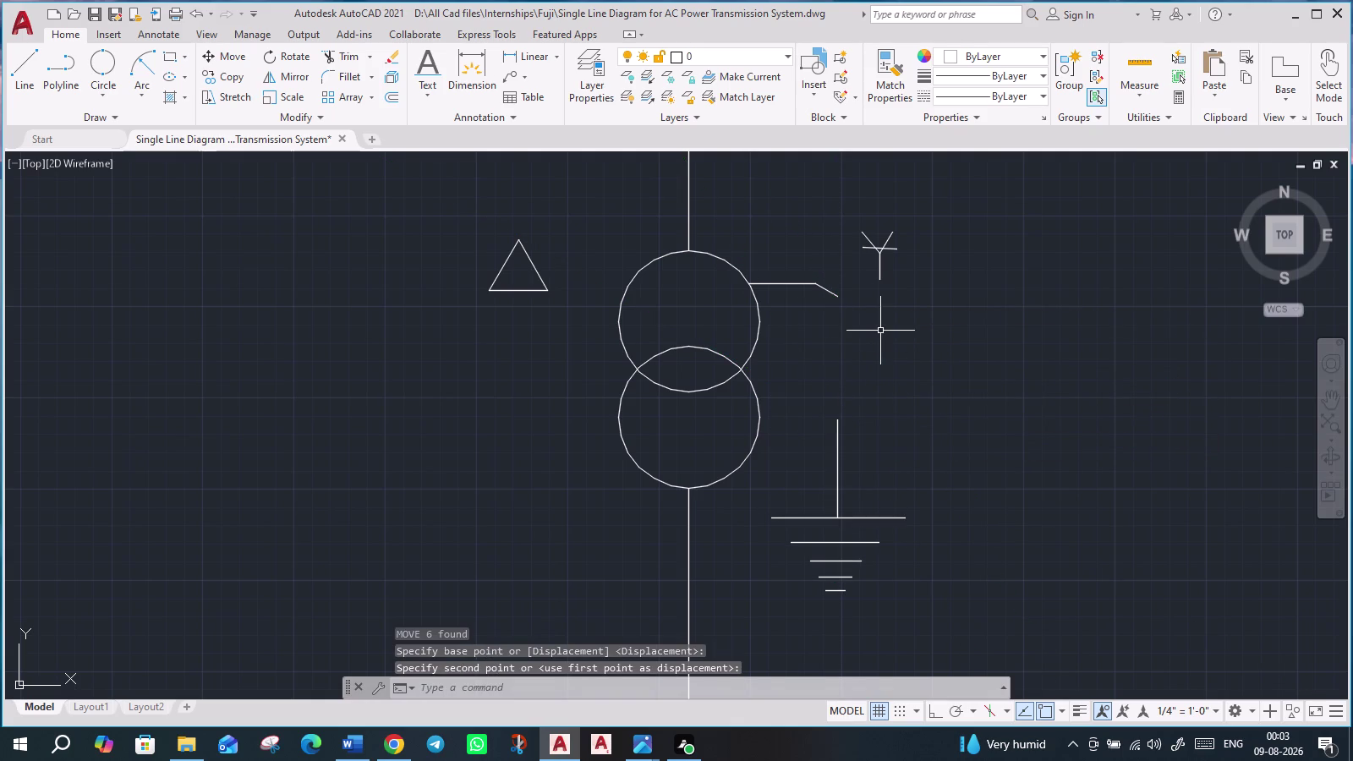
Draw a line reconnecting the lowered earth symbol to the star point.
key(l)
key(Return)
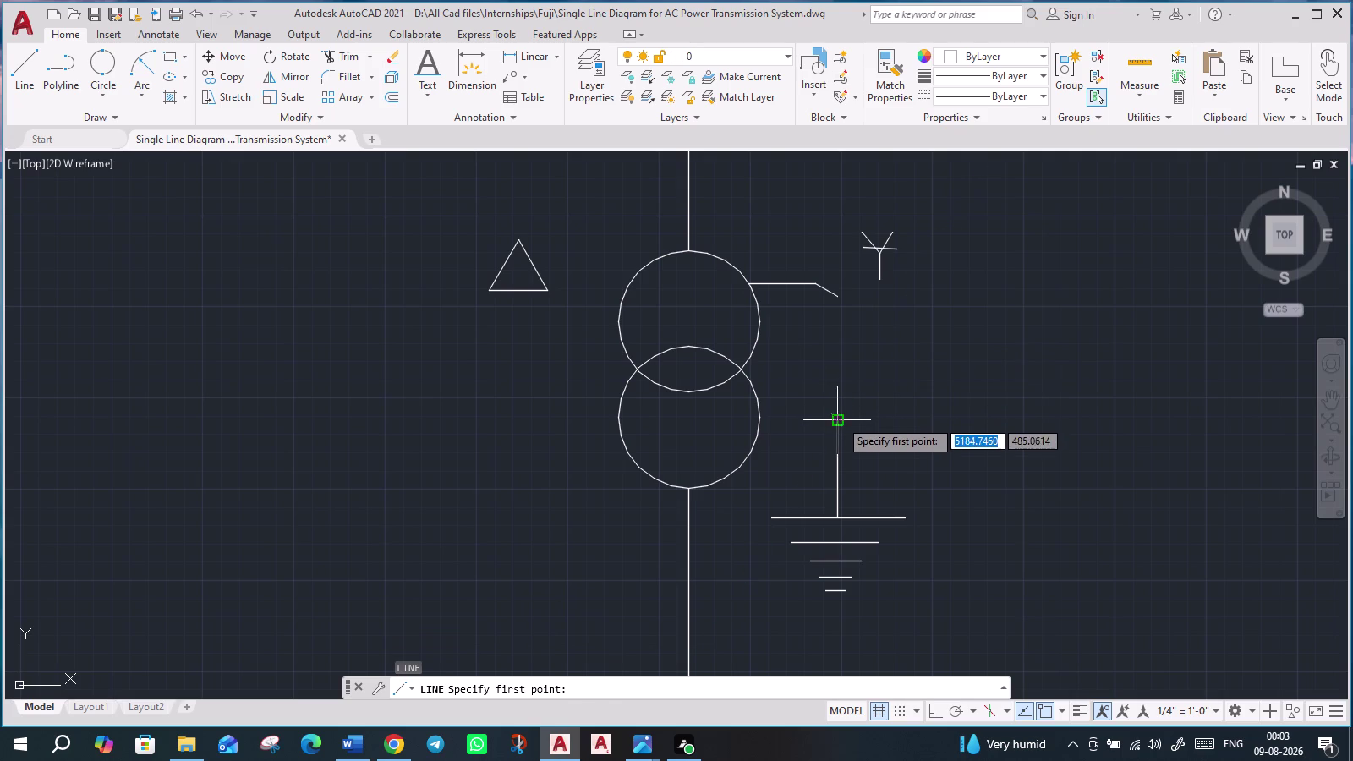
click(840, 420)
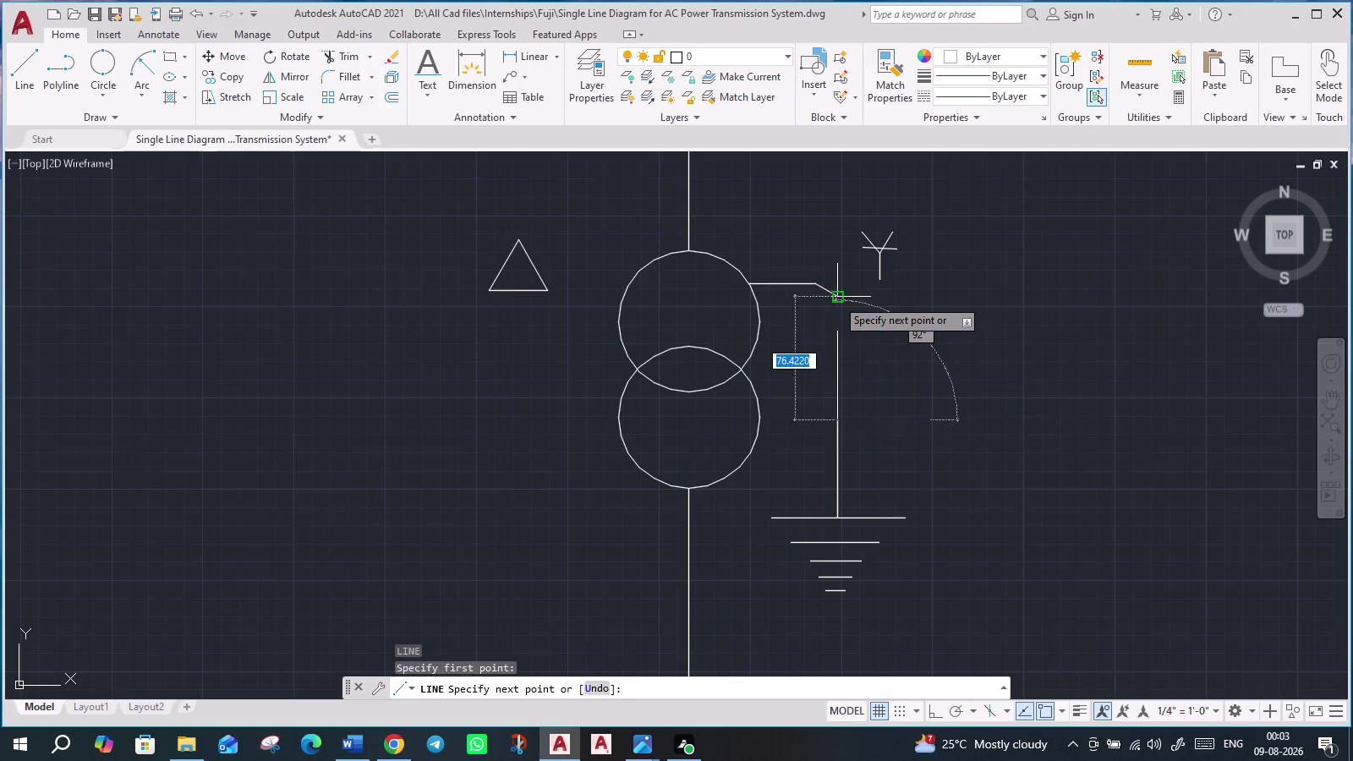
click(838, 298)
key(Escape)
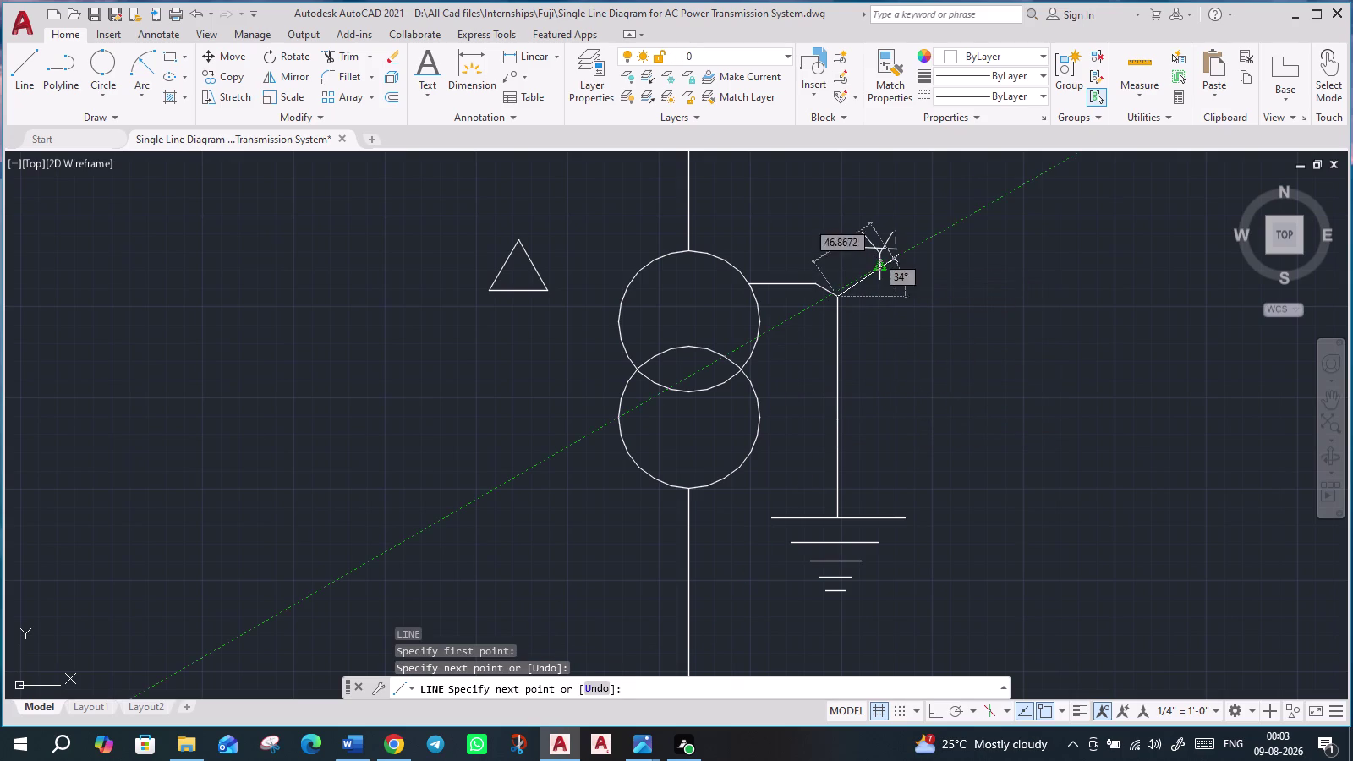
scroll(down, 3)
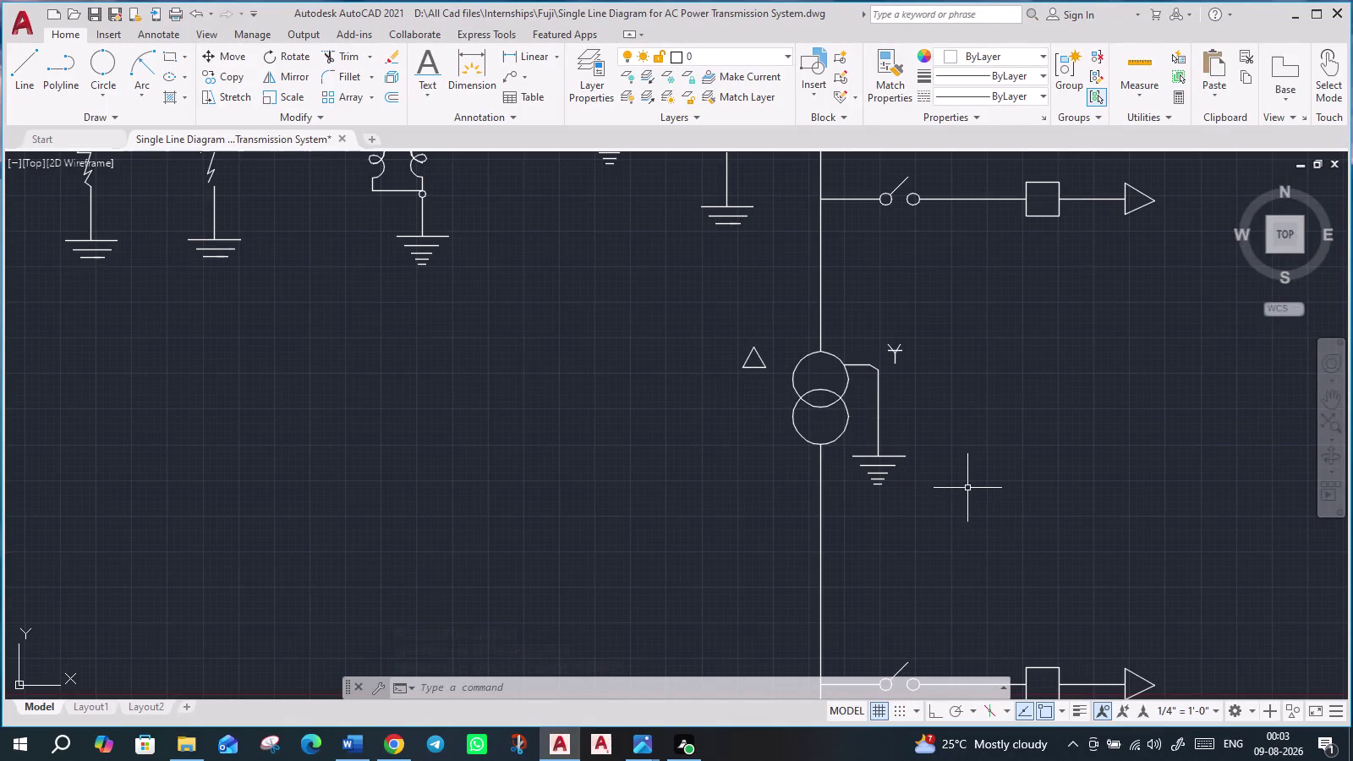
Bring the generator end into view and show the Annotation panel's Text type dropdown.
scroll(down, 3)
middle_drag(1106, 510, 1026, 425)
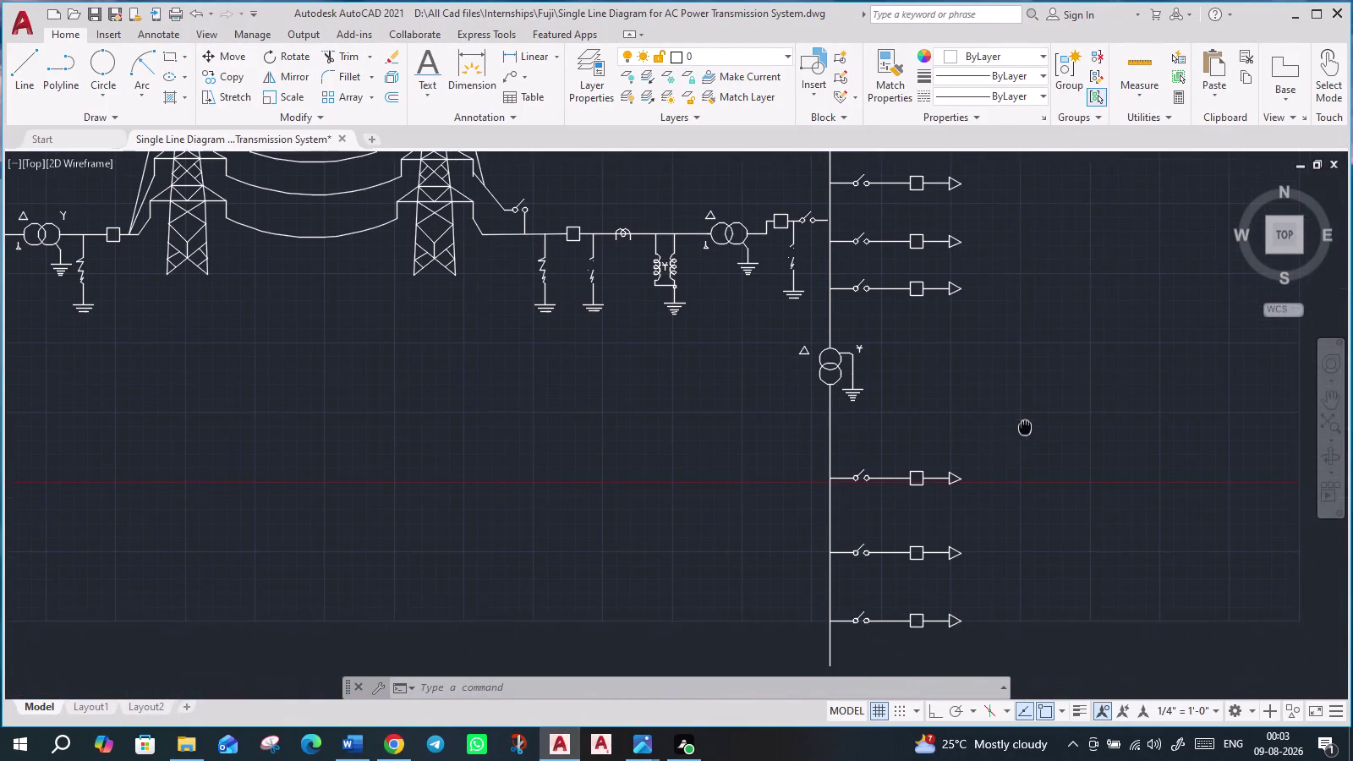
scroll(down, 3)
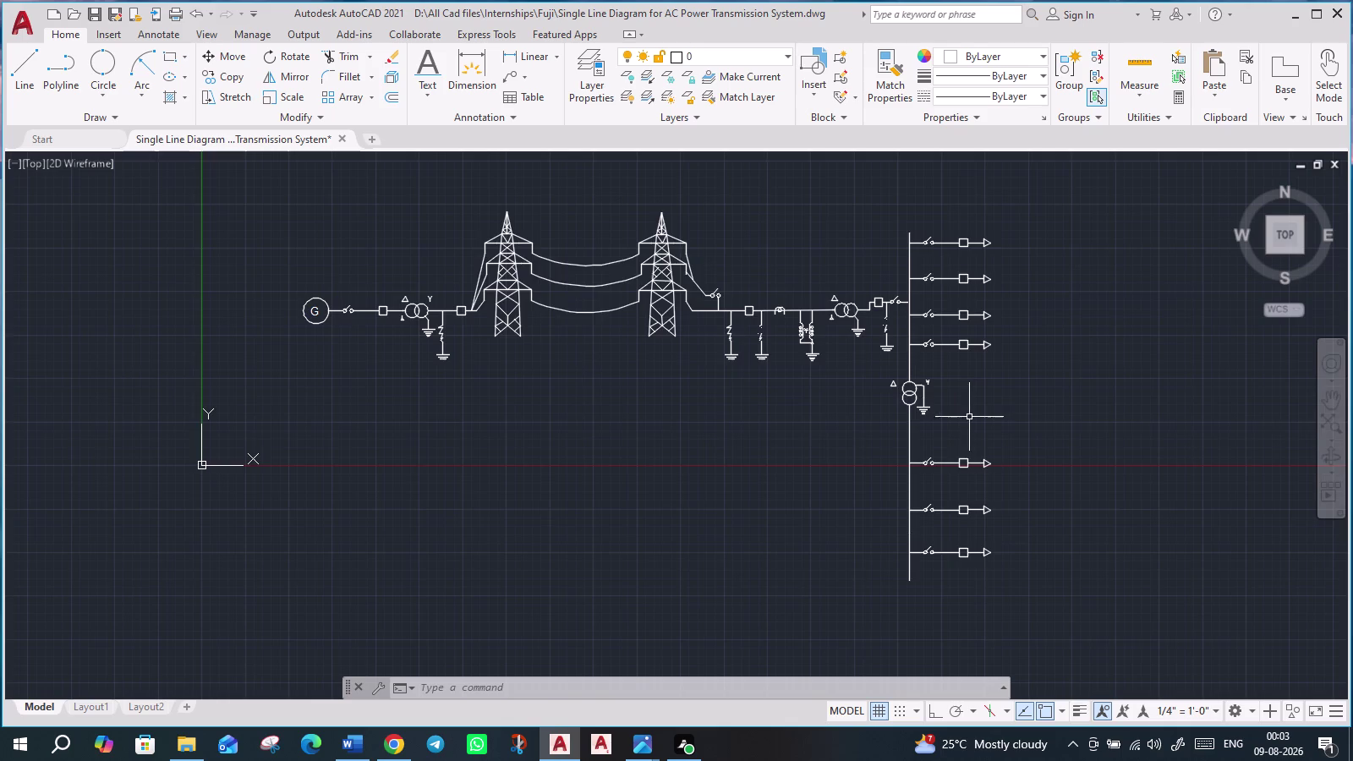
scroll(up, 3)
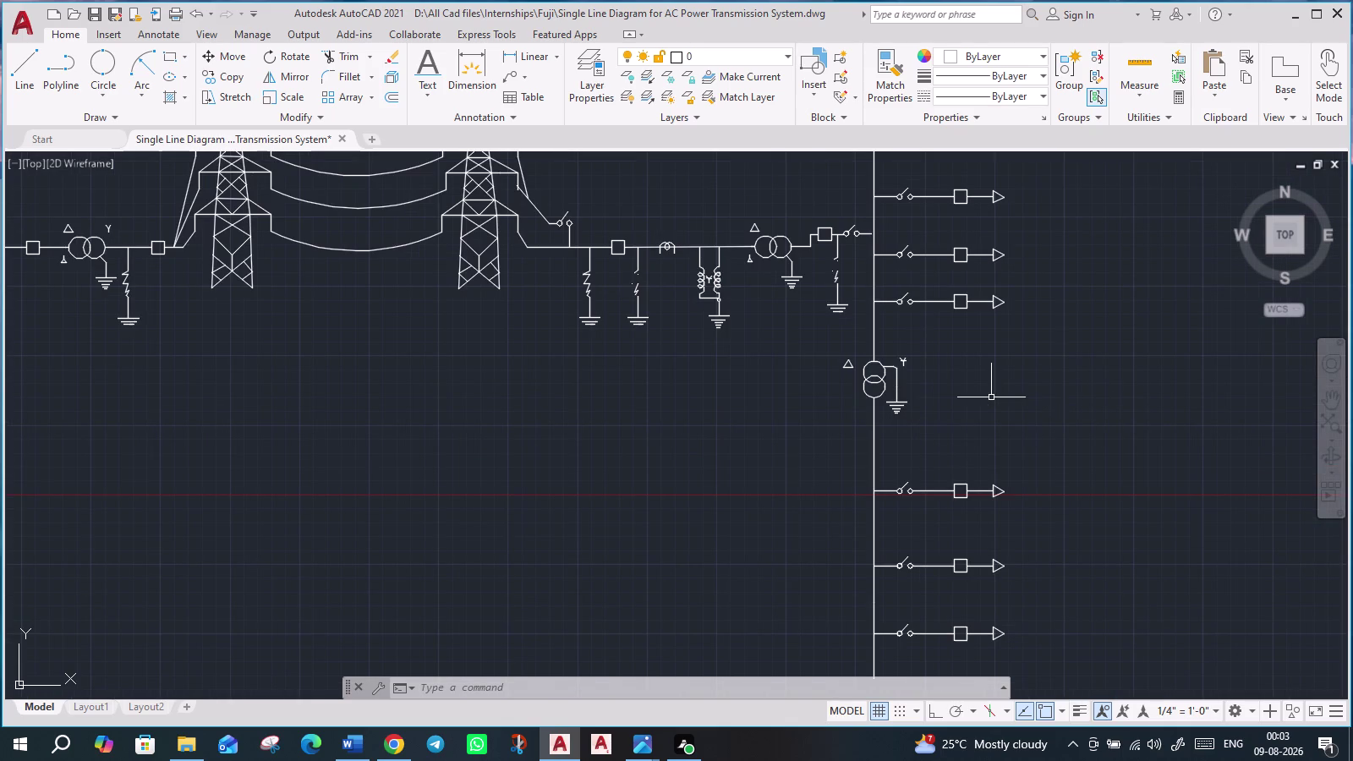
scroll(down, 3)
scroll(up, 3)
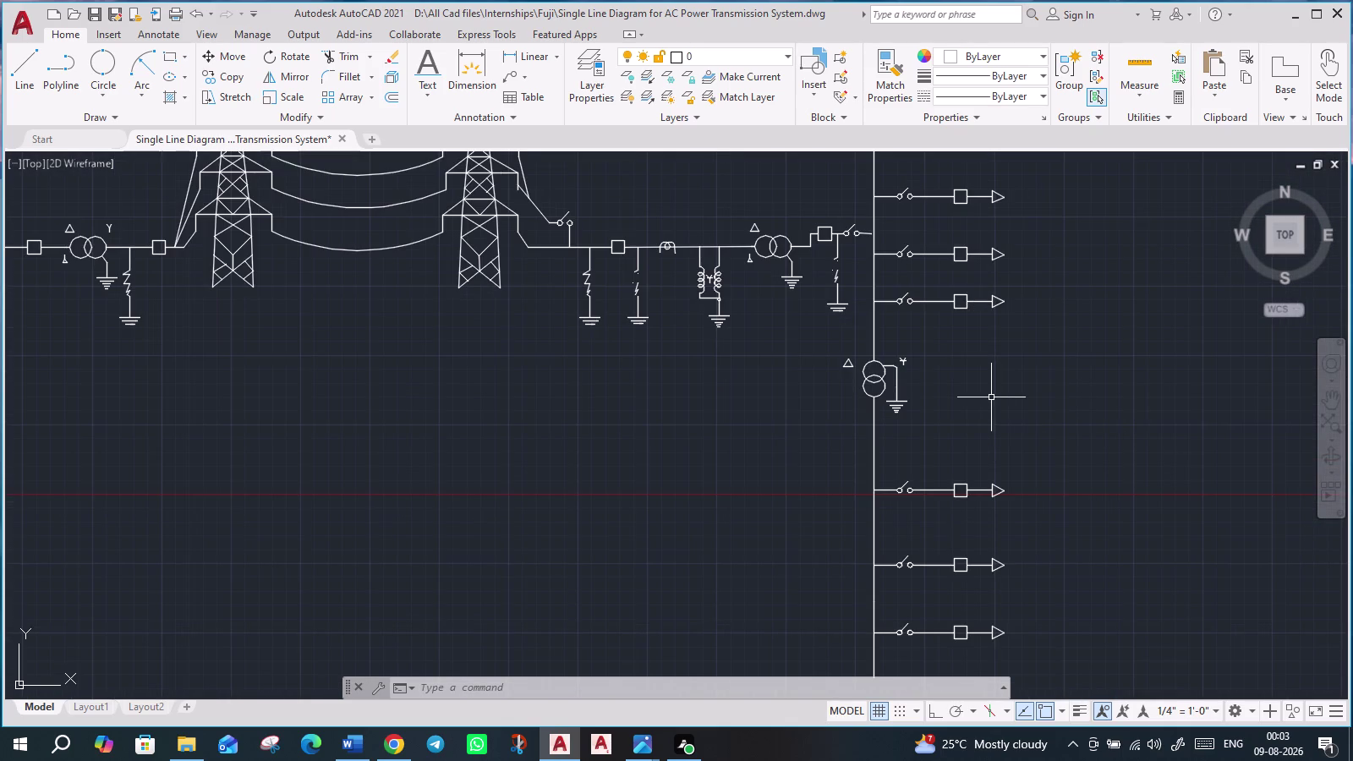
scroll(up, 3)
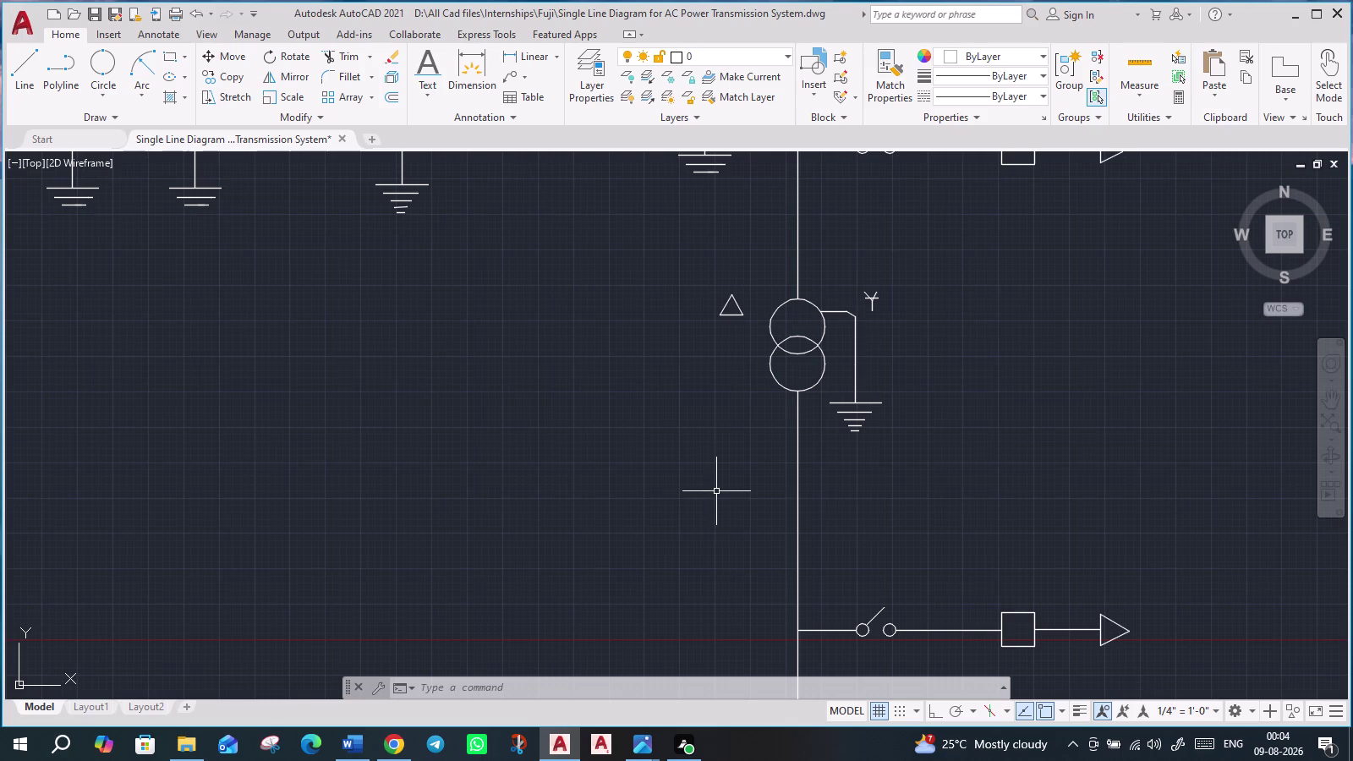
scroll(down, 3)
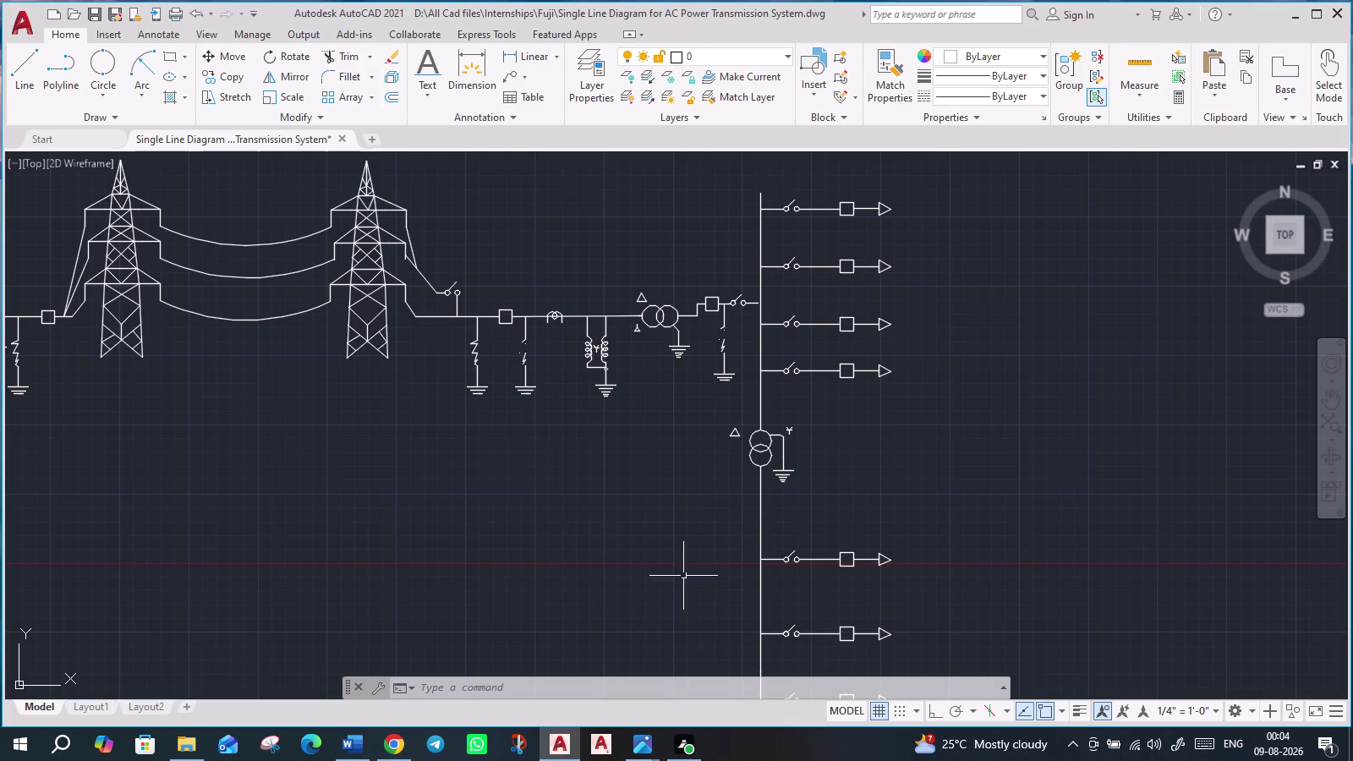
middle_drag(286, 452, 839, 471)
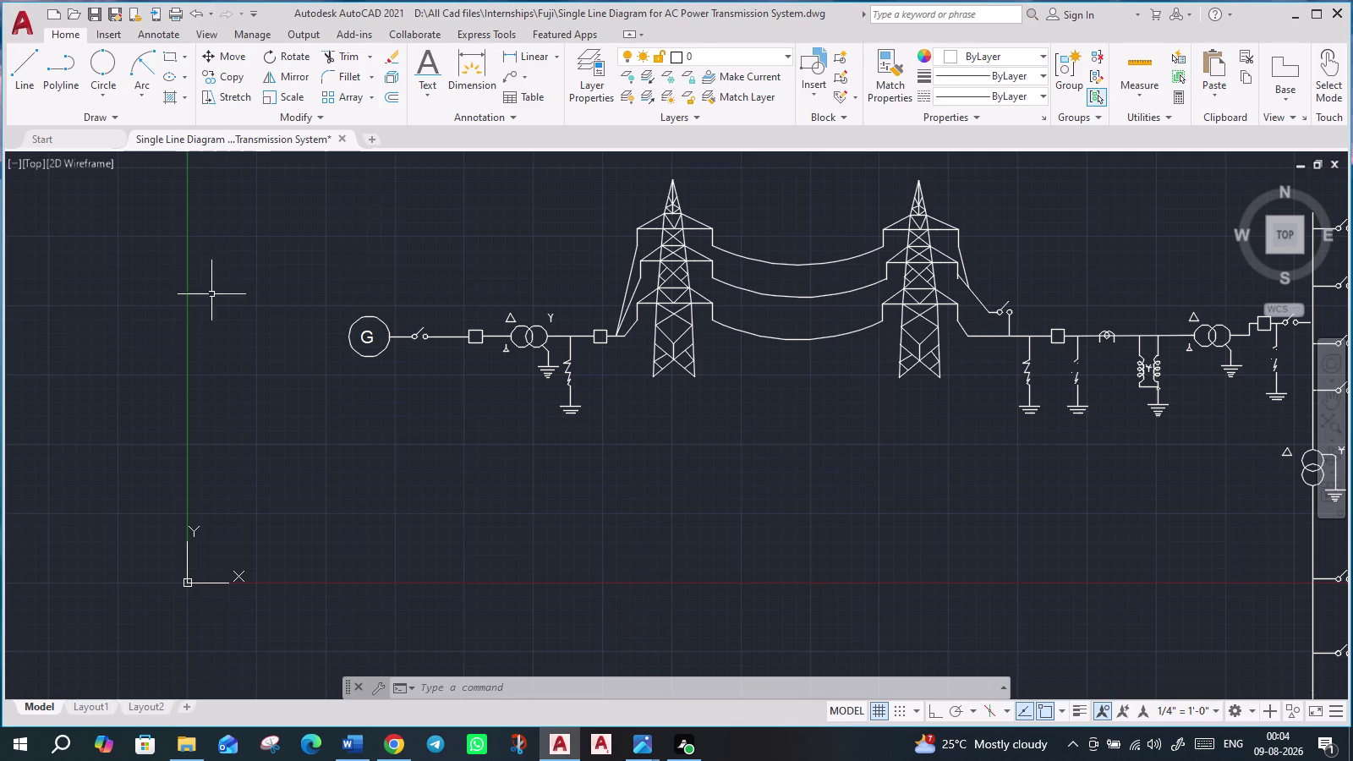
click(427, 91)
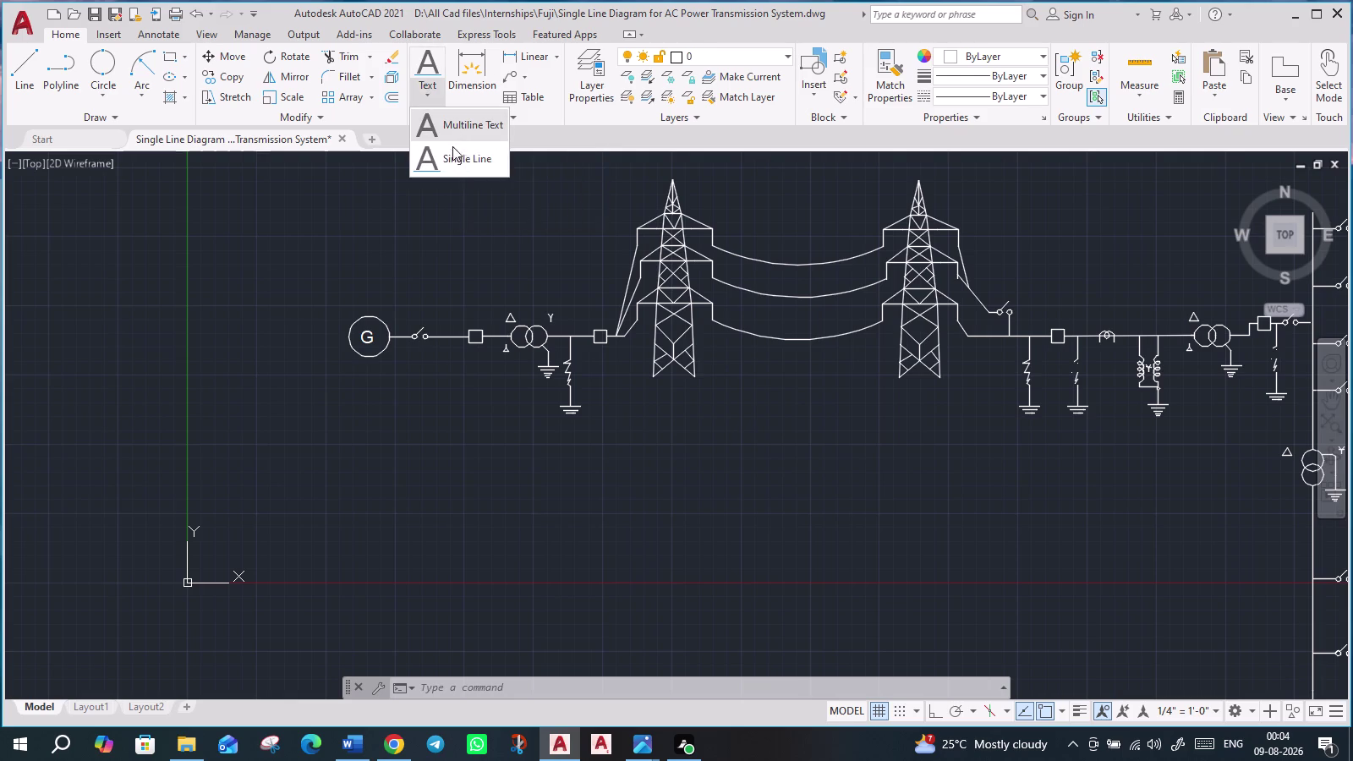
Start unrotated single-line text below the generator with first line '11 KV'.
click(450, 160)
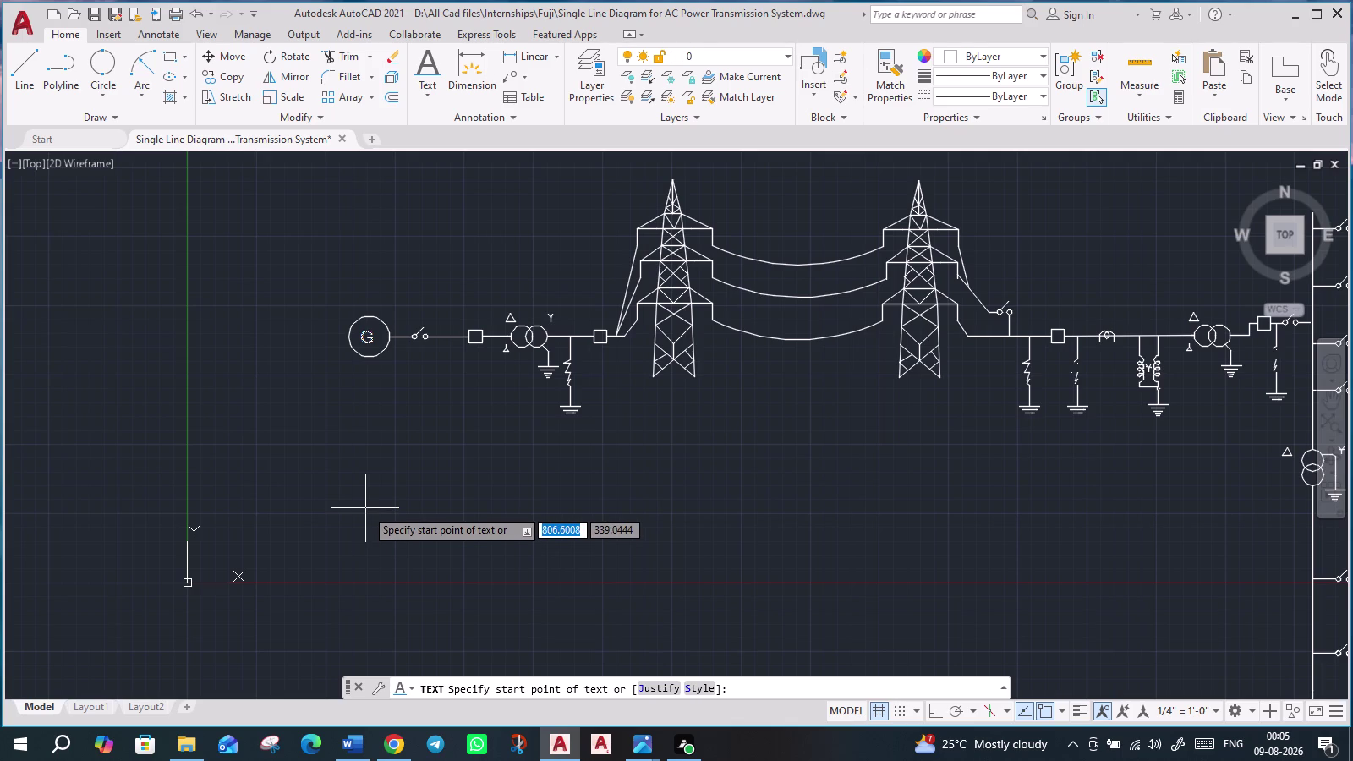
click(358, 396)
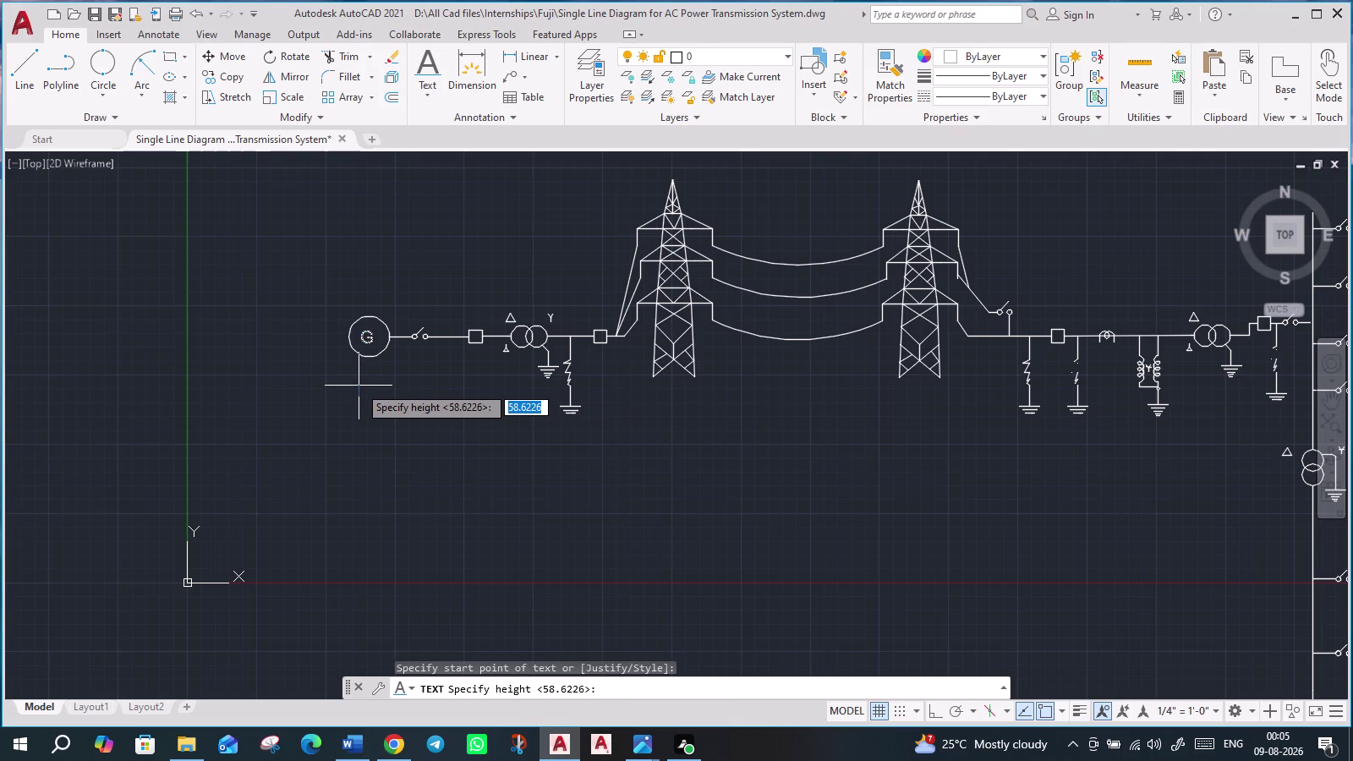
click(359, 382)
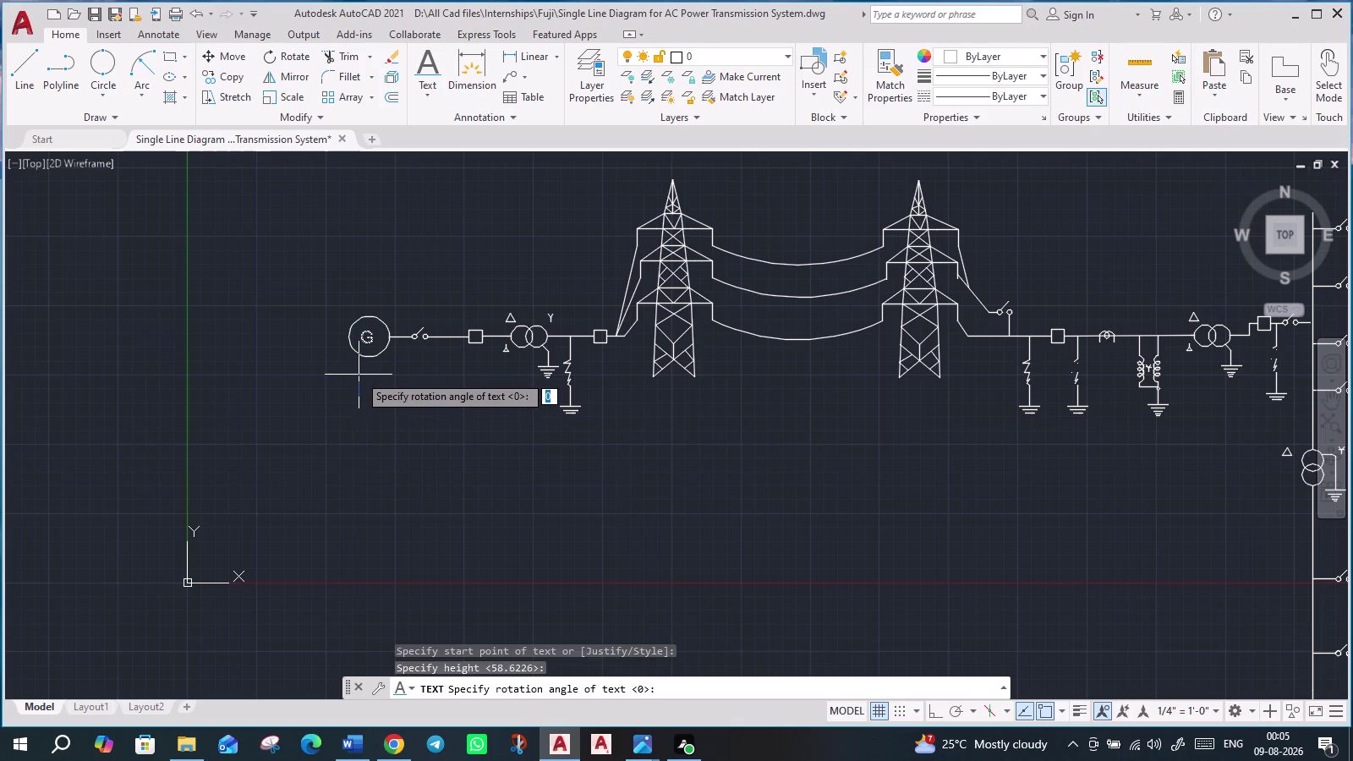
key(Return)
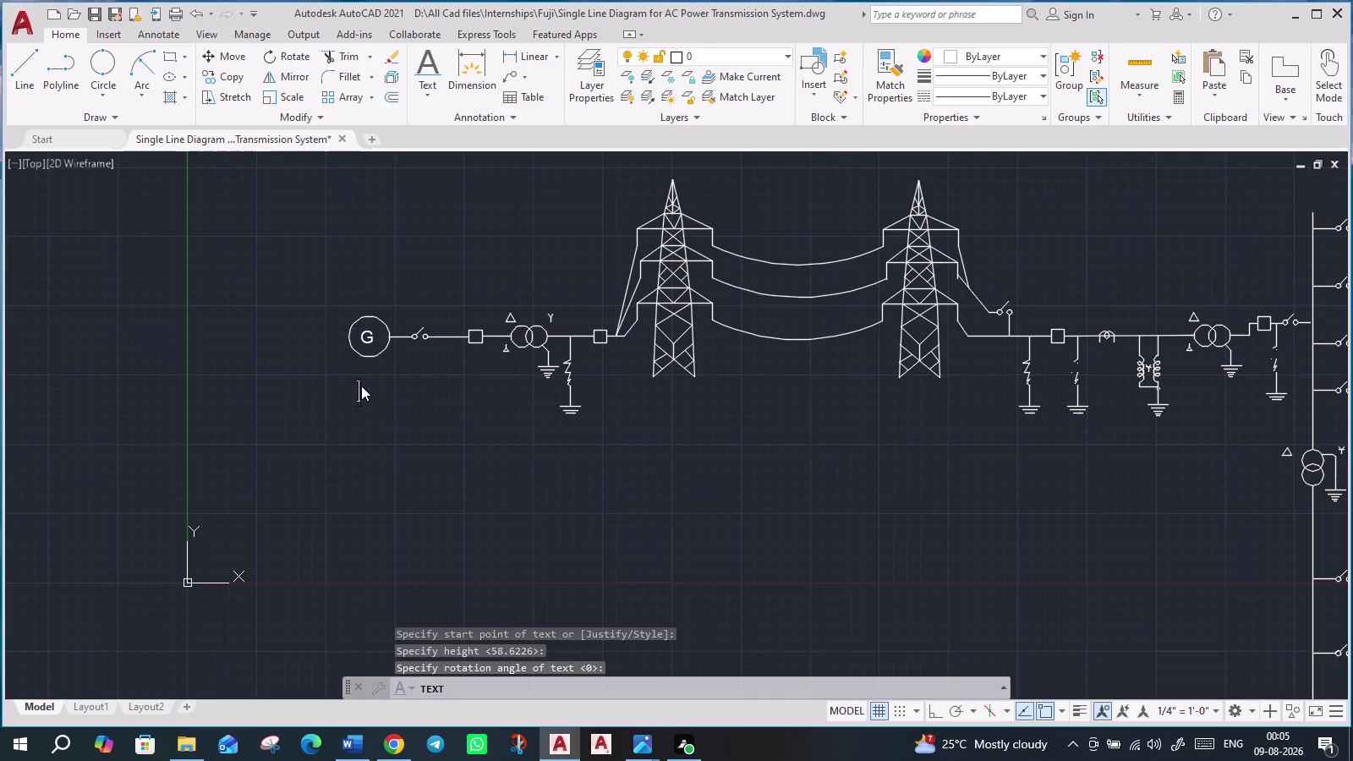
text(11)
key(space)
text(KV)
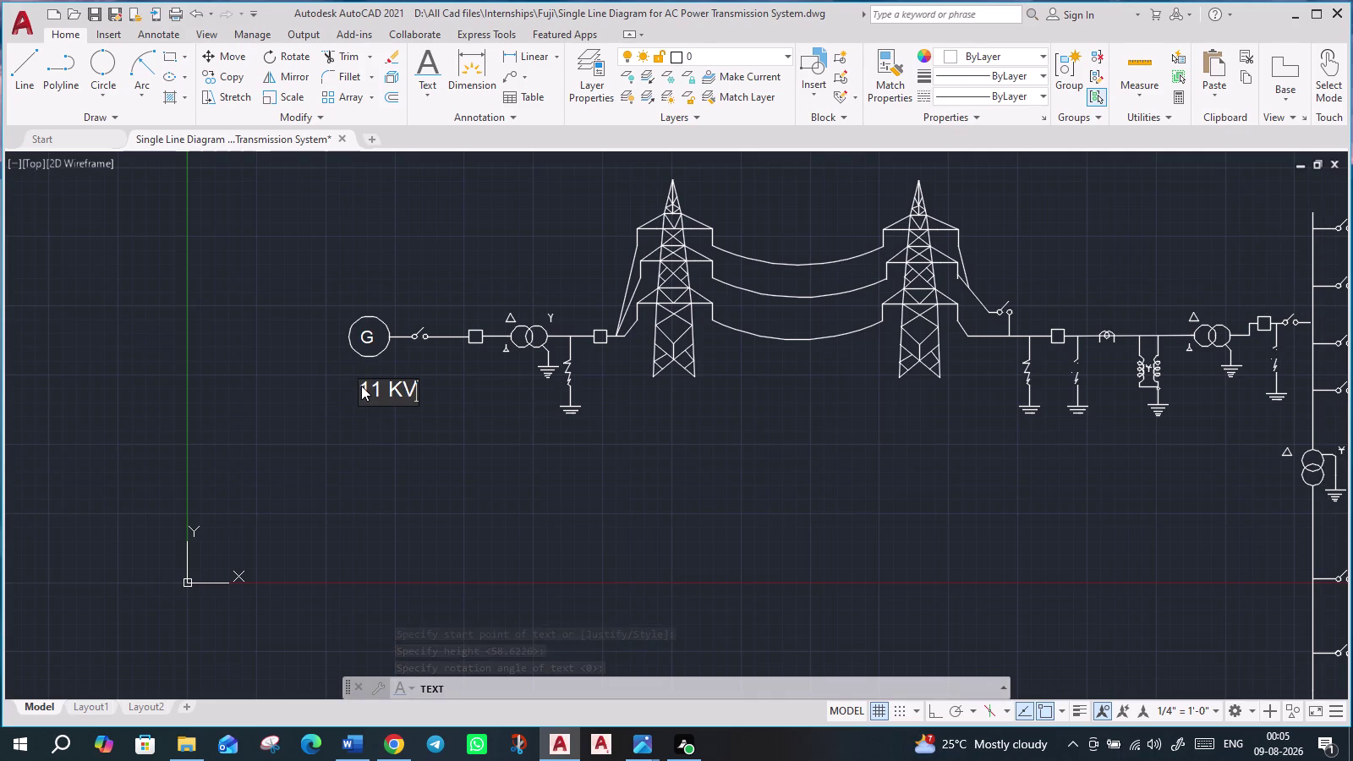
key(Return)
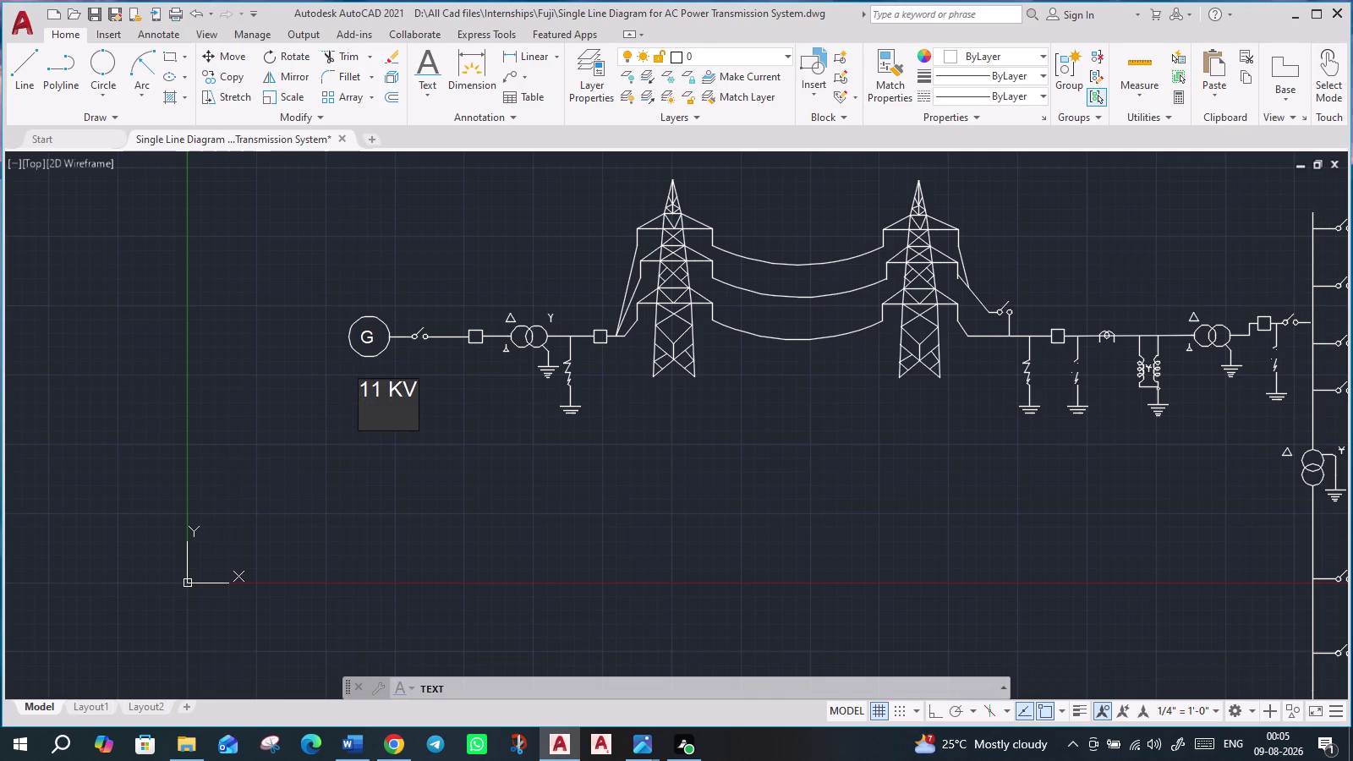
Add the second label line '3O, 50 HZ'.
key(3)
key(o)
text(,)
key(space)
key(5)
text(0)
key(space)
text(H)
text(Z)
key(Return)
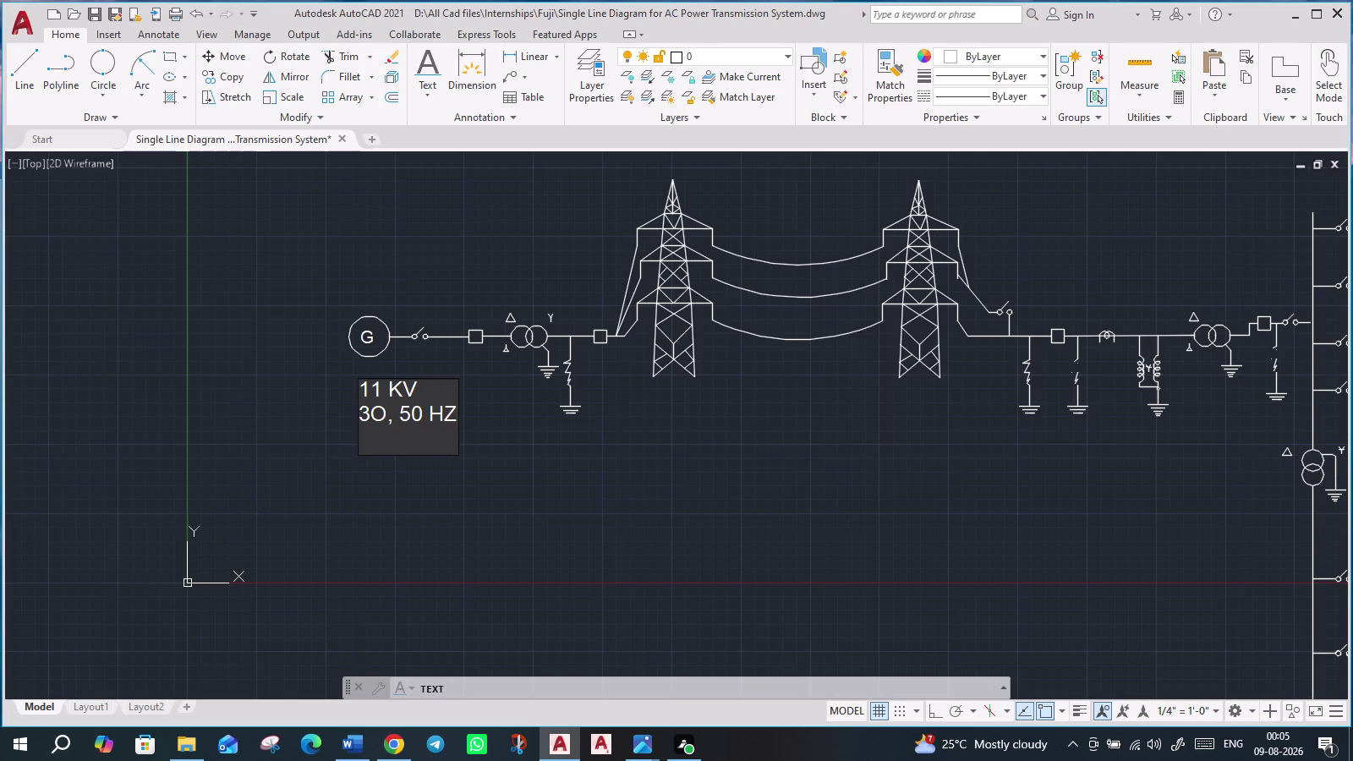
Add the third line 'Generator' and end the text command.
key(g)
text(e)
text(nerat)
text(or)
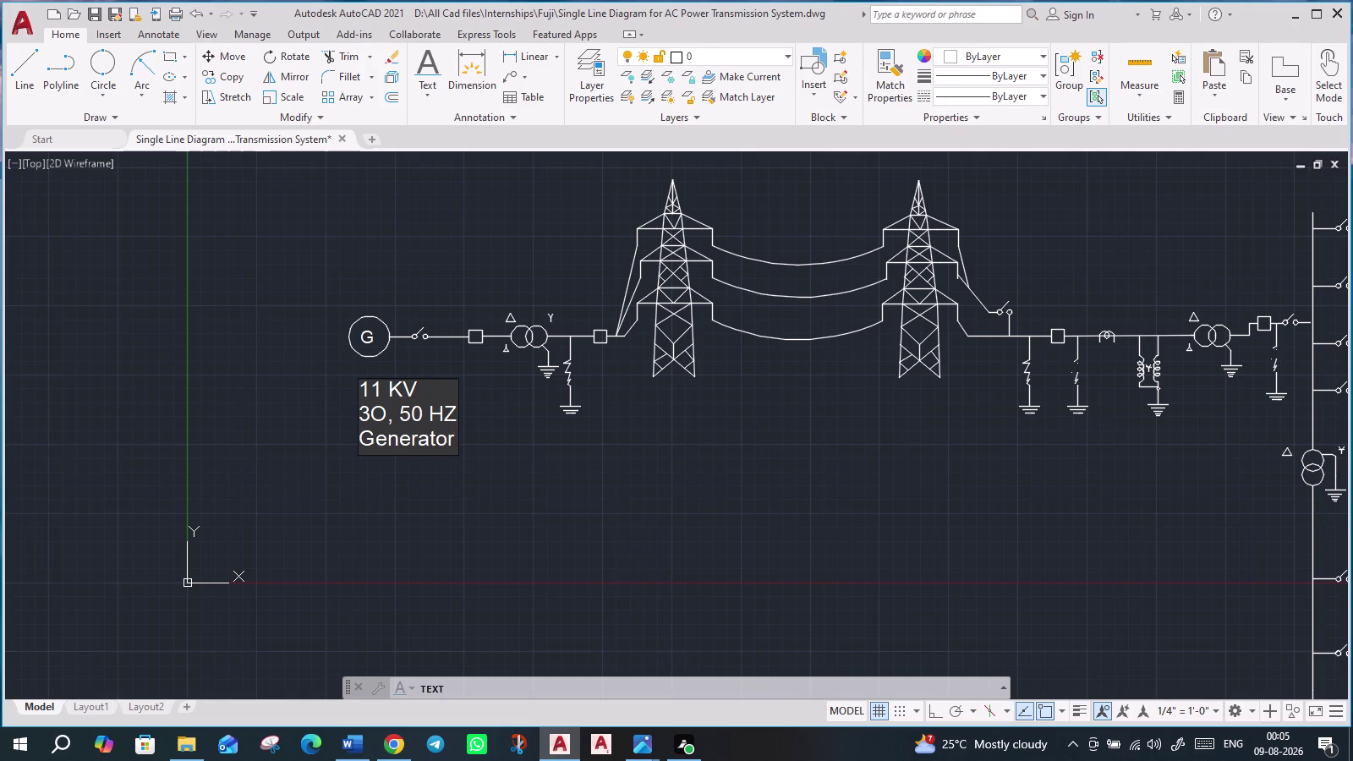
key(Return)
key(Return)
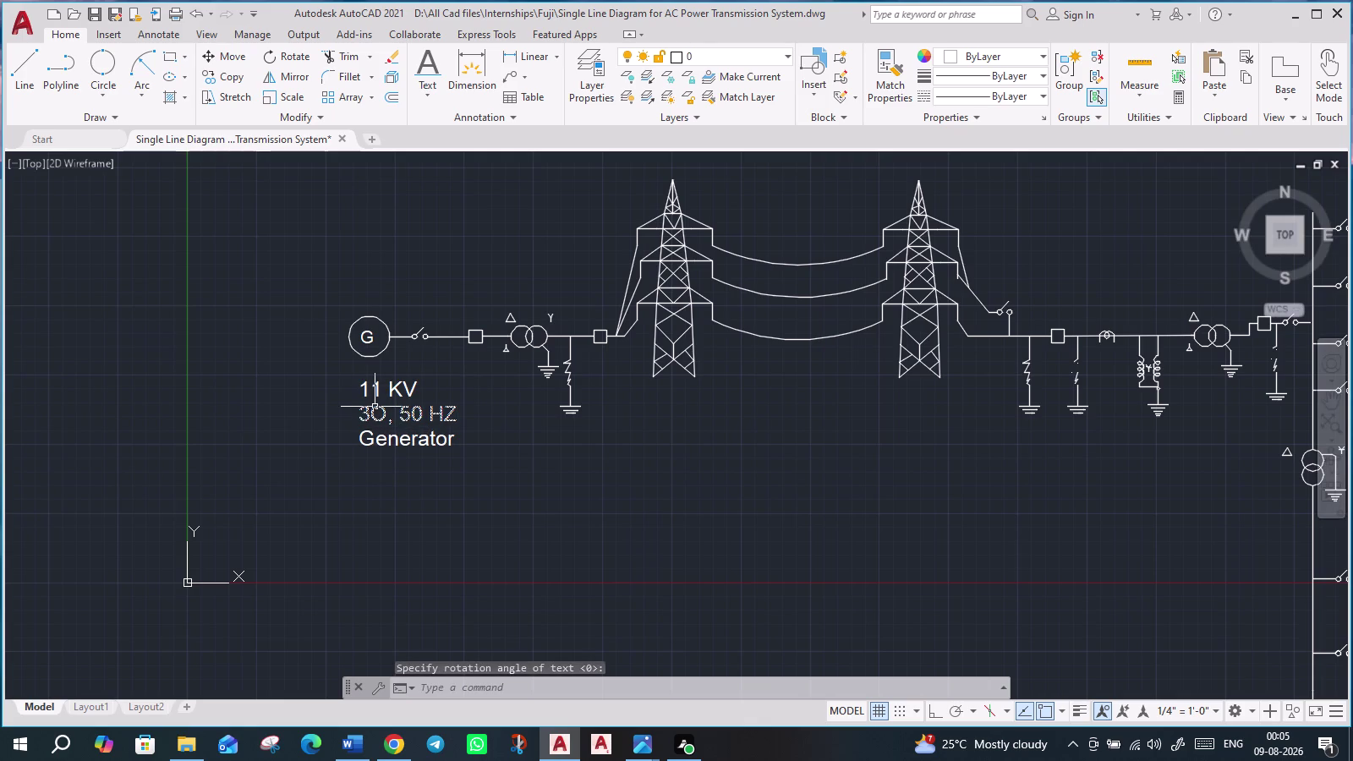
double_click(379, 407)
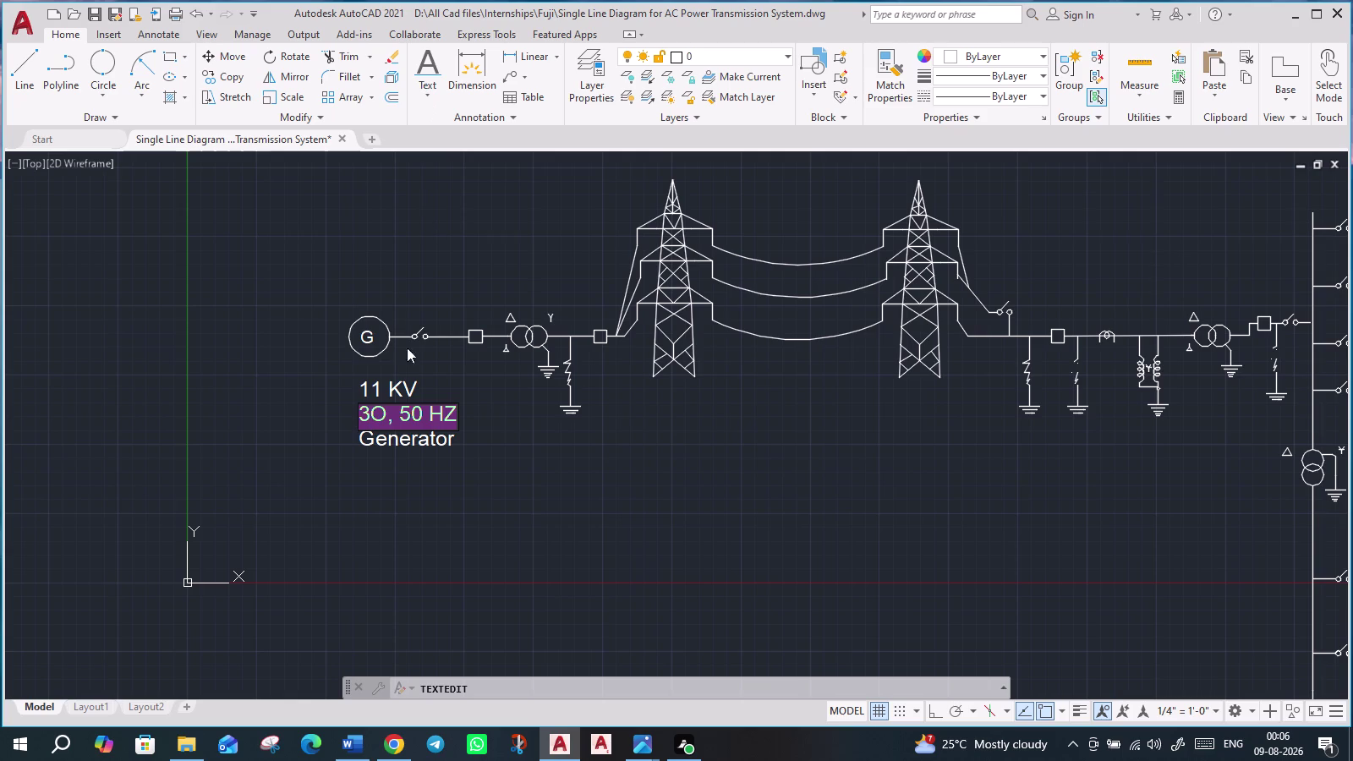
click(372, 417)
click(372, 417)
click(372, 418)
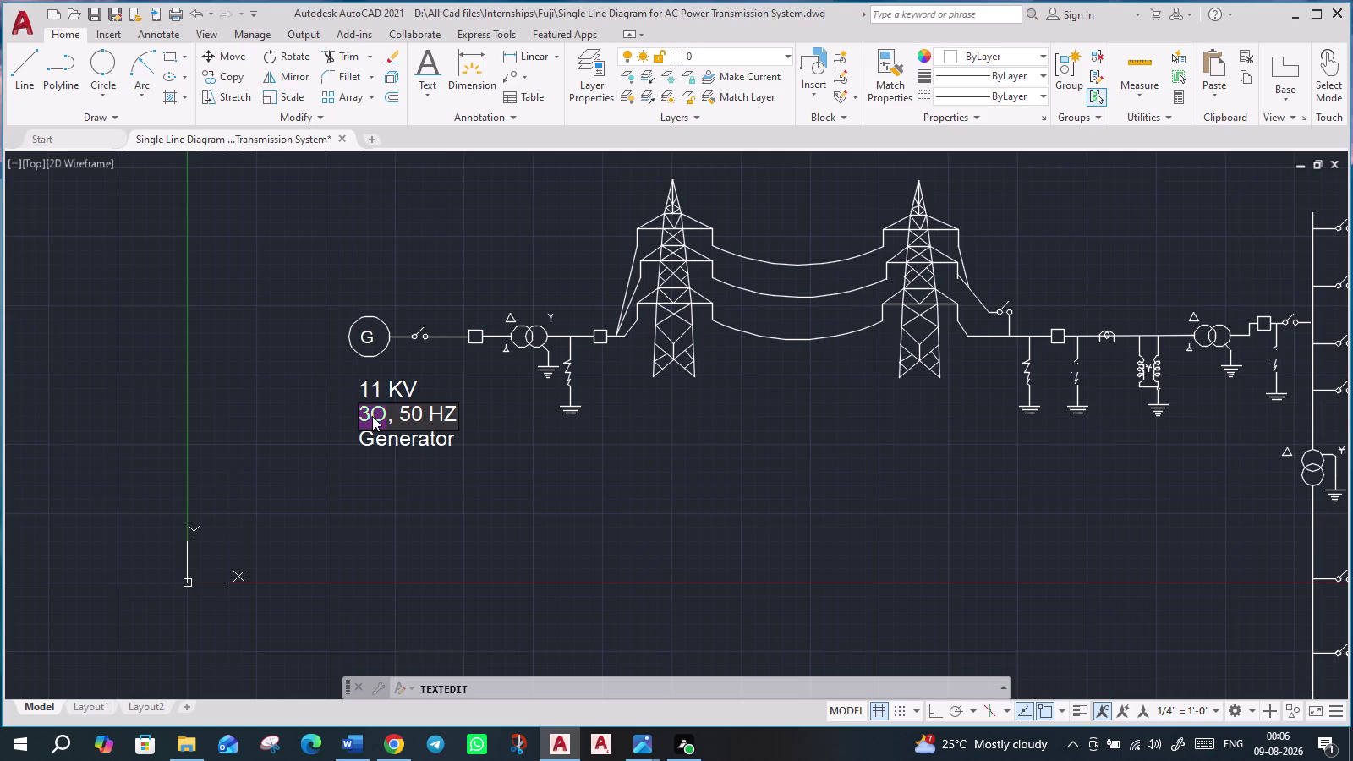
click(372, 416)
click(373, 416)
triple_click(372, 416)
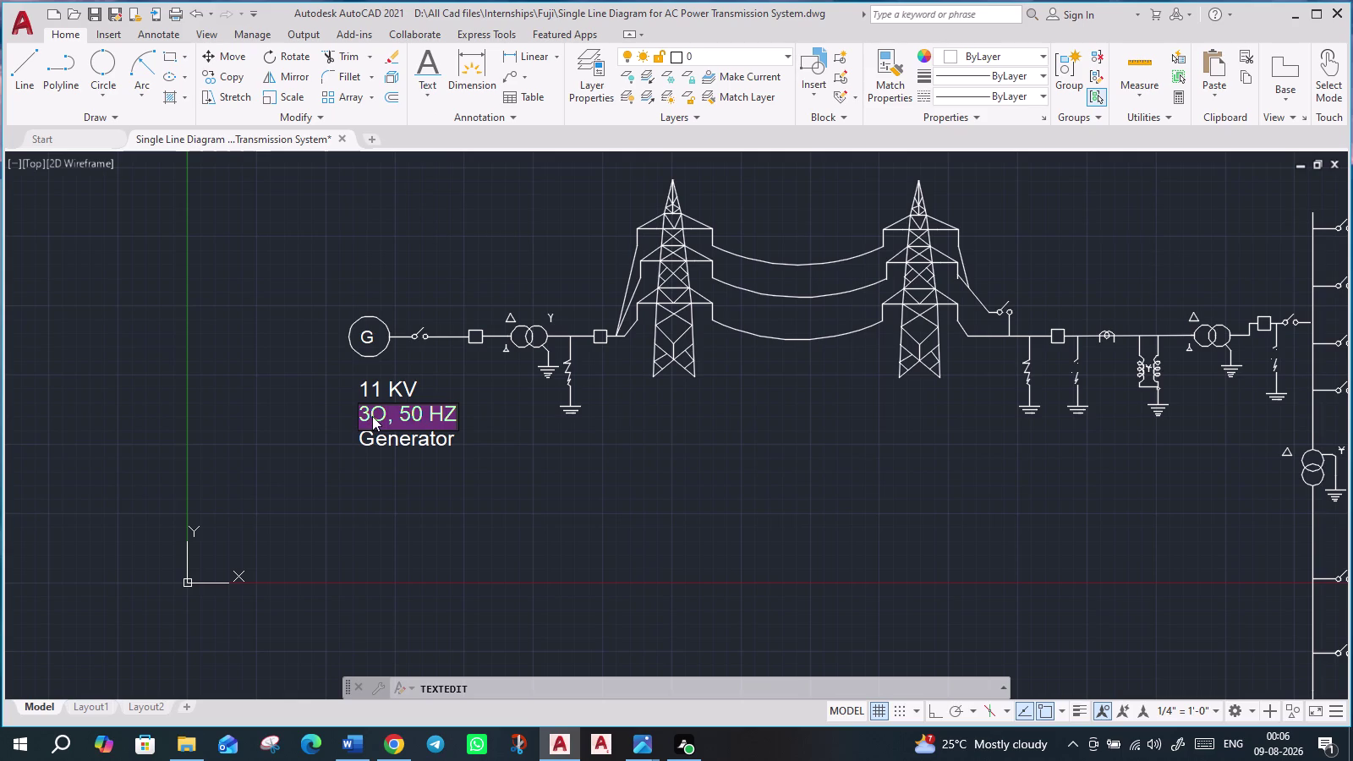
click(372, 416)
click(372, 416)
click(373, 416)
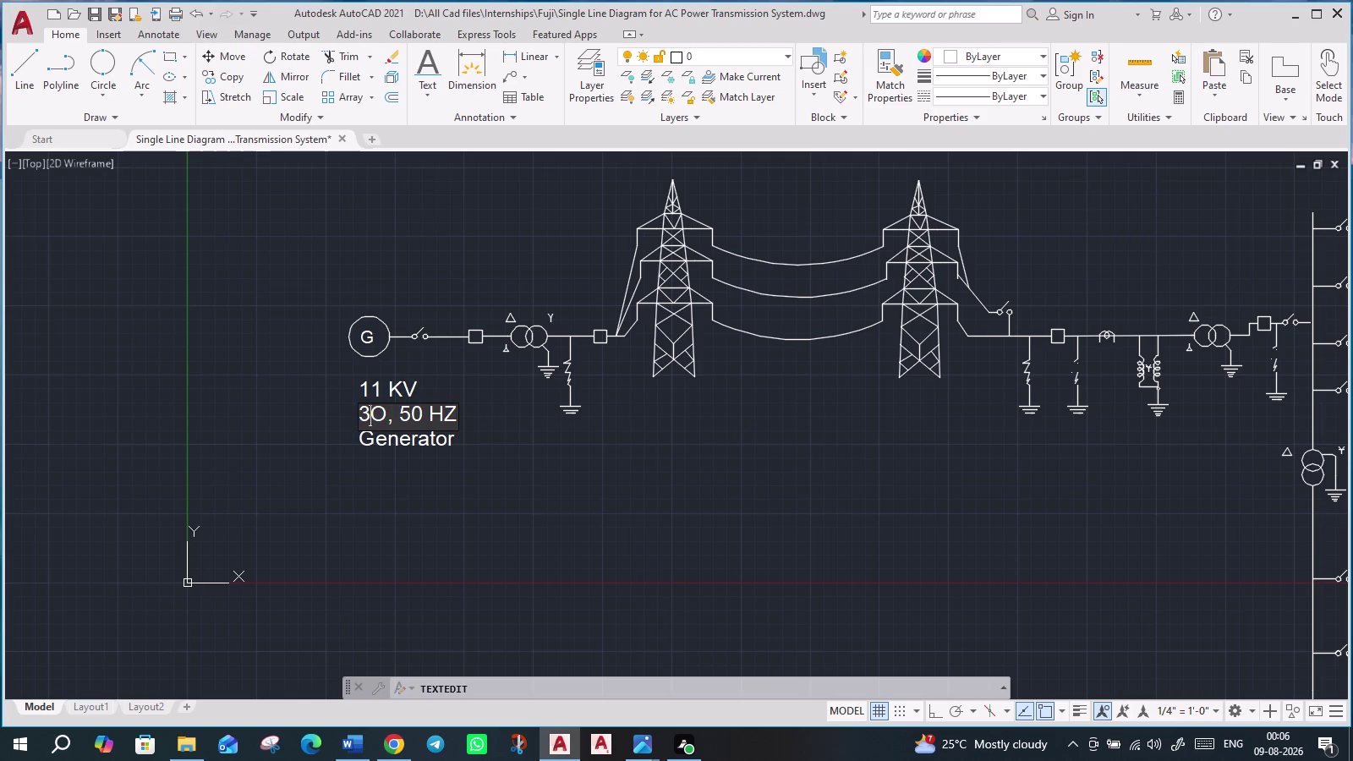
click(378, 409)
click(377, 409)
right_click(378, 408)
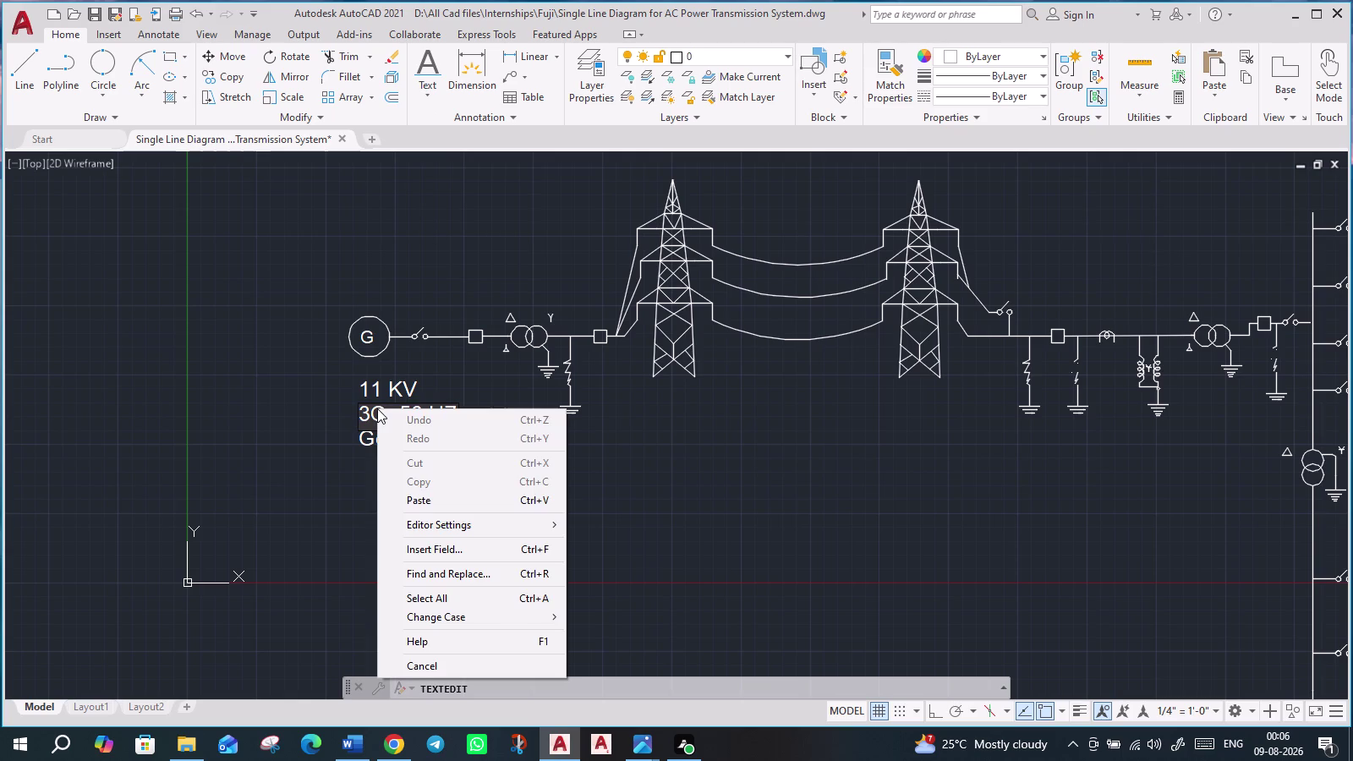
click(445, 523)
click(468, 552)
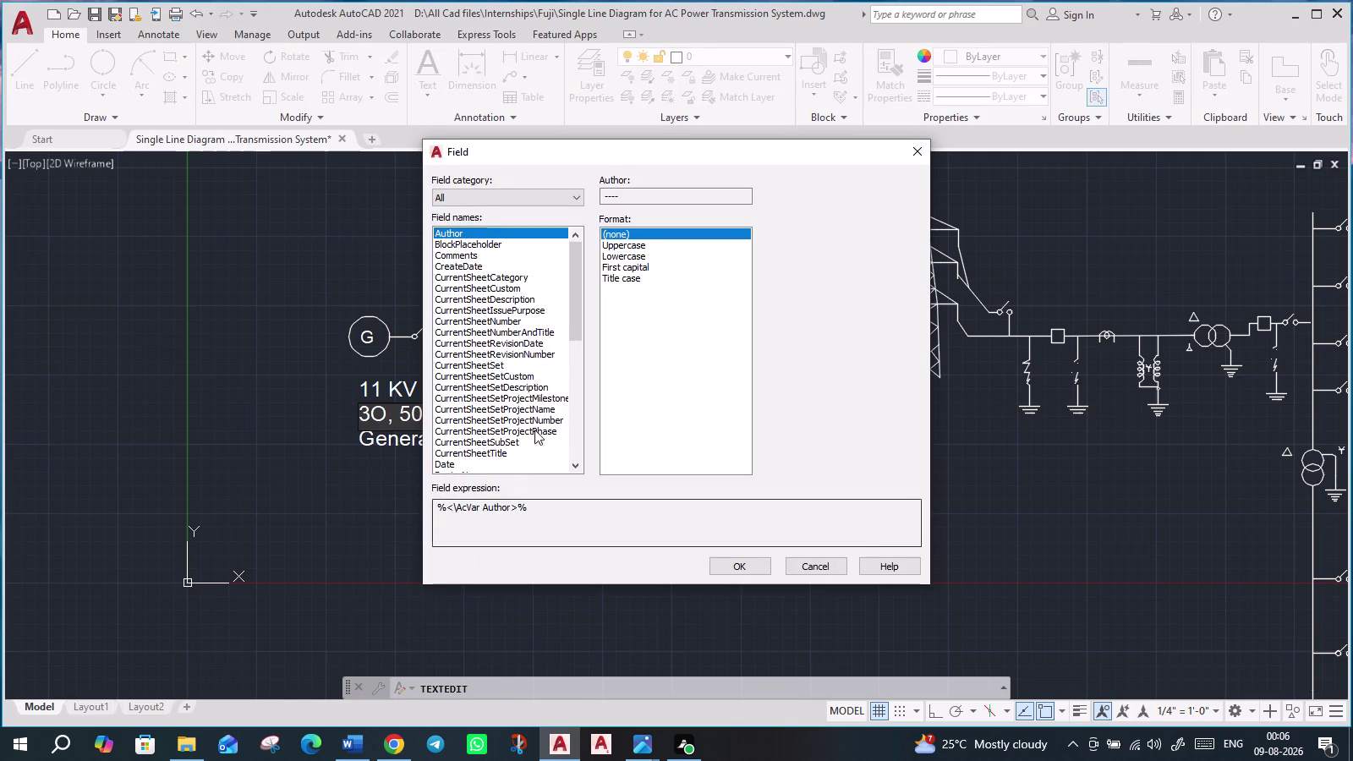
click(921, 151)
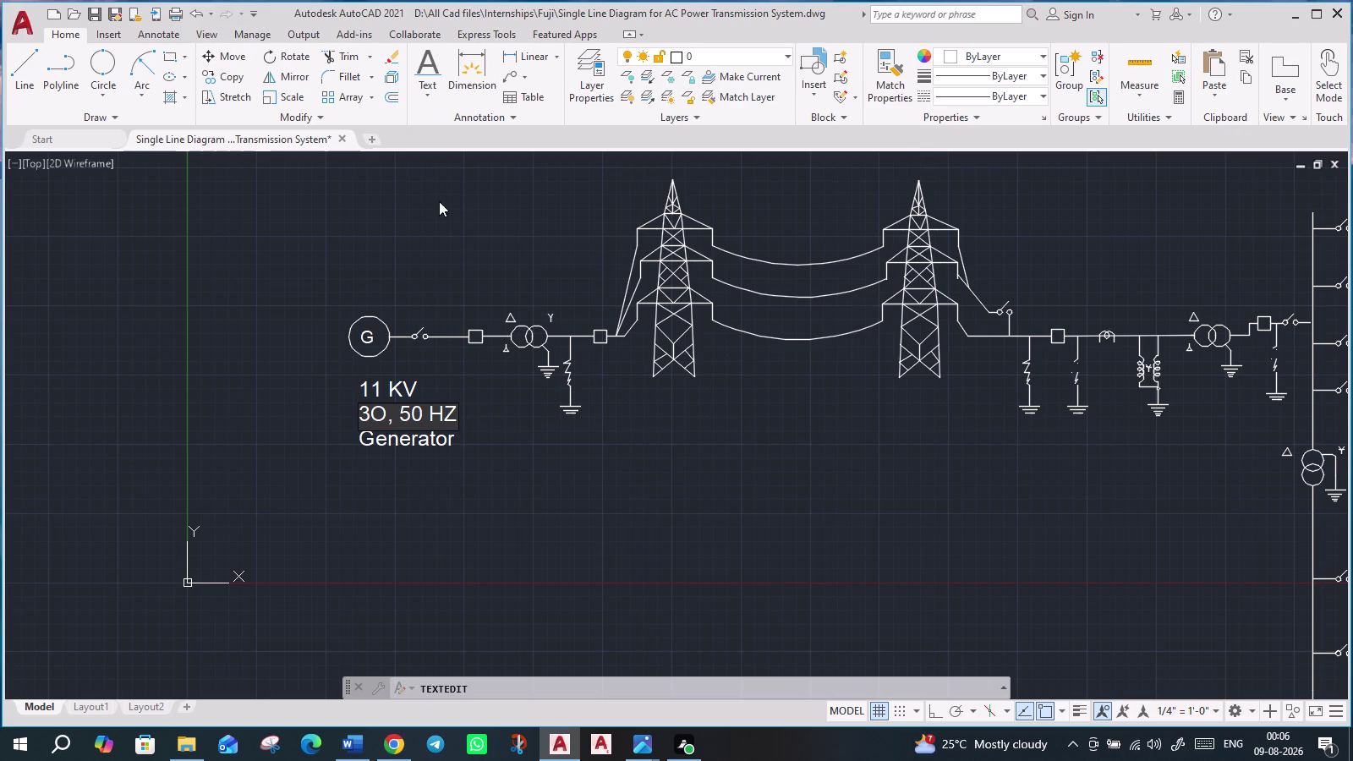
click(429, 95)
click(103, 33)
click(435, 436)
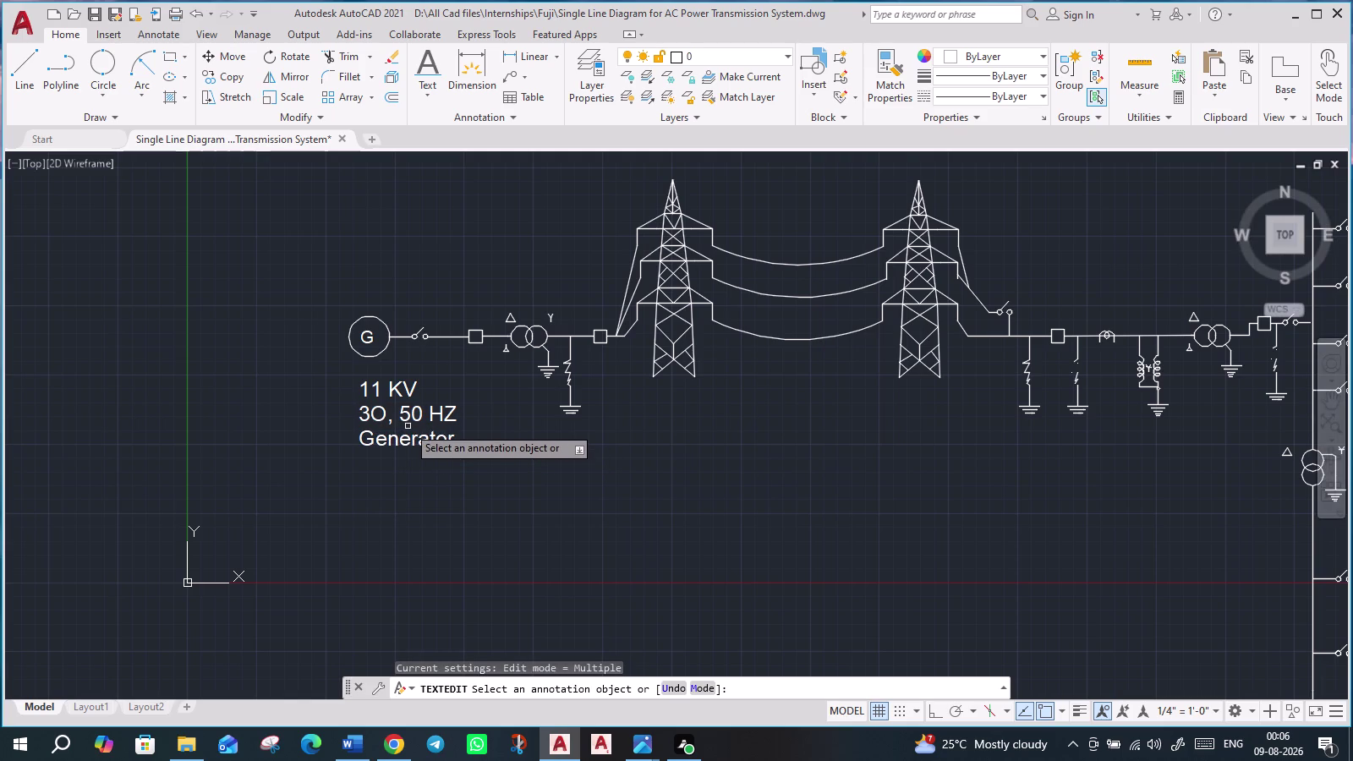
key(Escape)
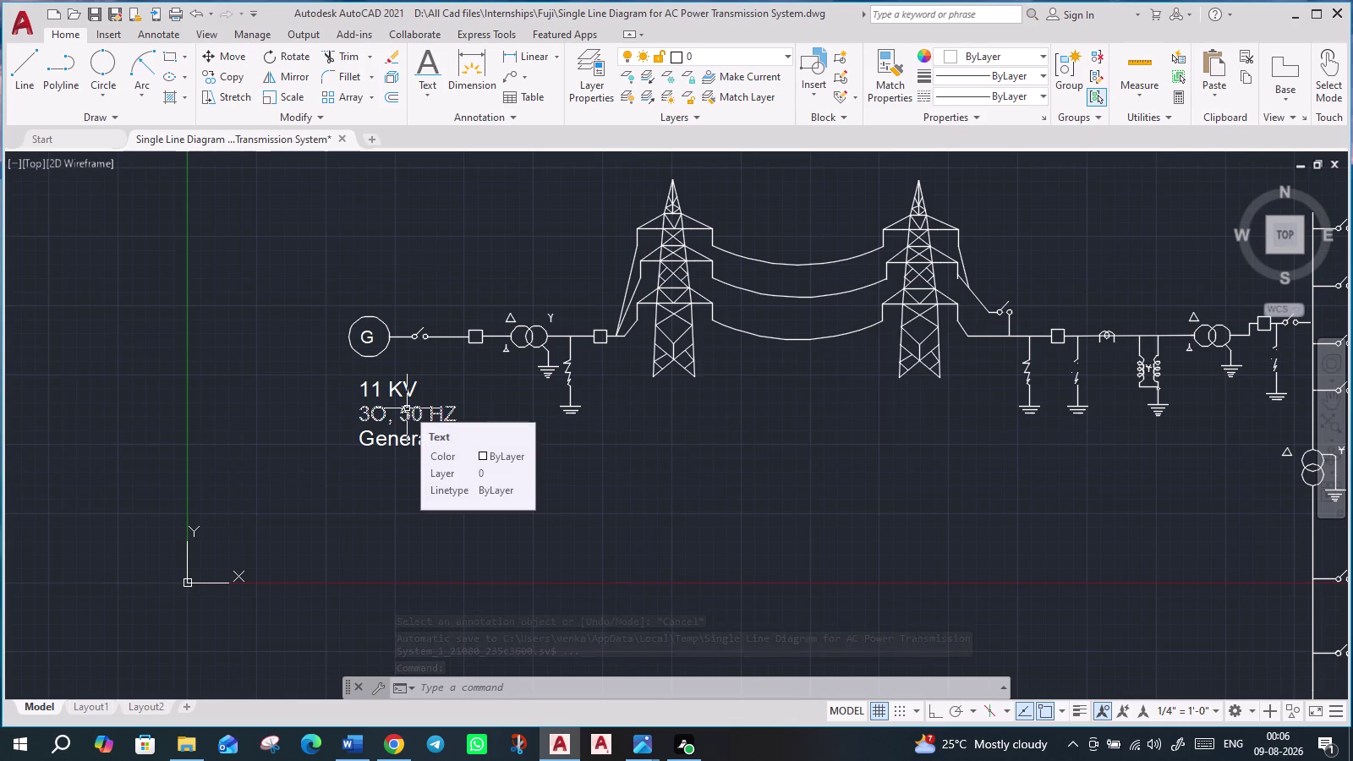
click(24, 63)
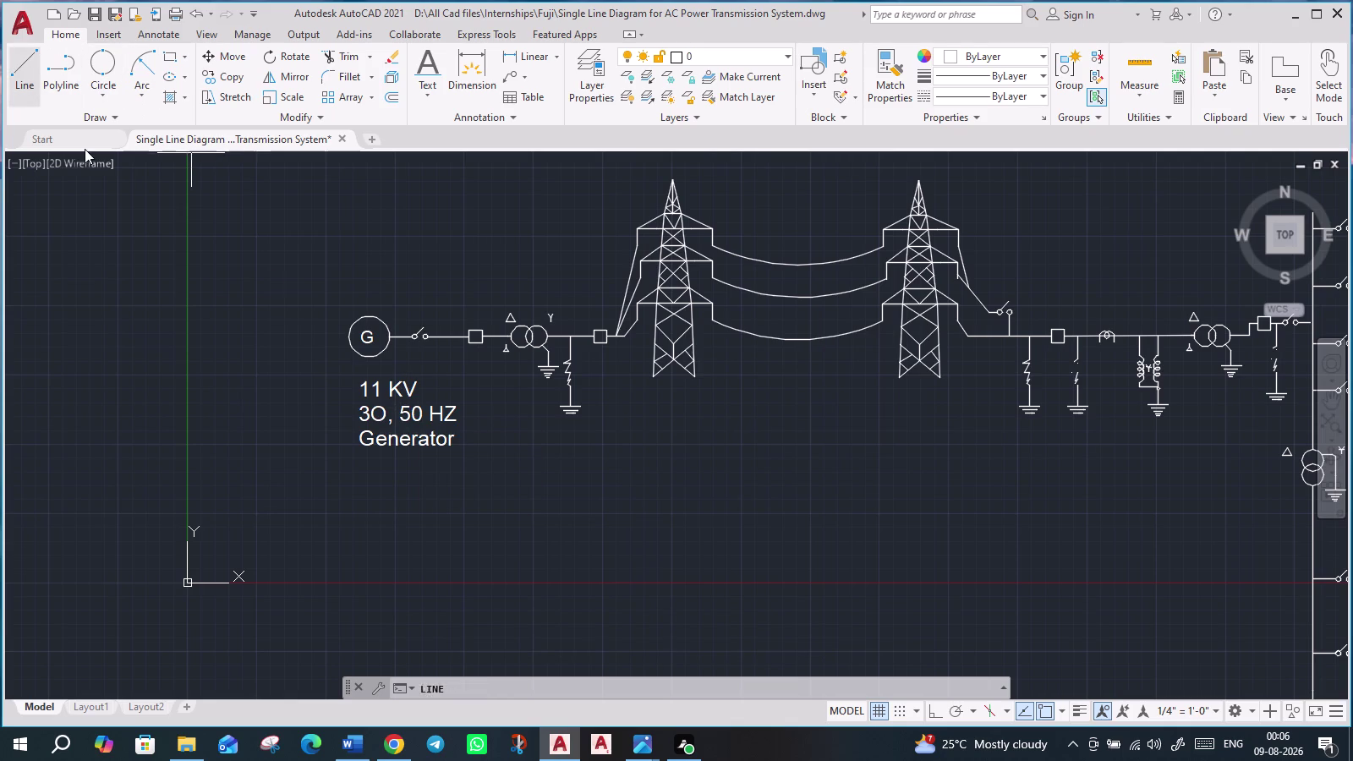
Abandon false-start lines near the O and clear the selection.
scroll(up, 3)
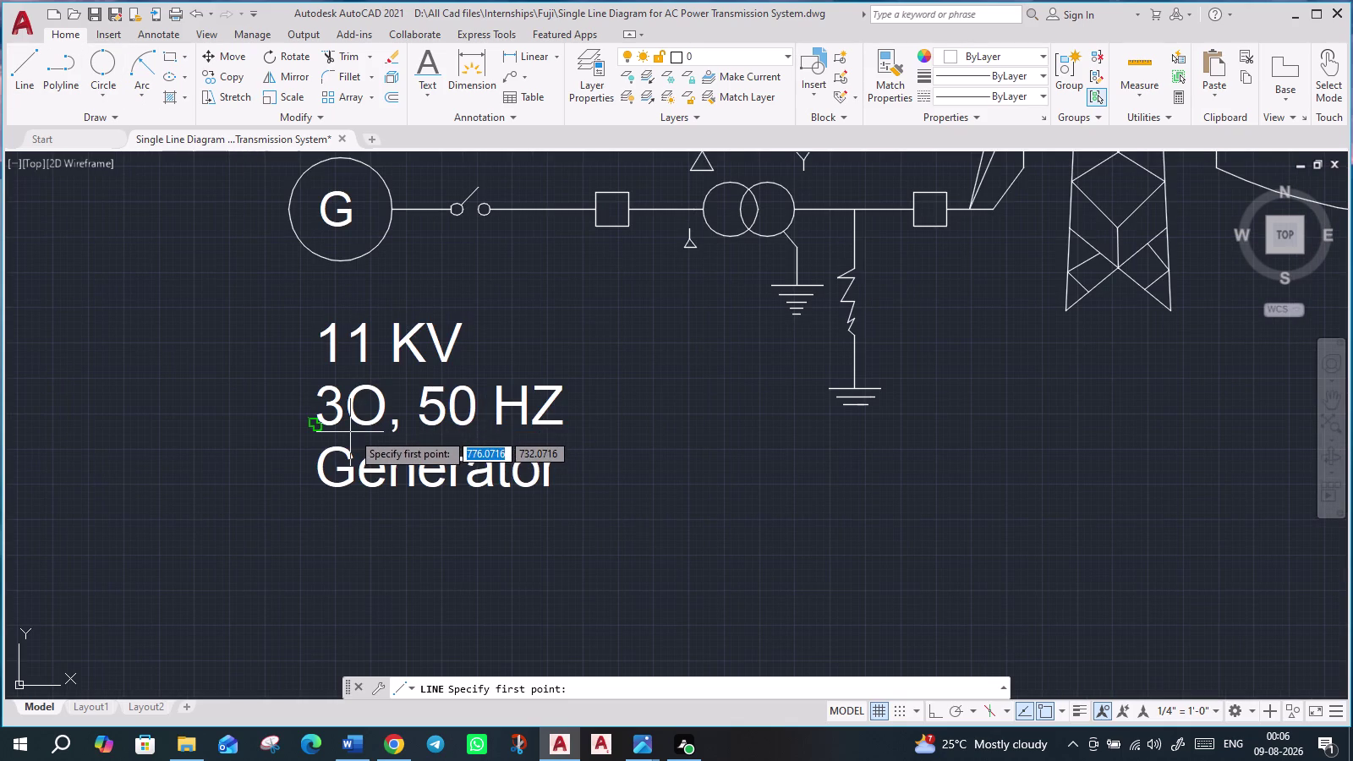
click(353, 430)
key(Escape)
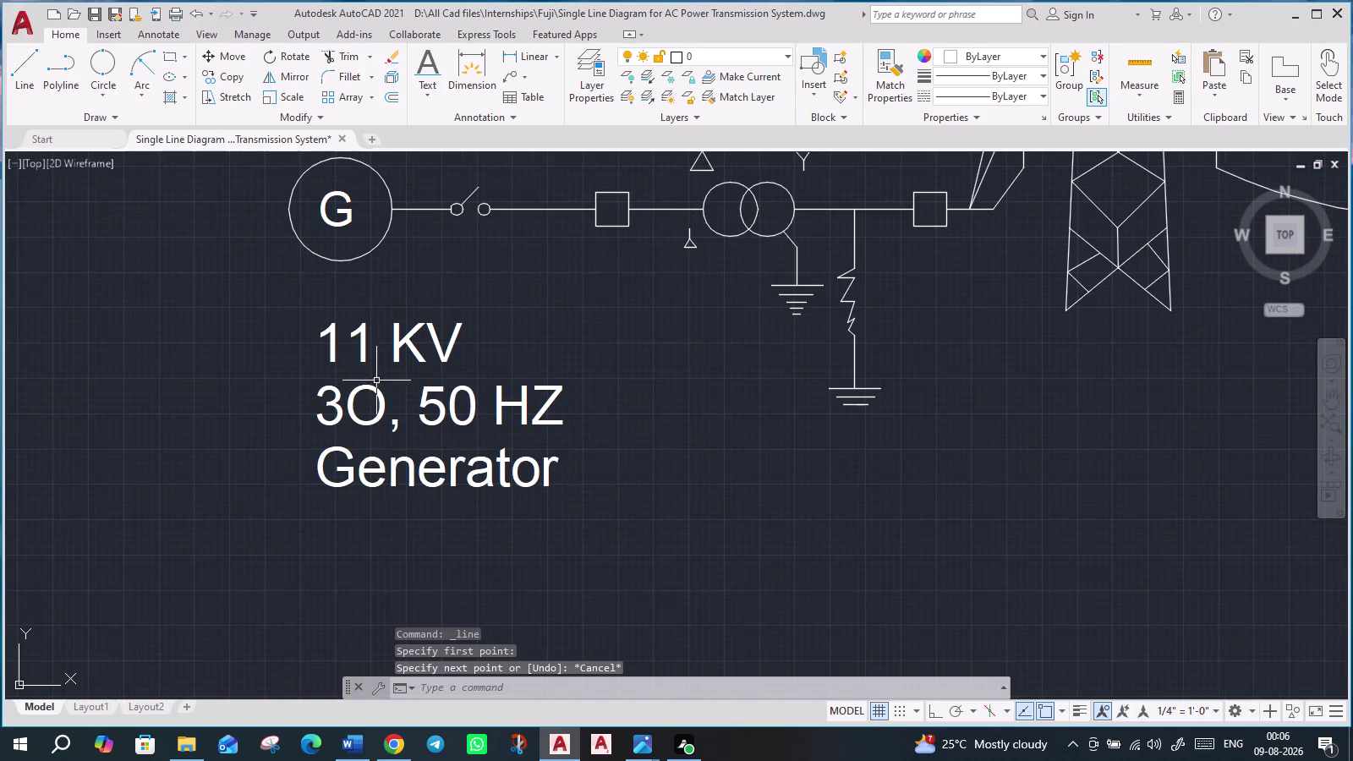
click(27, 84)
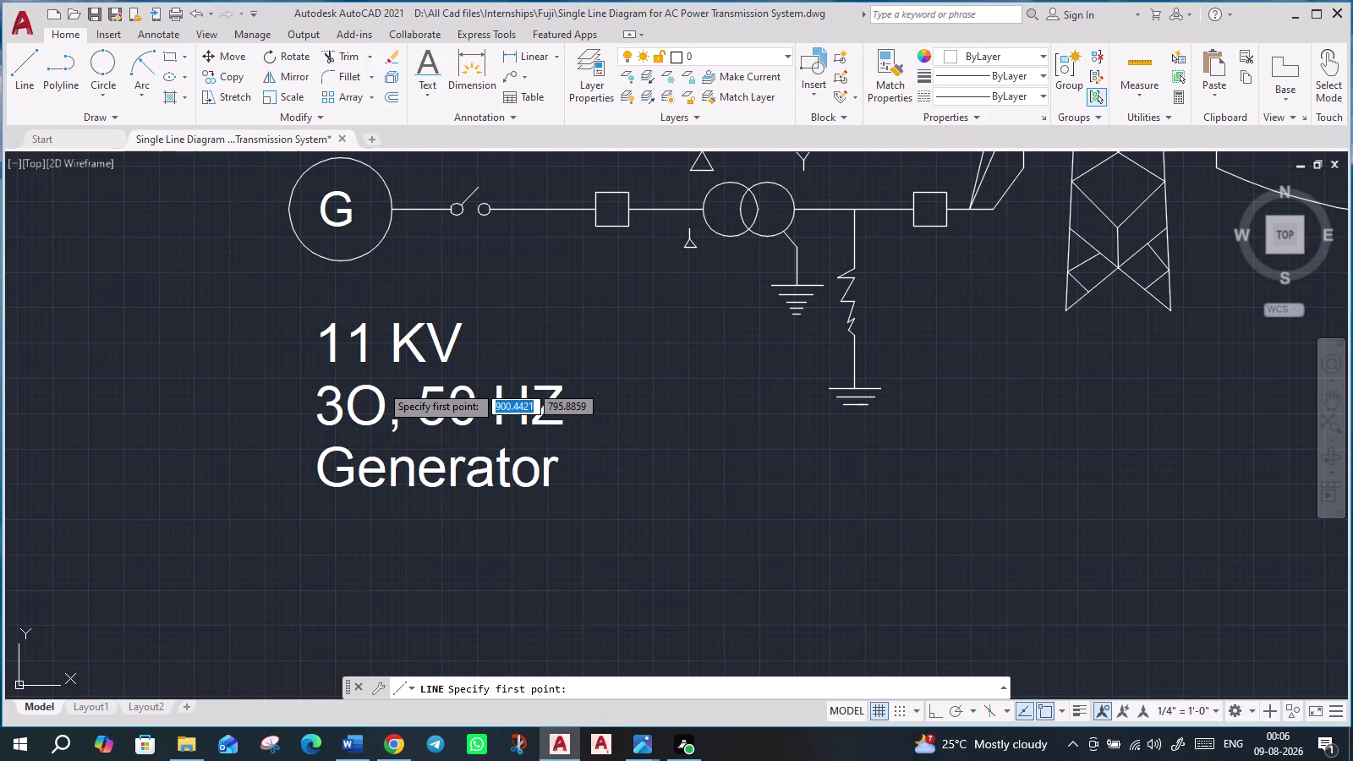
click(380, 376)
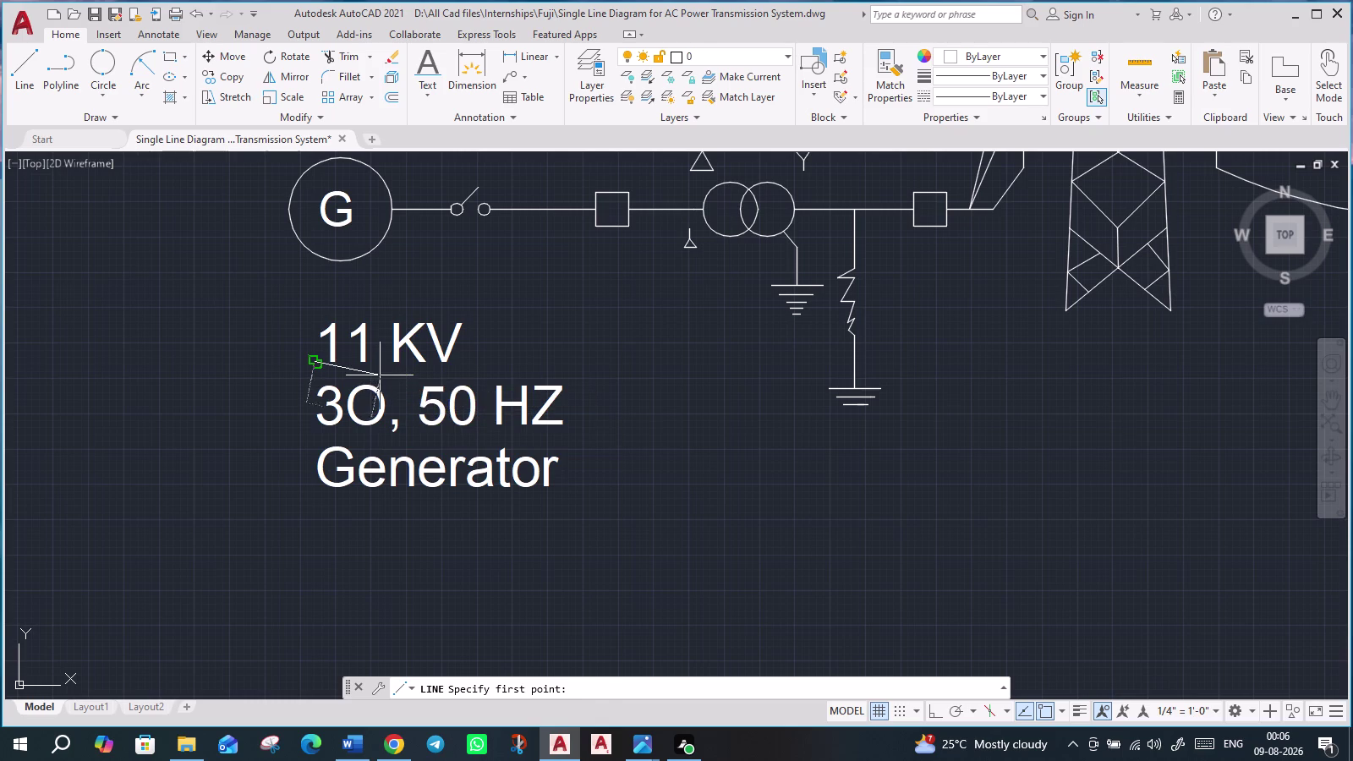
key(Escape)
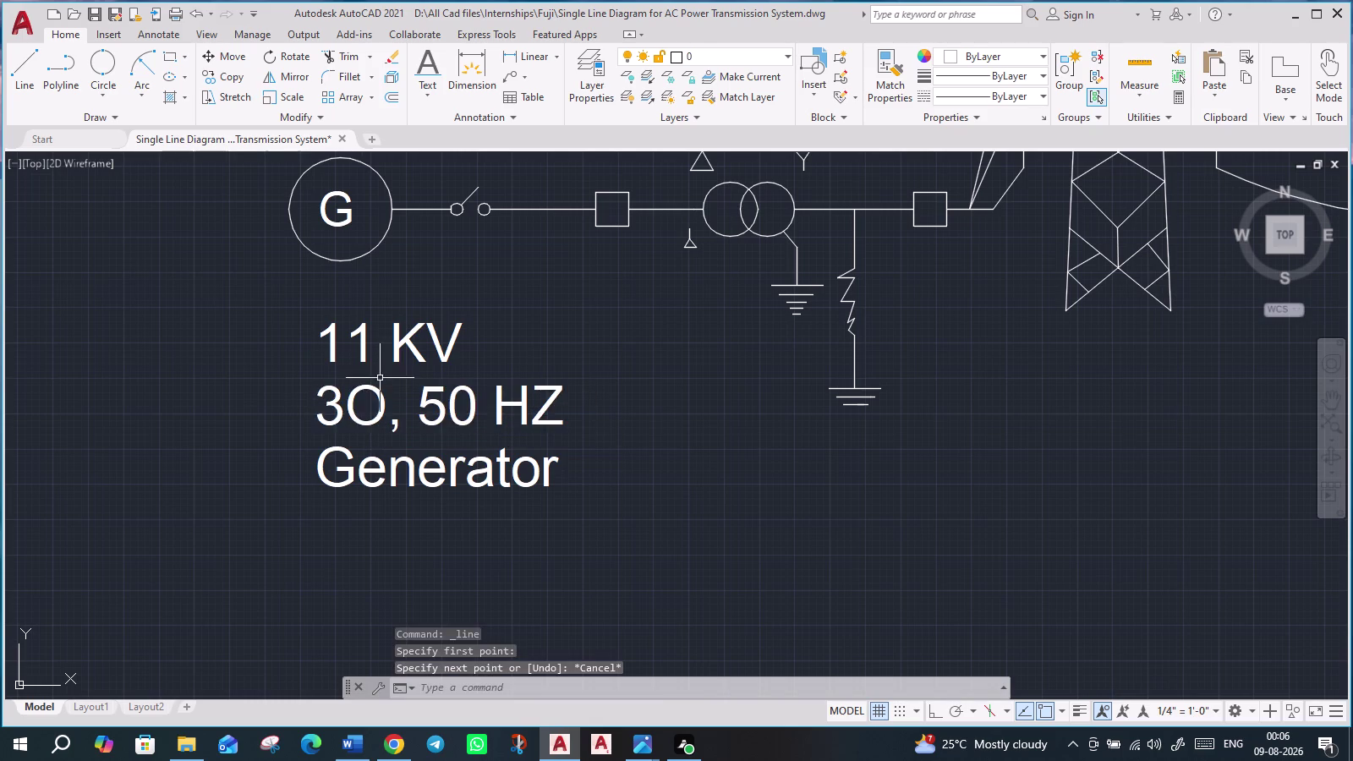
click(376, 388)
click(360, 424)
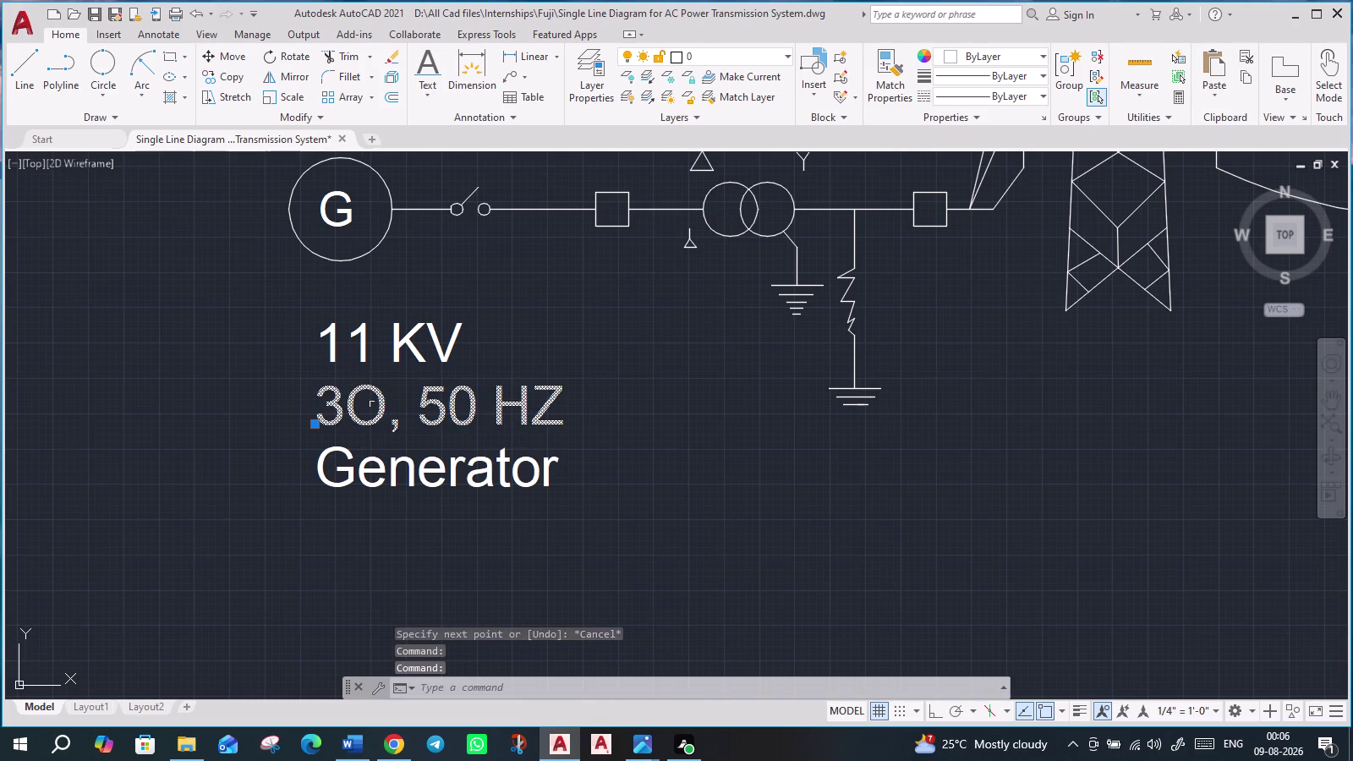
key(Escape)
key(Escape)
key(Escape)
key(Escape)
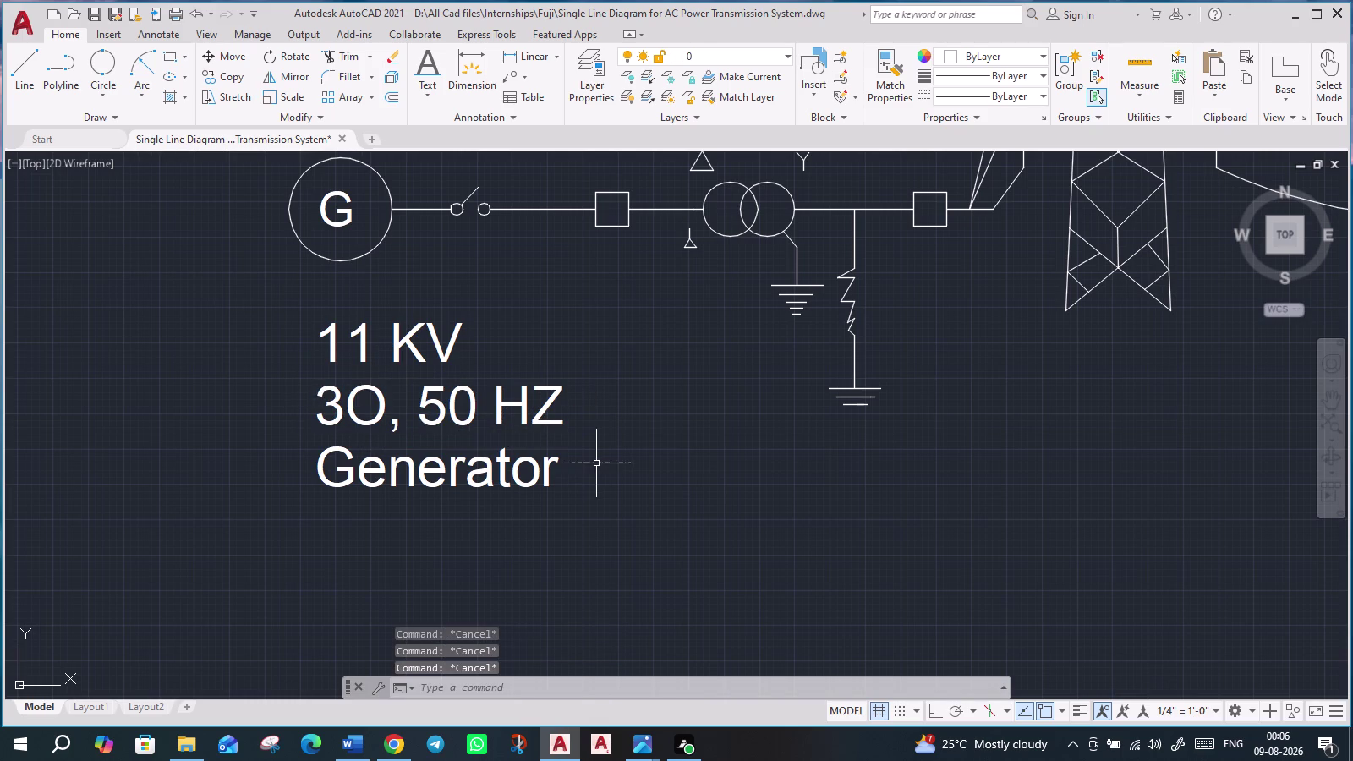
scroll(down, 3)
scroll(up, 3)
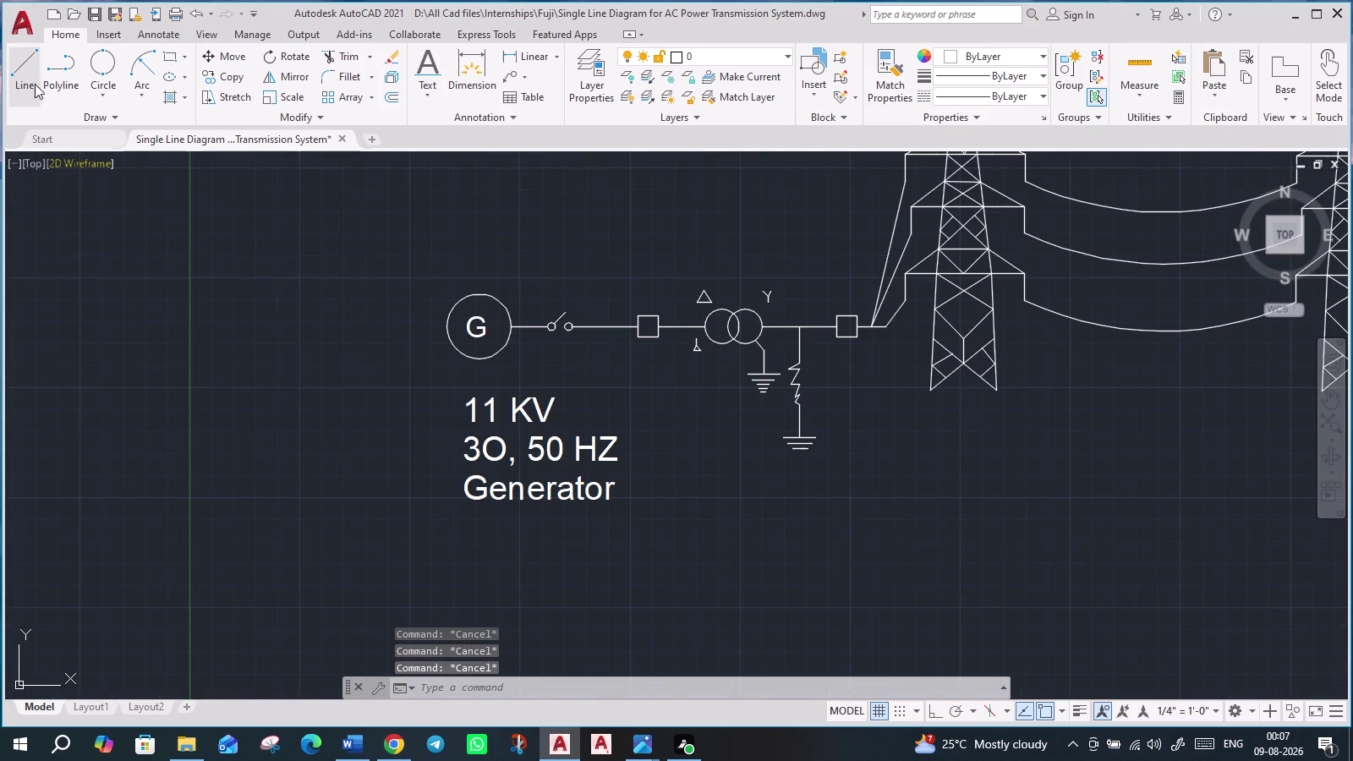
Draw a slanted line from below to above the O and select it.
click(26, 77)
scroll(up, 3)
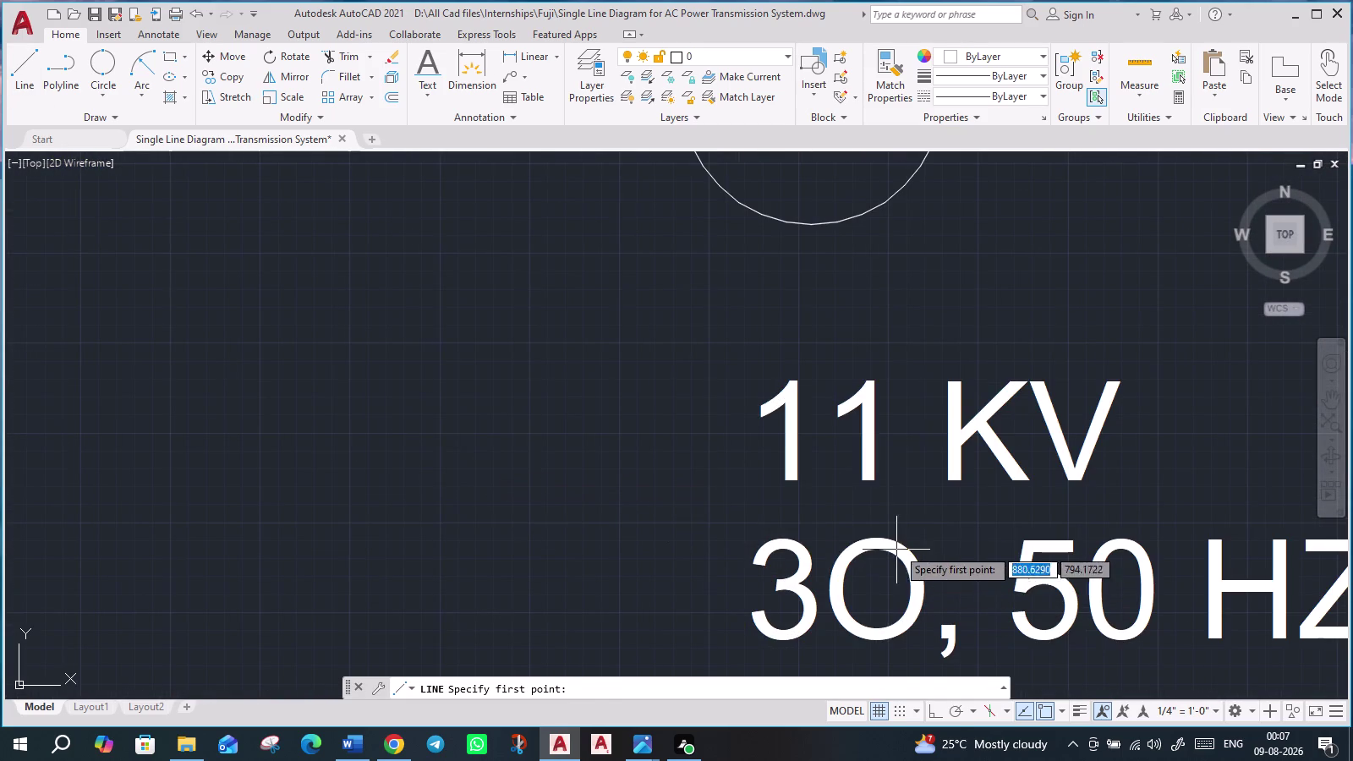
click(901, 525)
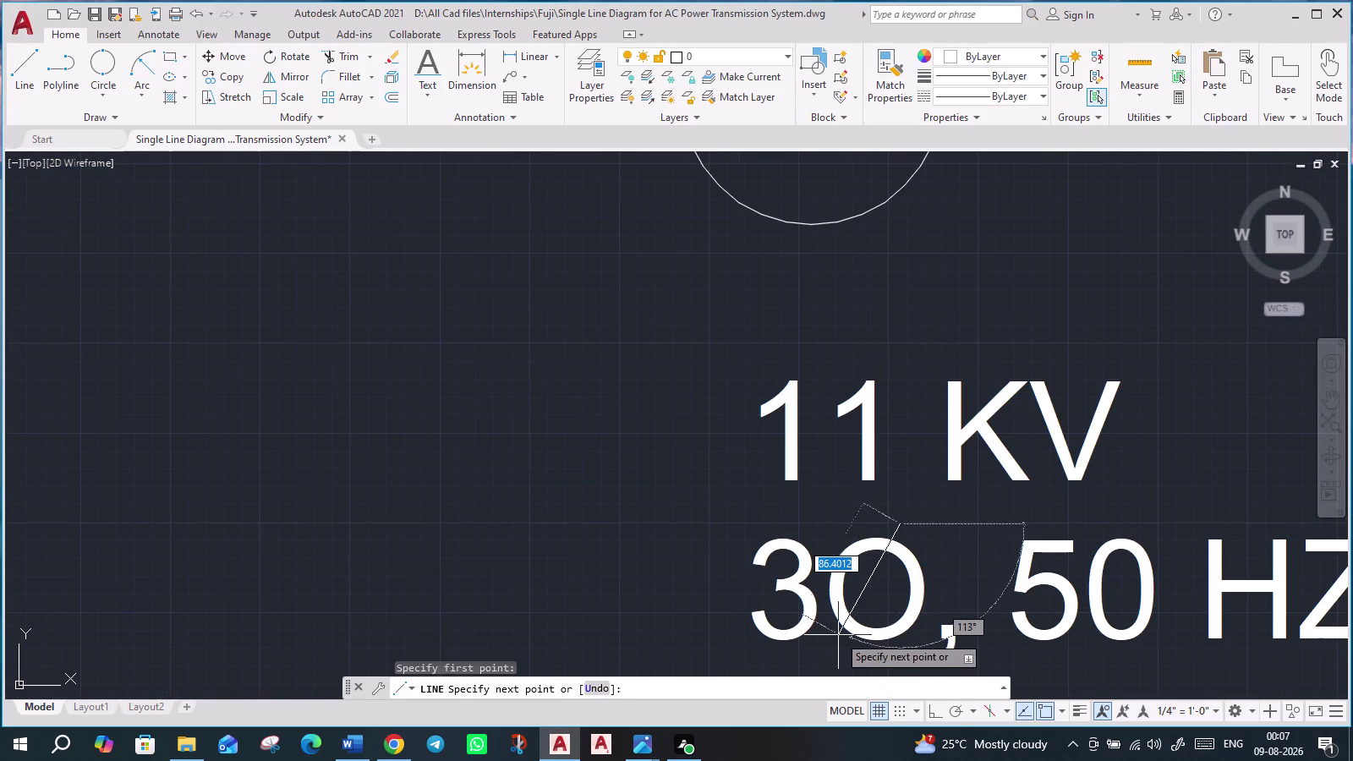
click(837, 653)
scroll(down, 3)
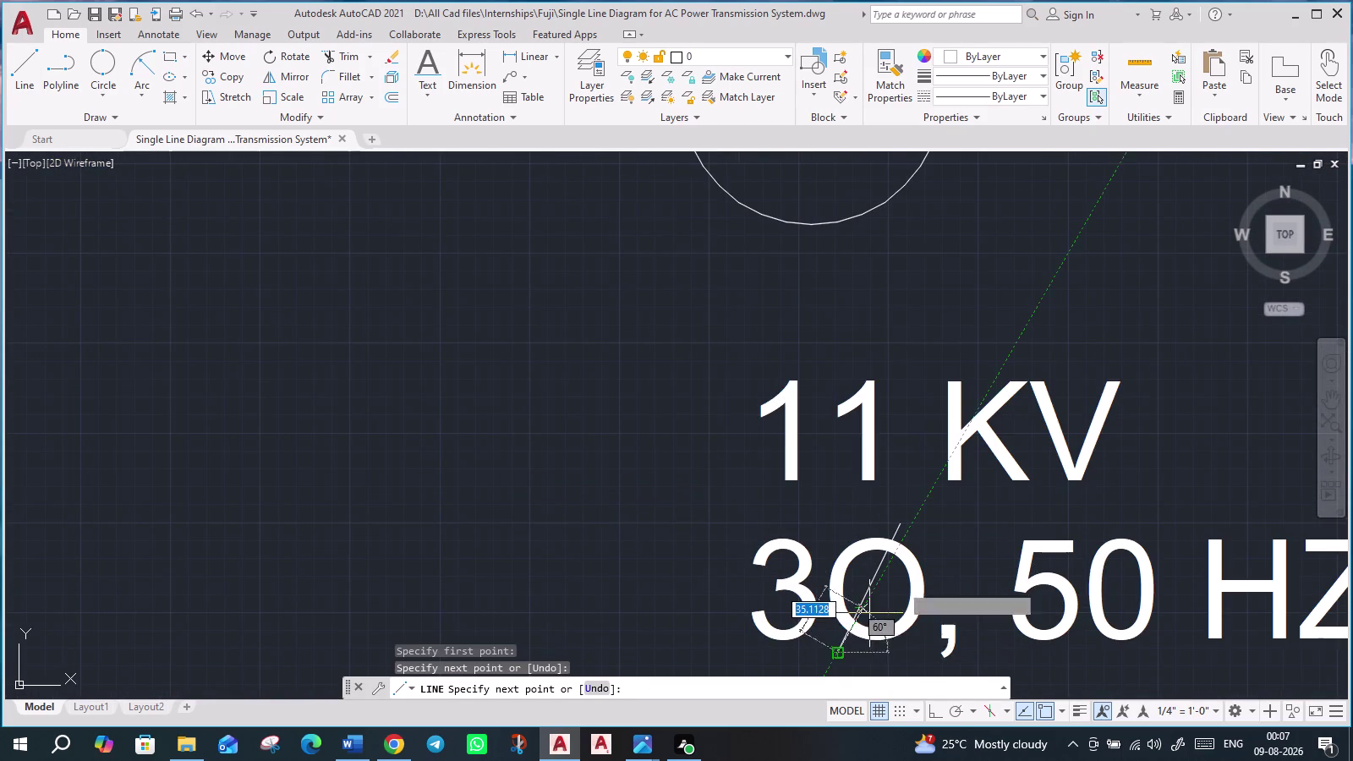
scroll(down, 3)
scroll(down, 3)
key(Escape)
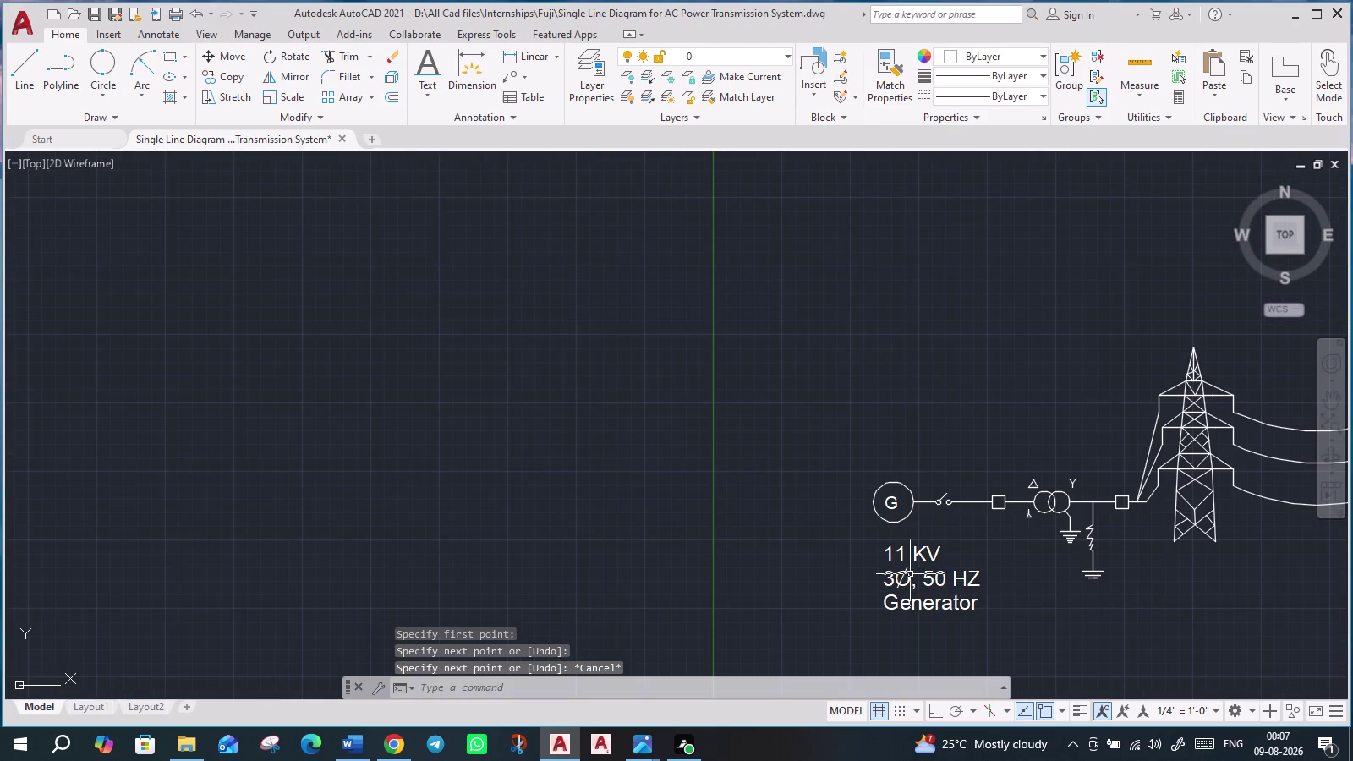
middle_drag(1044, 597, 724, 444)
scroll(up, 3)
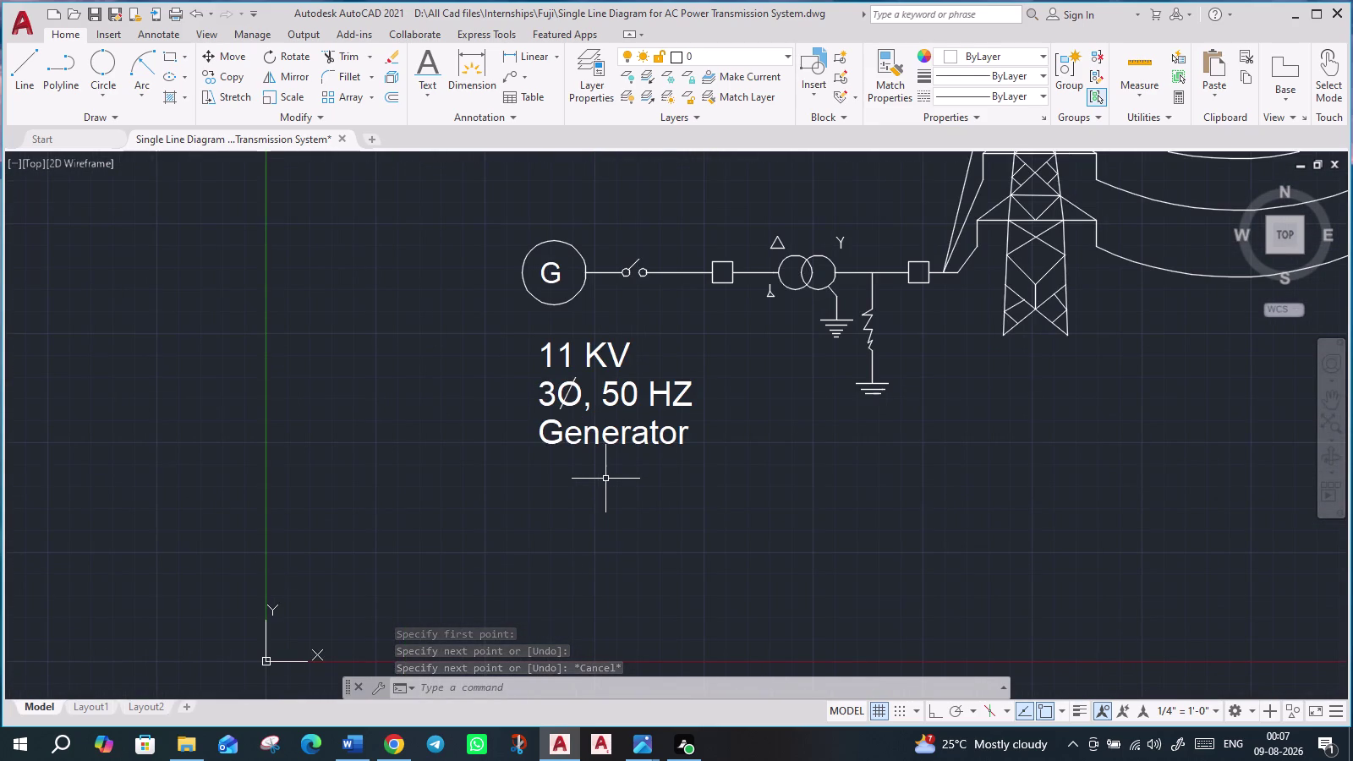
scroll(up, 3)
click(554, 386)
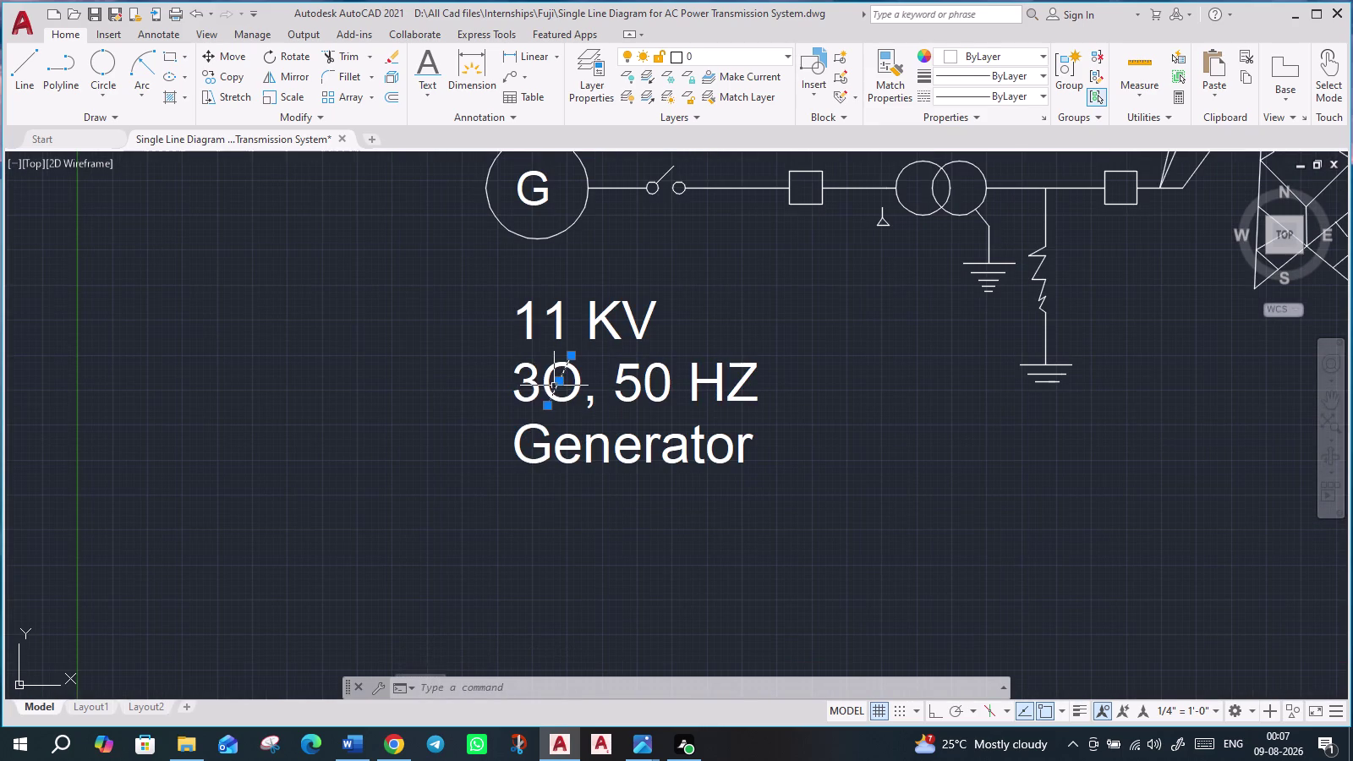
Give the selected slash a 0.30 mm lineweight, enable lineweight display, and deselect it.
click(988, 74)
scroll(down, 3)
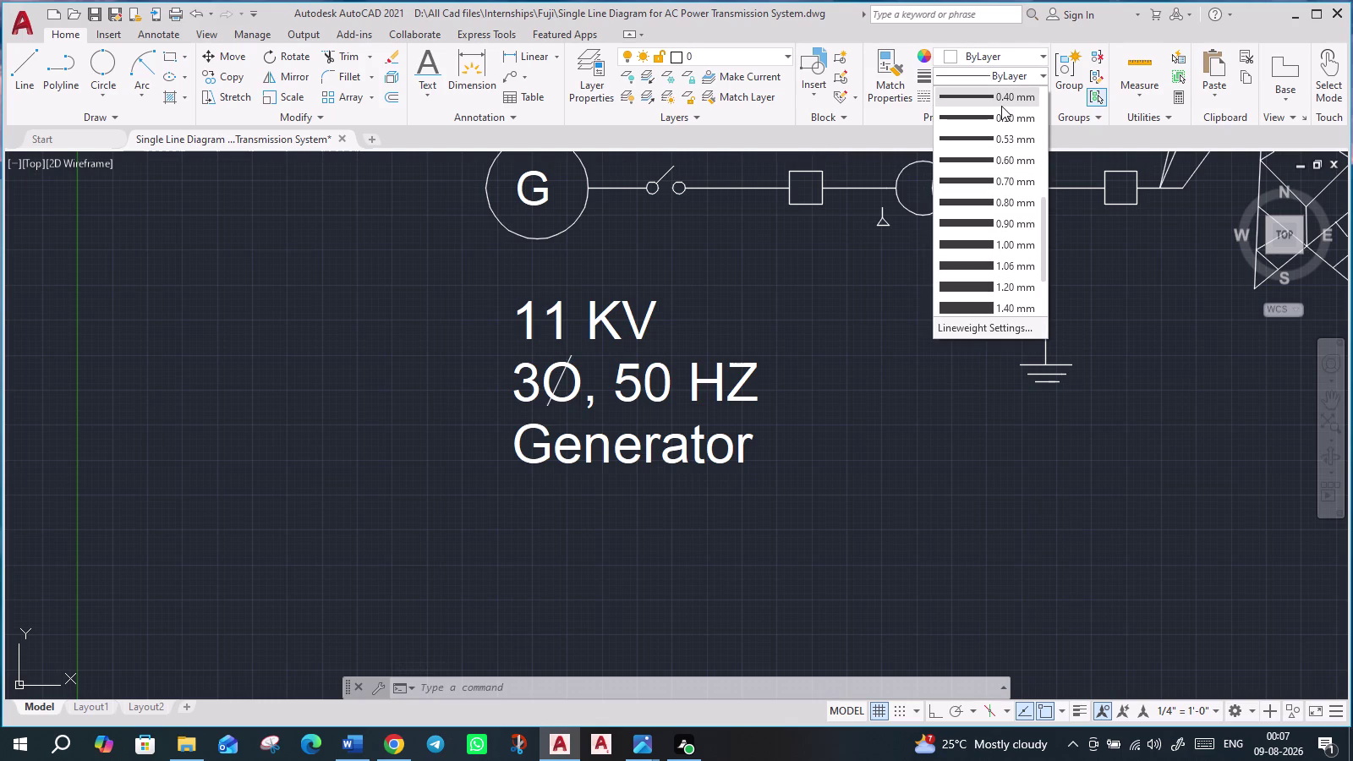
scroll(up, 3)
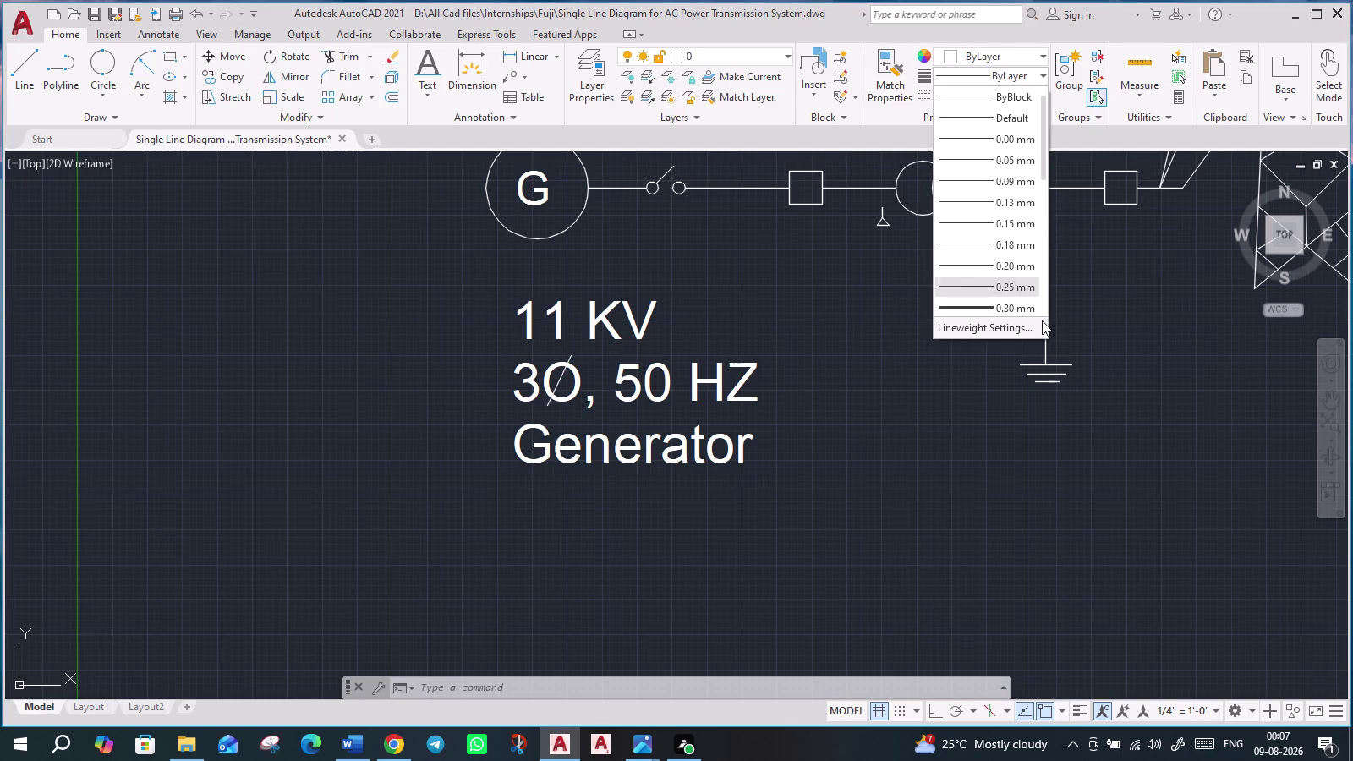
click(998, 246)
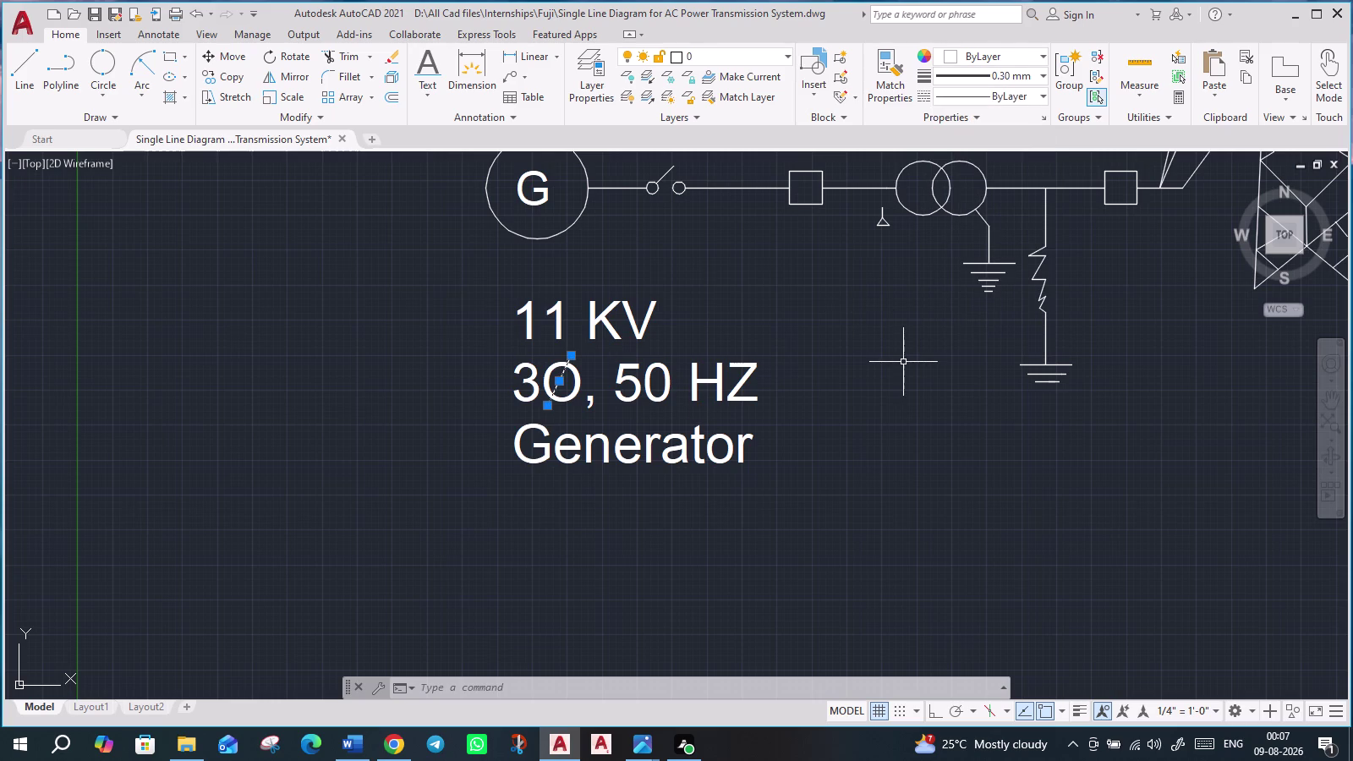
click(1081, 716)
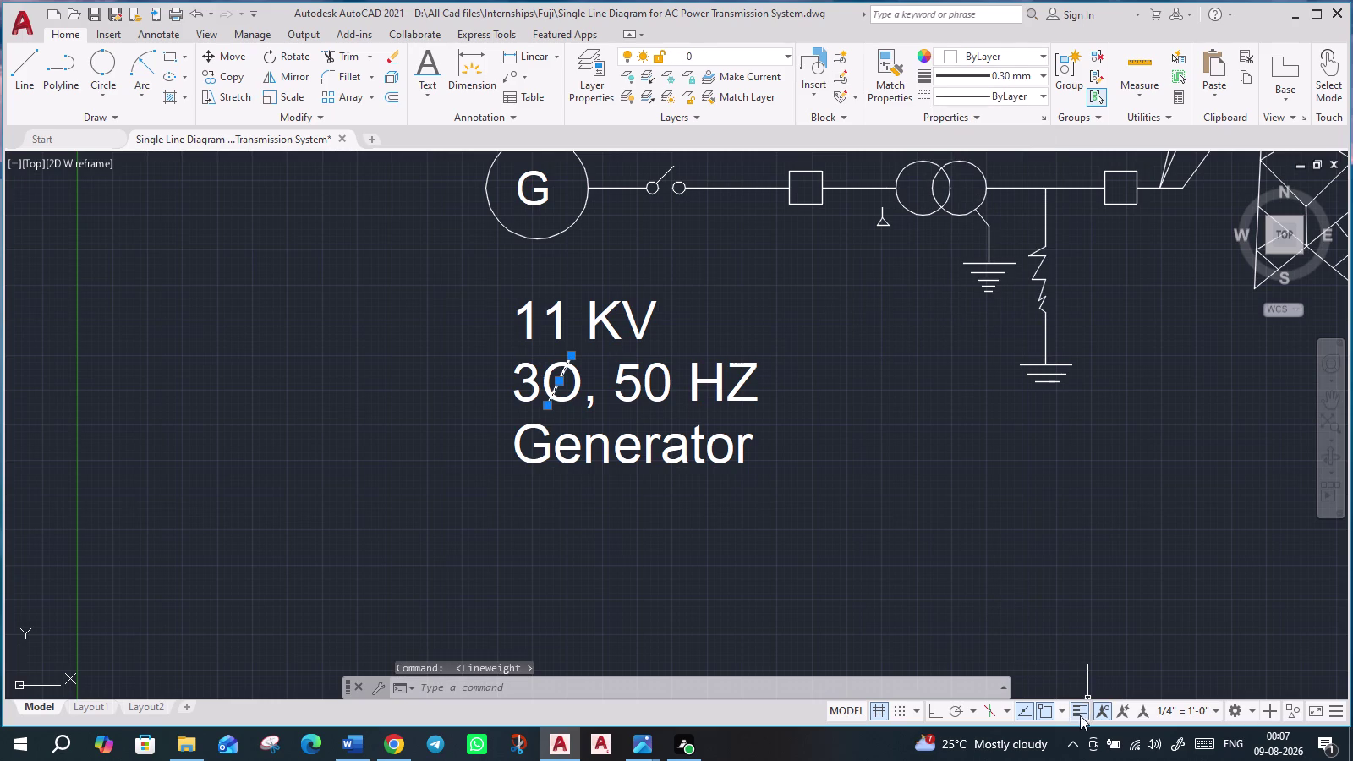
key(Escape)
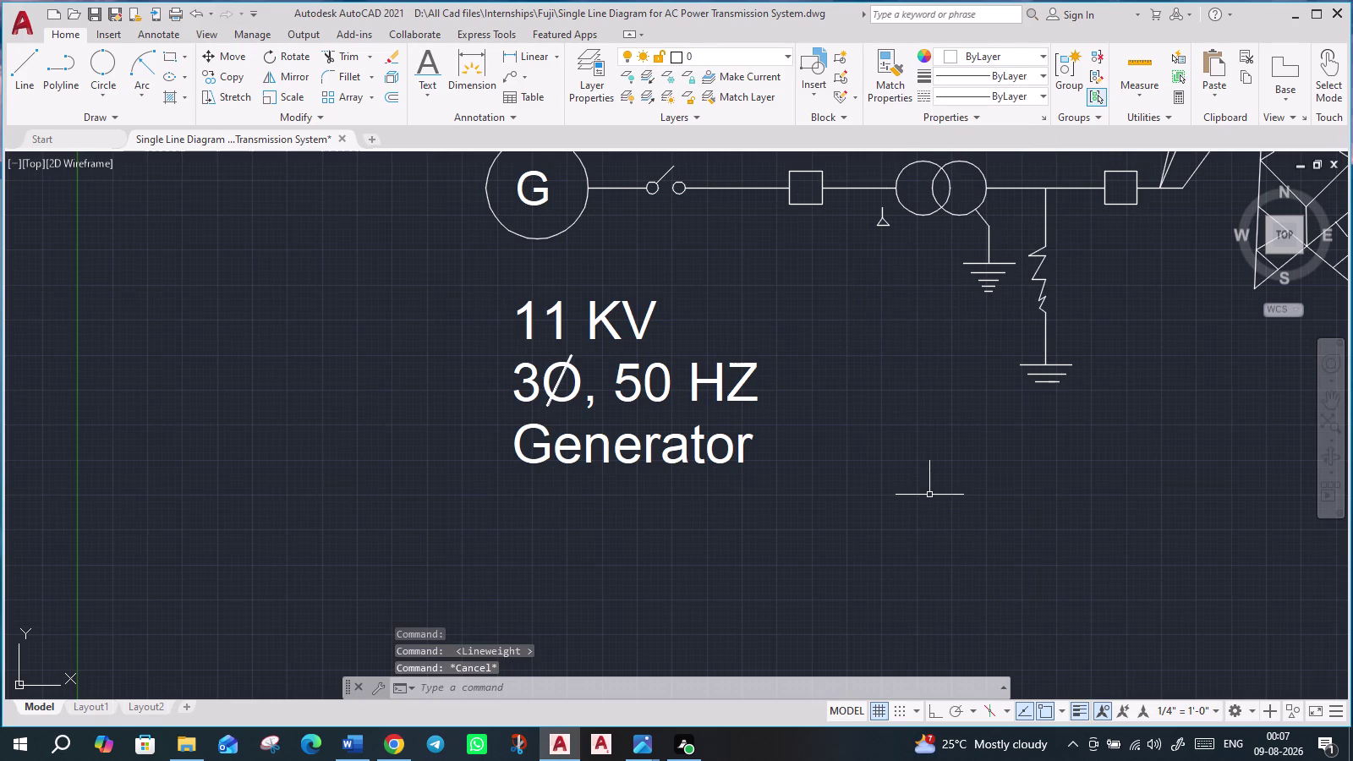
scroll(down, 3)
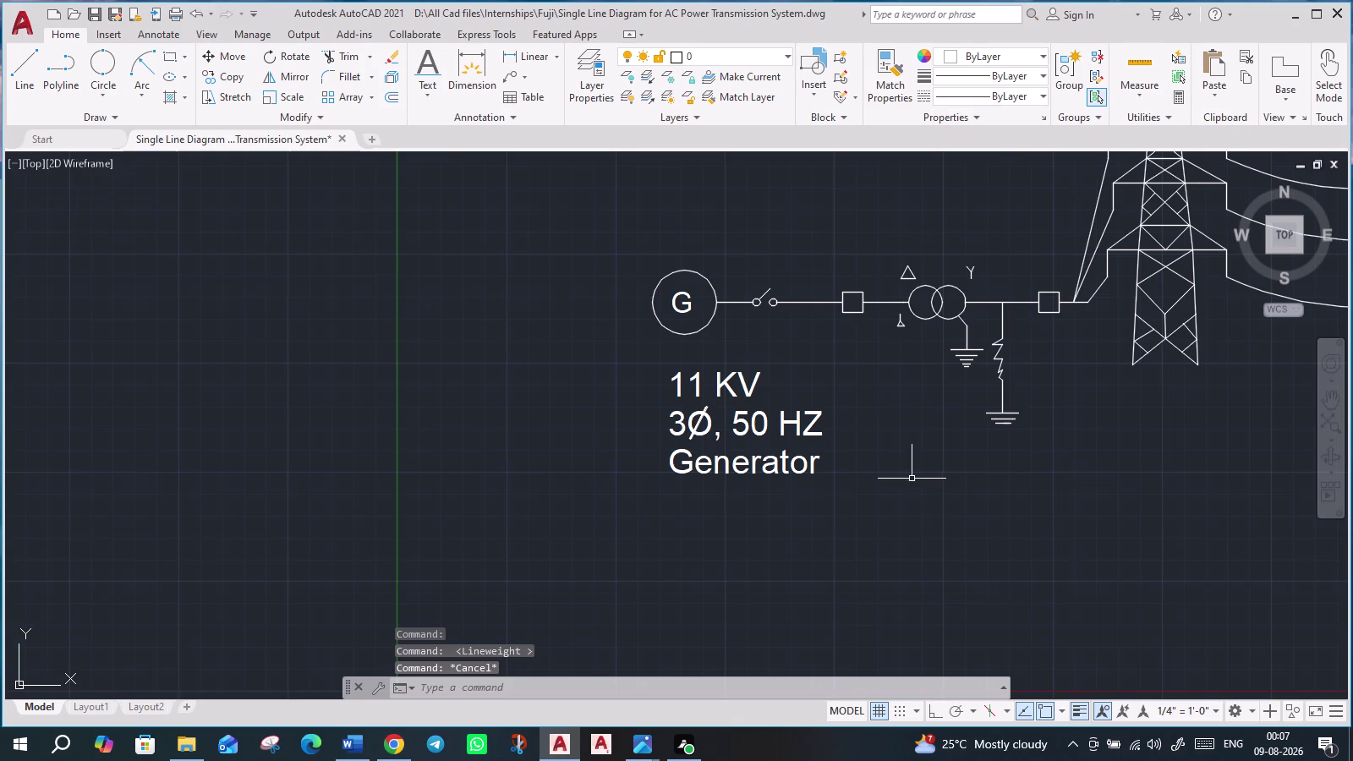